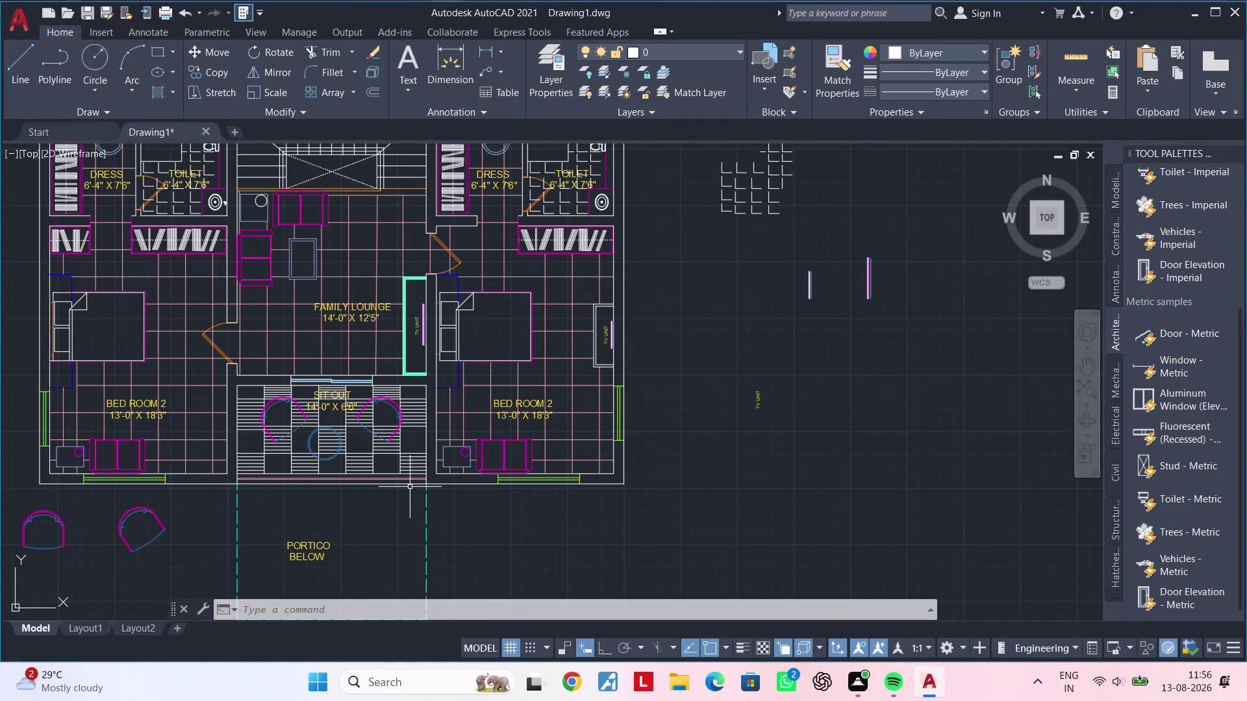
Erase the small stray object beside the toilet washbasin.
middle_drag(394, 511, 395, 513)
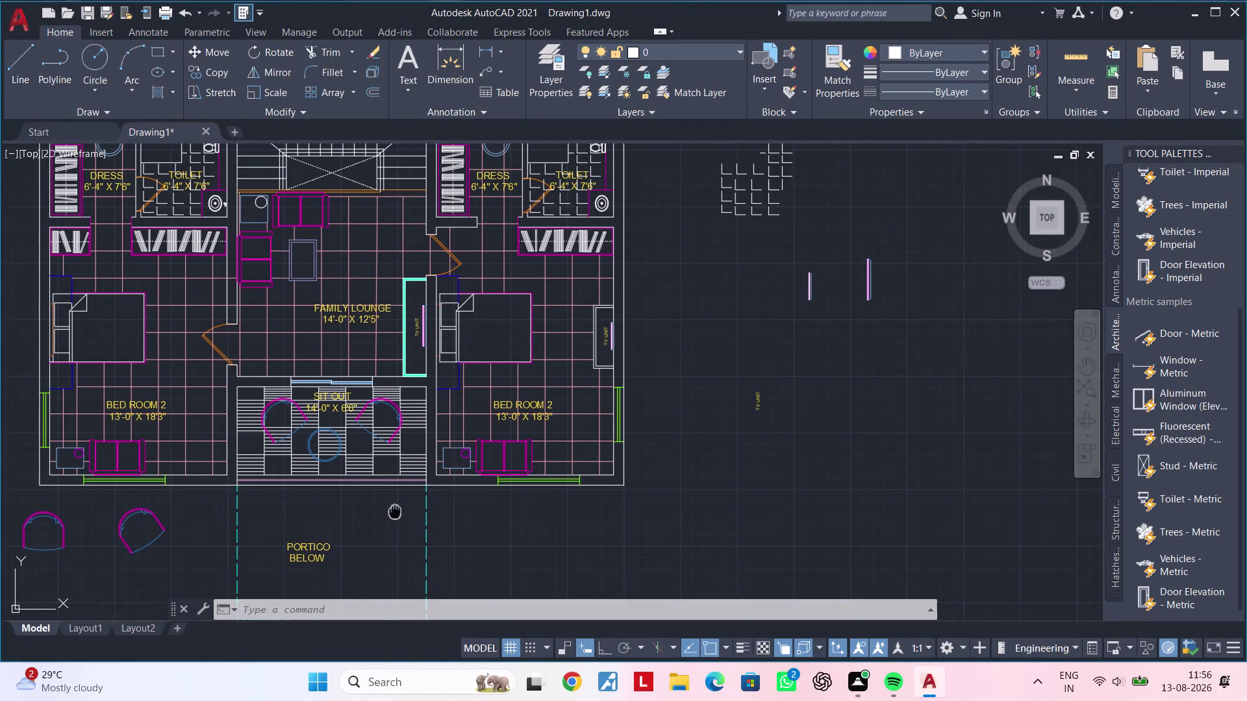
middle_drag(396, 514, 408, 539)
scroll(up, 3)
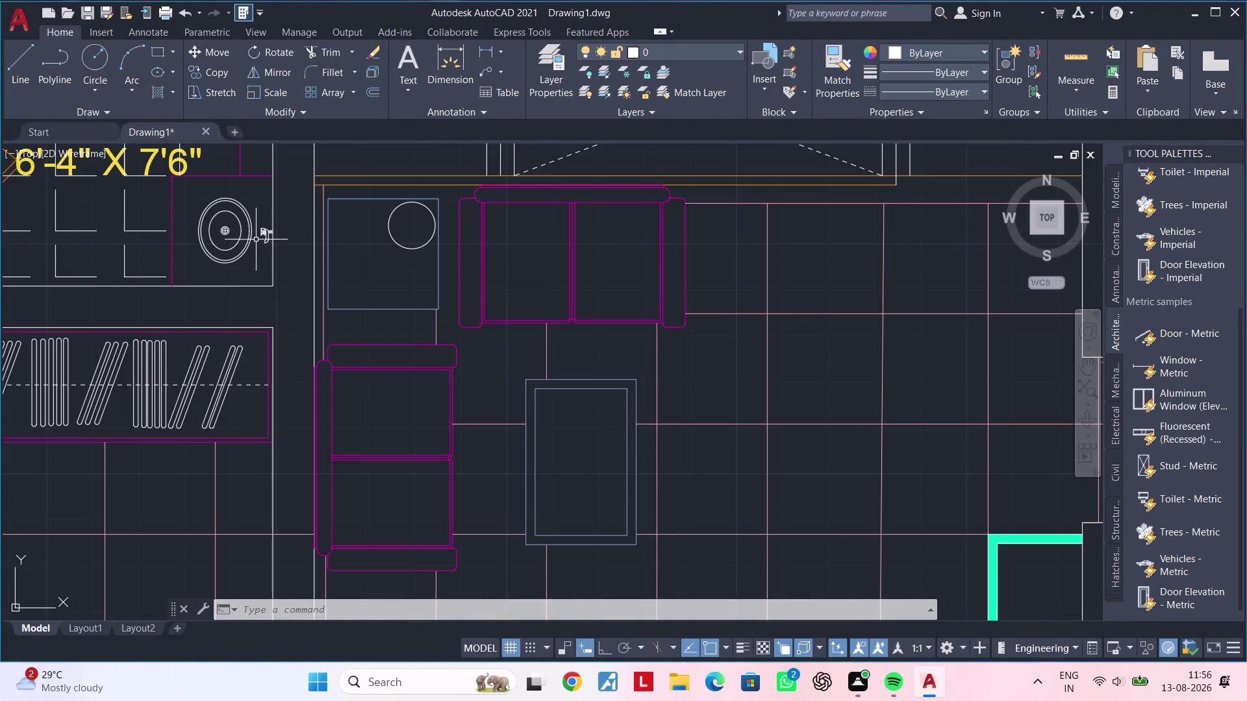
scroll(up, 3)
click(269, 232)
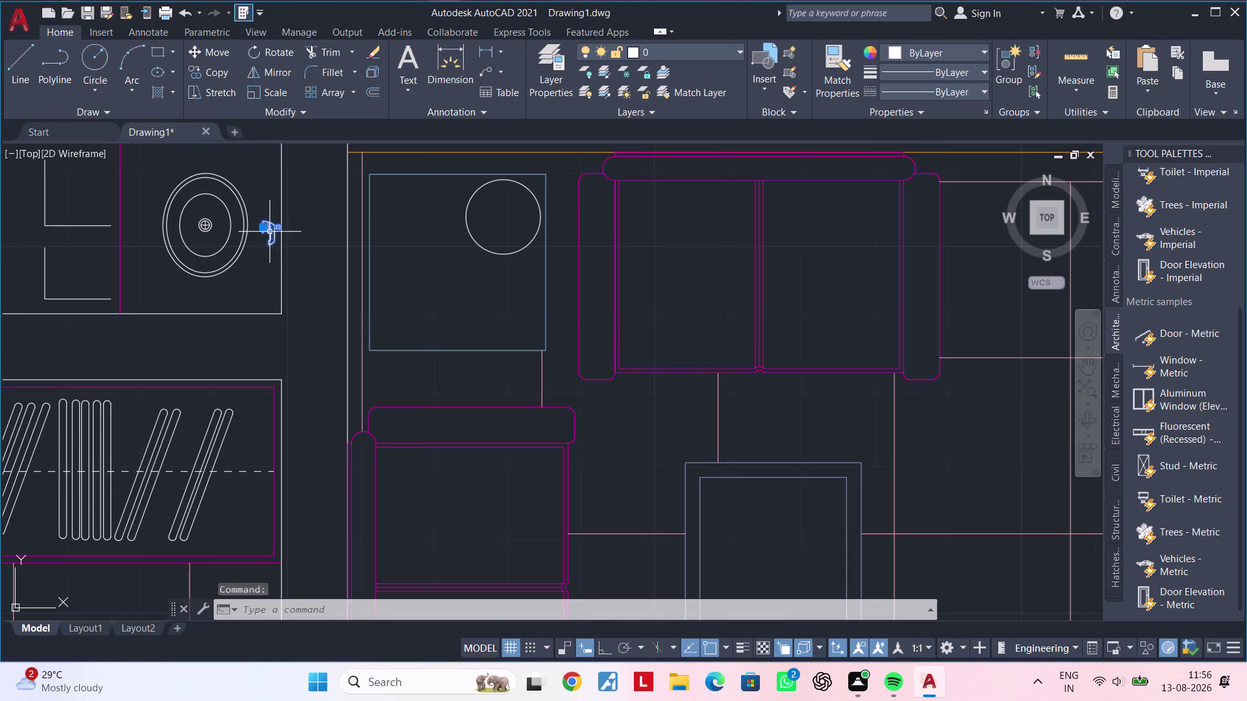
key(Delete)
Zoom out and bring the stair landing beside the dress wardrobe into view.
scroll(down, 3)
scroll(down, 3)
middle_drag(307, 325, 326, 357)
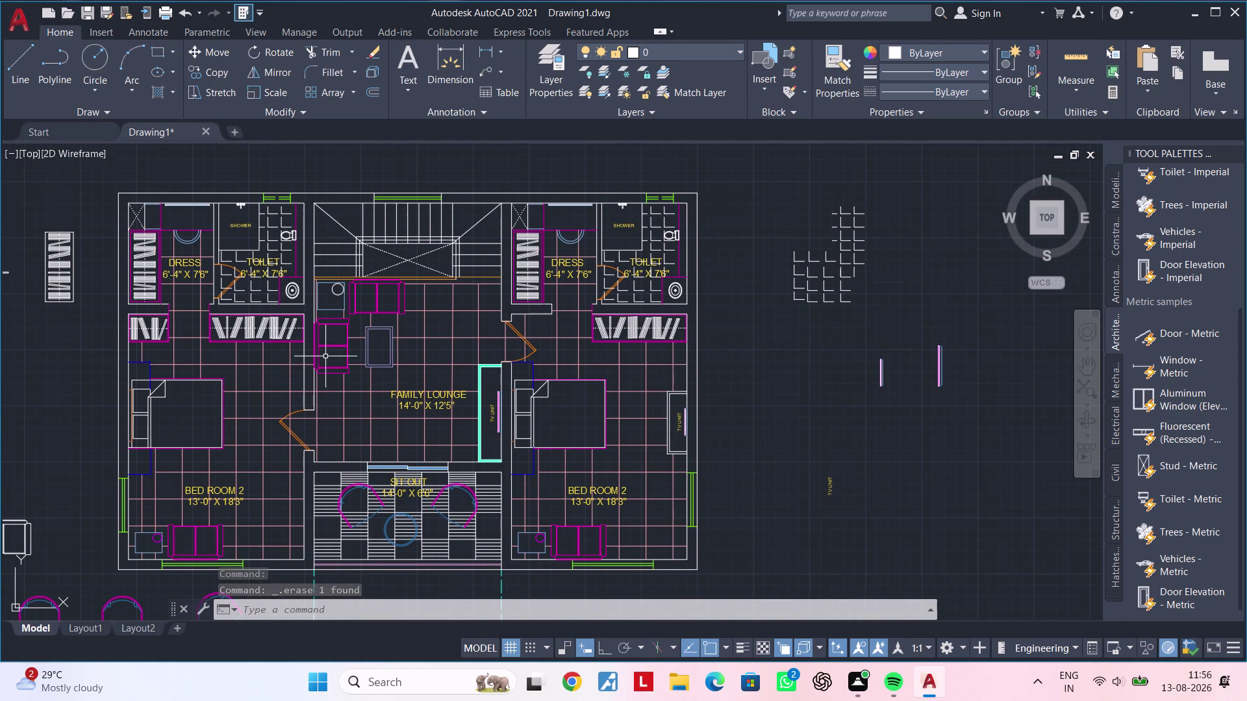
scroll(up, 3)
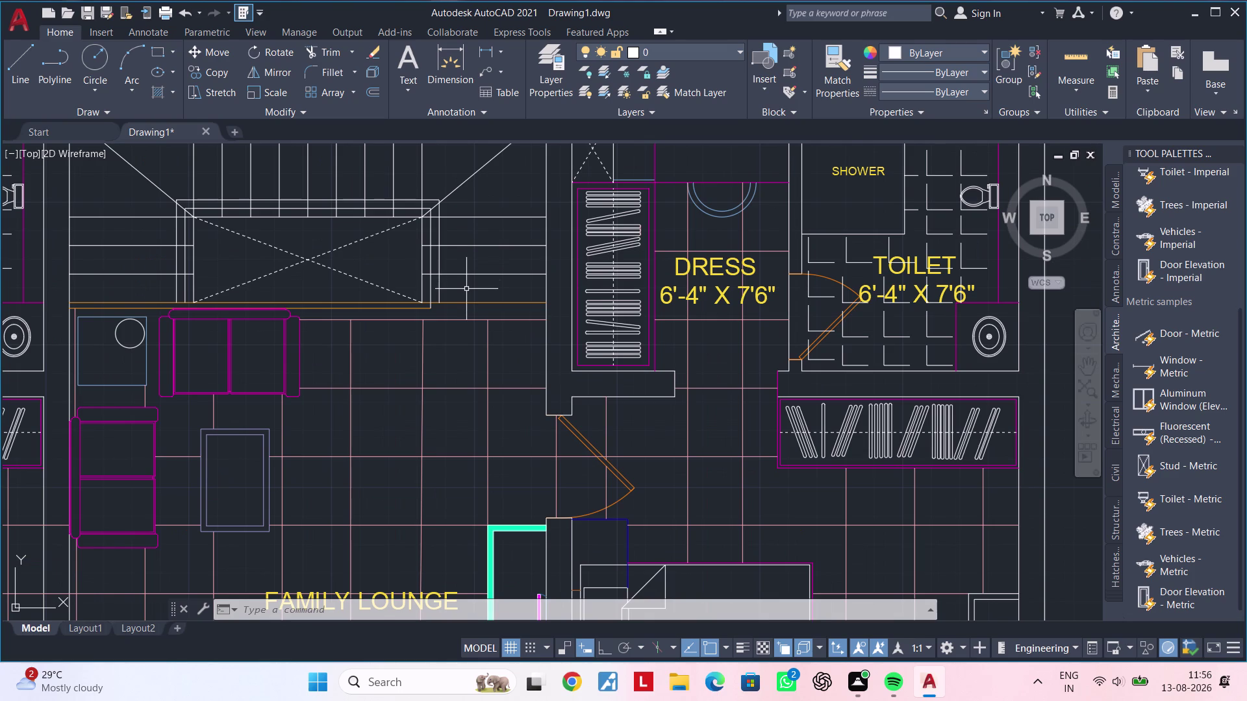
middle_drag(467, 289, 435, 330)
scroll(up, 3)
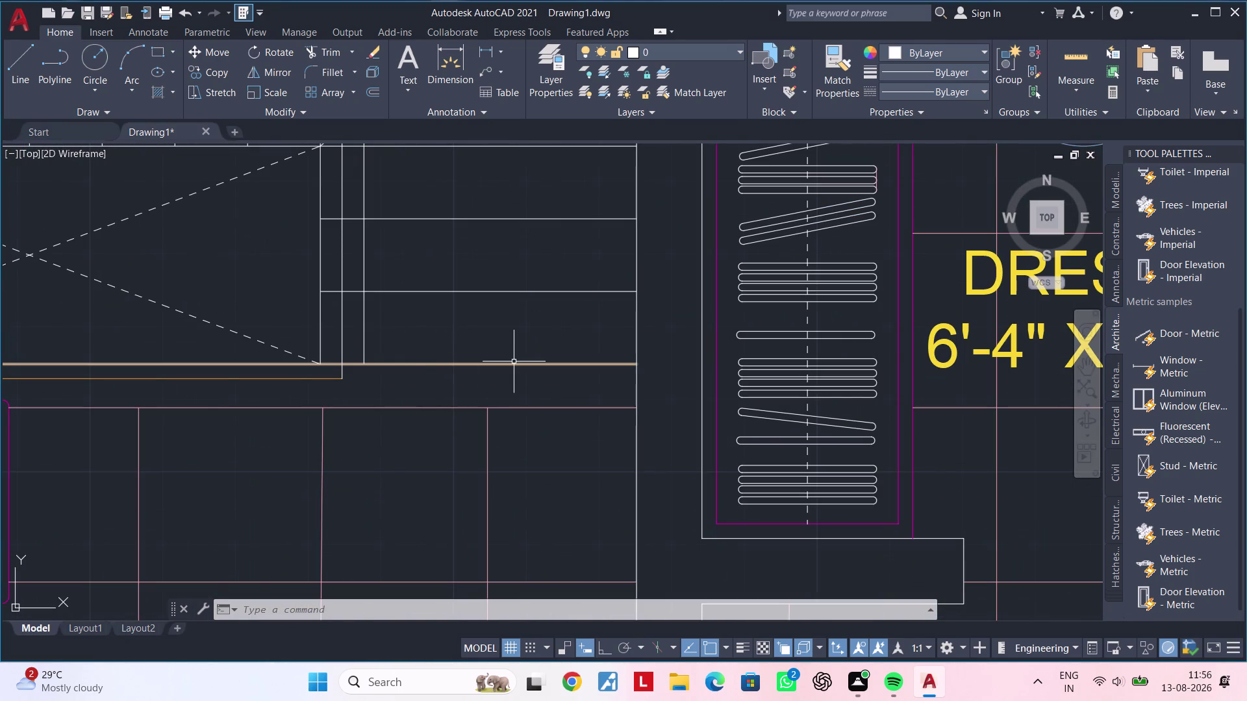
key(Escape)
key(t)
text(R)
key(space)
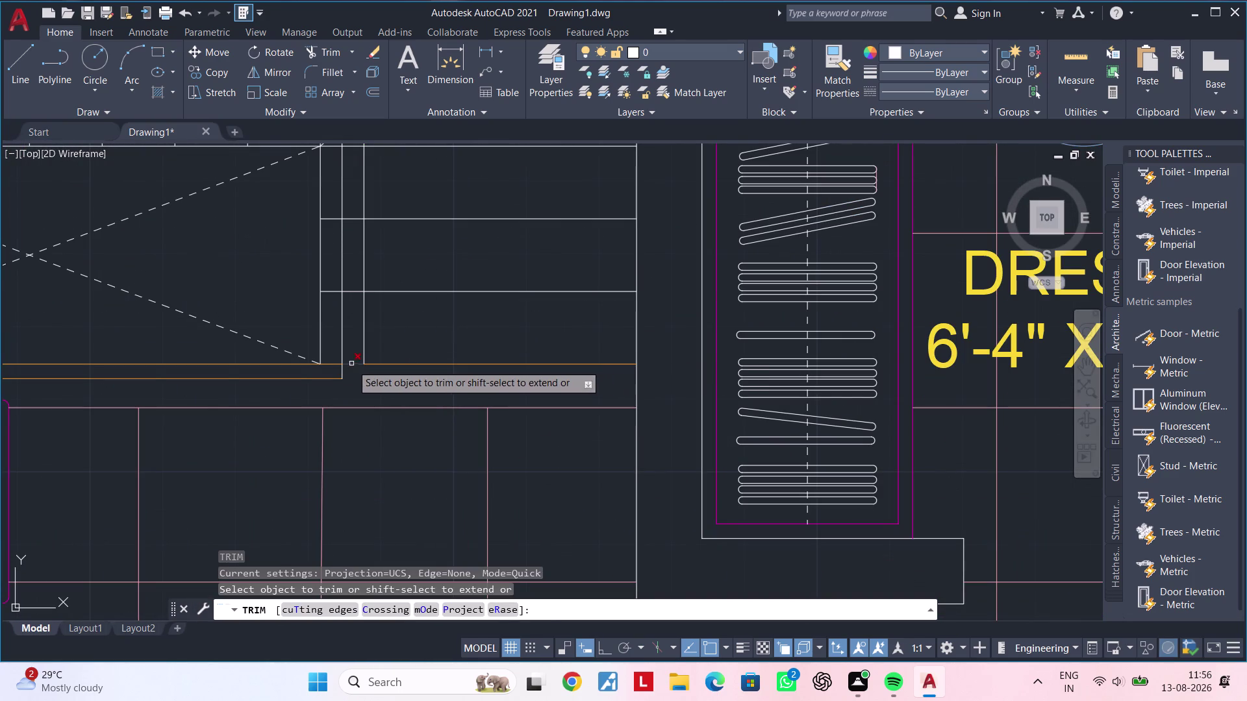
click(351, 364)
key(Escape)
key(Escape)
key(Escape)
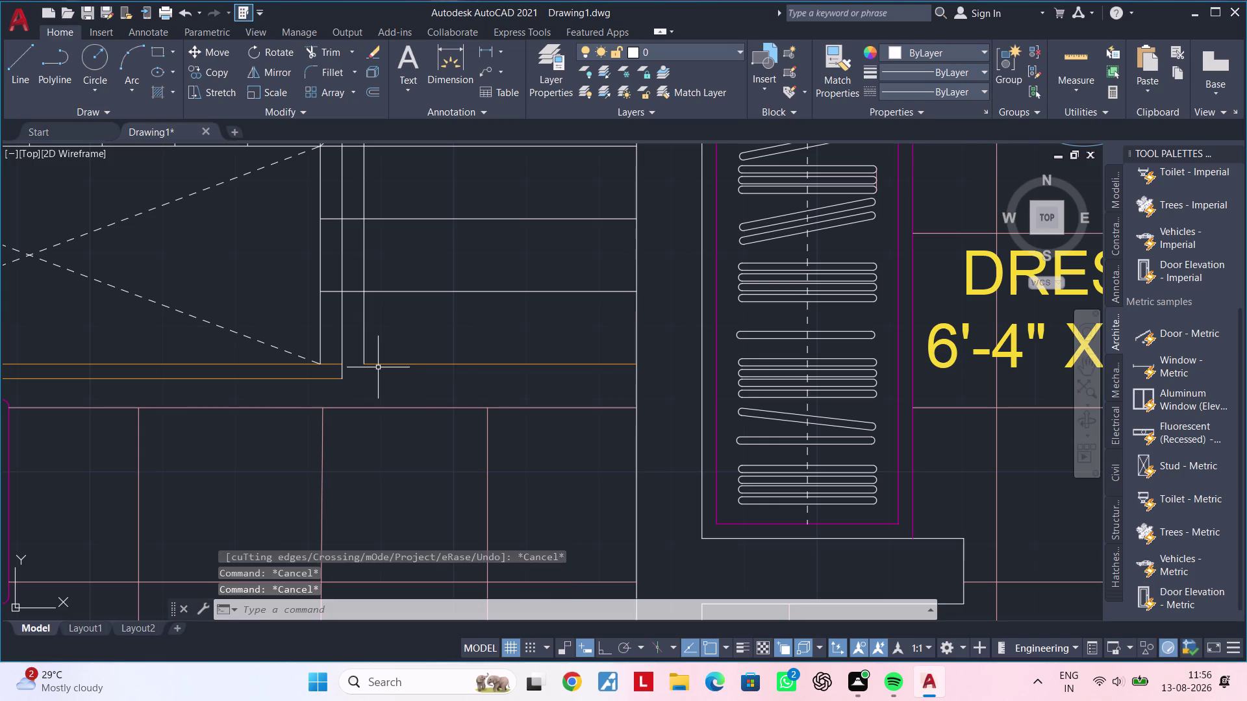
key(Escape)
key(Escape)
click(374, 363)
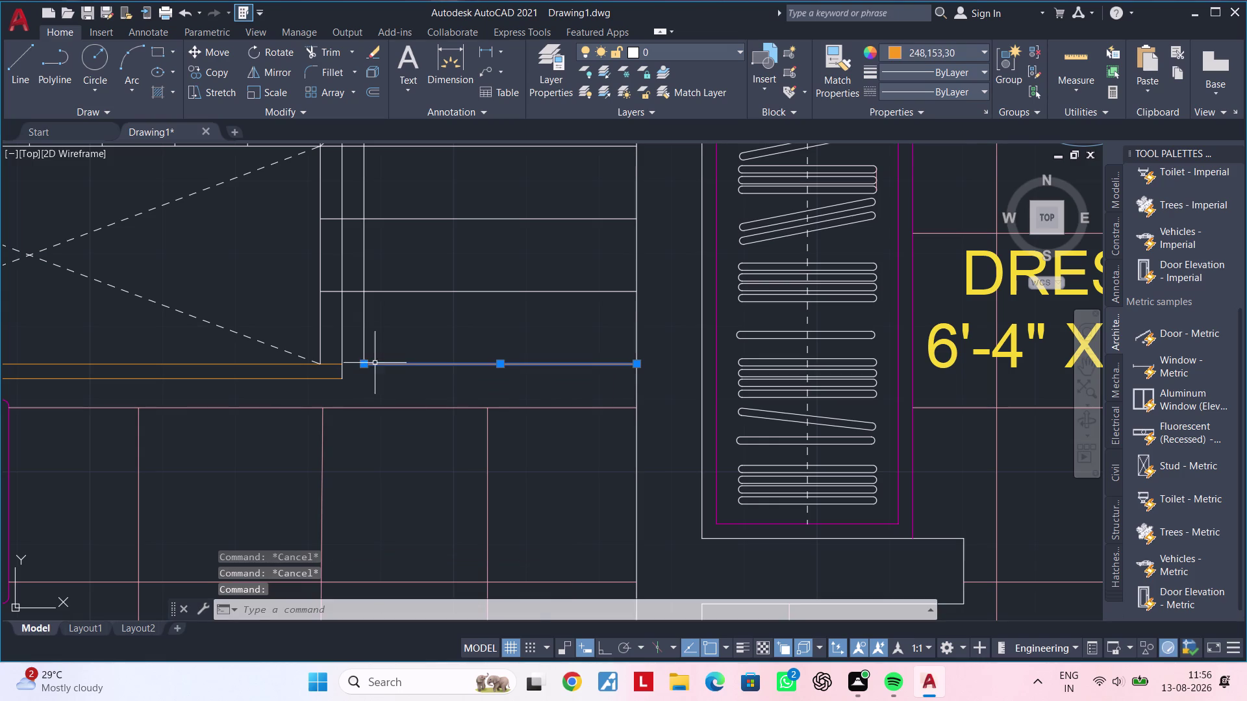
click(364, 367)
click(343, 366)
key(Escape)
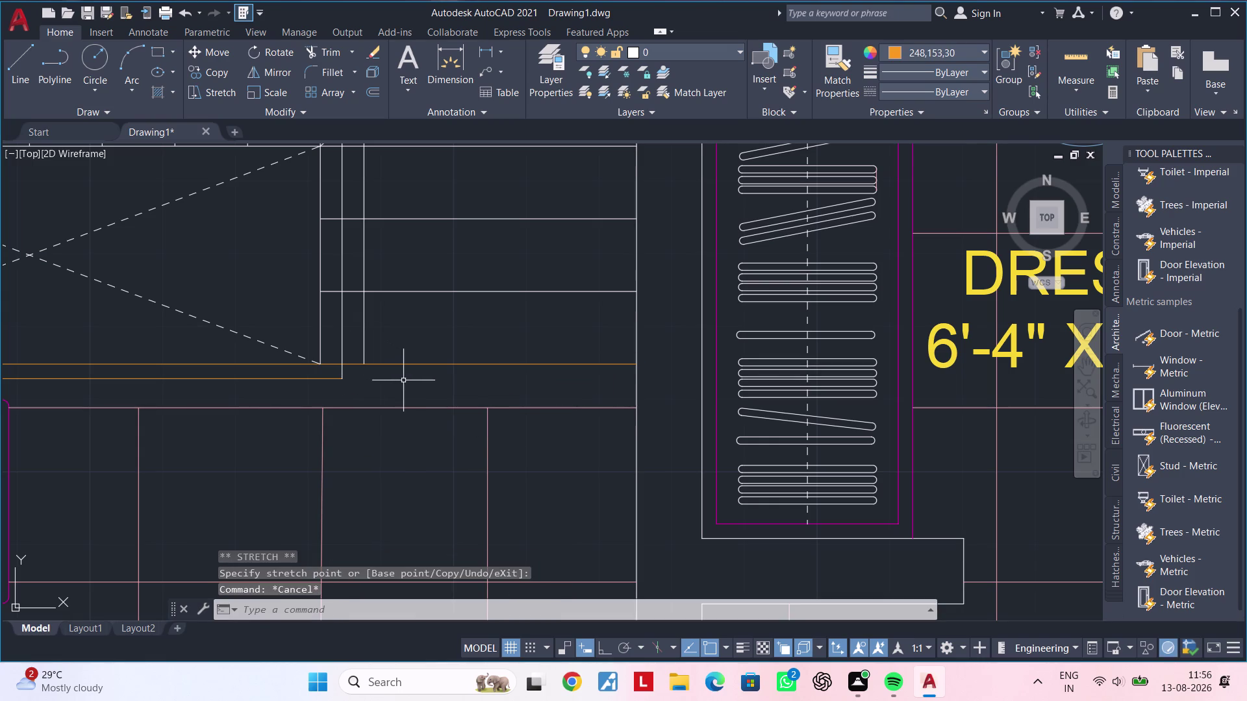
key(Escape)
key(Escape)
key(m)
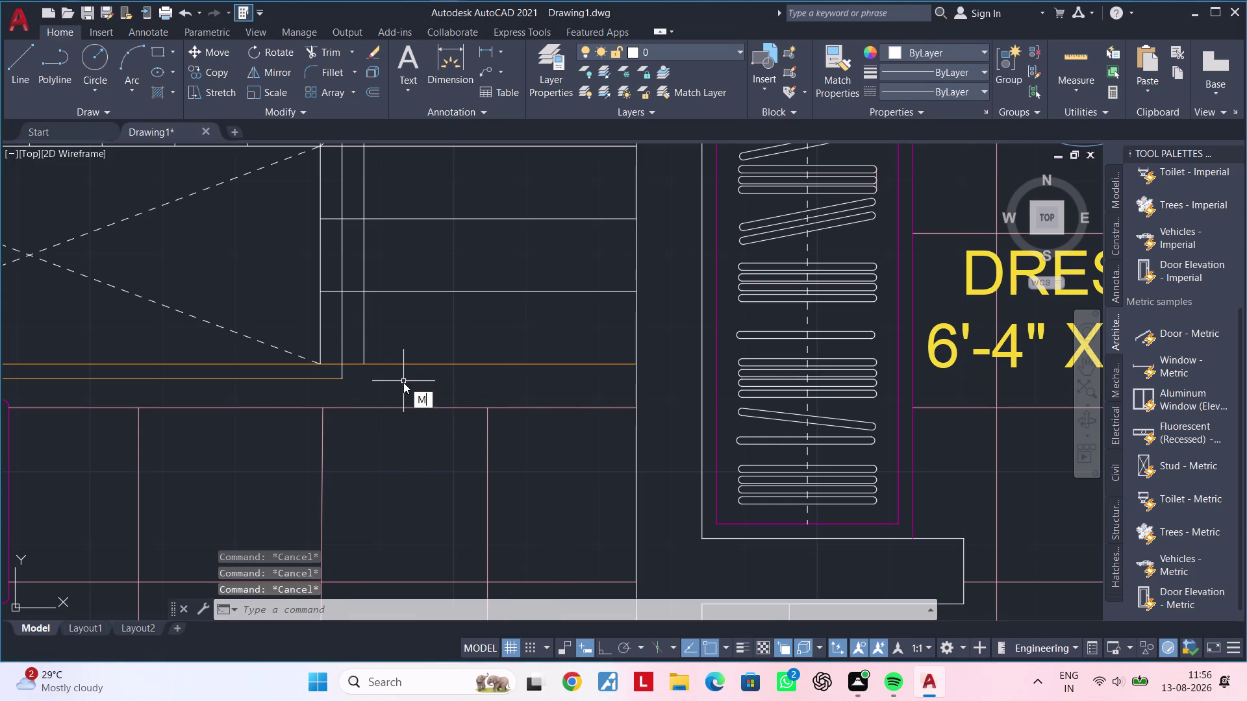
text(A)
key(space)
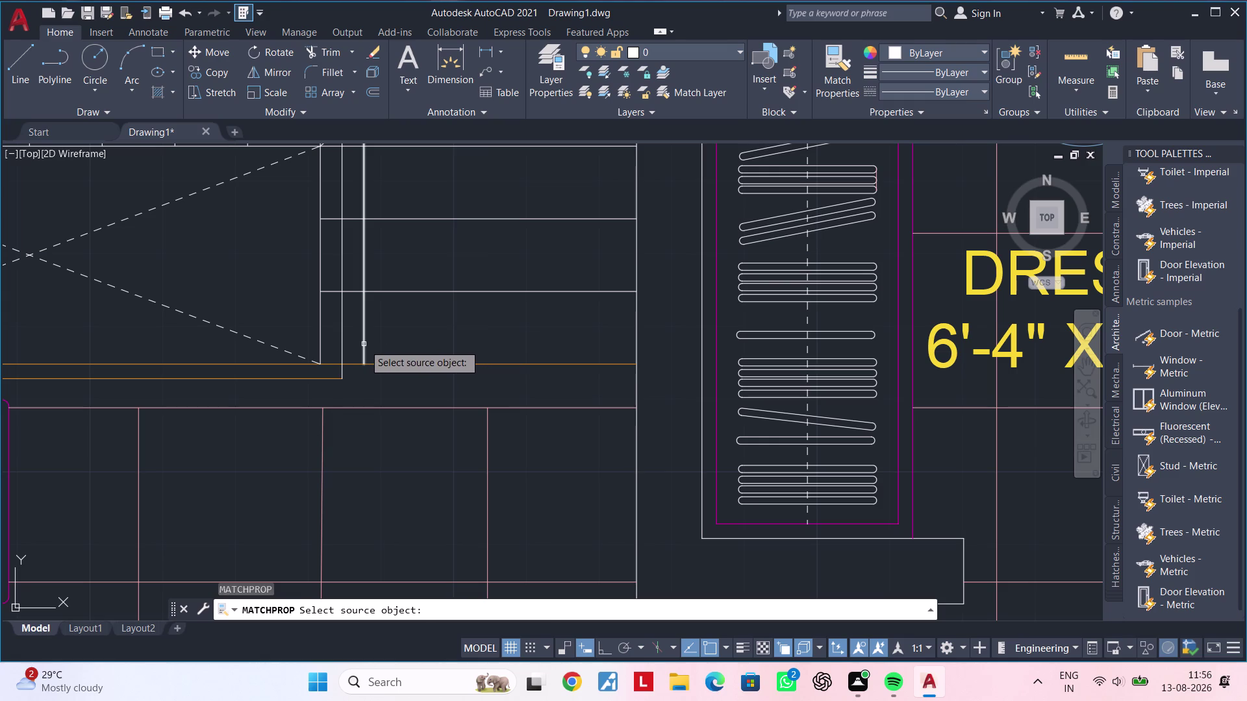
click(364, 344)
click(371, 365)
key(Escape)
scroll(down, 3)
key(Escape)
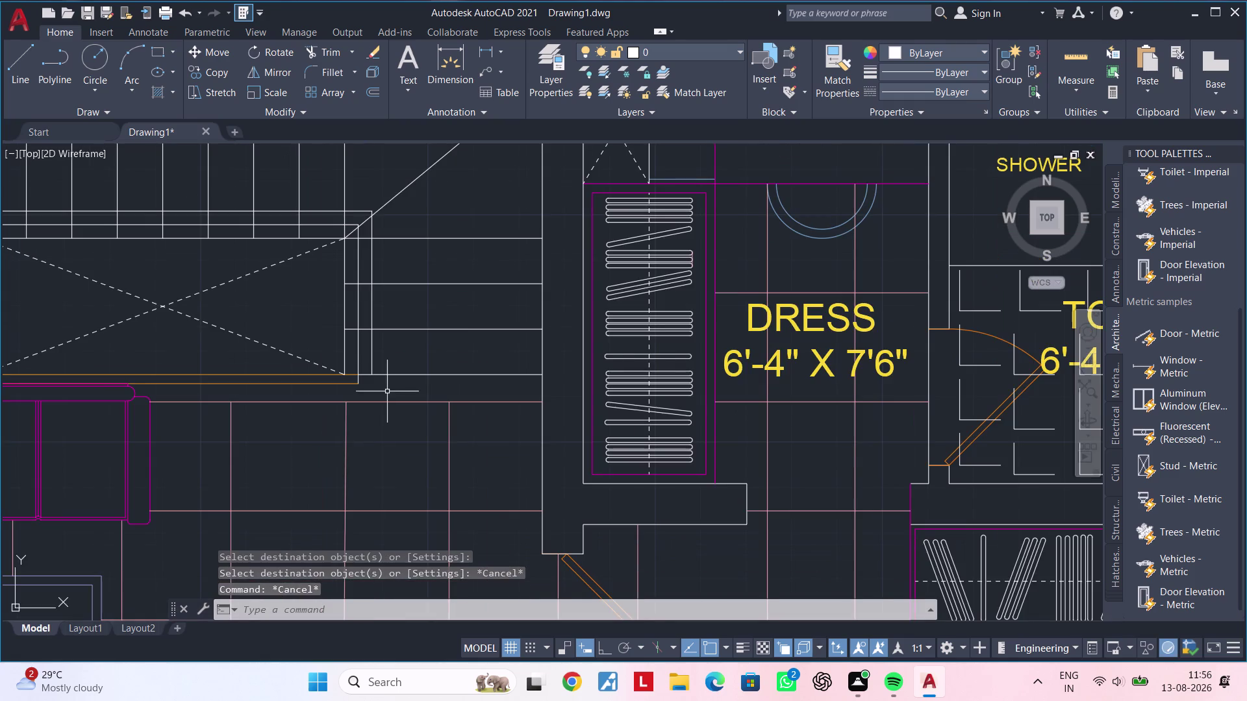
scroll(down, 3)
middle_drag(387, 392, 408, 391)
key(Escape)
key(Escape)
key(Escape)
key(Escape)
key(Escape)
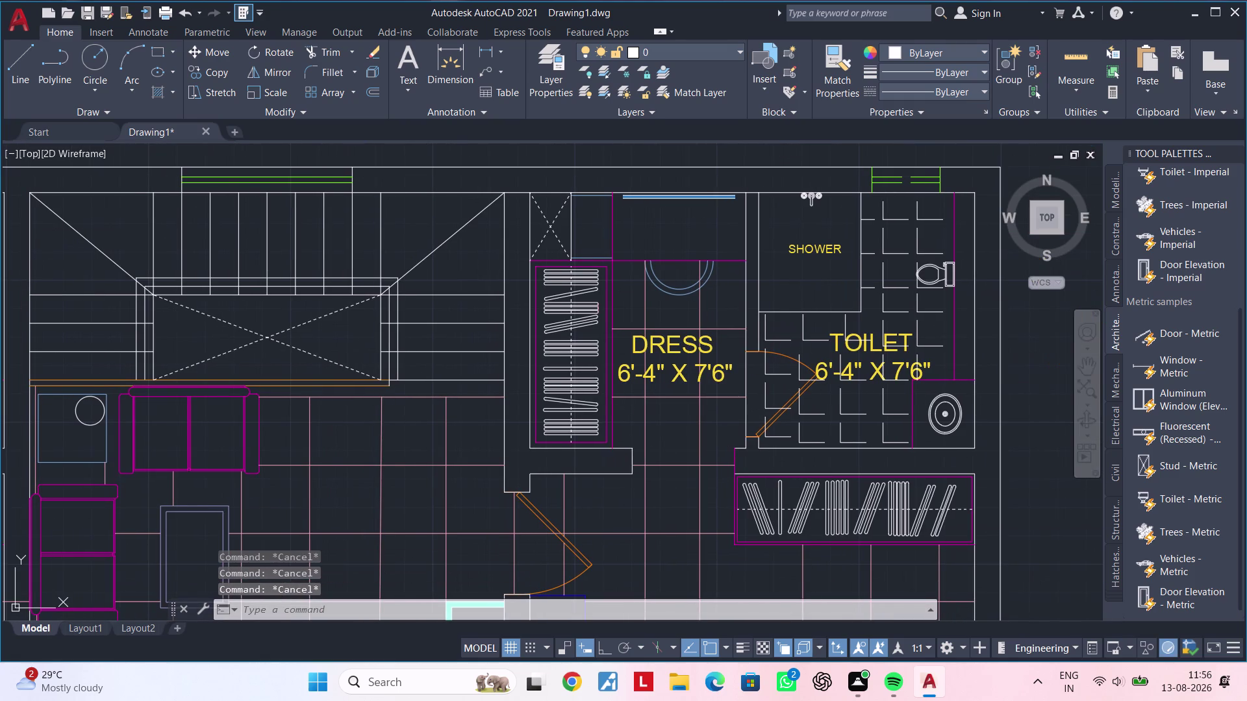
key(Escape)
key(Escape)
middle_drag(419, 389, 379, 400)
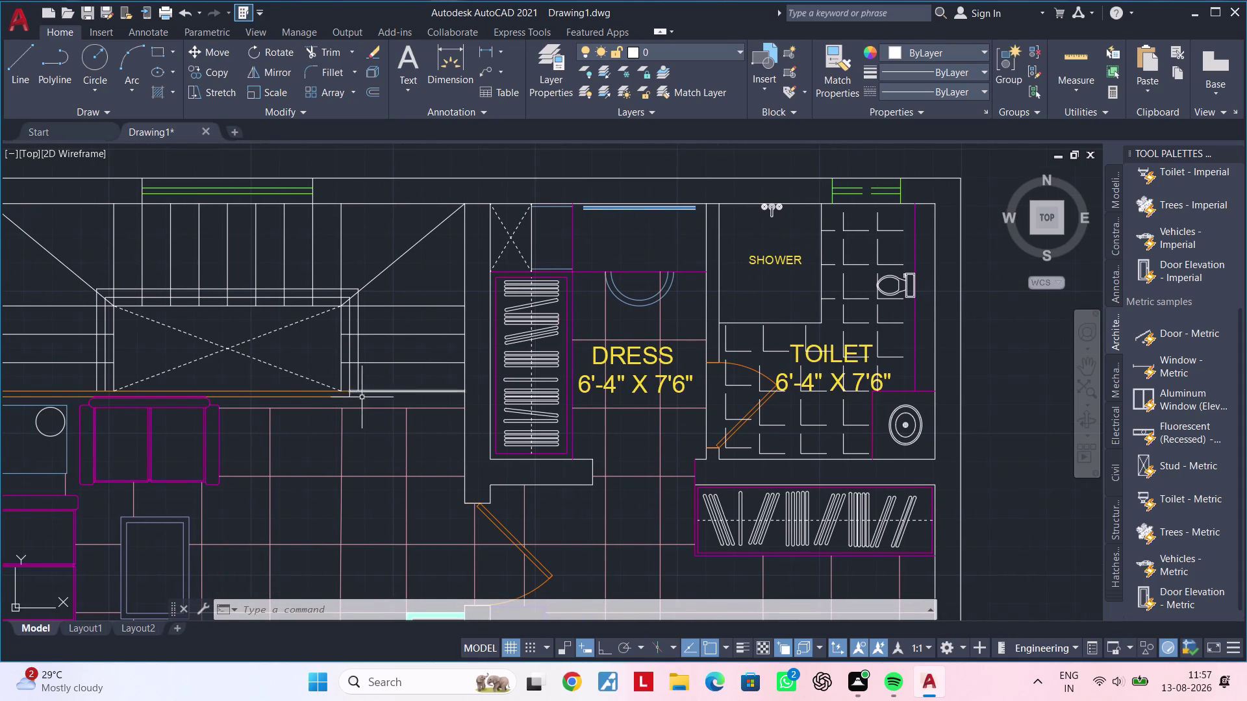
scroll(up, 3)
middle_drag(358, 399, 333, 418)
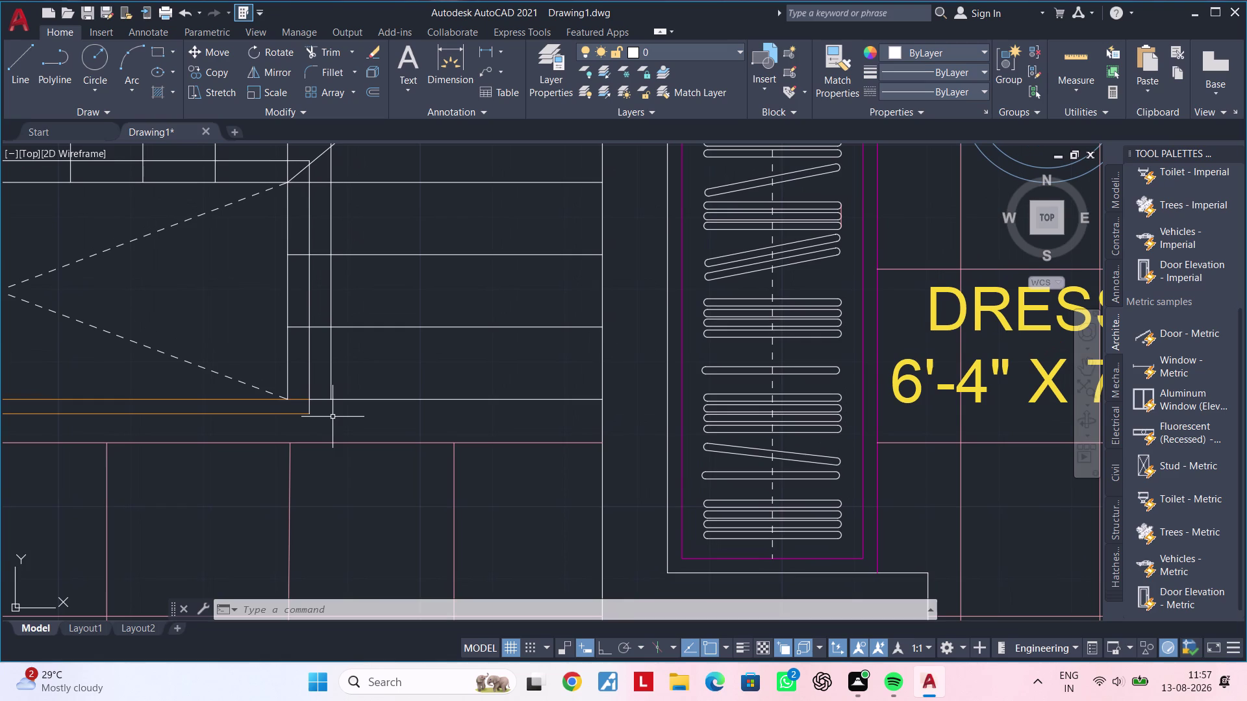
Draw a vertical arrow shaft upward on the stair landing.
middle_drag(376, 417, 320, 446)
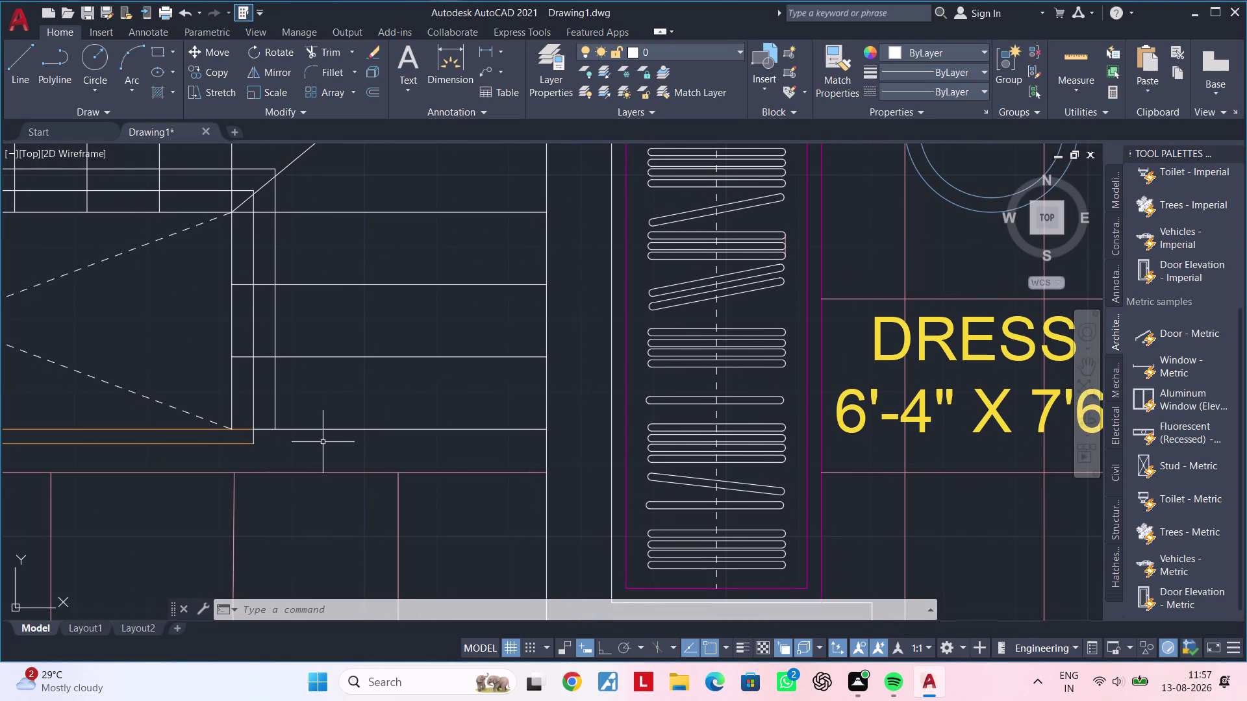
middle_drag(358, 428, 307, 463)
key(Escape)
key(Escape)
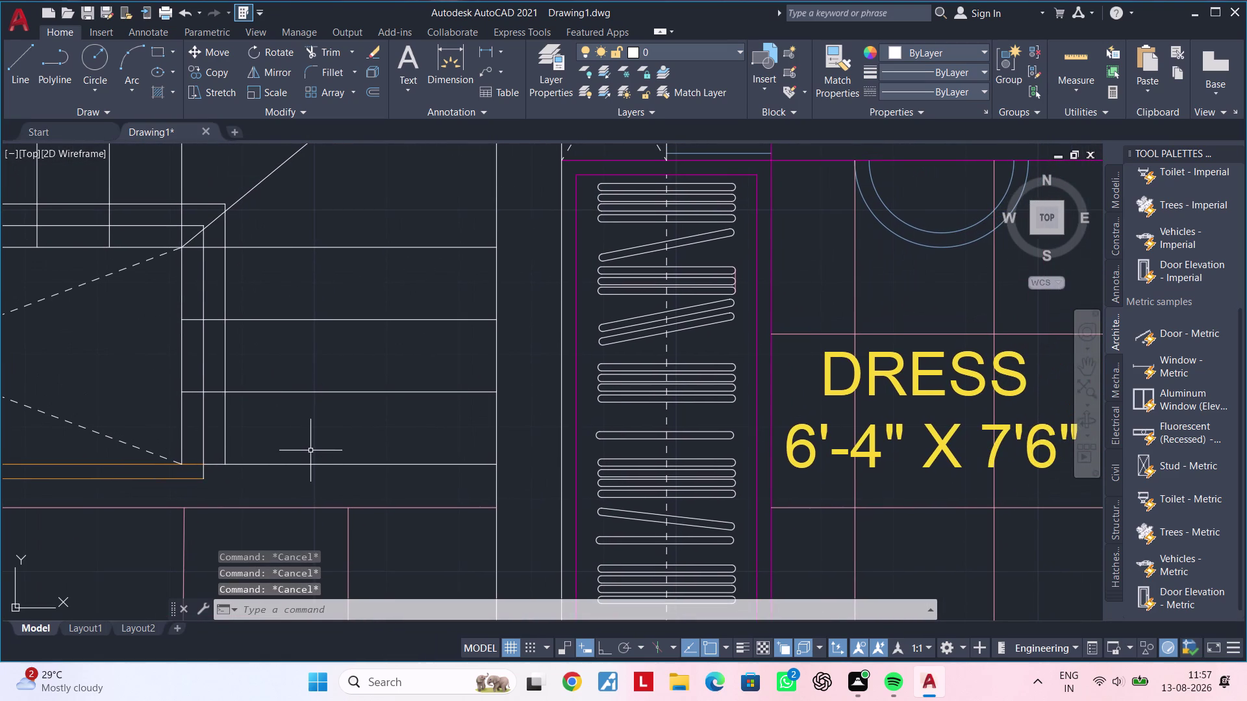
key(l)
key(space)
click(351, 463)
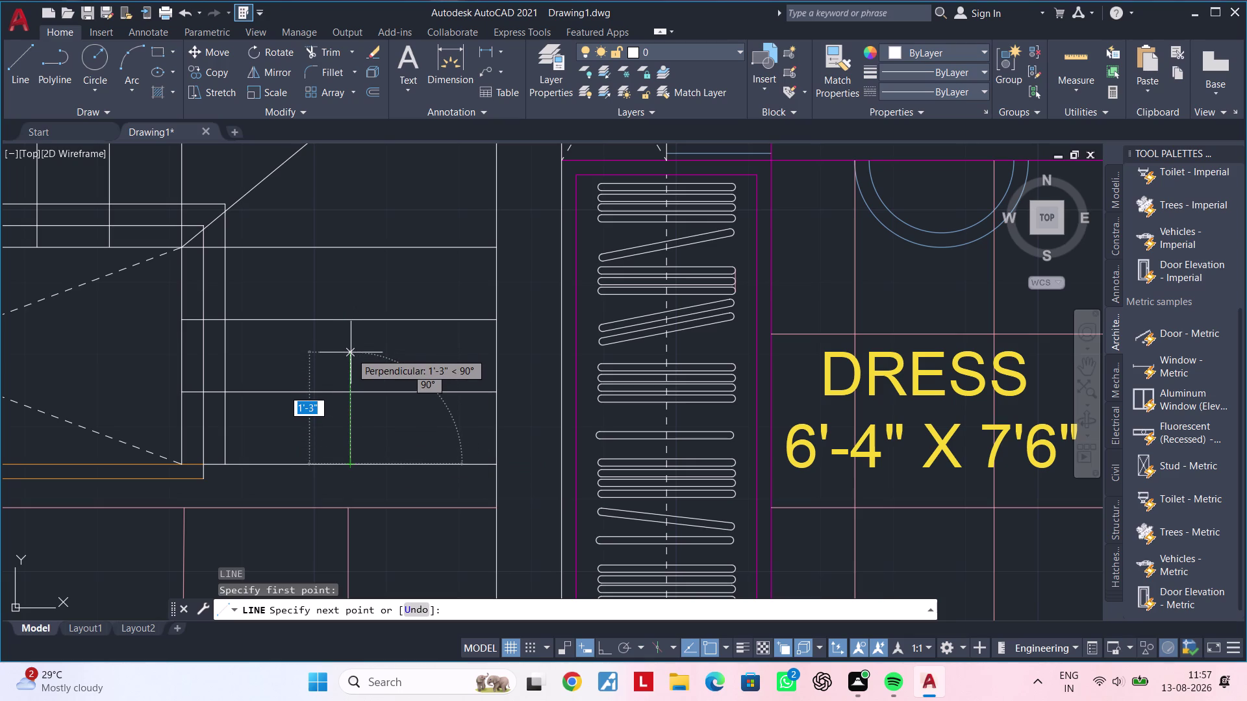
click(351, 353)
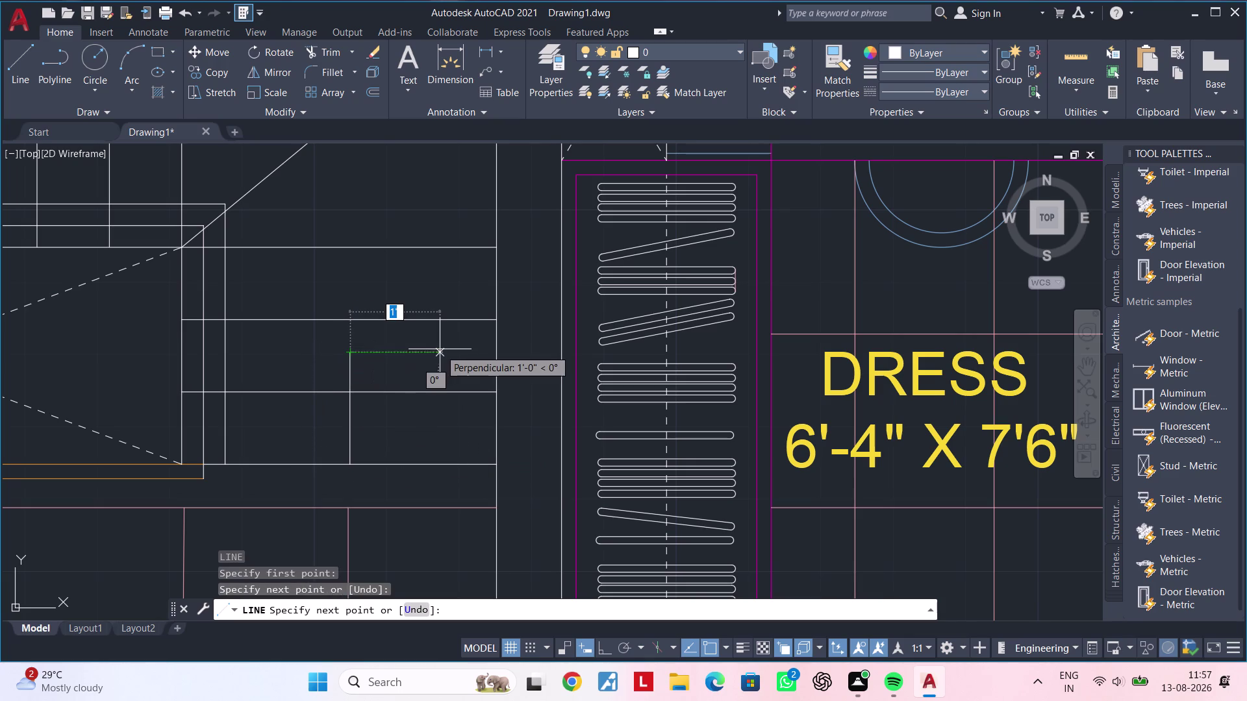
key(Escape)
key(Escape)
key(Escape)
key(Escape)
Draw one diagonal arrowhead stroke from the top of the shaft.
text(L)
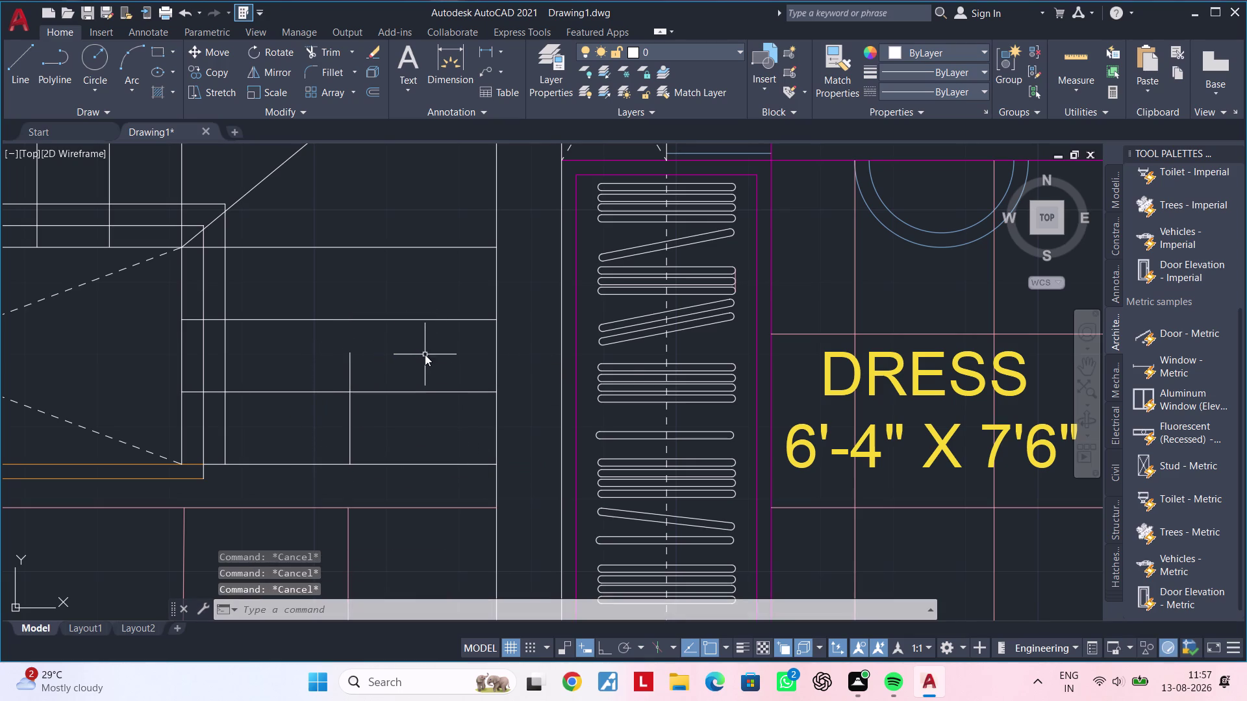
key(space)
click(347, 354)
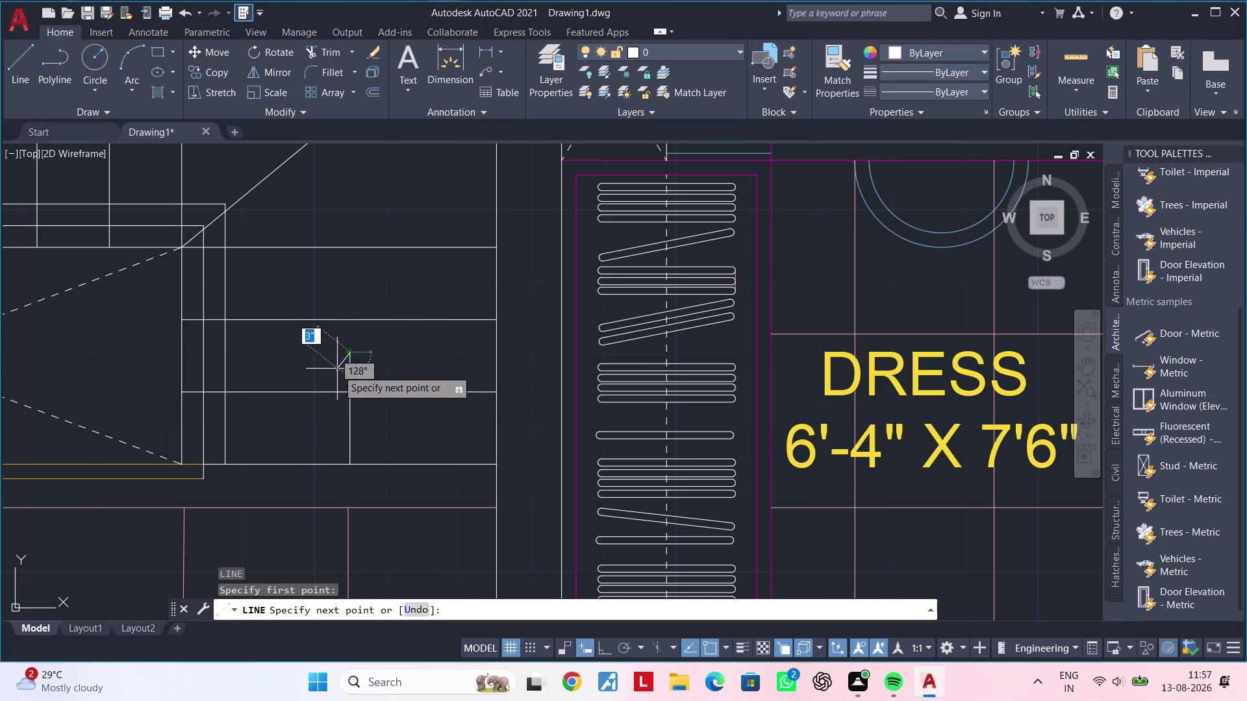
click(334, 378)
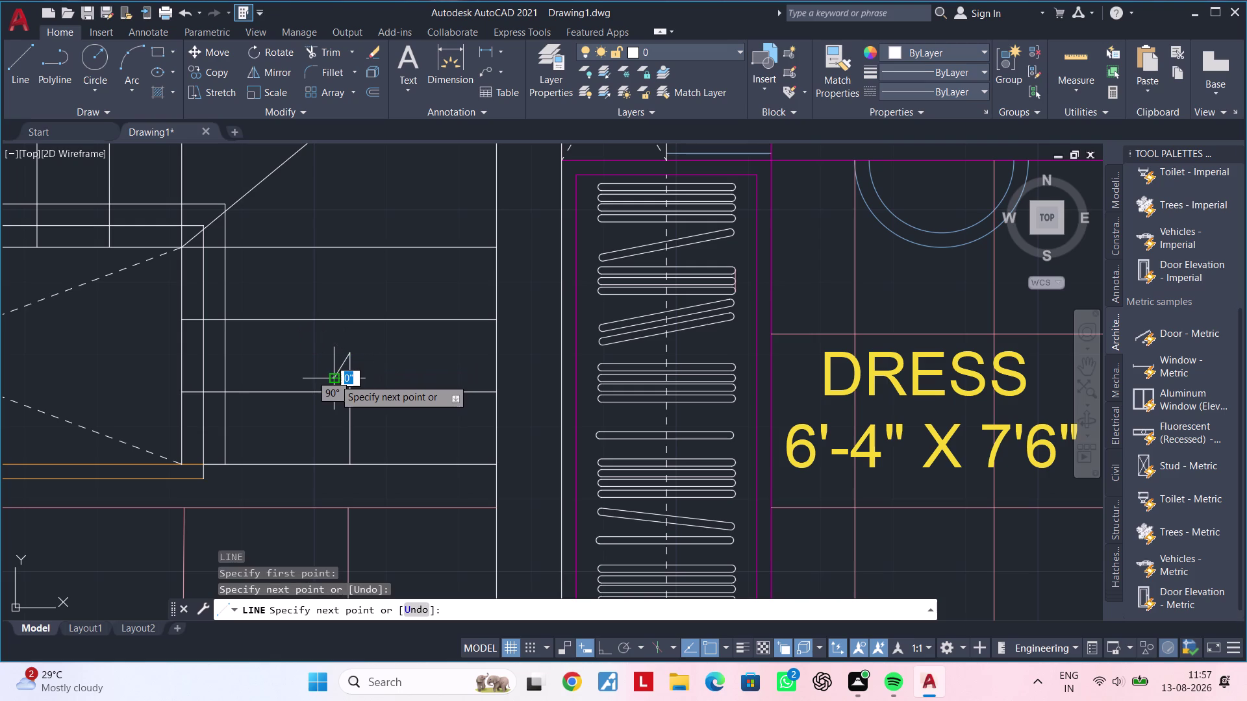
key(Escape)
key(Escape)
Mirror the arrowhead stroke about the shaft, keeping the original, then select the finished arrow.
click(340, 371)
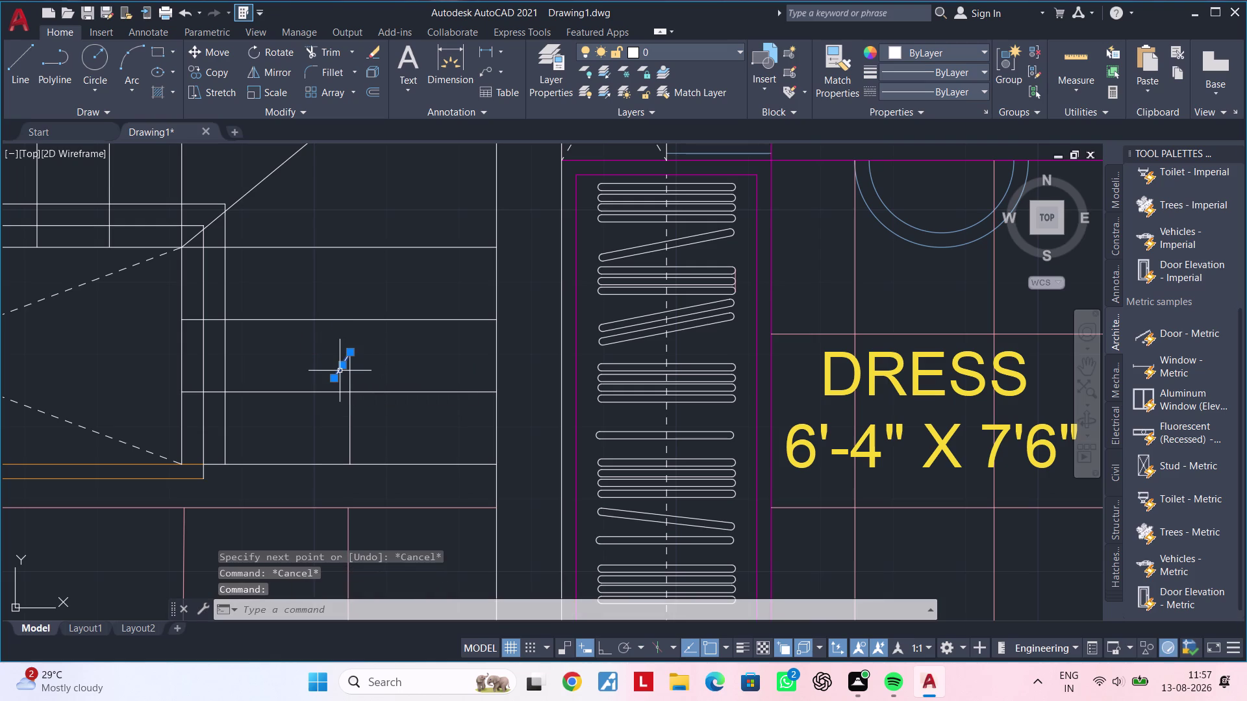
text(MI)
key(space)
click(351, 352)
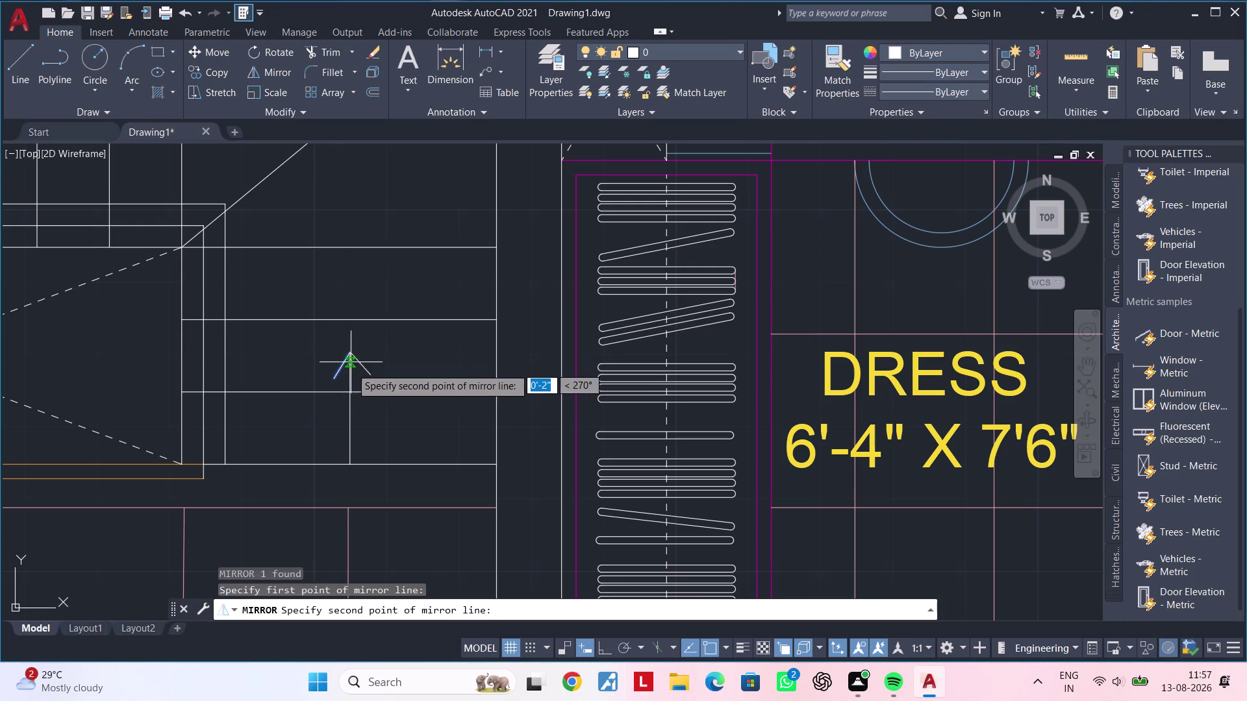
click(350, 391)
drag(396, 447, 350, 391)
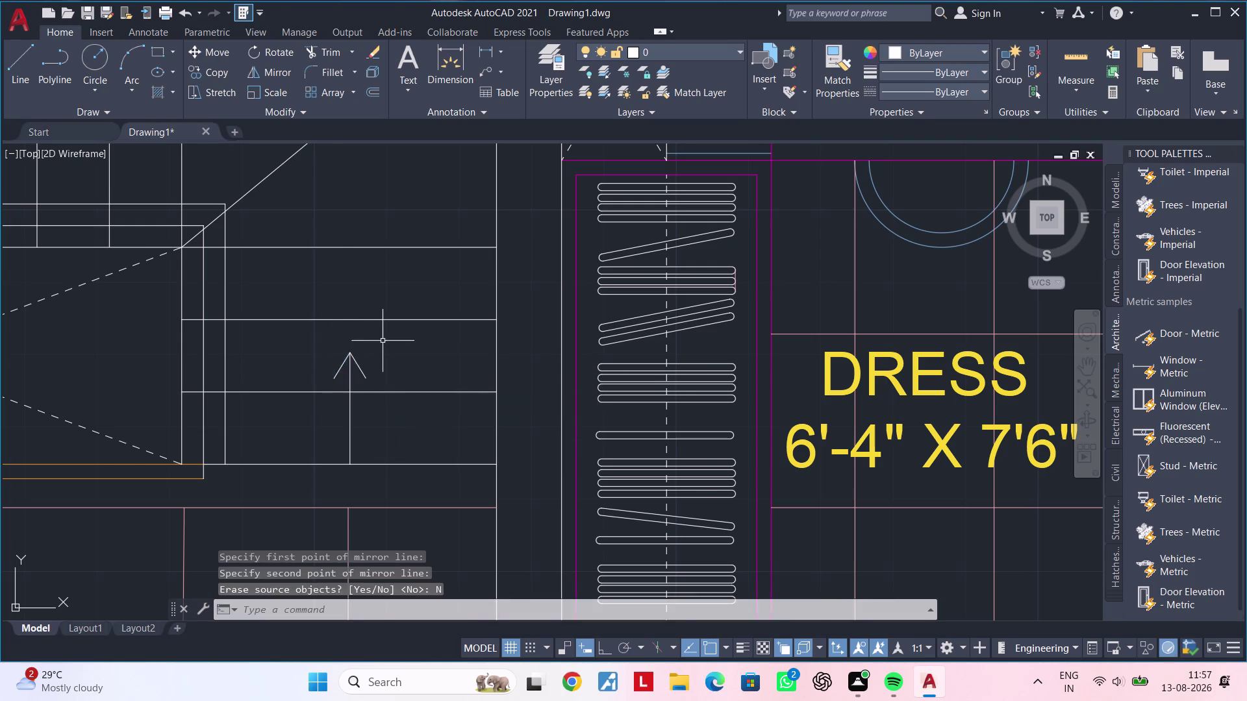
key(Escape)
scroll(down, 3)
key(Escape)
key(Escape)
key(Escape)
scroll(up, 3)
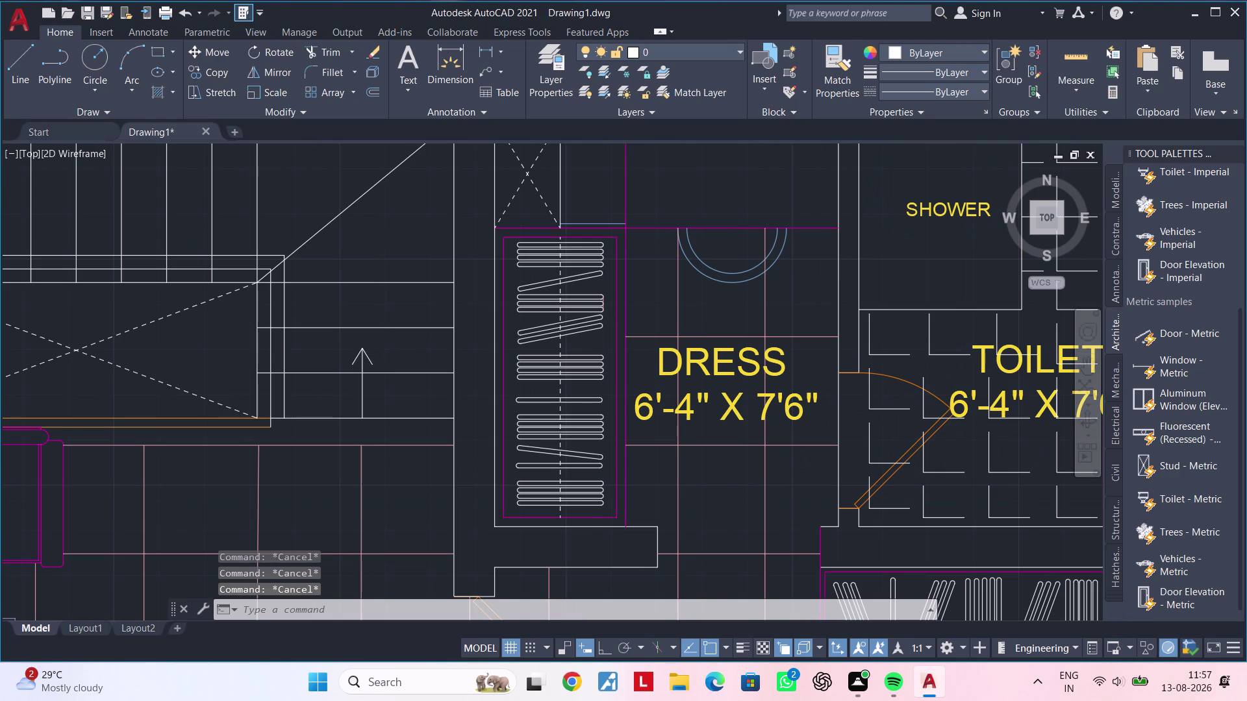
click(371, 345)
click(329, 364)
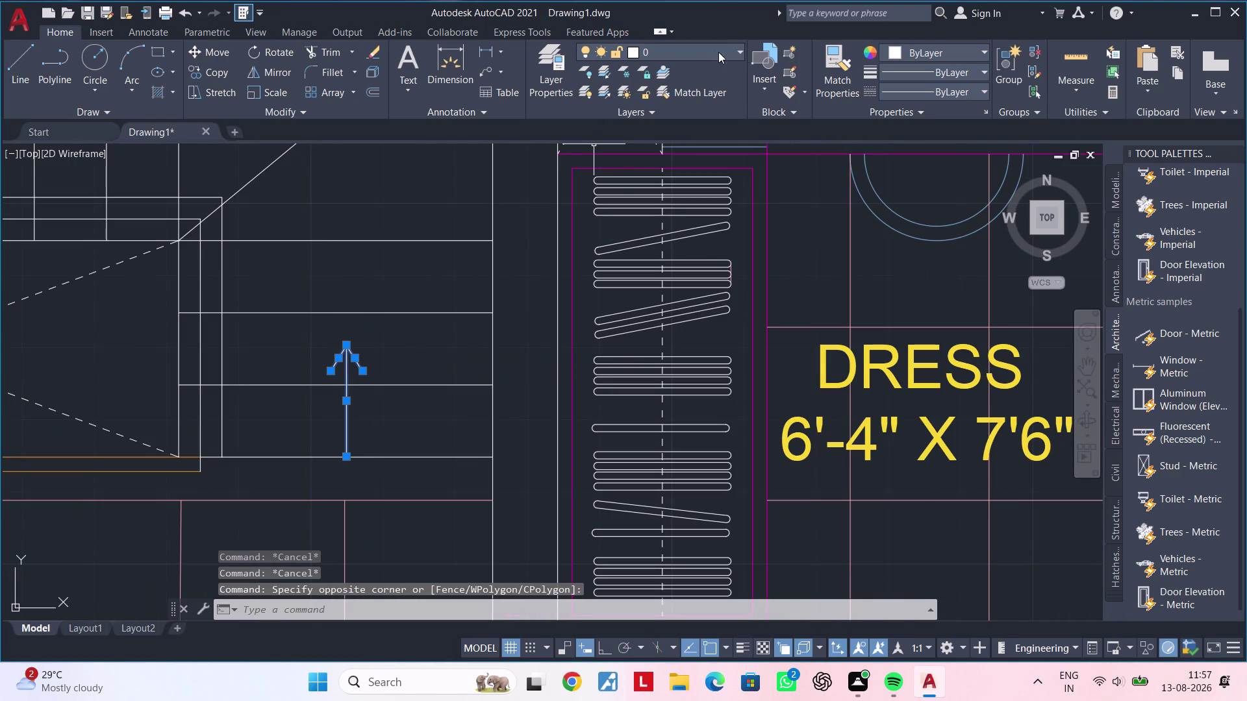
Change the stair arrow's colour to cyan.
click(894, 55)
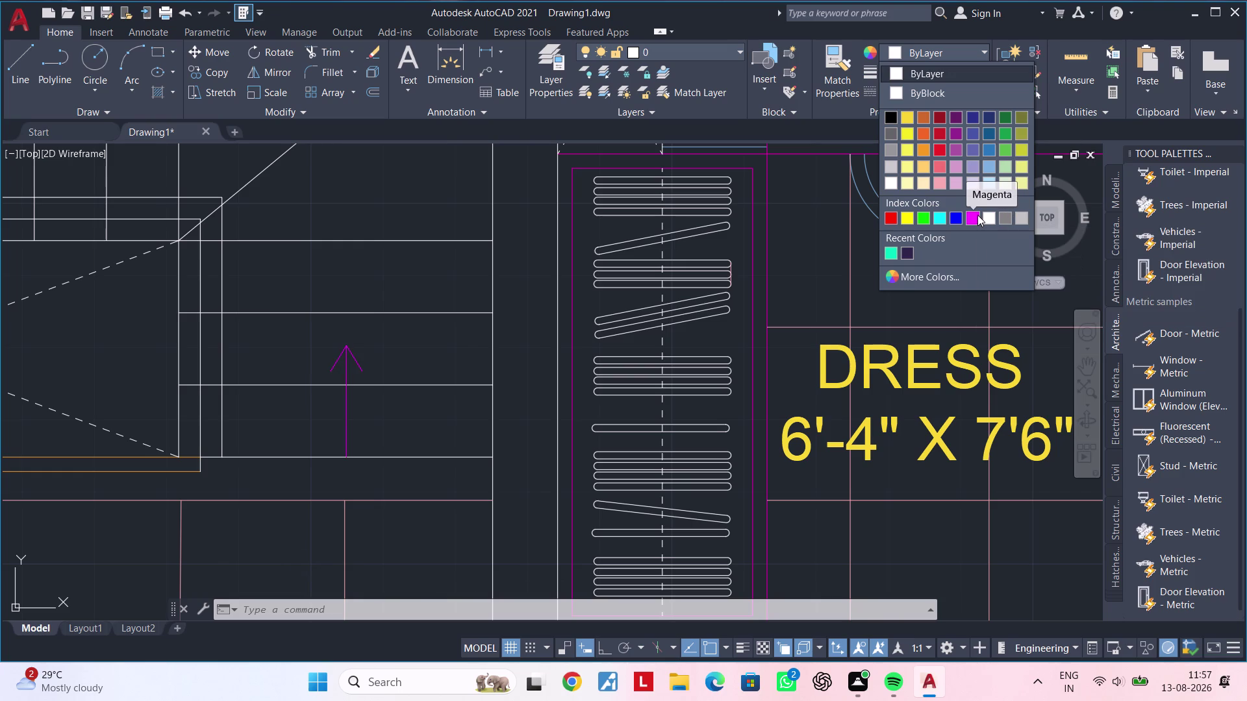
click(934, 215)
key(Escape)
key(Escape)
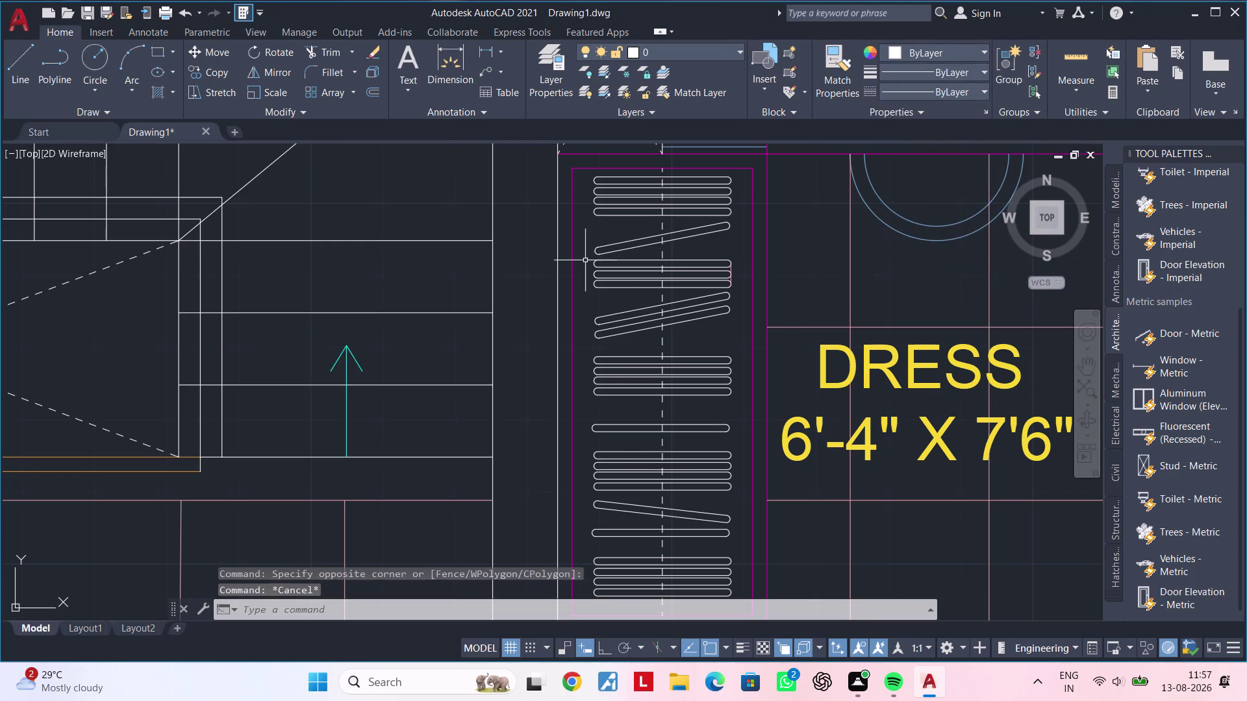
Zoom out to show the whole floor plan.
scroll(down, 3)
middle_drag(584, 261, 434, 249)
scroll(down, 3)
middle_drag(422, 226, 433, 220)
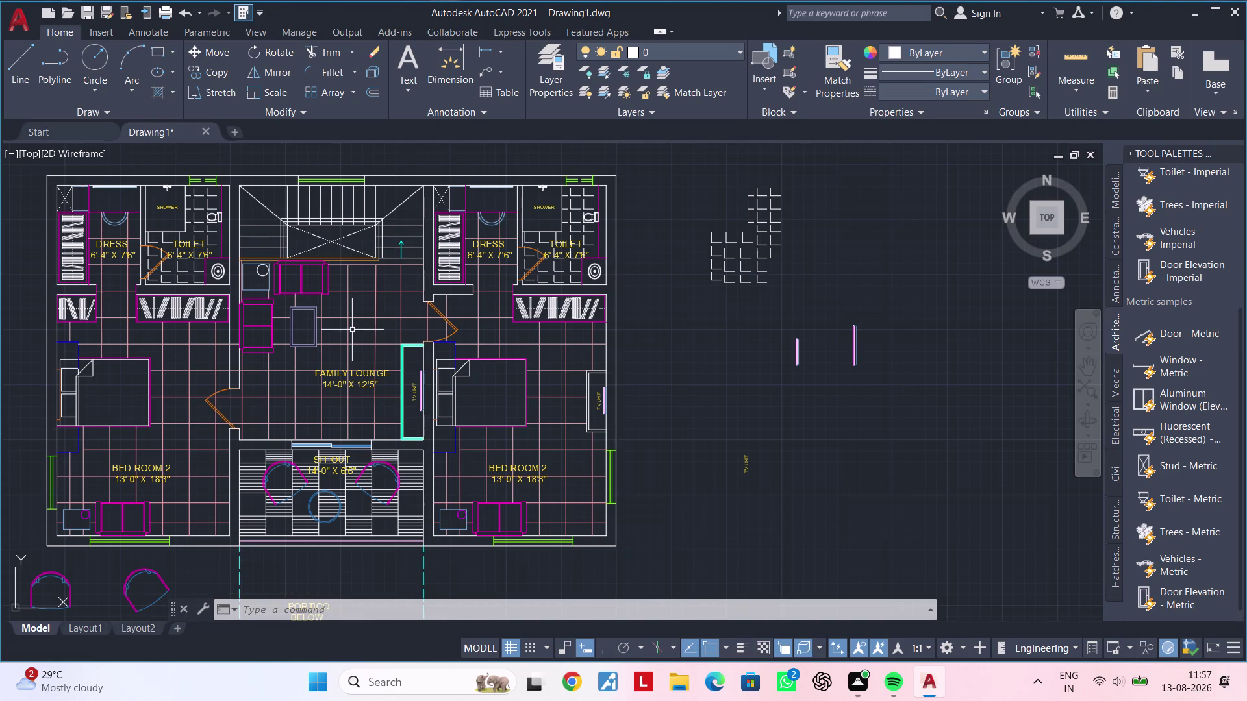
Delete the stray line beside the family lounge door swing.
middle_drag(380, 378, 455, 332)
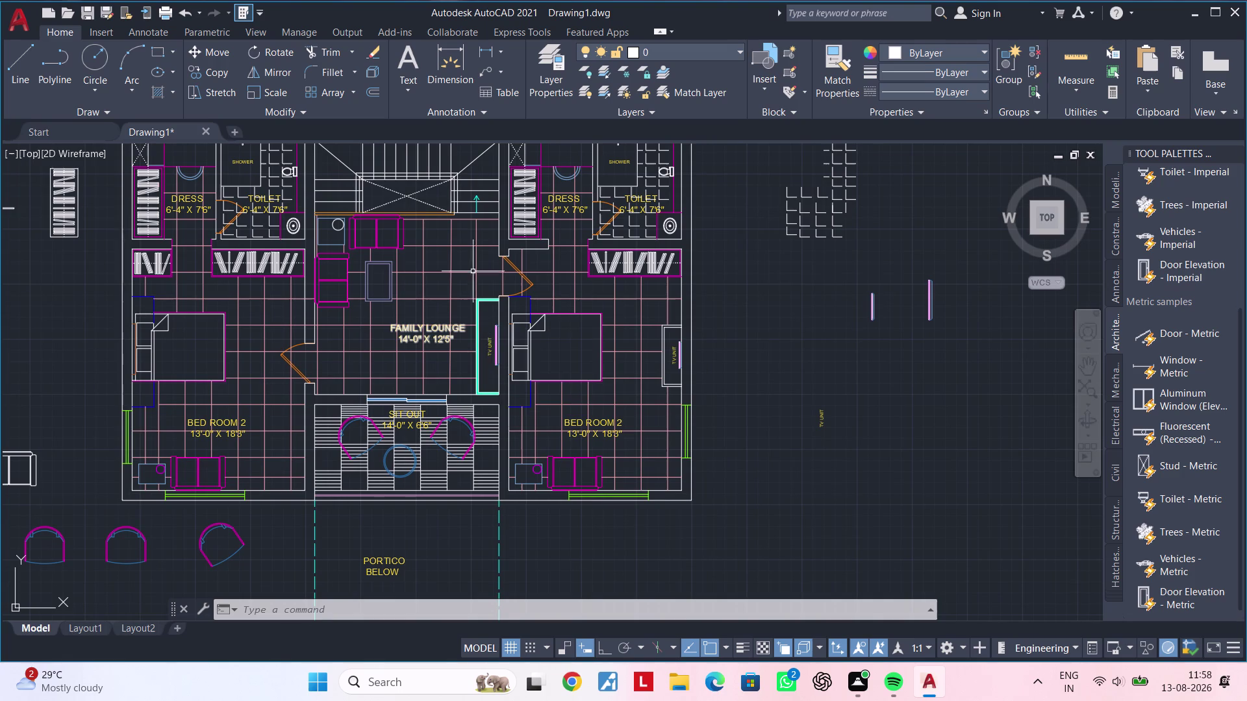
scroll(up, 3)
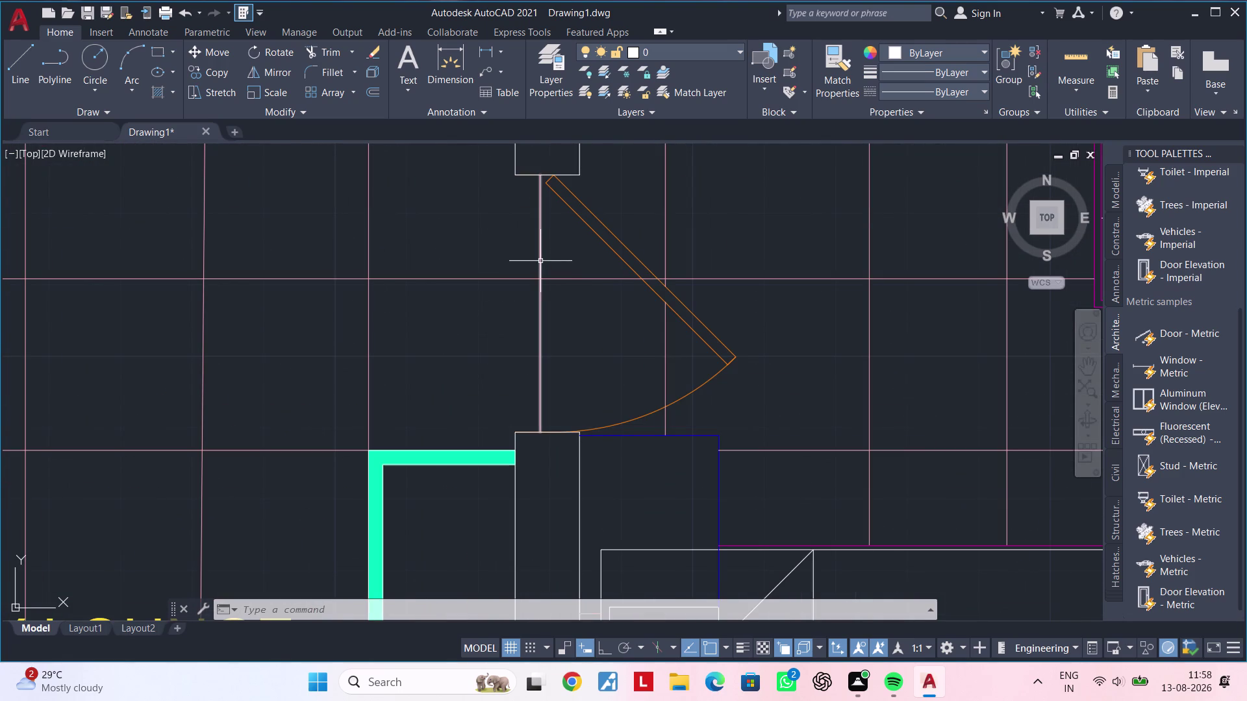
click(541, 261)
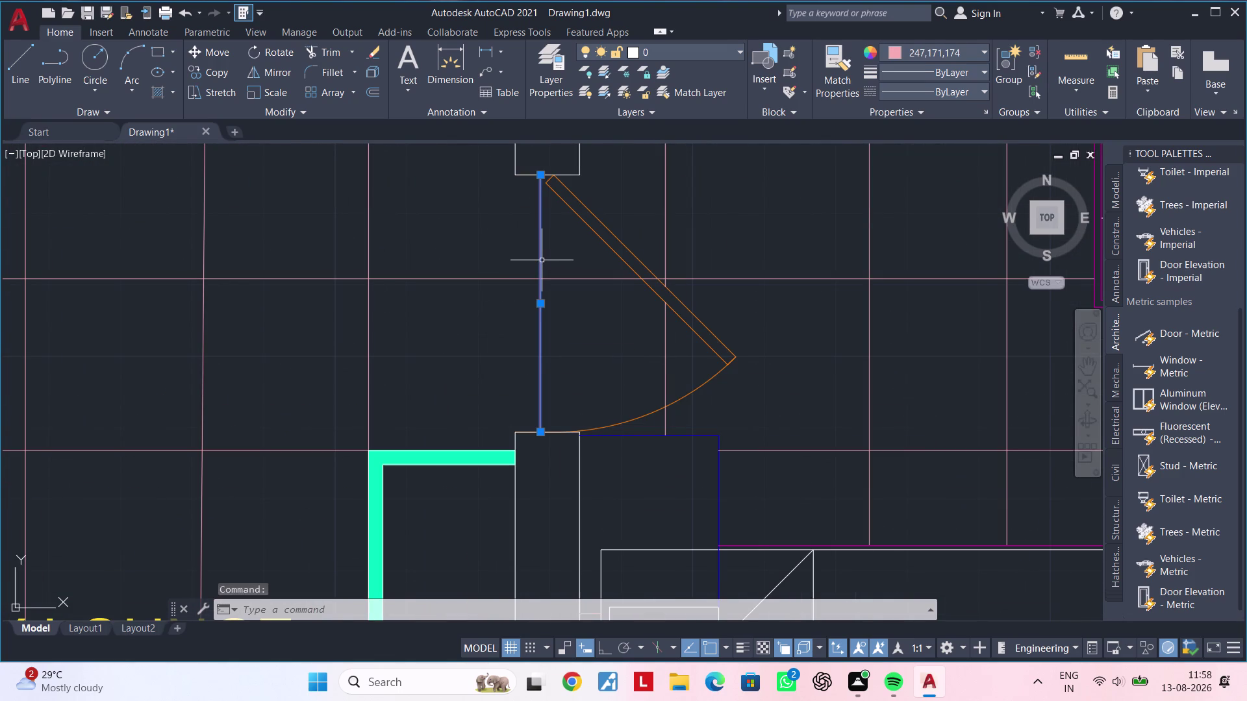
key(Delete)
Inspect the lounge doorway and TV unit to confirm the doorway is clean.
scroll(down, 3)
middle_drag(570, 261, 430, 261)
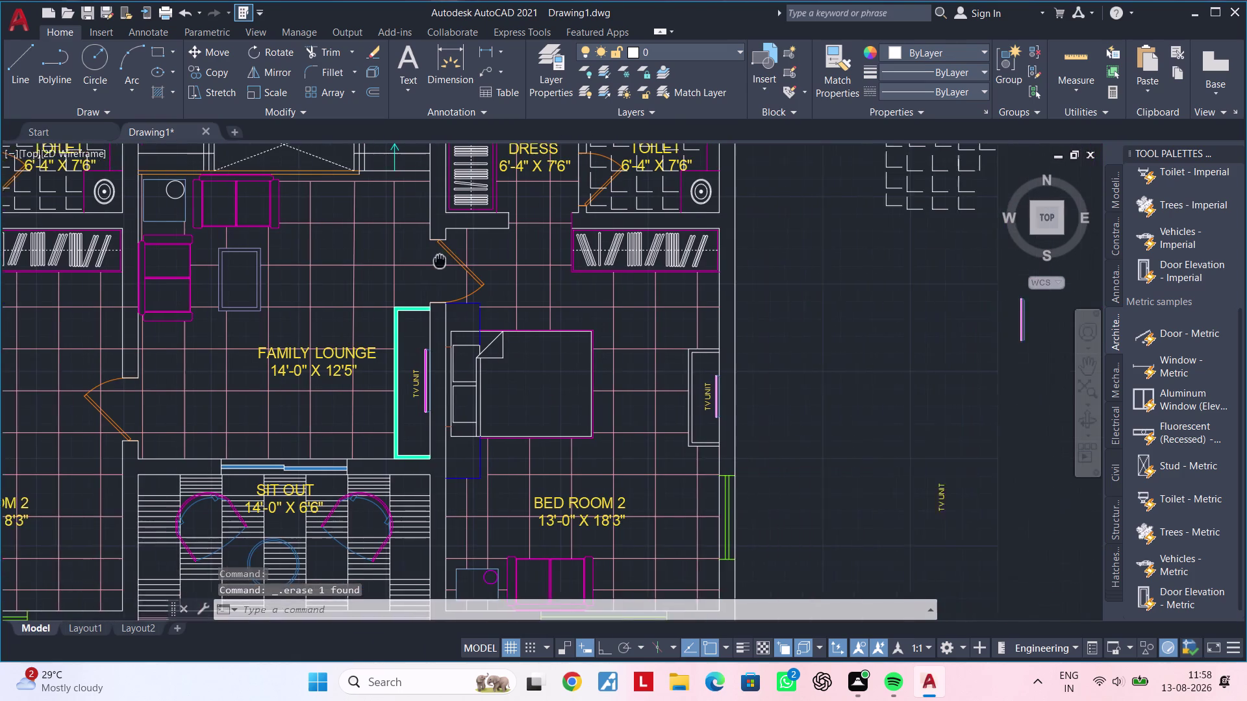
middle_drag(431, 261, 414, 260)
scroll(up, 3)
middle_drag(429, 274, 417, 291)
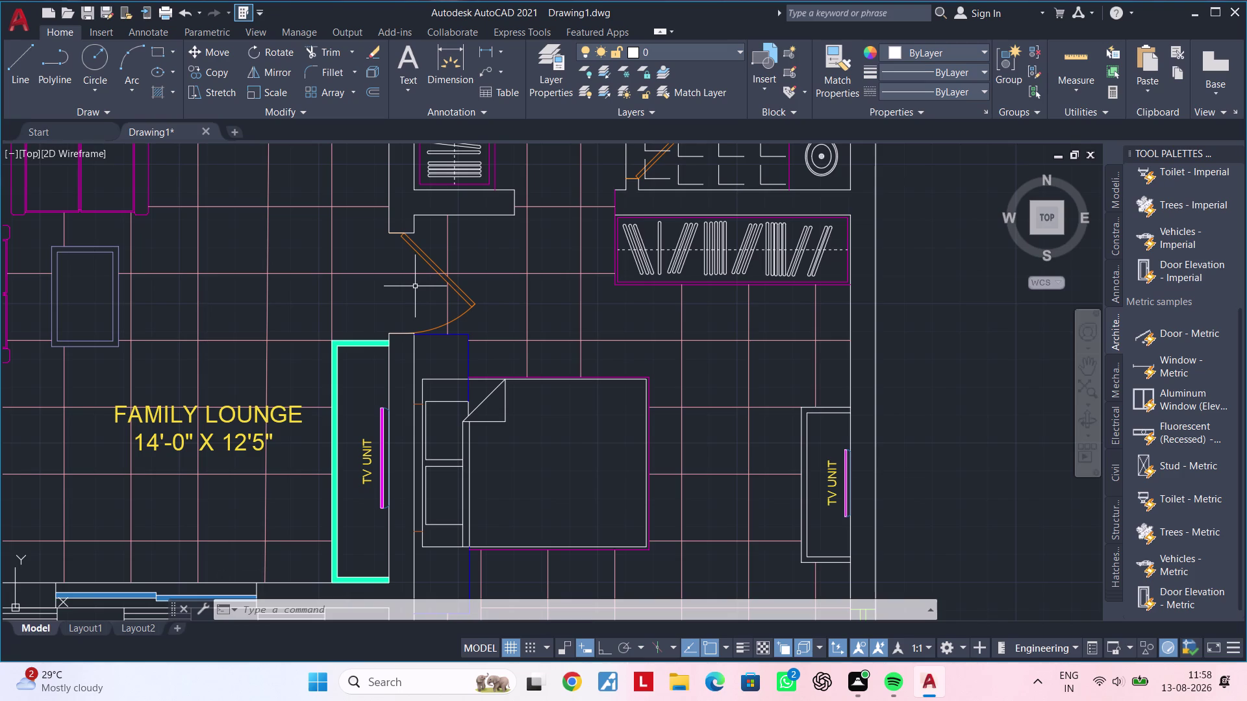
scroll(down, 3)
middle_drag(421, 287, 393, 298)
key(Escape)
key(Escape)
key(Escape)
key(Escape)
key(Escape)
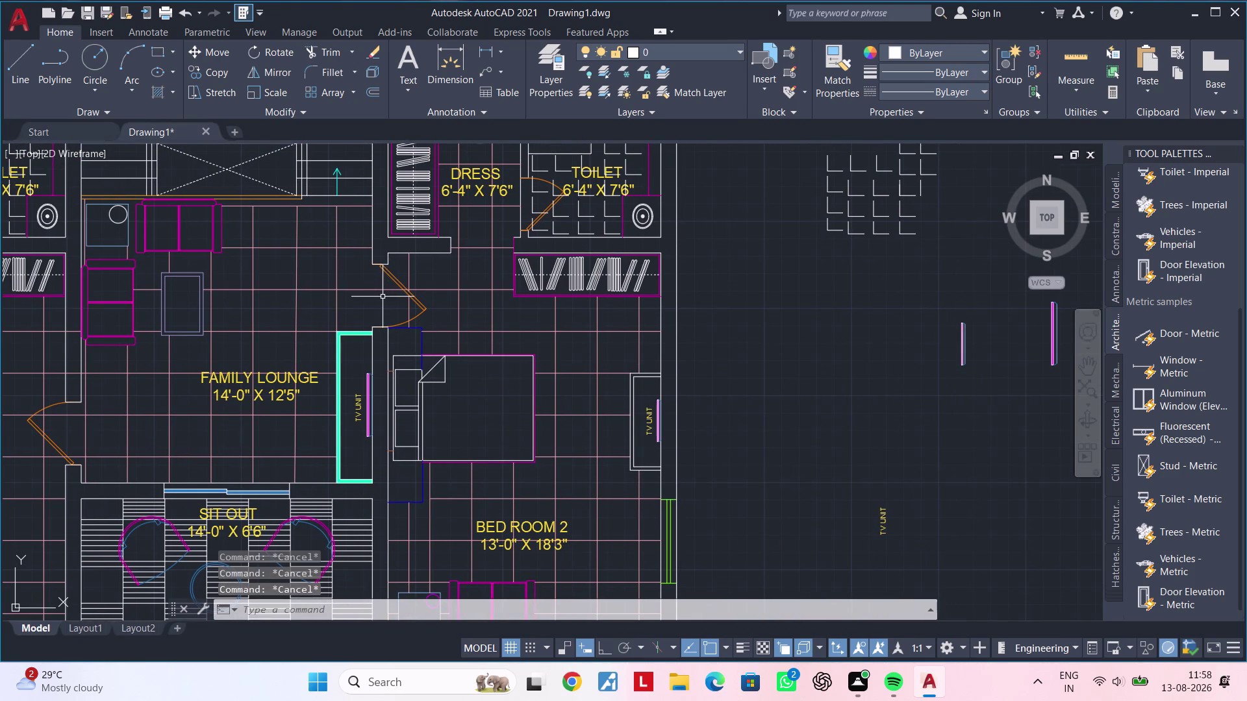
middle_drag(382, 297, 361, 301)
scroll(up, 3)
scroll(down, 3)
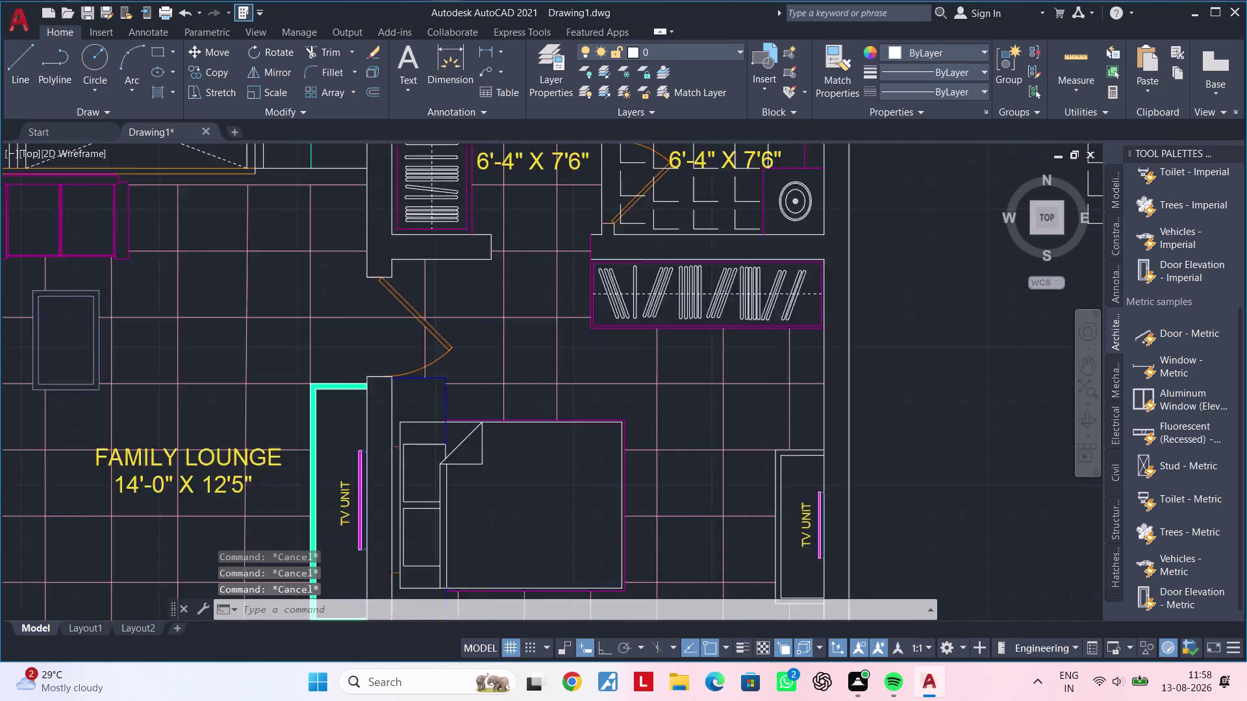
scroll(down, 3)
Bring the whole floor plan back into view, centred on its upper half.
middle_drag(377, 280, 530, 215)
middle_drag(517, 240, 502, 265)
middle_drag(465, 279, 505, 274)
scroll(up, 3)
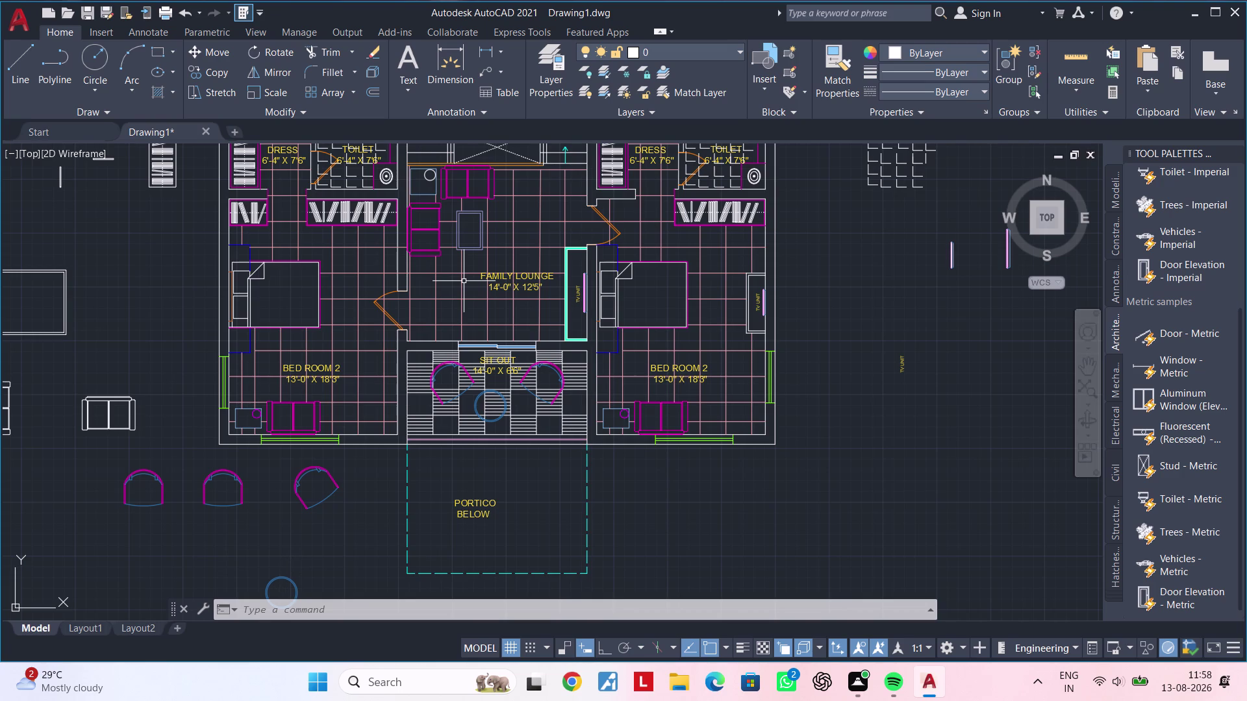
middle_drag(575, 269, 523, 373)
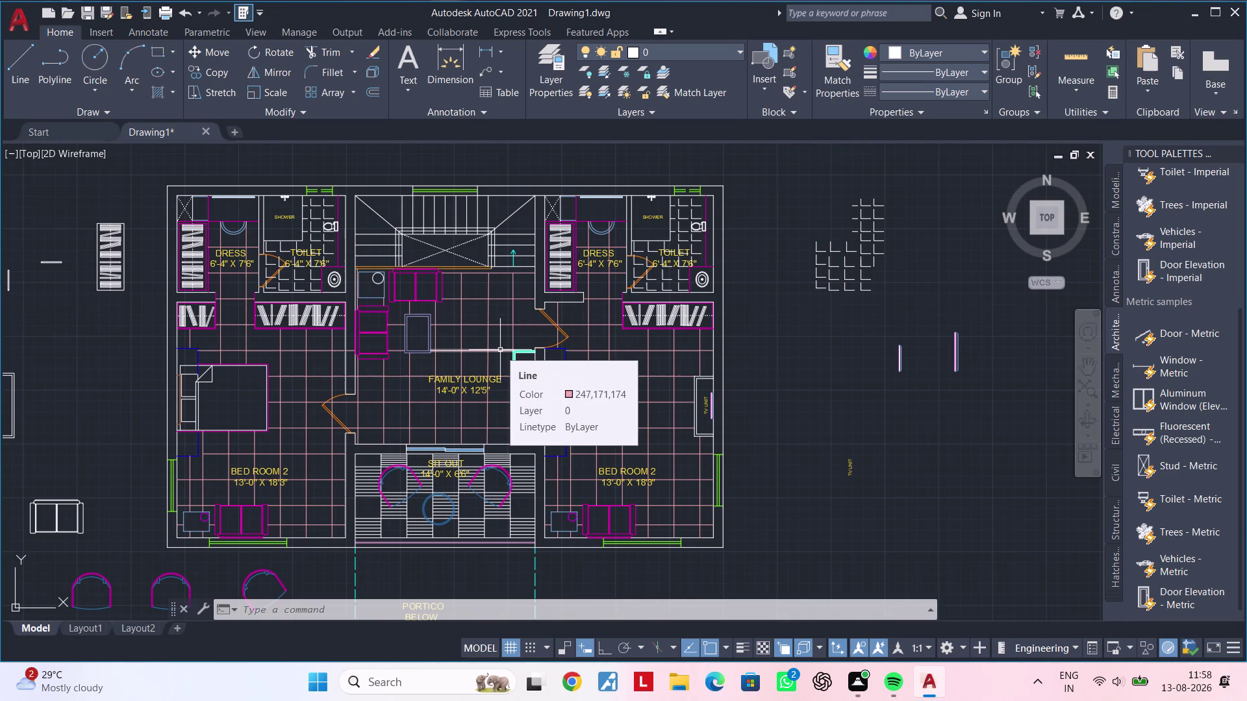
middle_drag(465, 357, 462, 386)
key(Escape)
key(Escape)
key(Escape)
key(Escape)
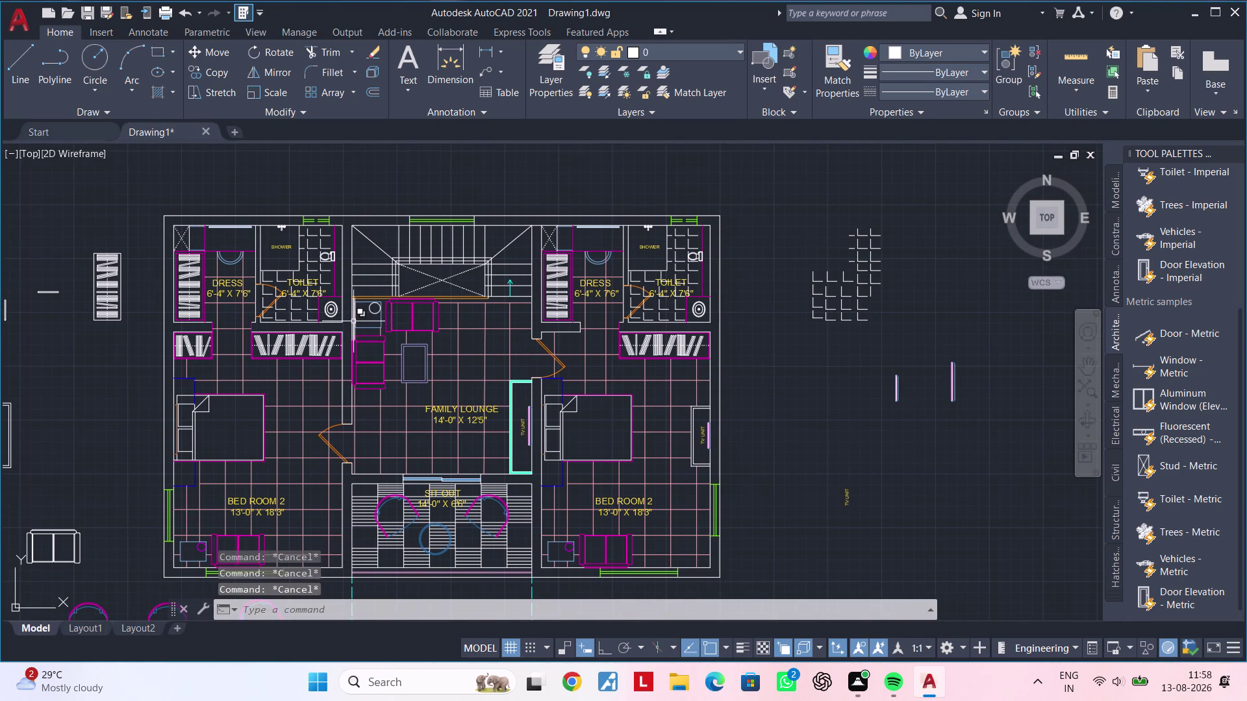
scroll(up, 3)
middle_drag(347, 334, 347, 356)
key(Escape)
key(Escape)
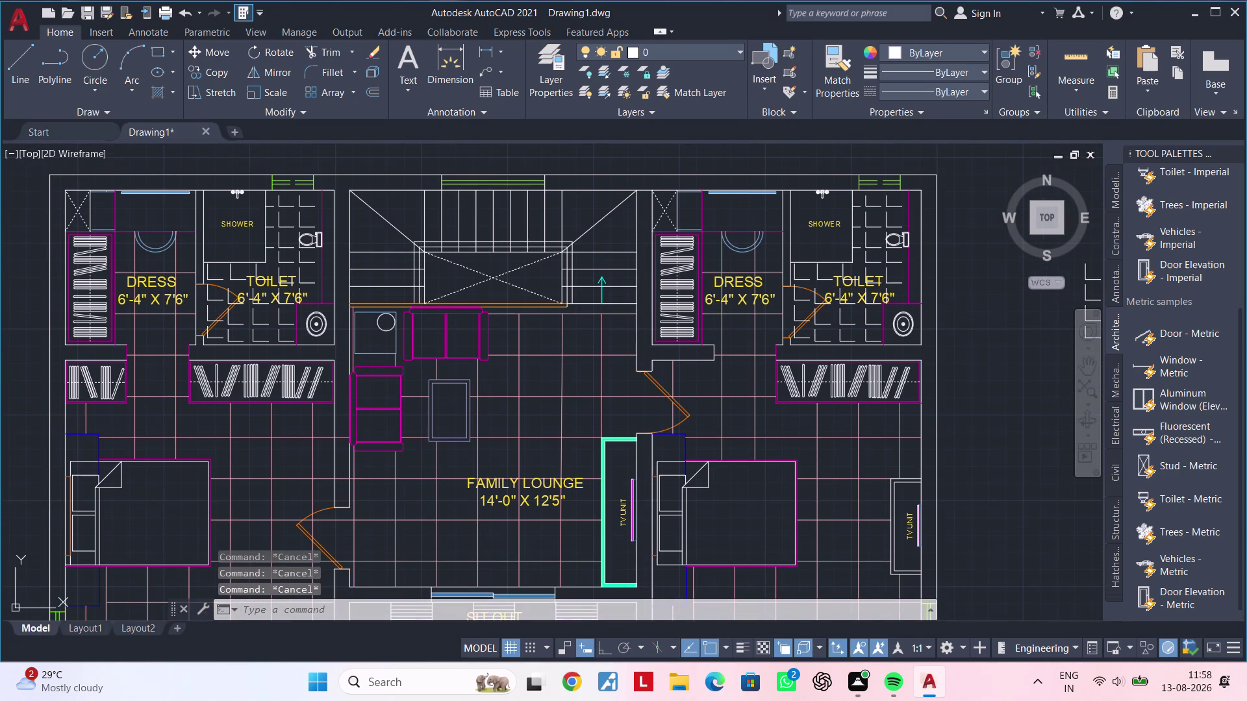
text(H)
key(space)
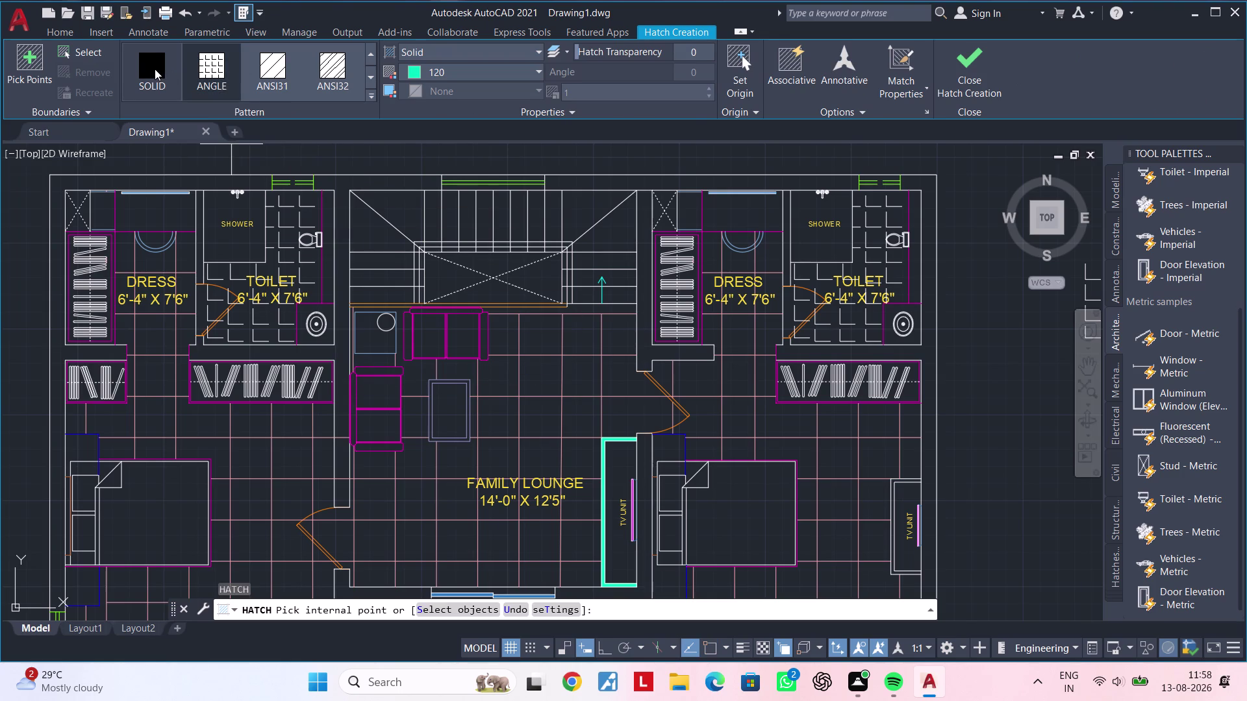
Set the hatch colour to grey 8 and fill the left toilet and left outer wall sections.
click(412, 71)
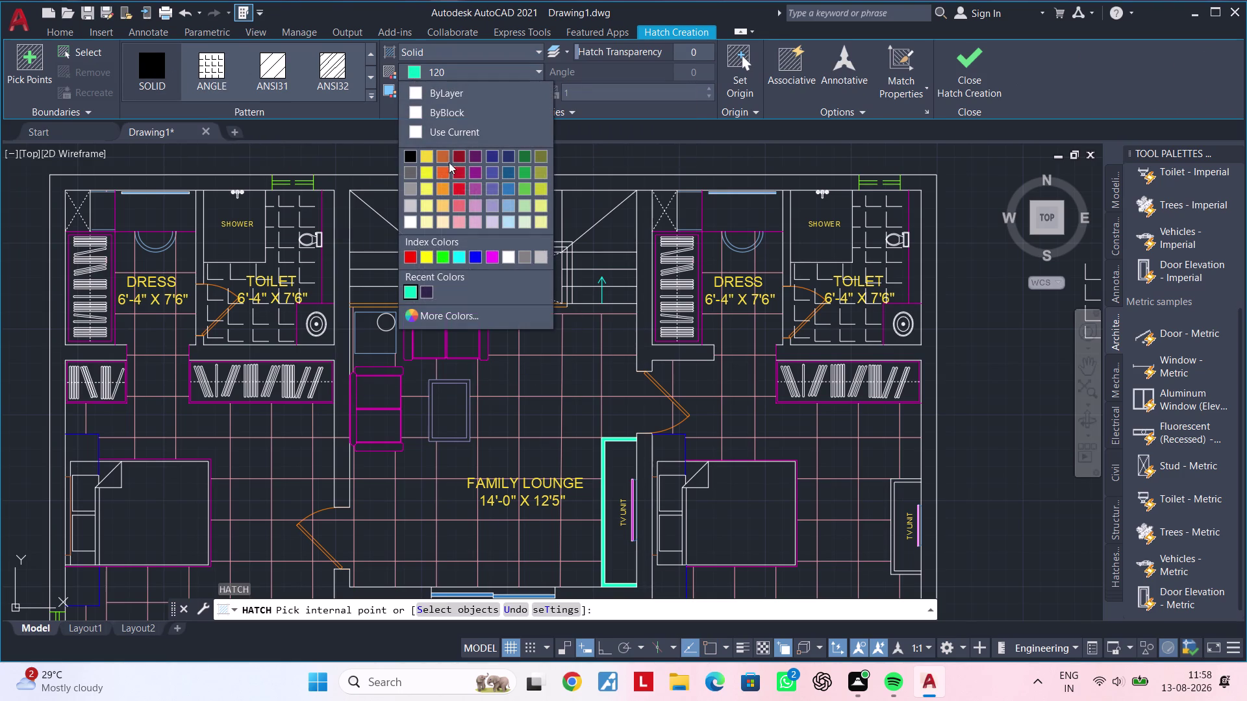
click(528, 257)
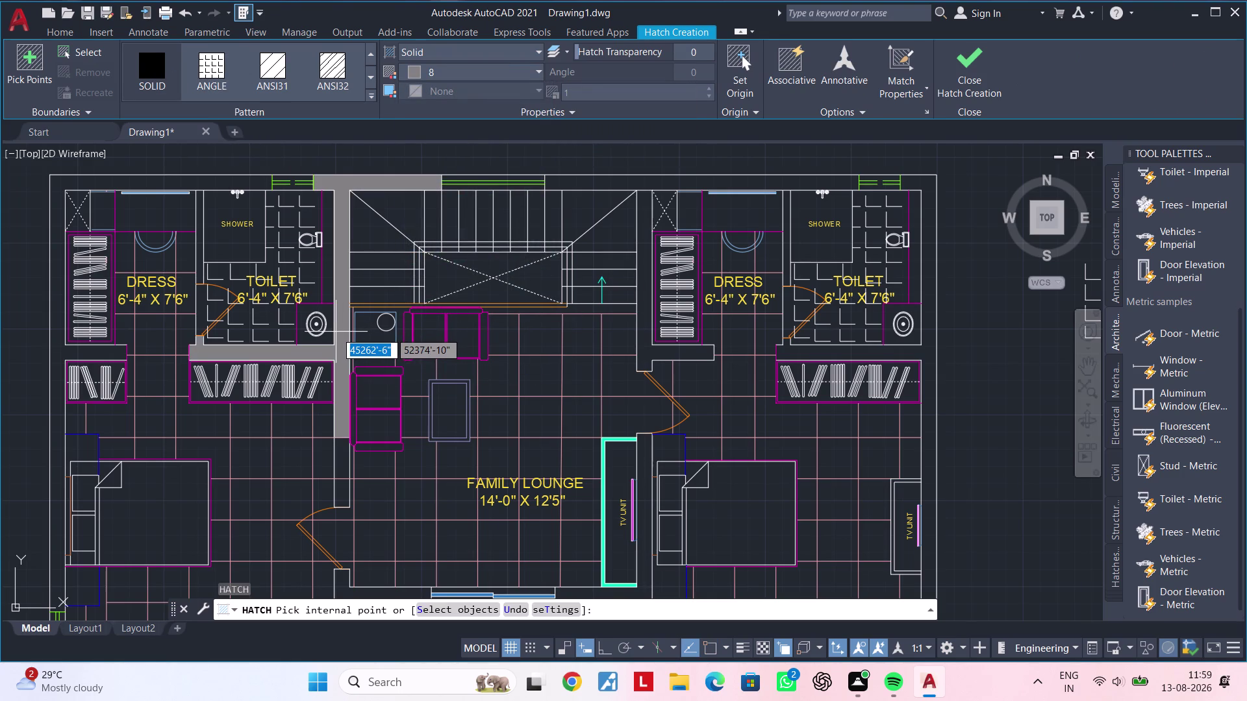
double_click(336, 332)
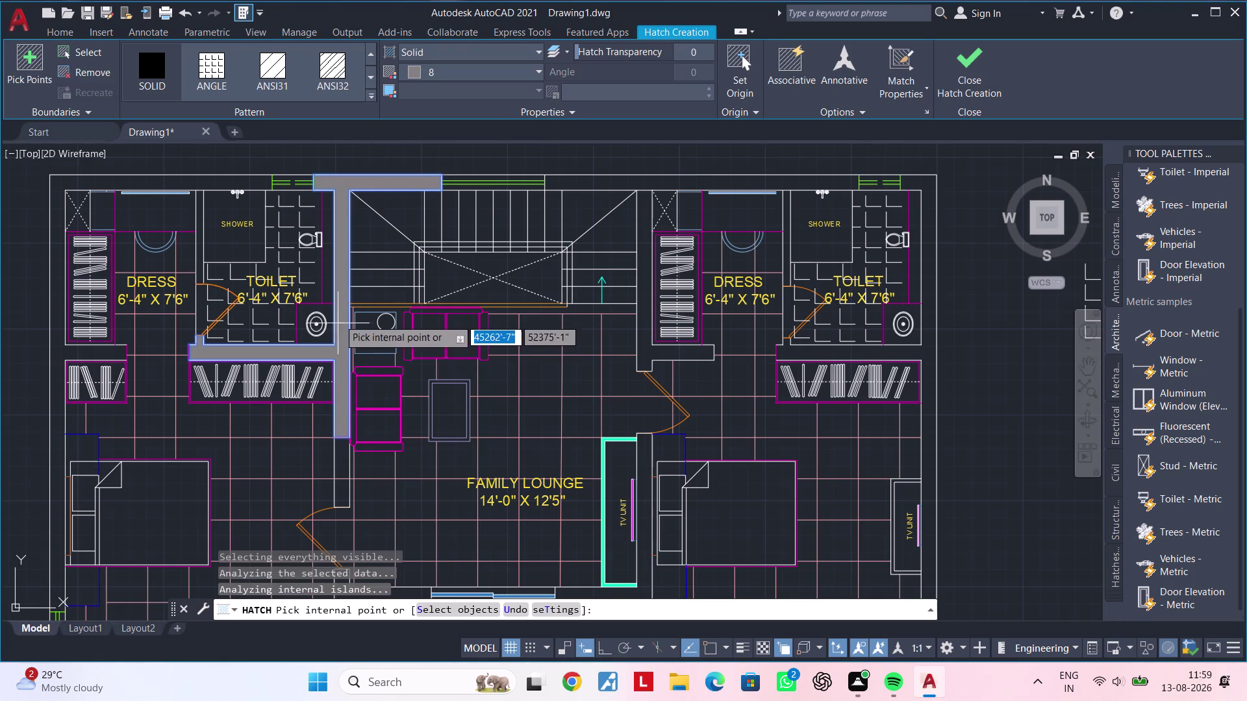
middle_drag(338, 311, 396, 306)
click(275, 179)
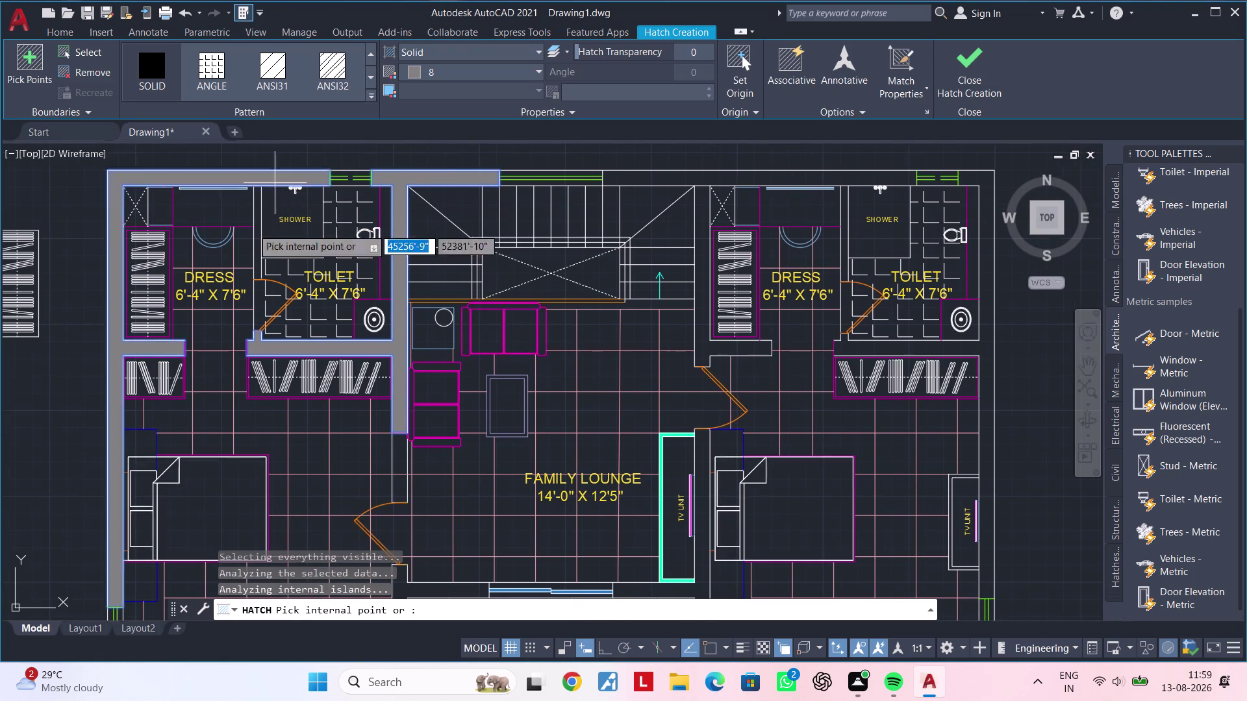
scroll(down, 3)
middle_drag(249, 277, 284, 144)
middle_drag(262, 219, 237, 370)
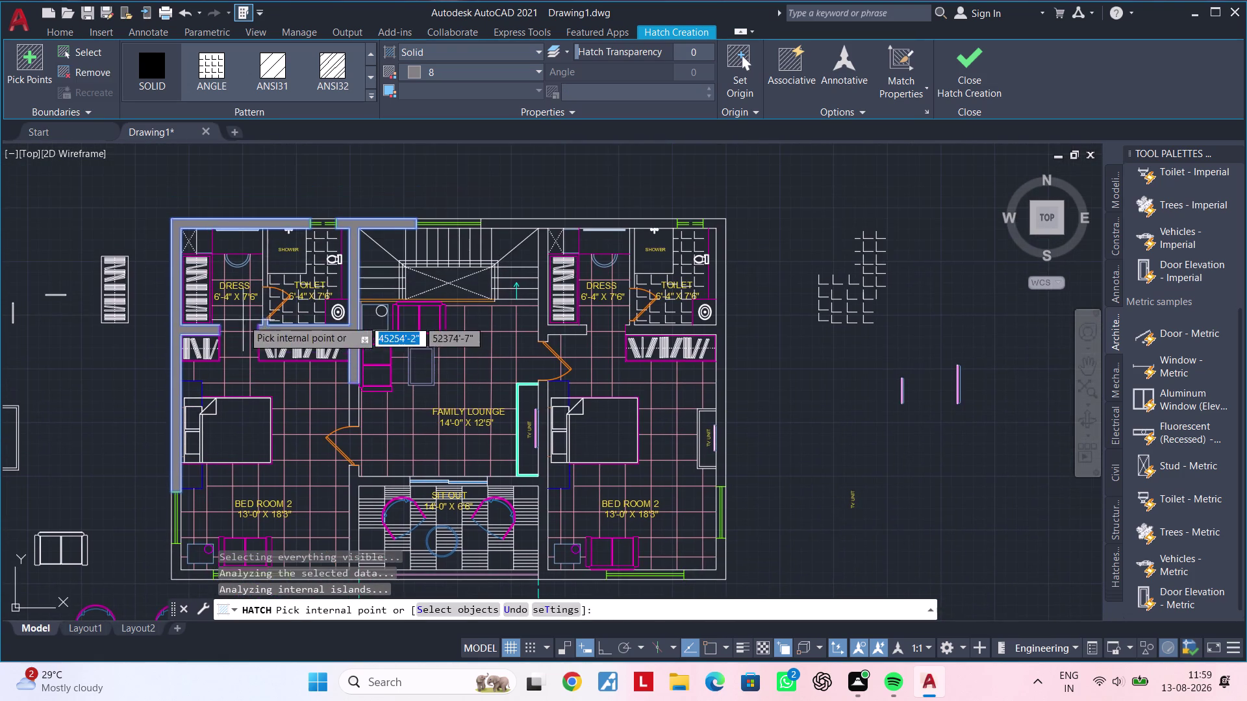
scroll(up, 3)
click(268, 259)
Fill the walls by the right dress room, the right rooms' top wall, right toilet and right outer wall.
scroll(down, 3)
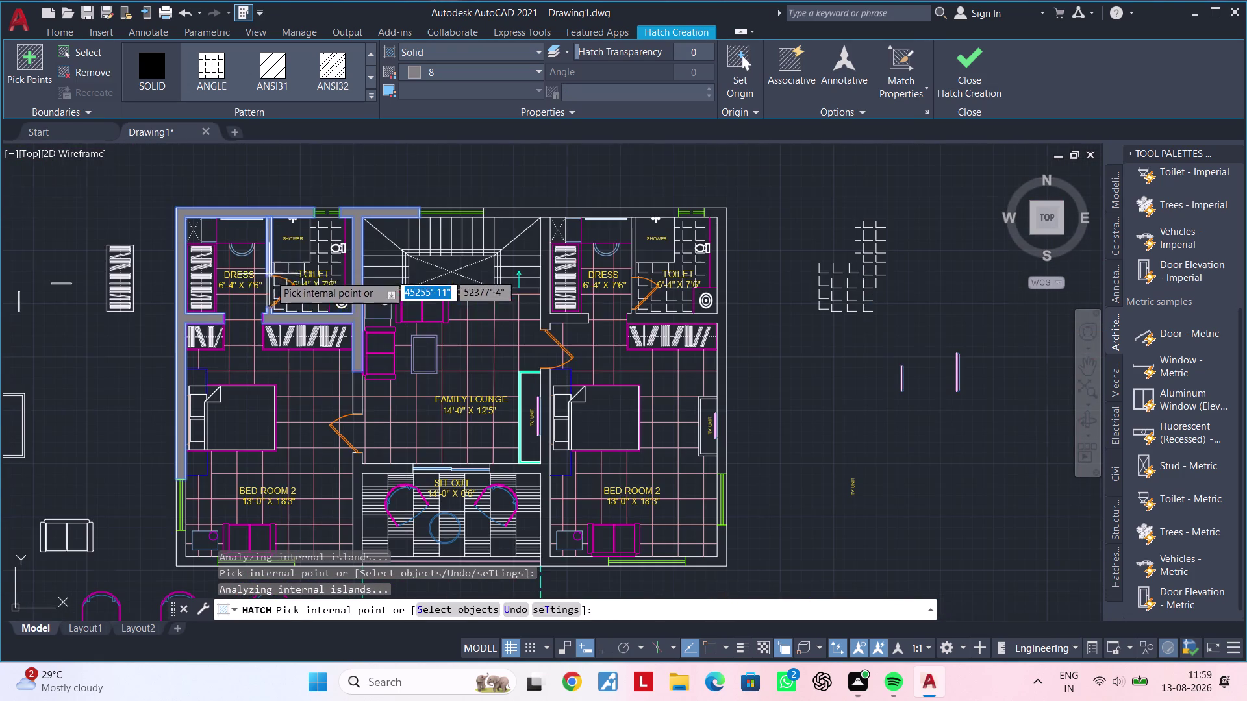
middle_drag(390, 266, 225, 292)
scroll(up, 3)
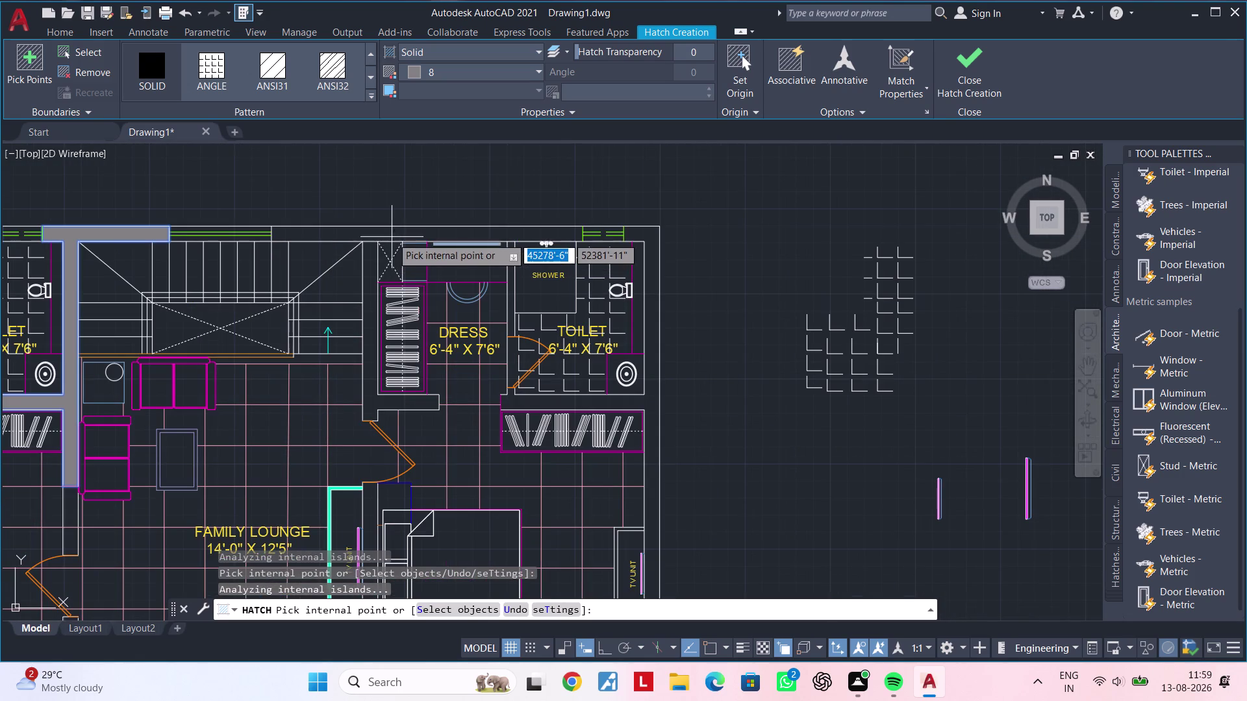
click(365, 236)
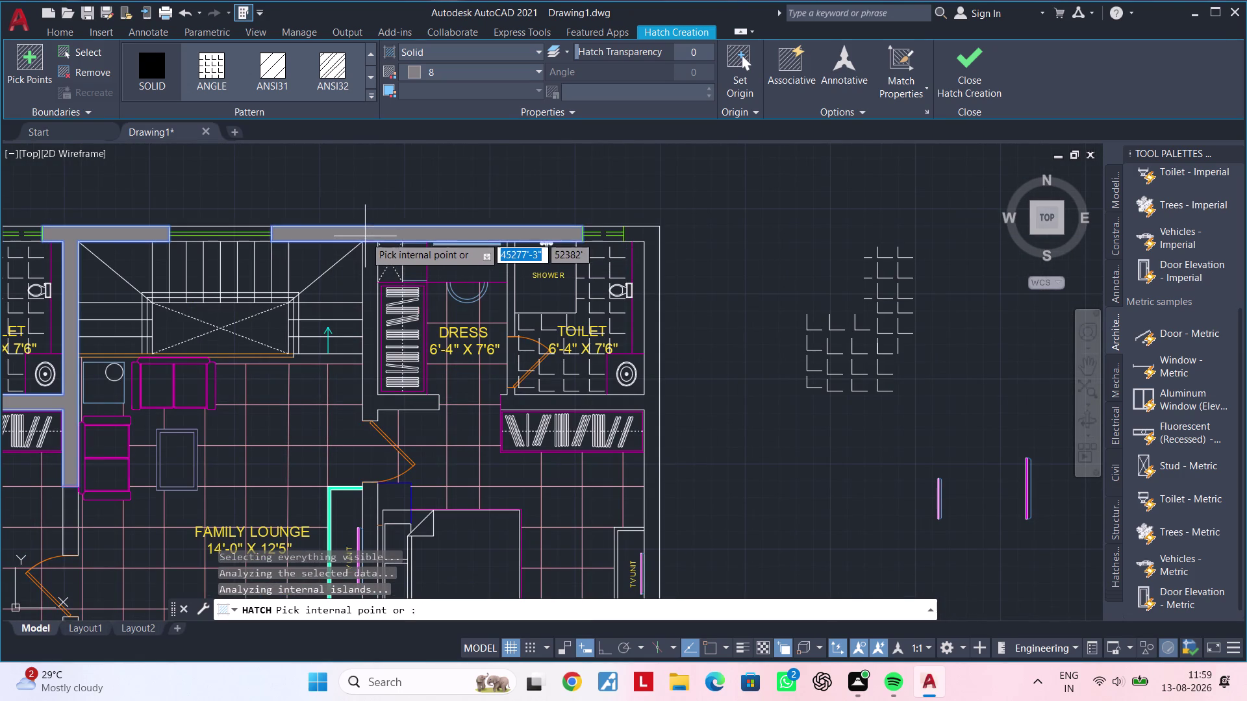
click(371, 267)
middle_drag(373, 322, 229, 323)
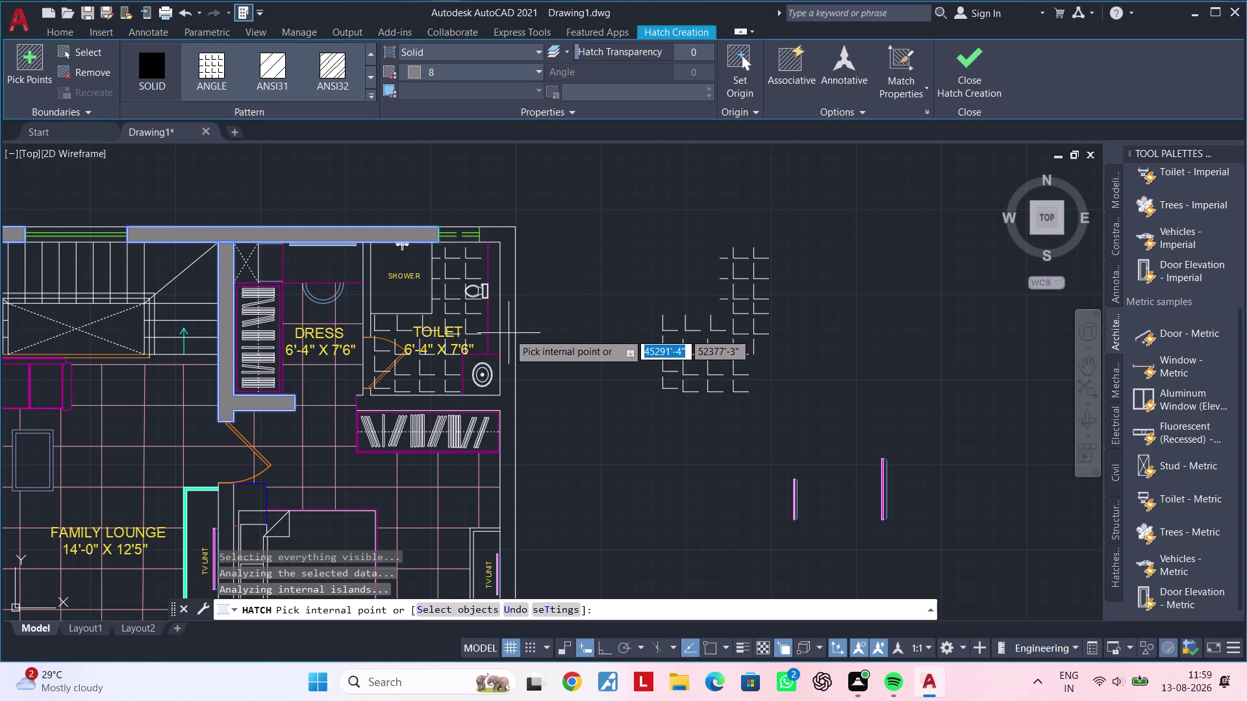
middle_drag(508, 330, 482, 215)
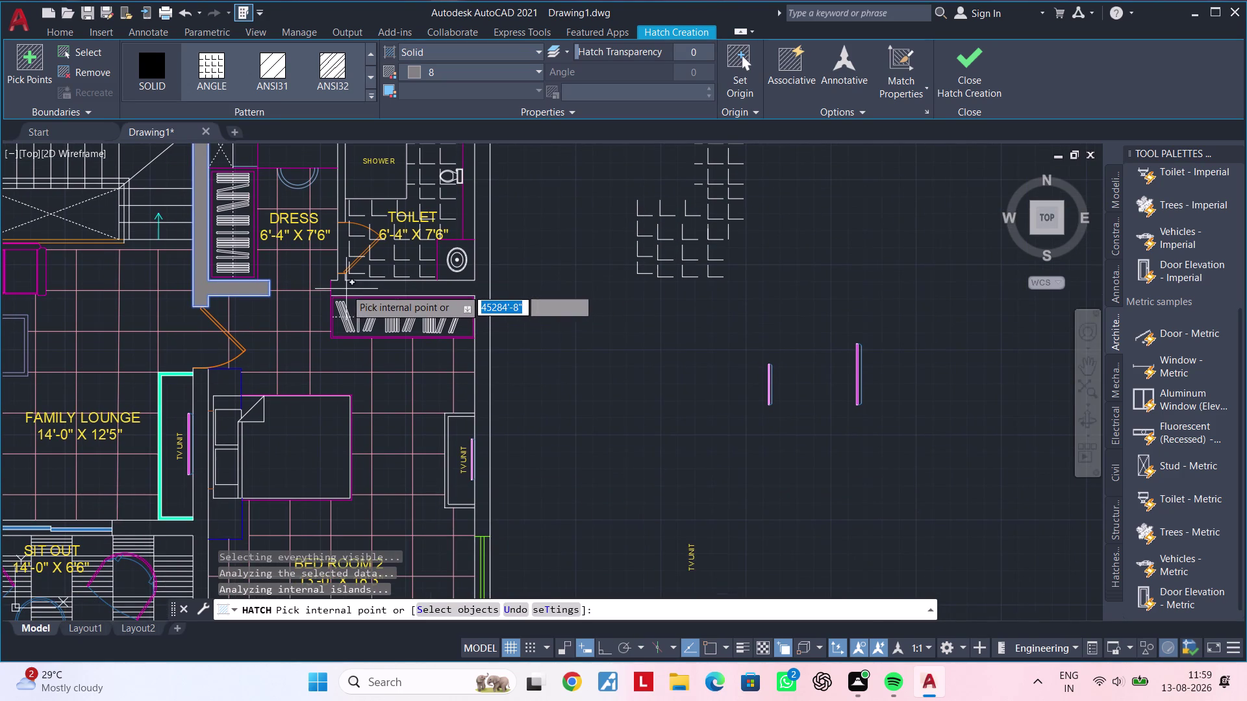
scroll(up, 3)
middle_drag(346, 293, 350, 370)
scroll(down, 3)
middle_drag(344, 199, 341, 283)
scroll(up, 3)
click(339, 235)
scroll(down, 3)
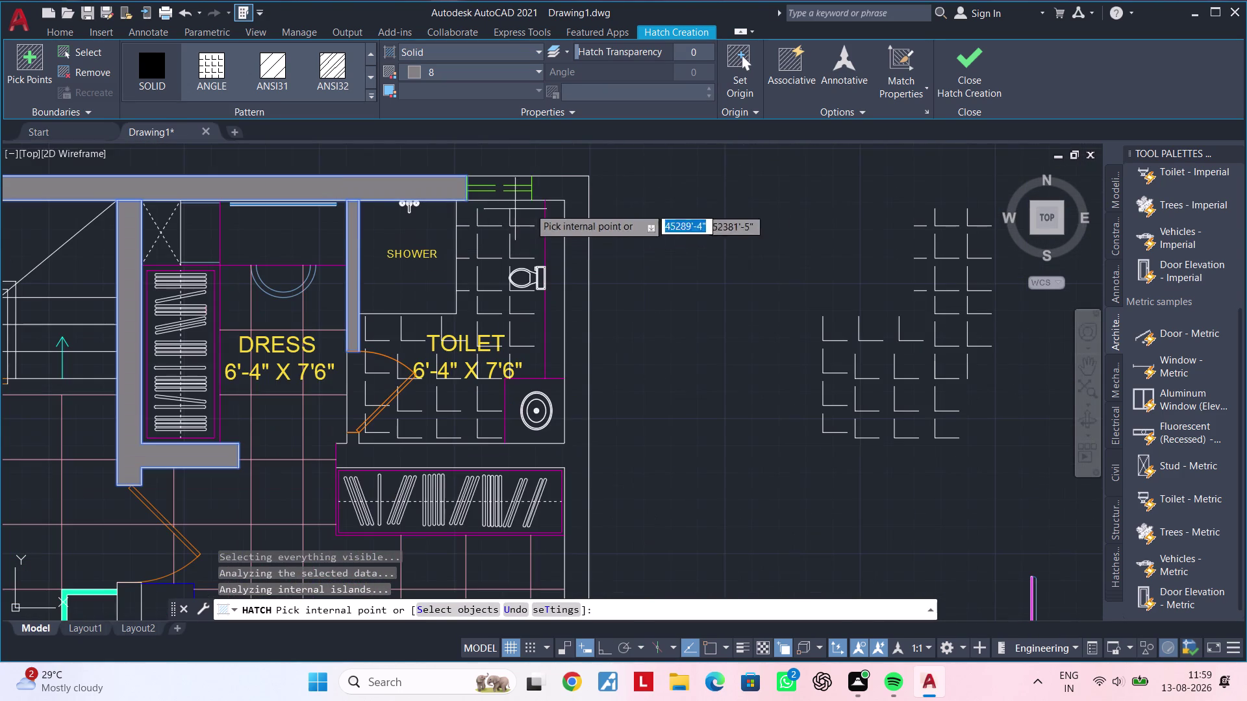
click(563, 189)
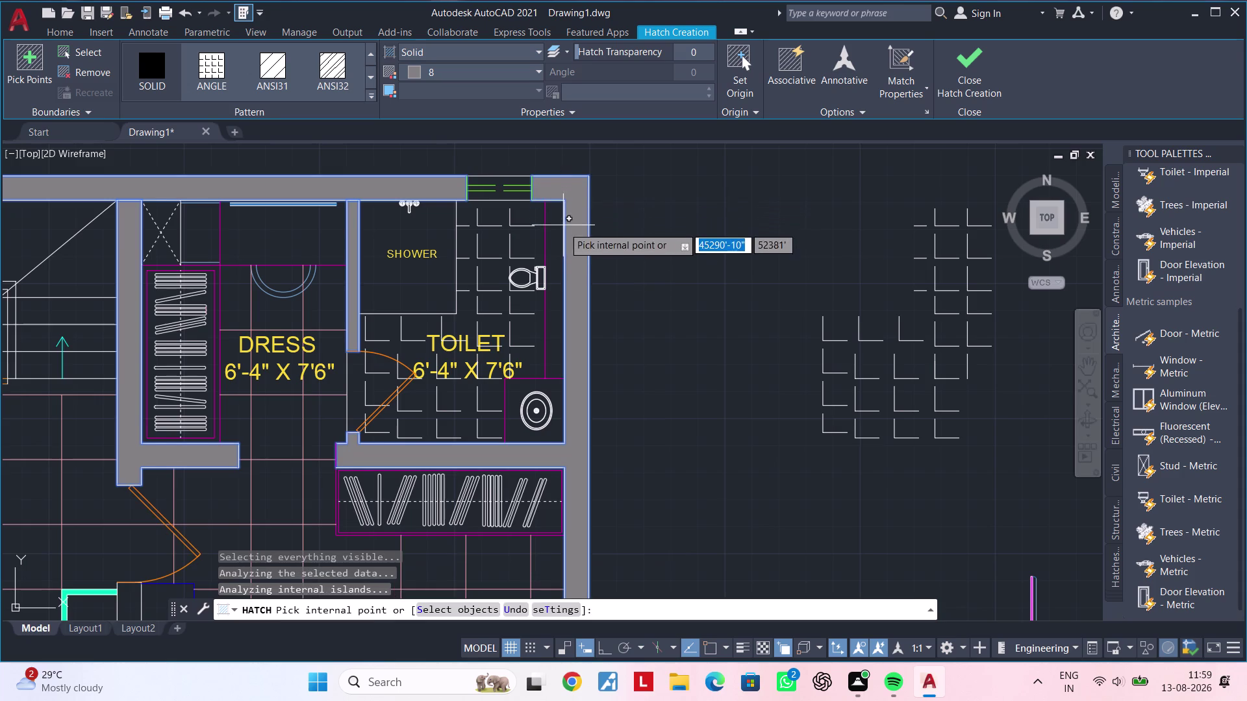
Fill the right bedroom's side wall and its bottom wall.
middle_drag(563, 226, 532, 78)
scroll(down, 3)
middle_drag(551, 246, 560, 120)
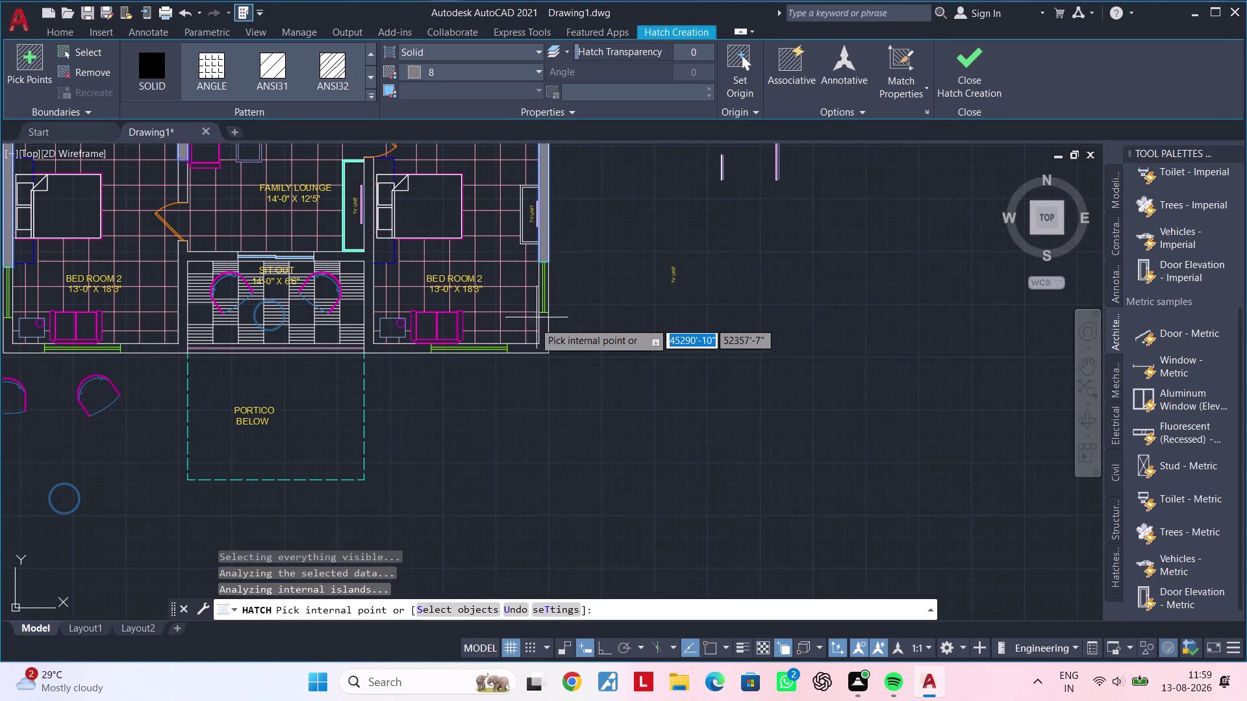
scroll(up, 3)
double_click(551, 331)
scroll(down, 3)
middle_drag(550, 355, 673, 338)
scroll(up, 3)
double_click(403, 358)
scroll(down, 3)
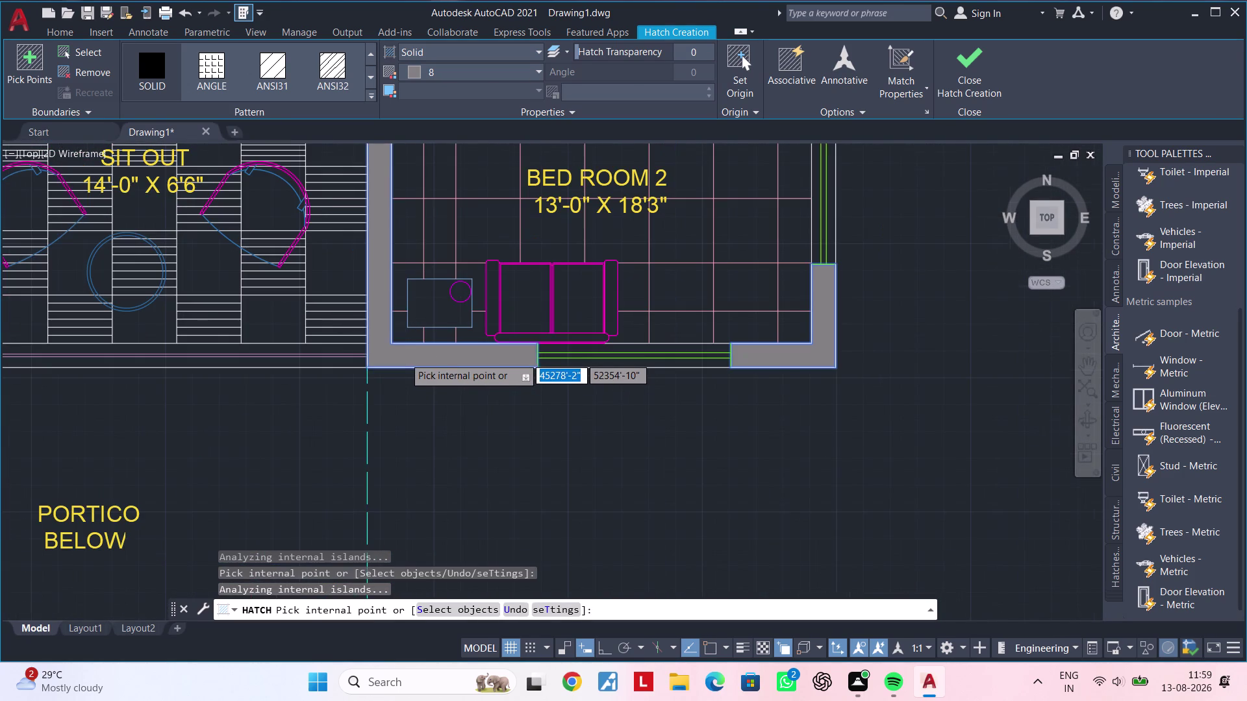
Fill the sit-out walls and the left bedroom's bottom wall, then end the hatch command.
middle_drag(414, 362, 428, 498)
scroll(down, 3)
middle_drag(437, 376, 478, 365)
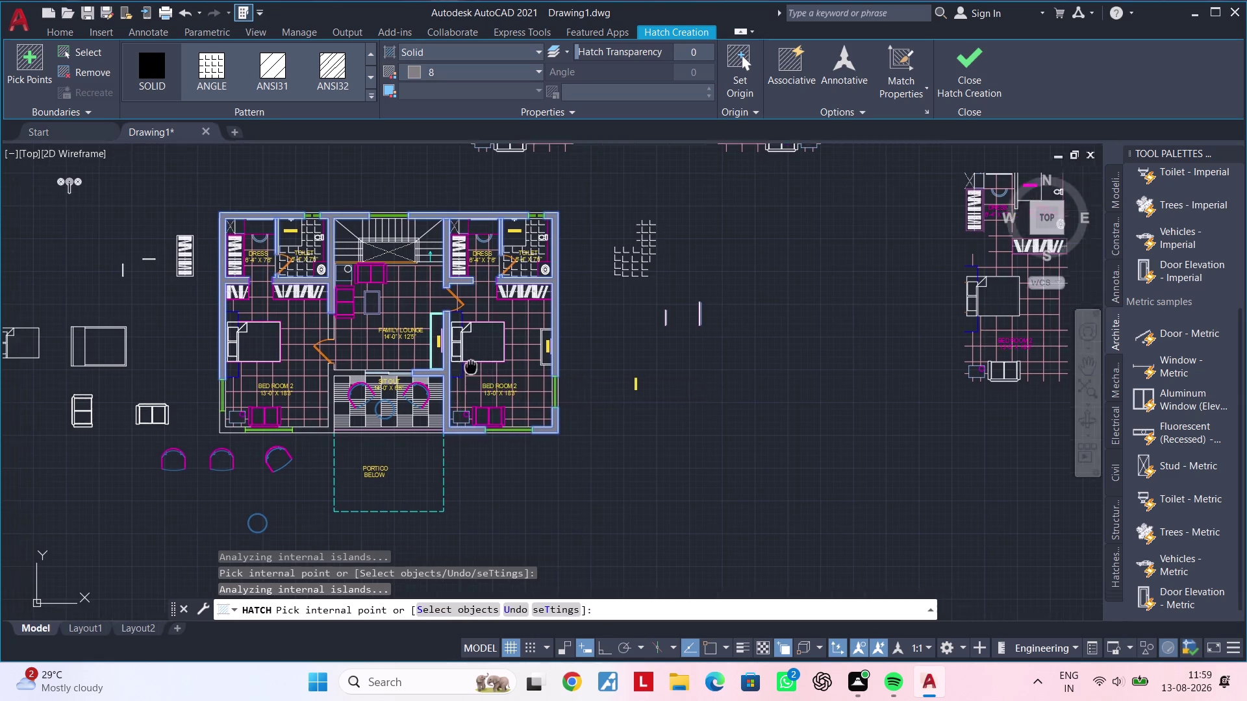
middle_drag(478, 366, 589, 319)
scroll(up, 3)
click(492, 312)
scroll(down, 3)
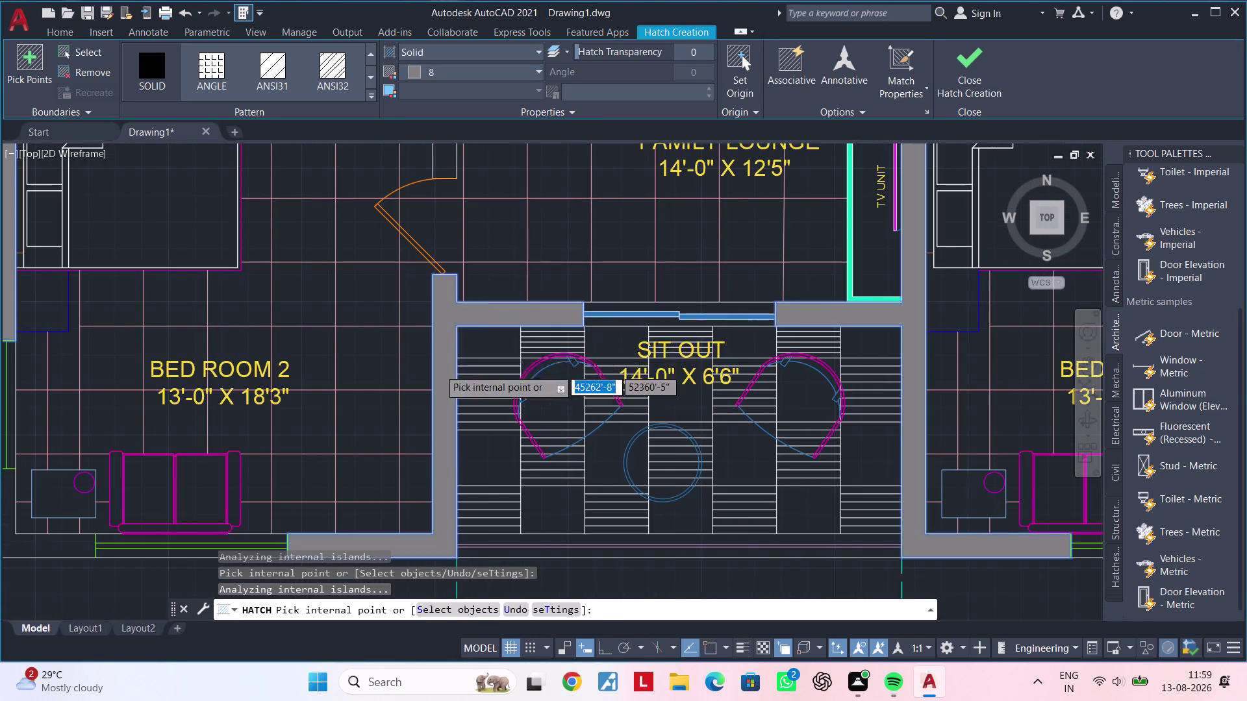
scroll(down, 3)
middle_drag(438, 367, 569, 279)
scroll(up, 3)
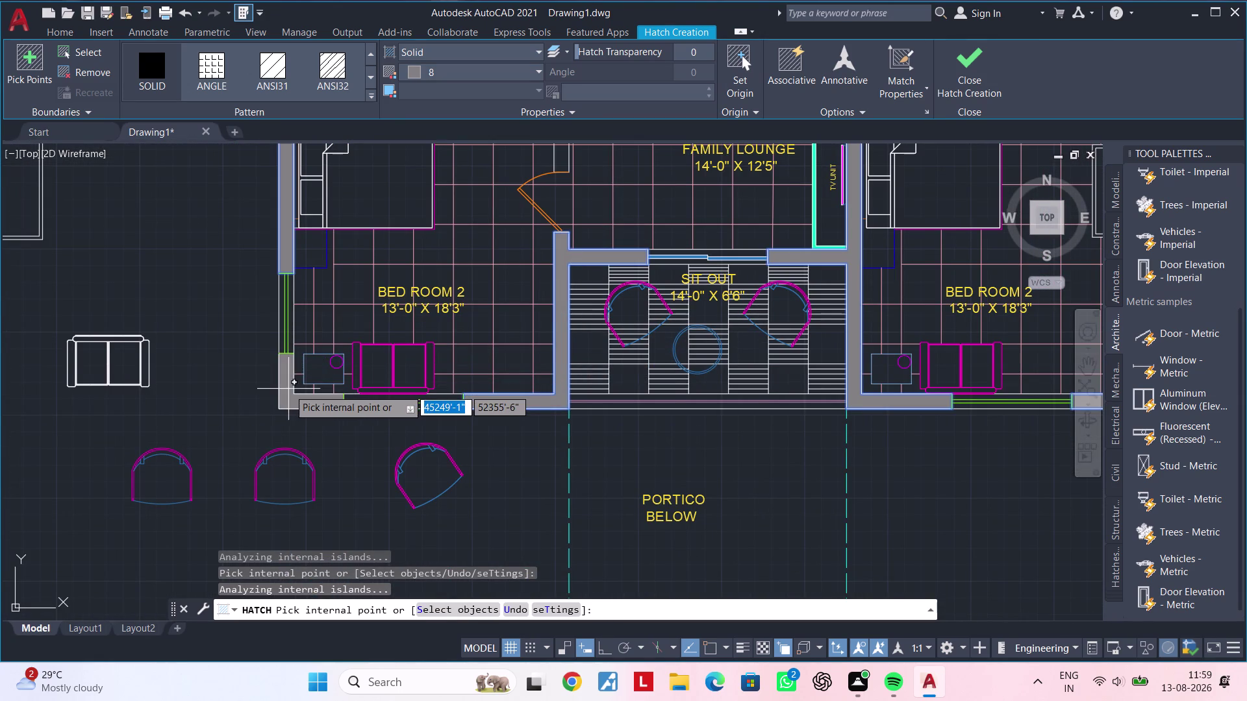
click(288, 389)
scroll(down, 3)
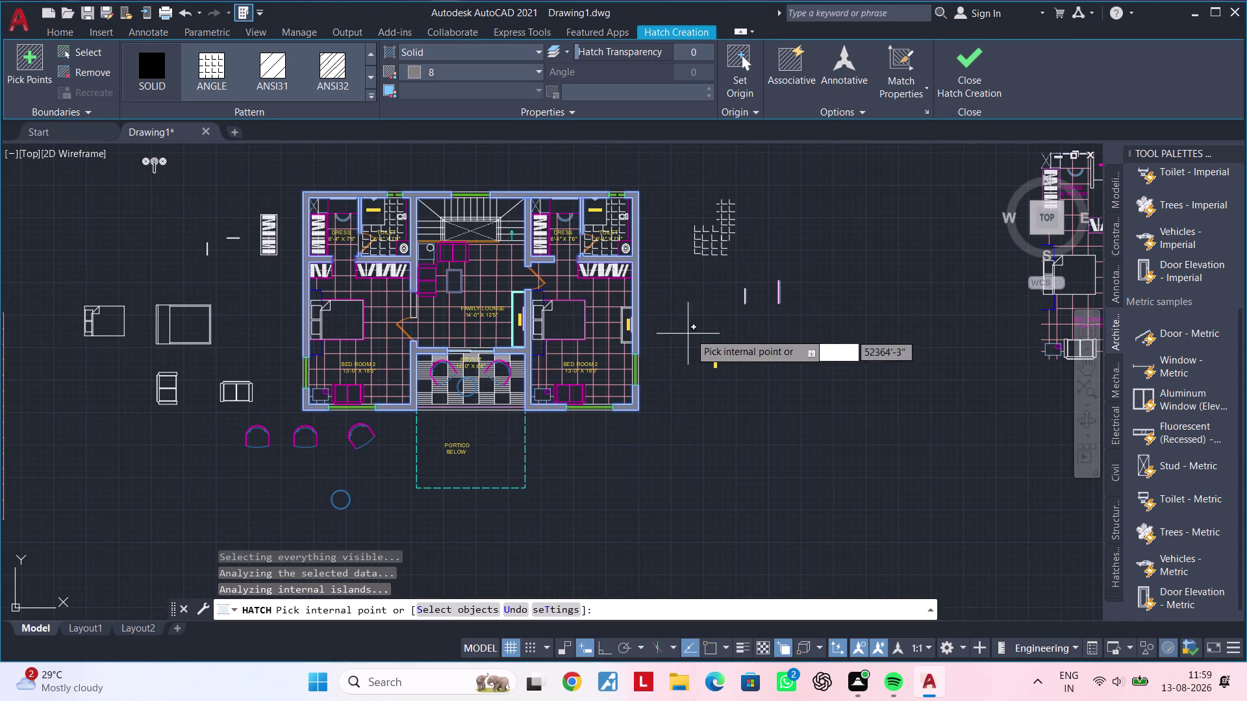
scroll(up, 3)
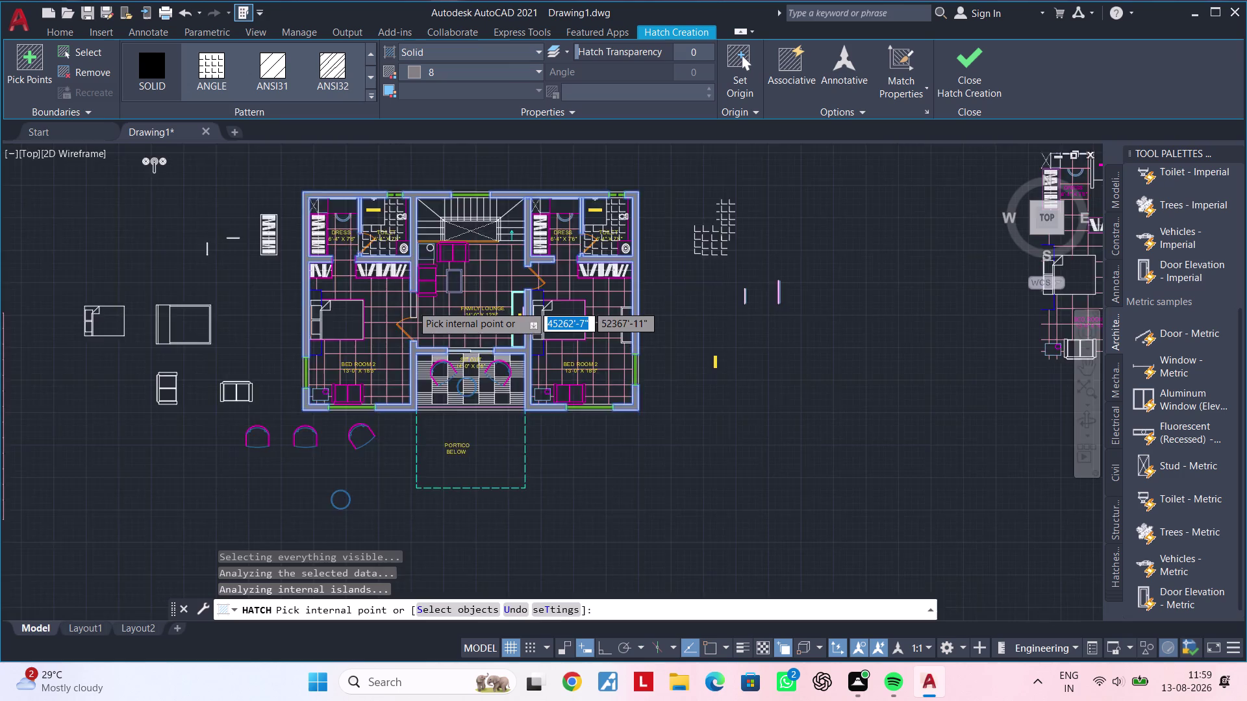
scroll(up, 3)
scroll(up, 3)
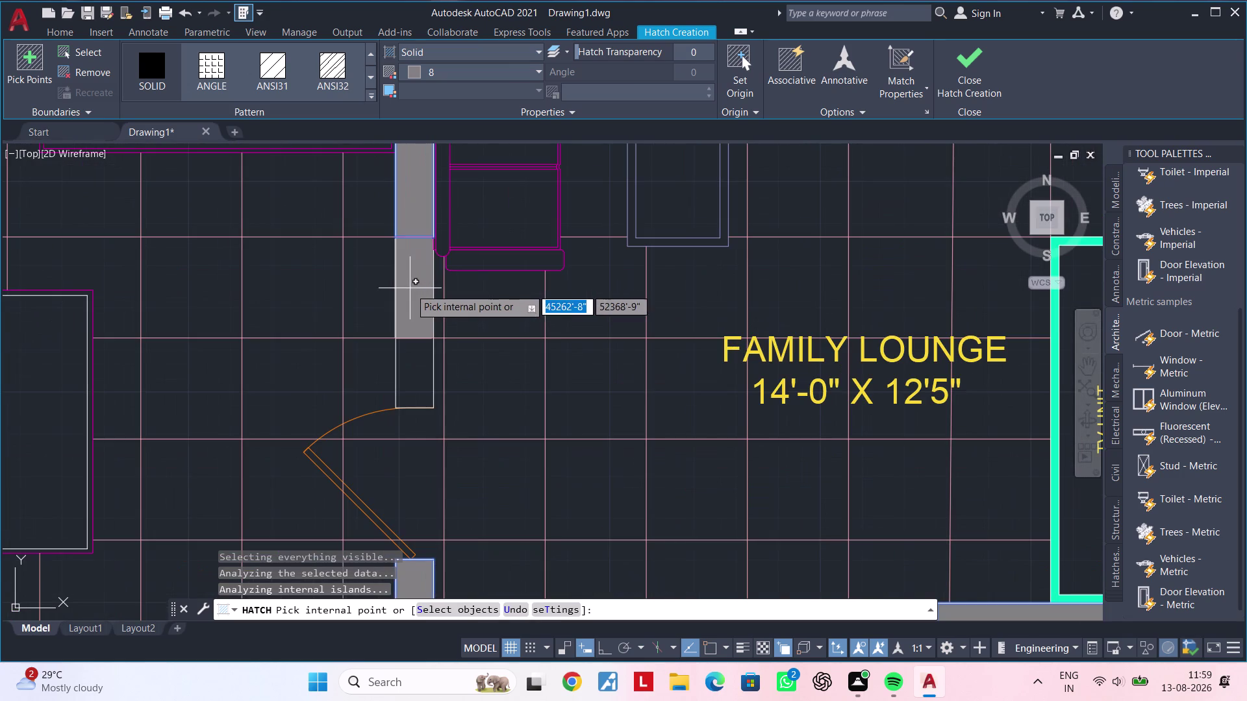
key(Escape)
key(Escape)
key(Escape)
Start a trim on two wall lines near the lounge door, then cancel it.
key(Escape)
text(T)
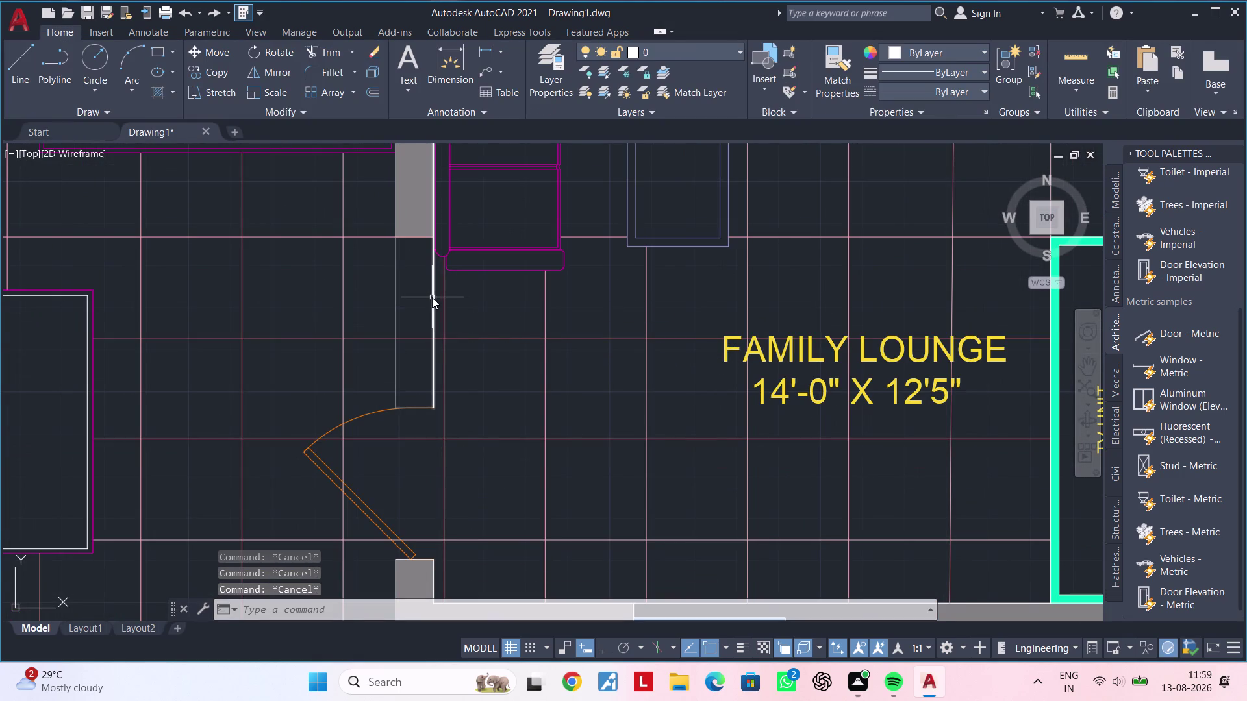
text(R)
key(space)
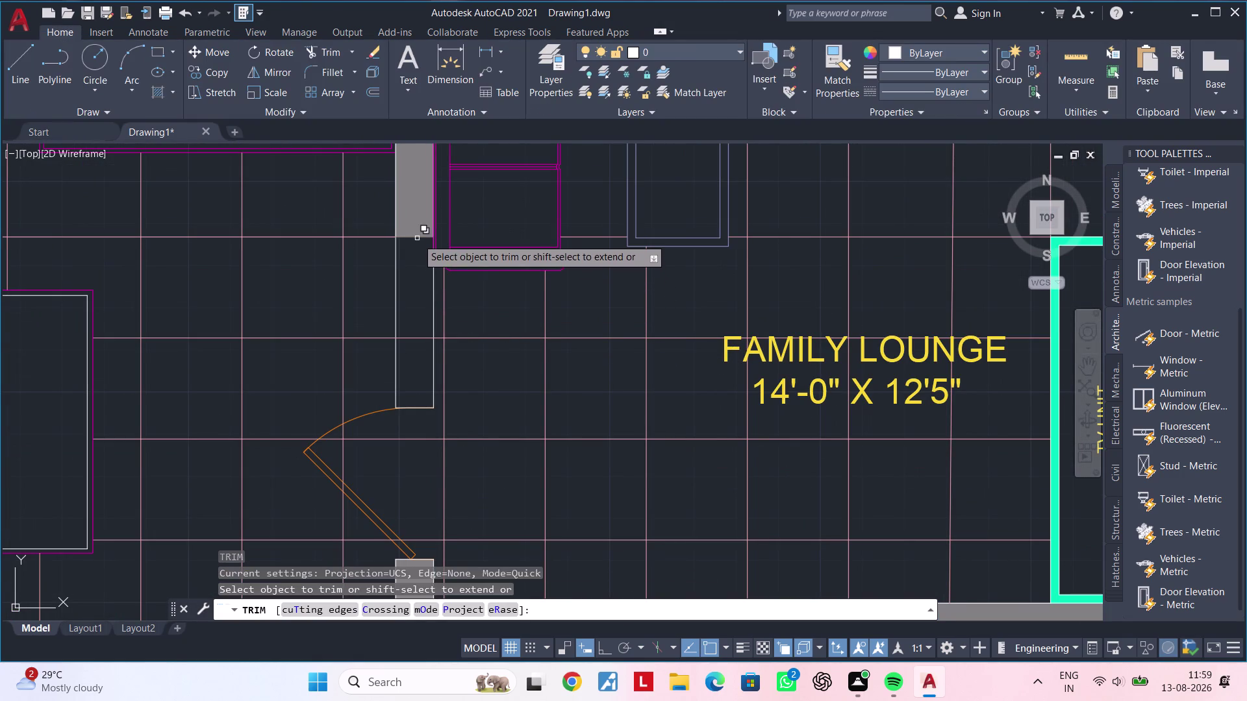
click(417, 239)
click(469, 298)
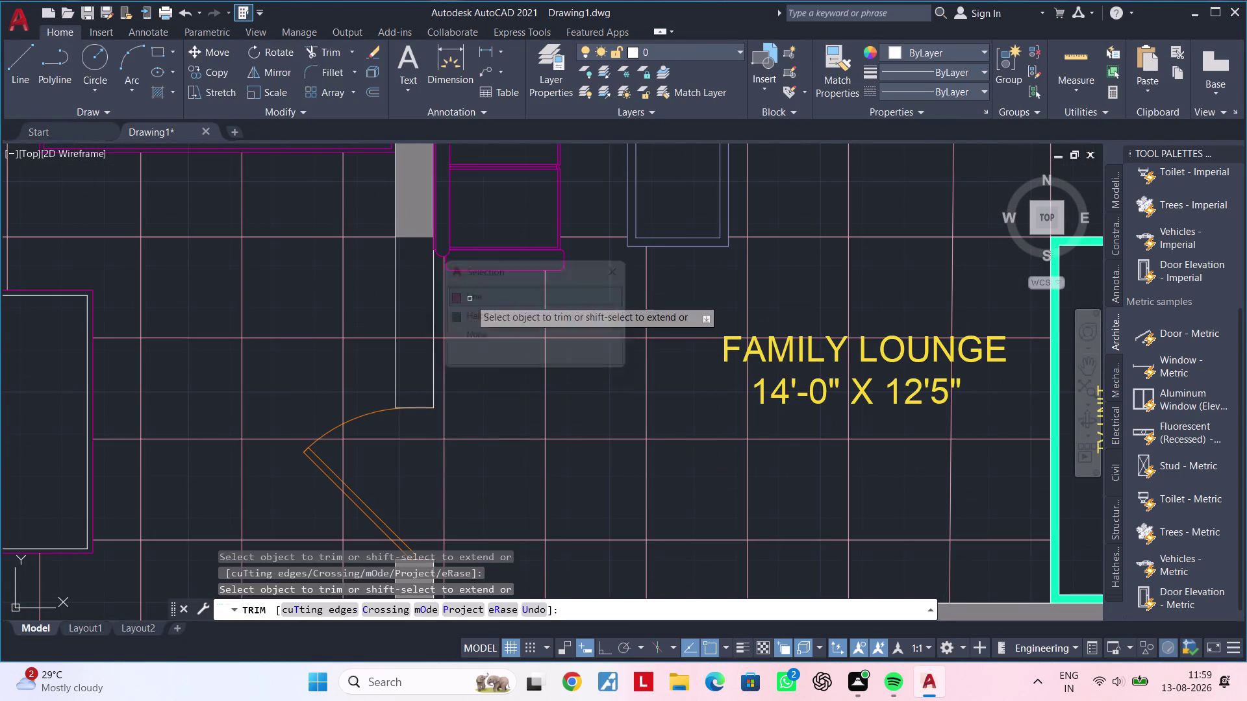
key(Escape)
key(Escape)
Stretch the wall hatch's bottom grips straight down to the wall end with Ortho on.
scroll(down, 3)
middle_drag(421, 300, 393, 358)
key(Escape)
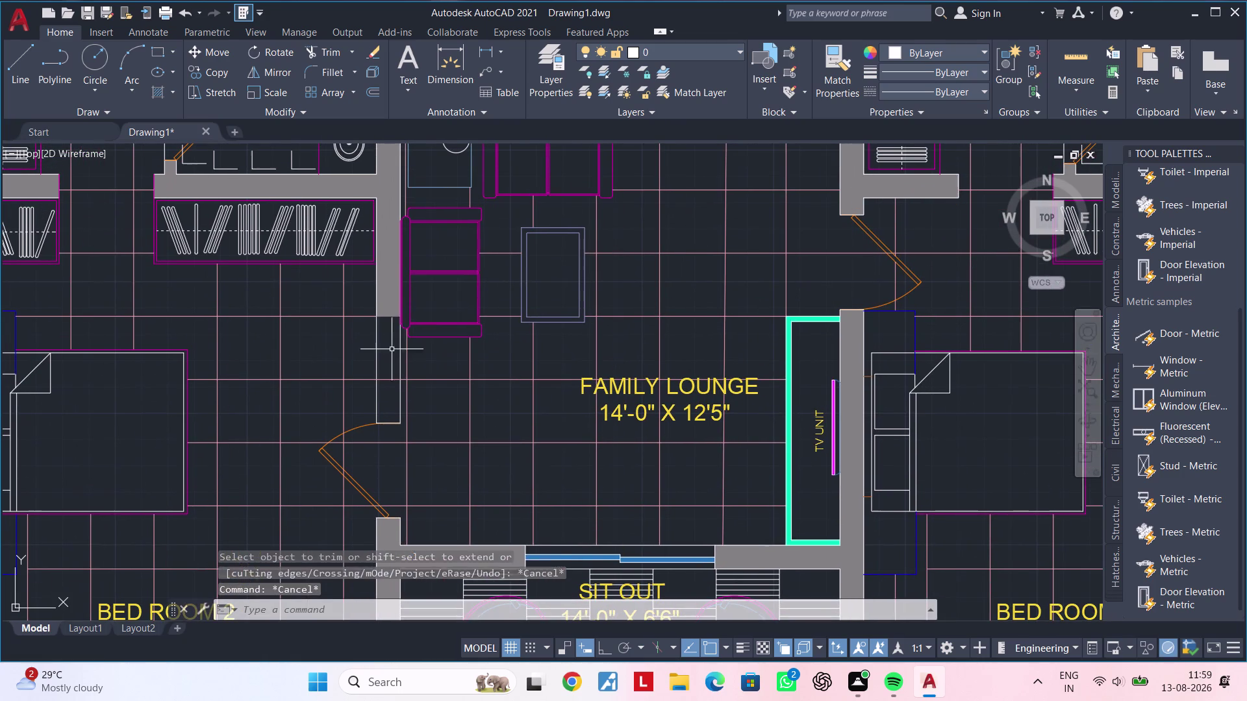
click(391, 312)
click(390, 319)
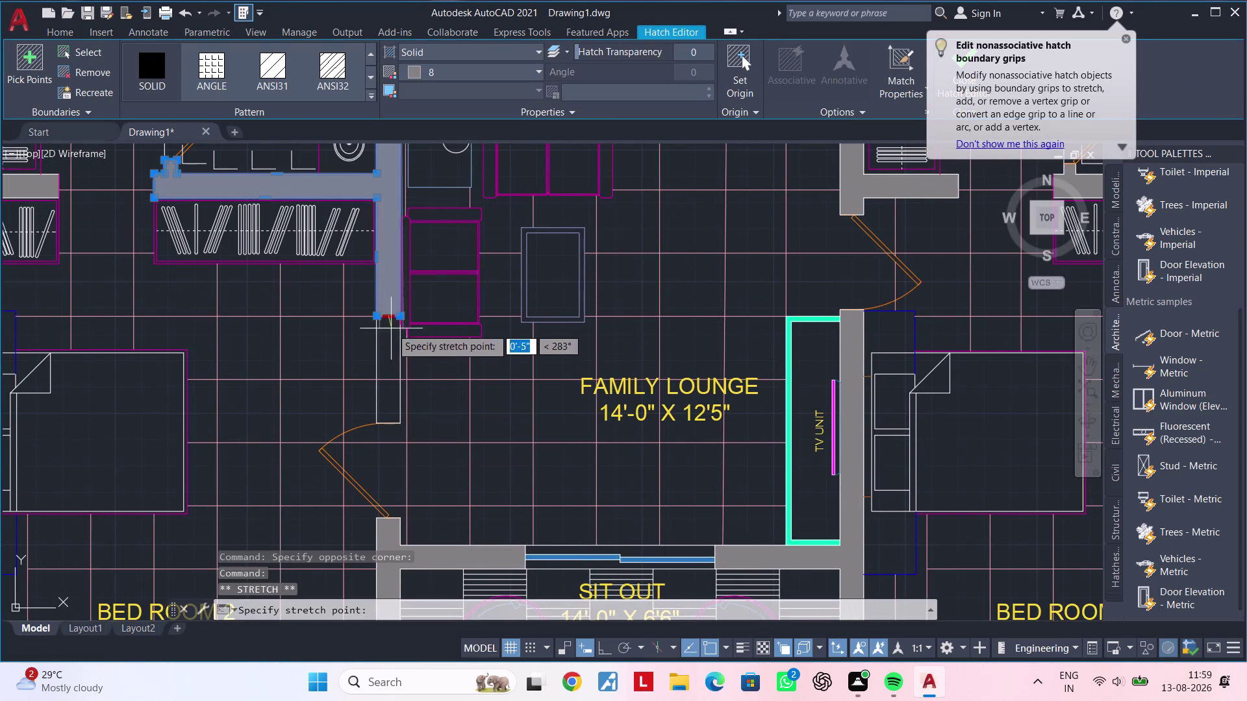
click(390, 320)
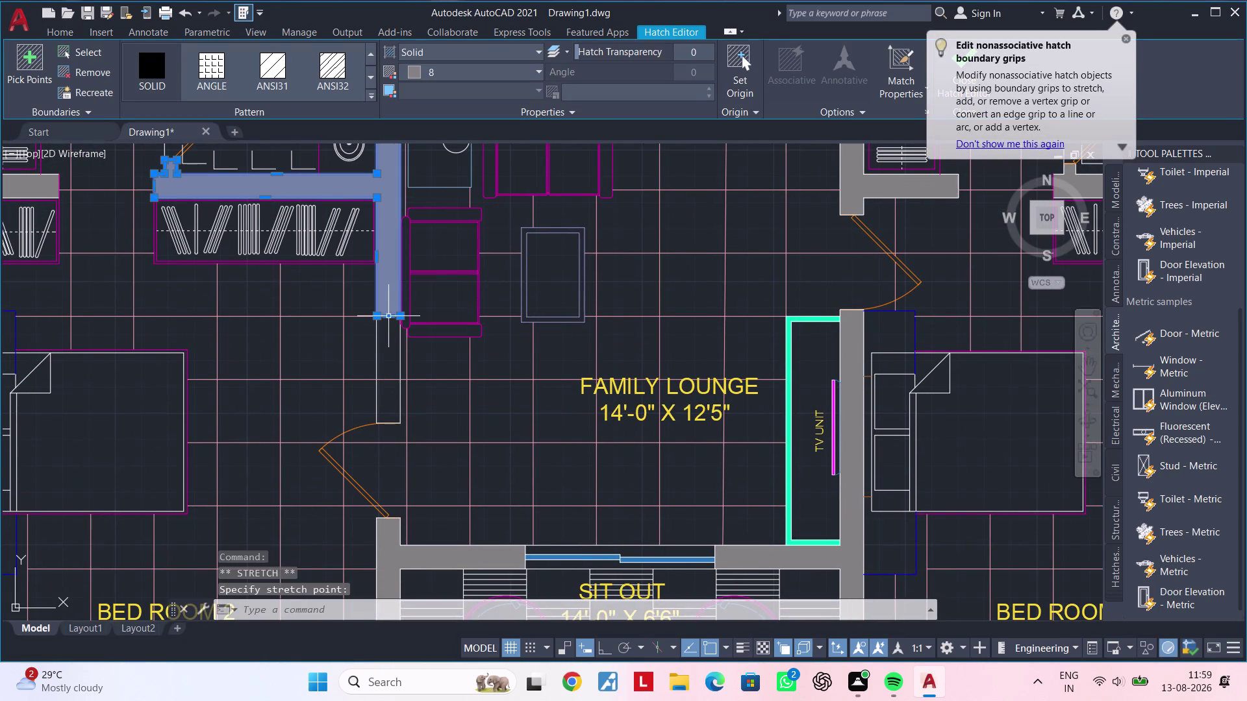
click(392, 317)
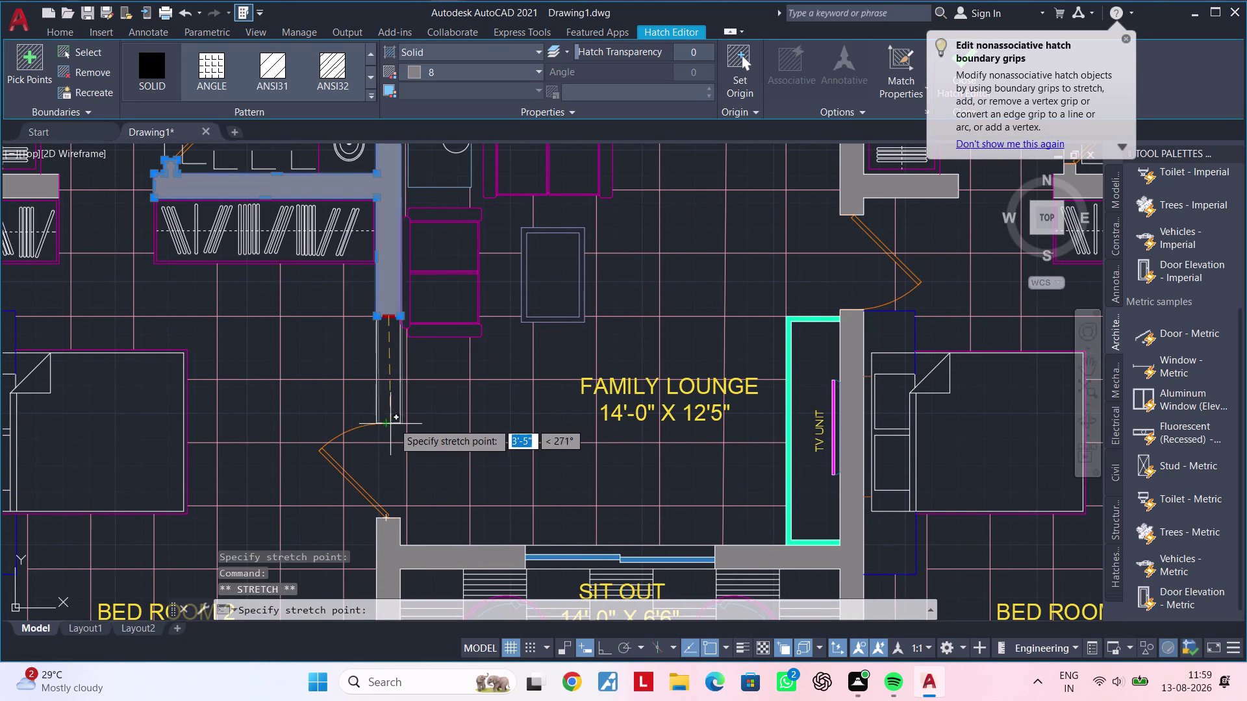
key(F8)
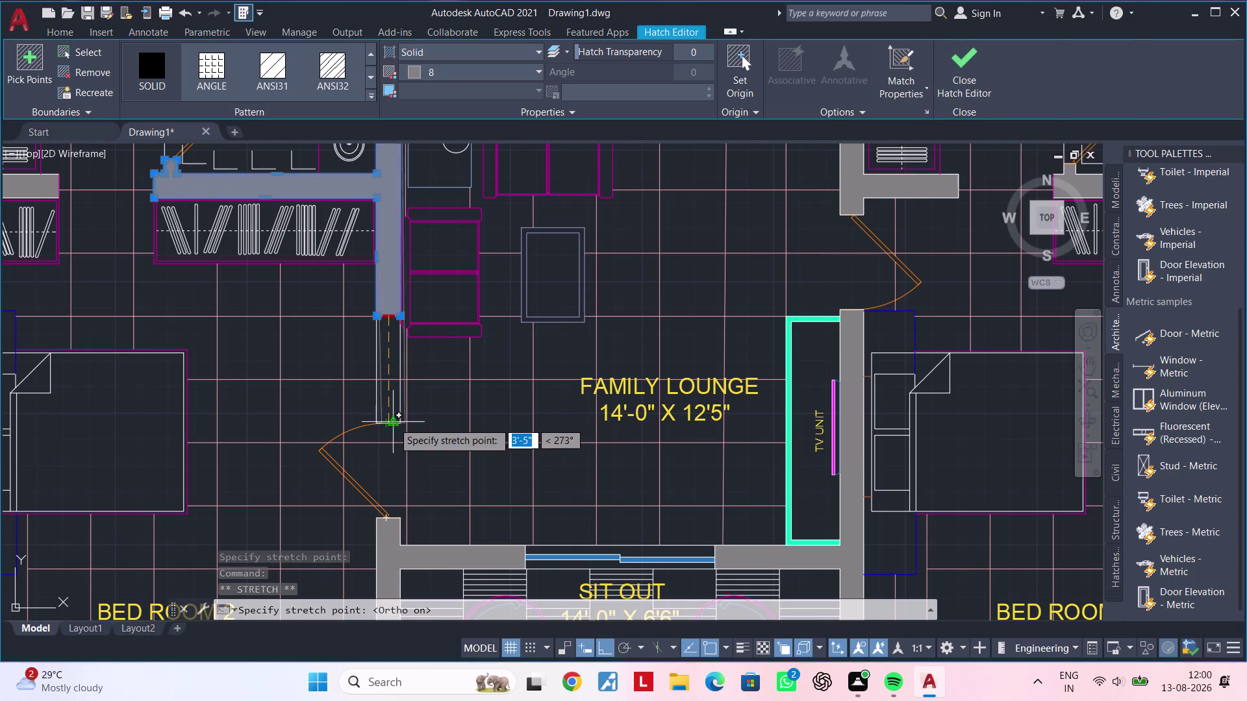
click(393, 422)
key(Escape)
key(Escape)
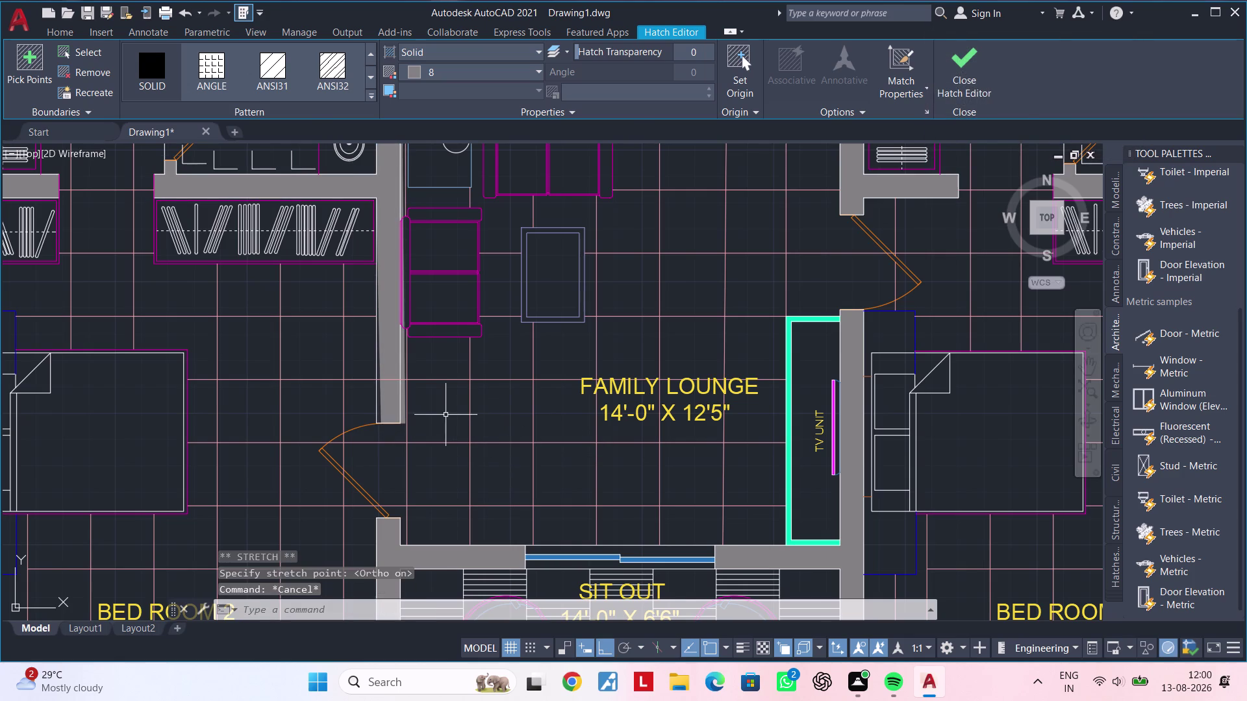
Erase one selected object near the extended wall fill and zoom back out to the plan.
middle_drag(437, 415, 448, 382)
click(398, 379)
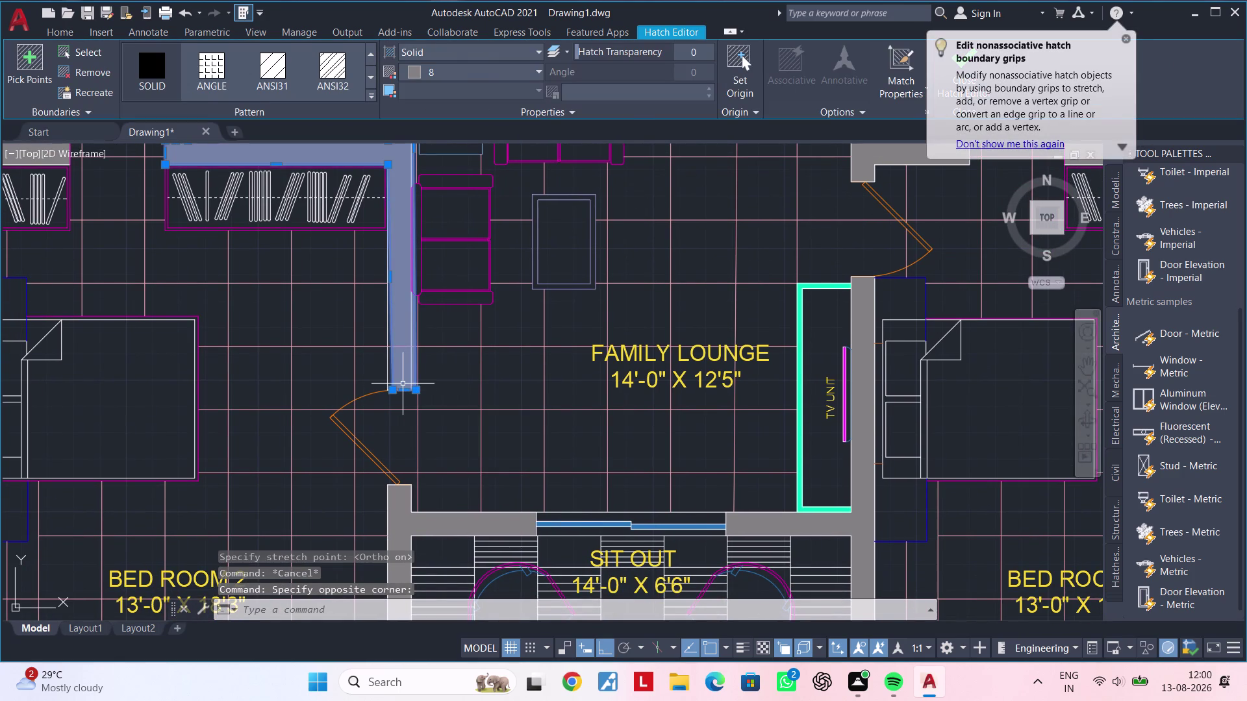
key(Delete)
scroll(down, 3)
middle_drag(398, 364, 396, 395)
key(Escape)
key(Escape)
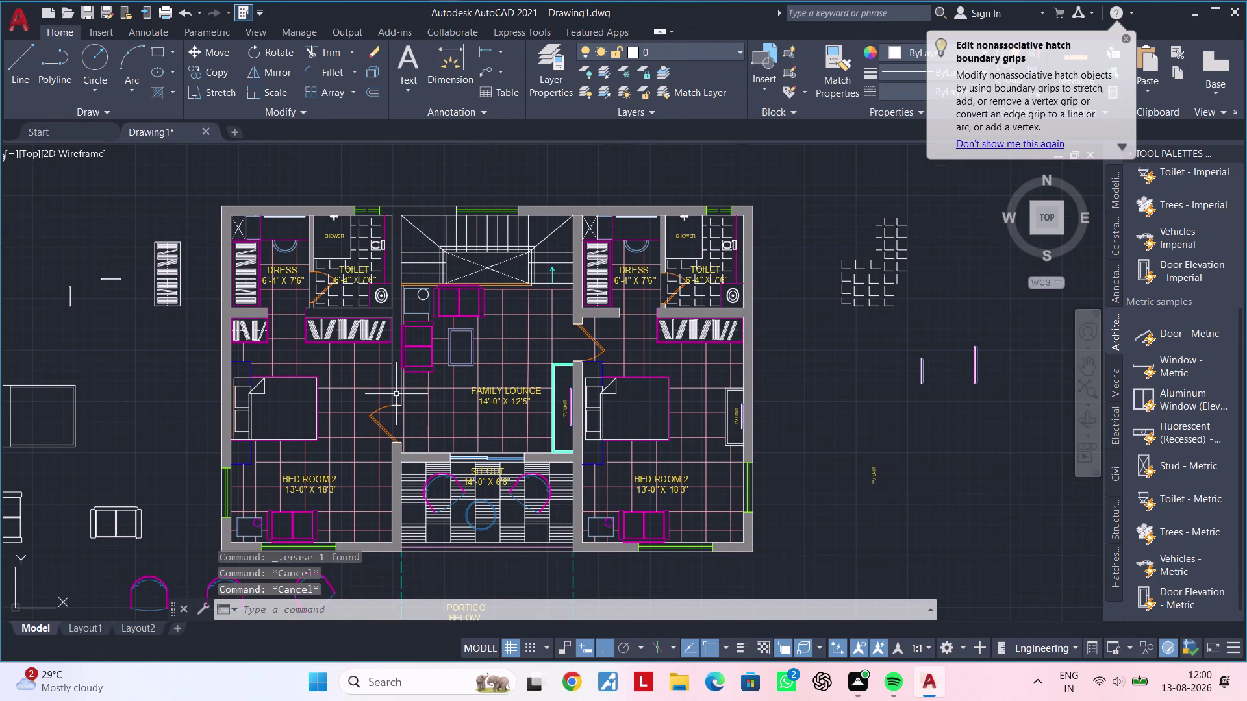
key(h)
key(space)
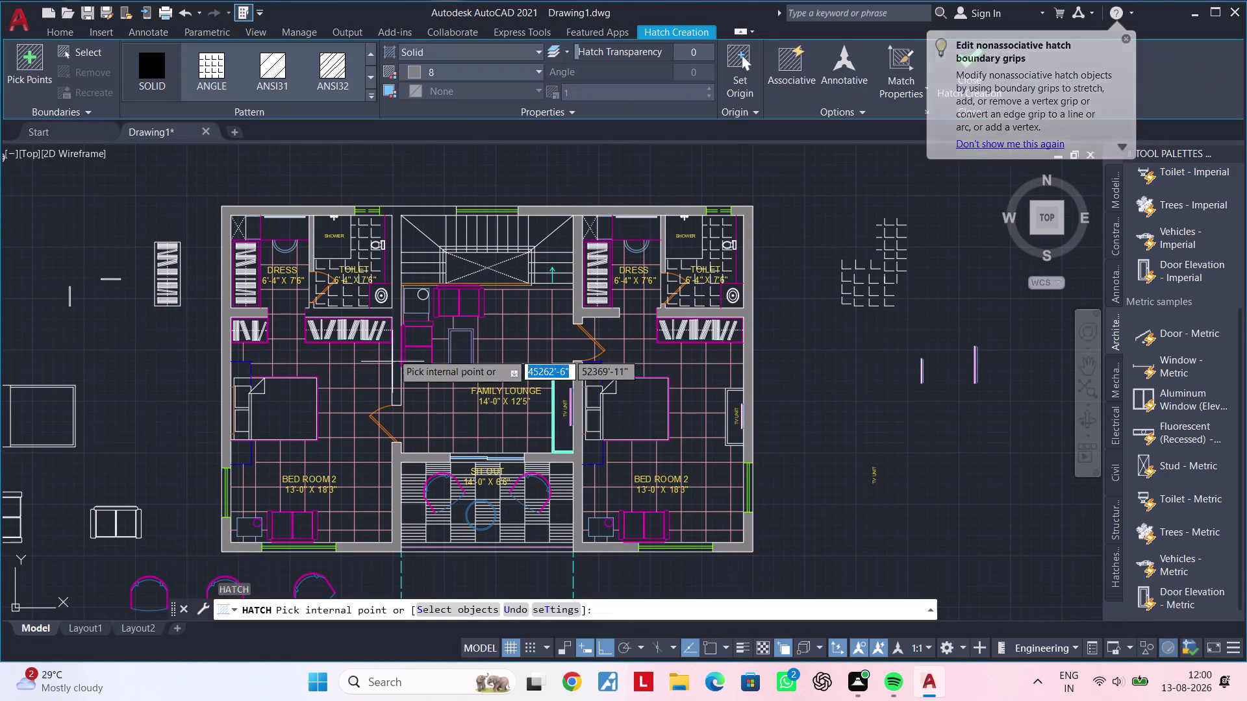
click(395, 314)
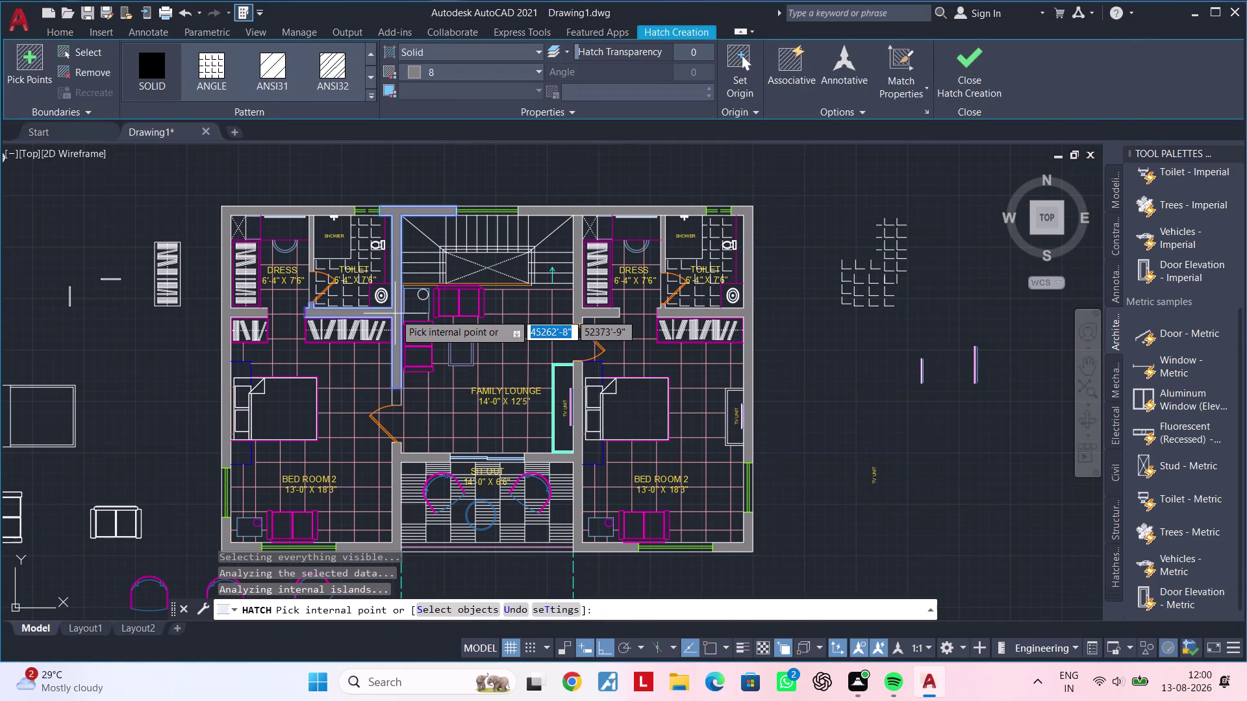
middle_drag(395, 315, 404, 247)
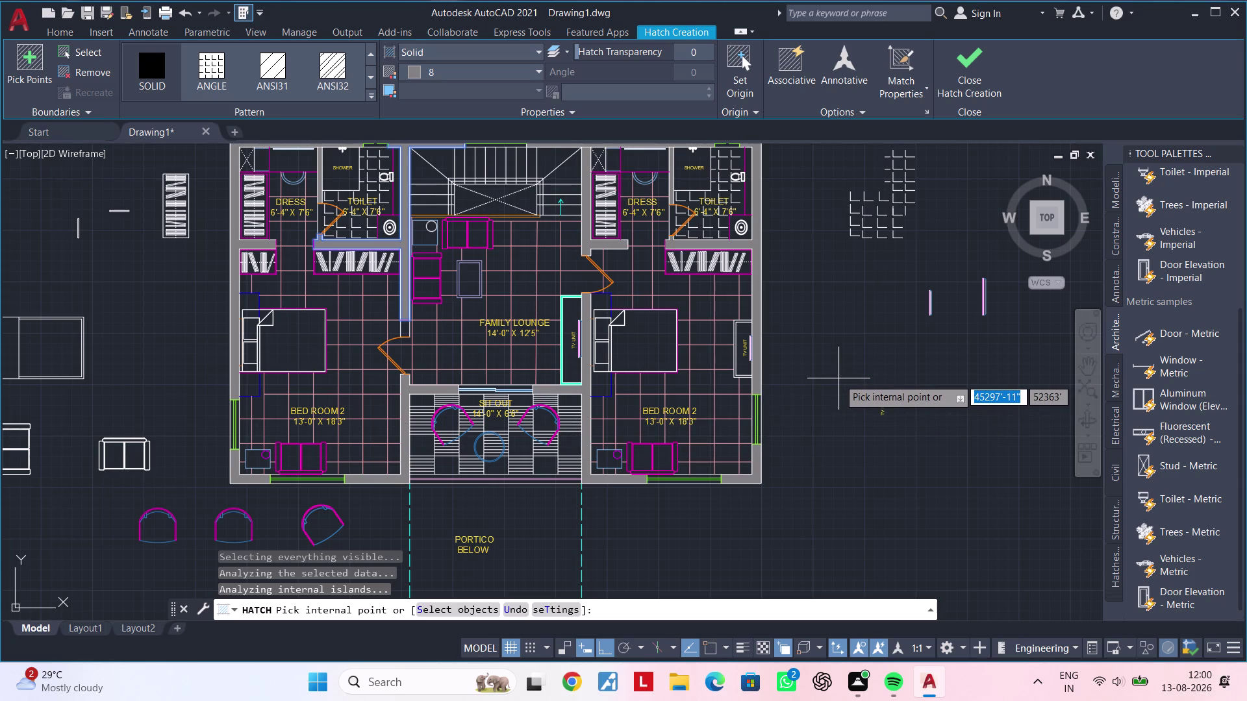
key(Escape)
key(Escape)
key(Escape)
key(Escape)
key(Escape)
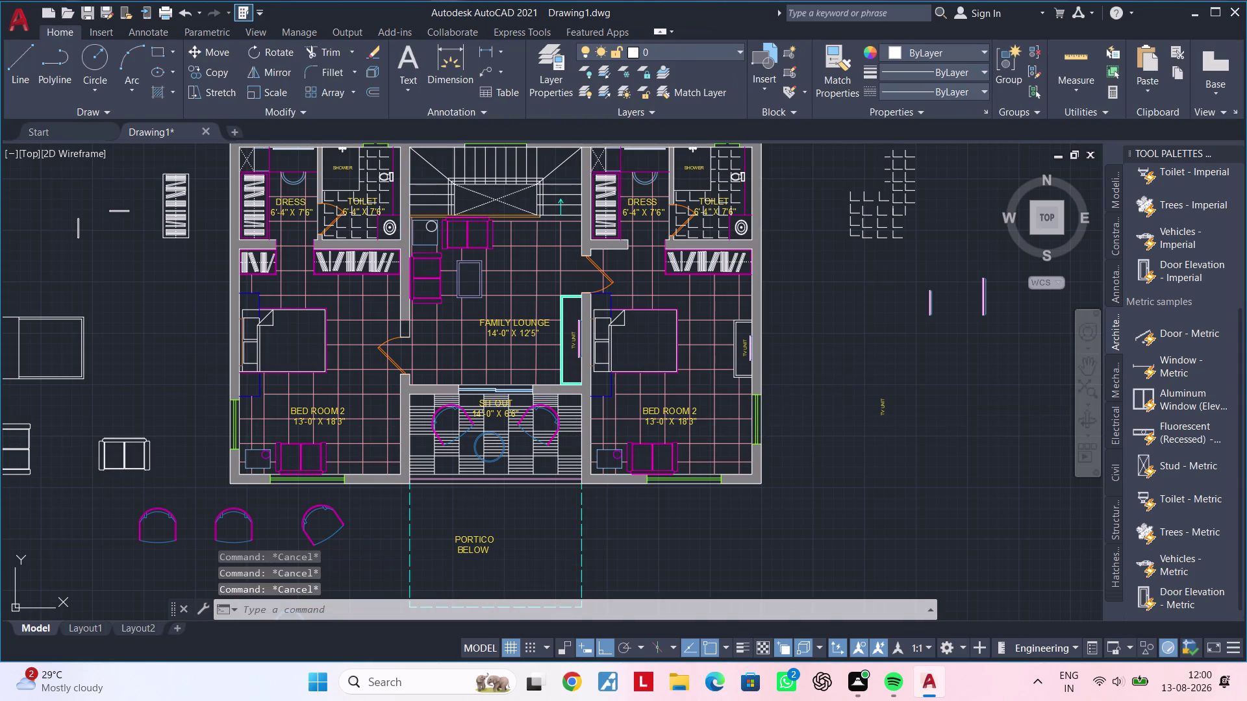
middle_drag(837, 379, 825, 457)
key(Escape)
key(Escape)
key(Escape)
key(Escape)
key(Escape)
key(Escape)
key(Escape)
key(Escape)
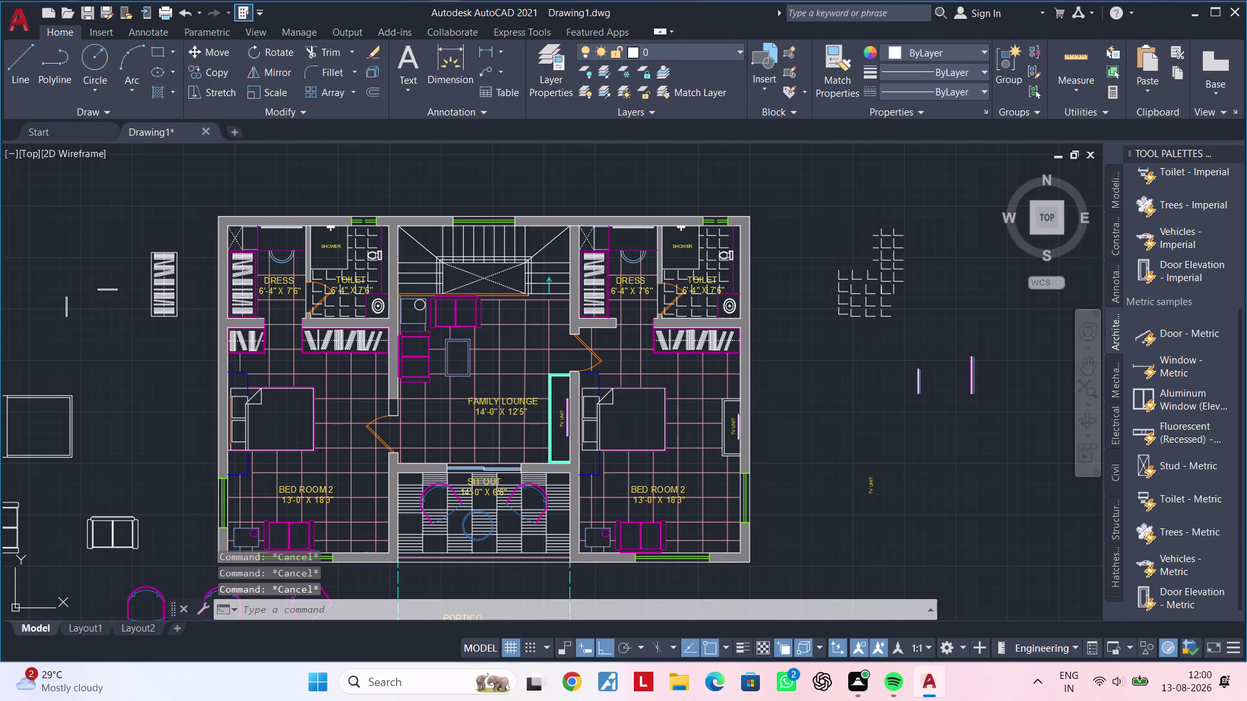
key(Escape)
key(Escape)
key(Escape)
key(Escape)
key(Escape)
key(Escape)
key(Escape)
key(Escape)
key(Escape)
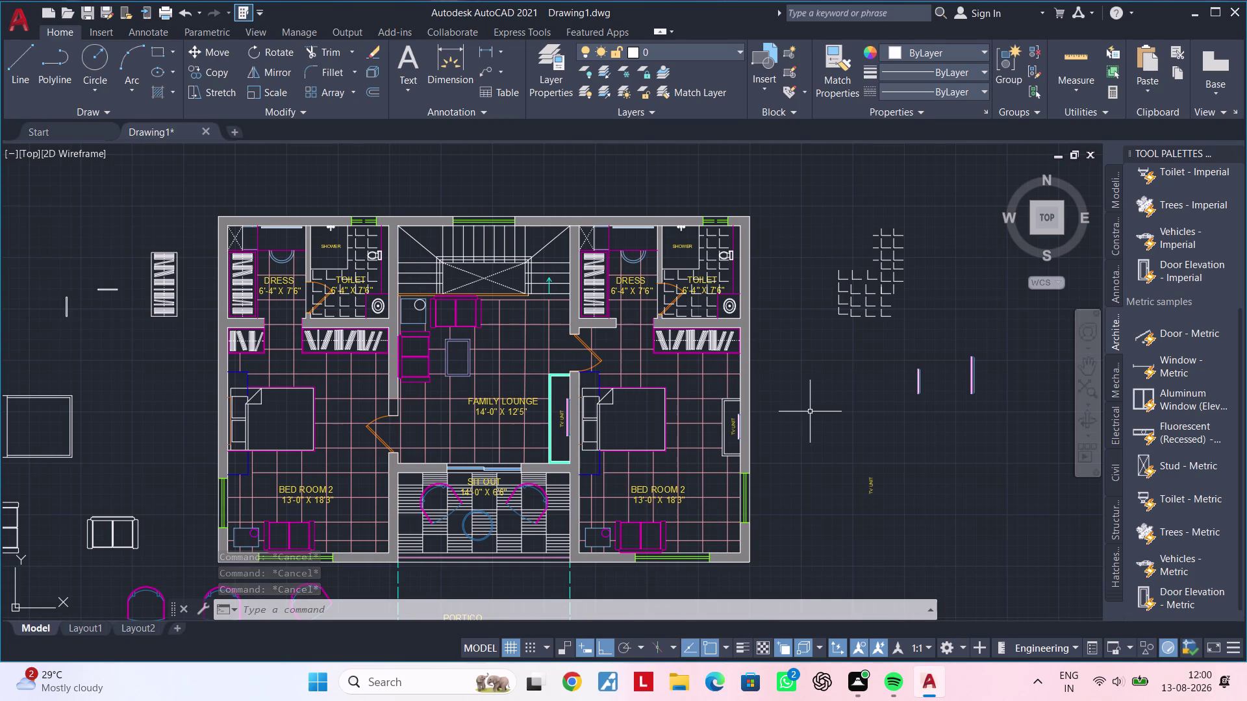
scroll(up, 3)
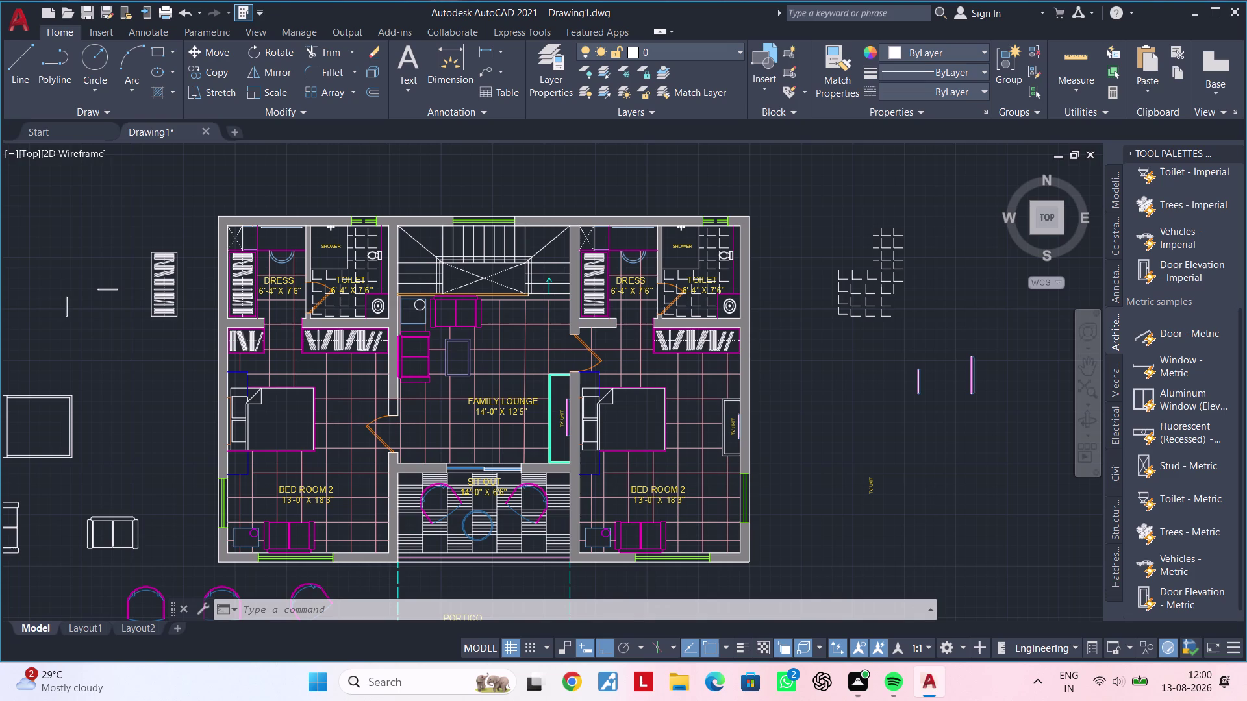
scroll(down, 3)
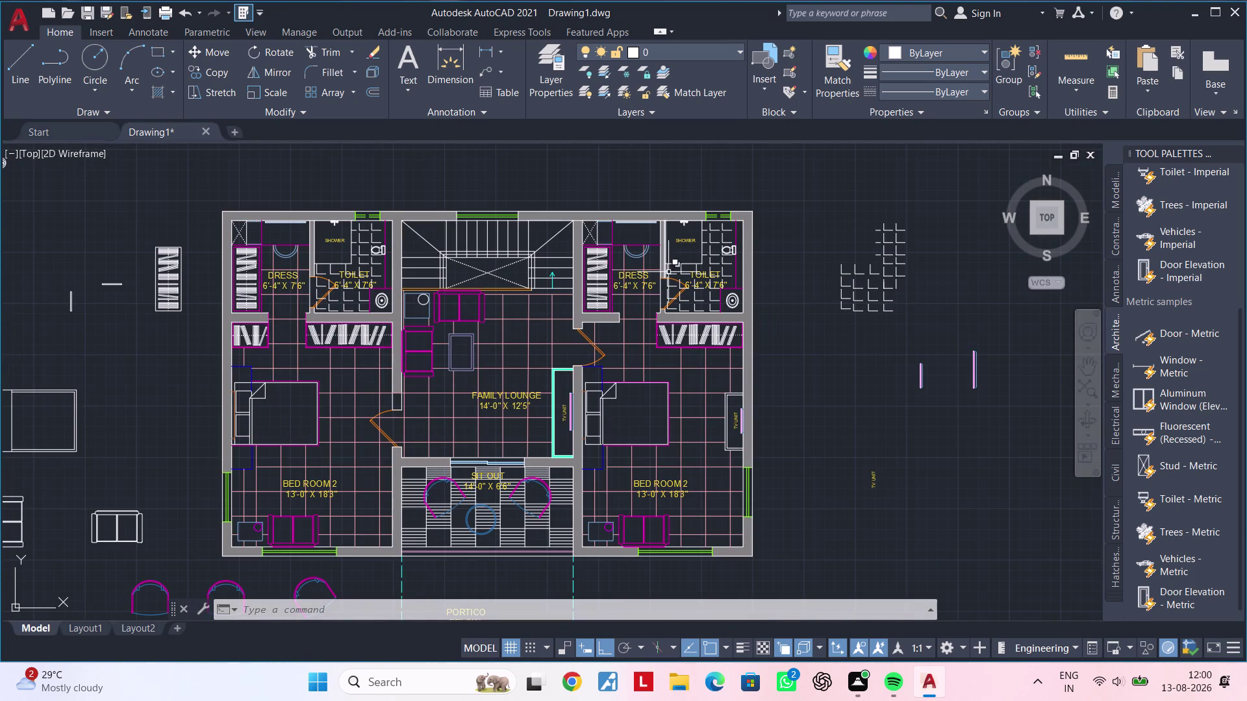
Fence-trim the stray lines crossing the left dress room's semicircular door arc using TR.
scroll(up, 3)
scroll(up, 3)
middle_drag(653, 247, 546, 287)
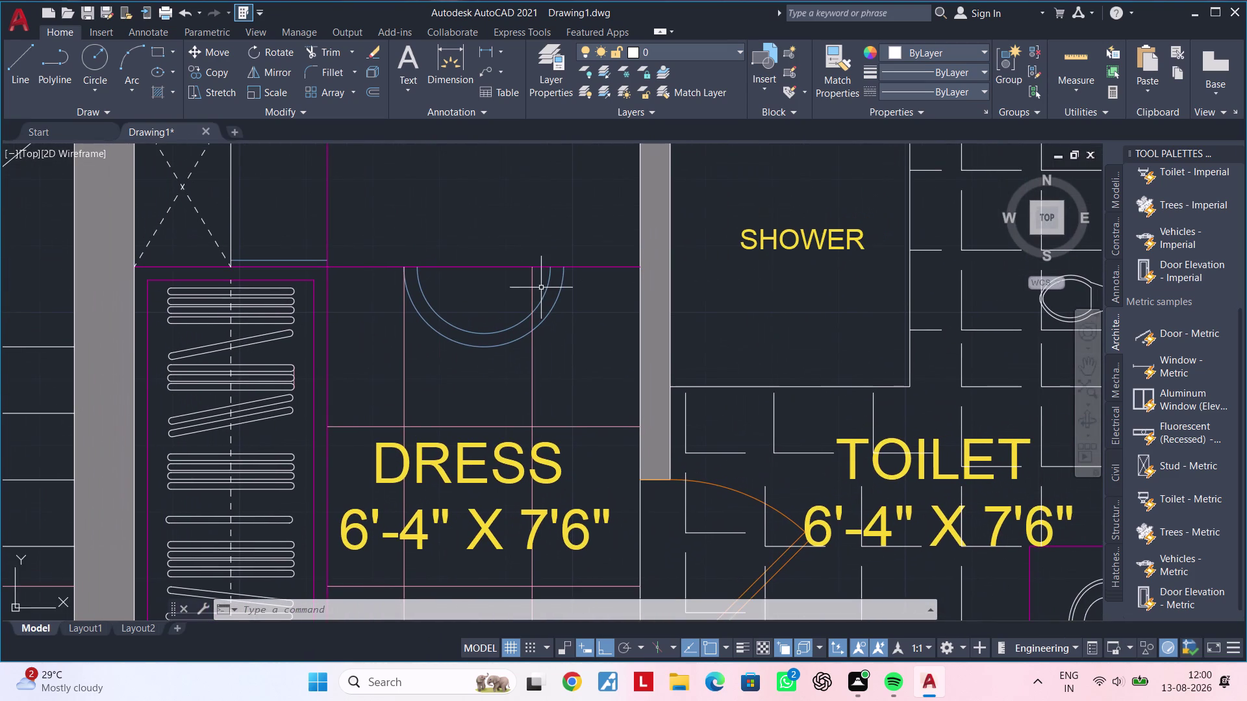
scroll(up, 3)
text(TR)
key(space)
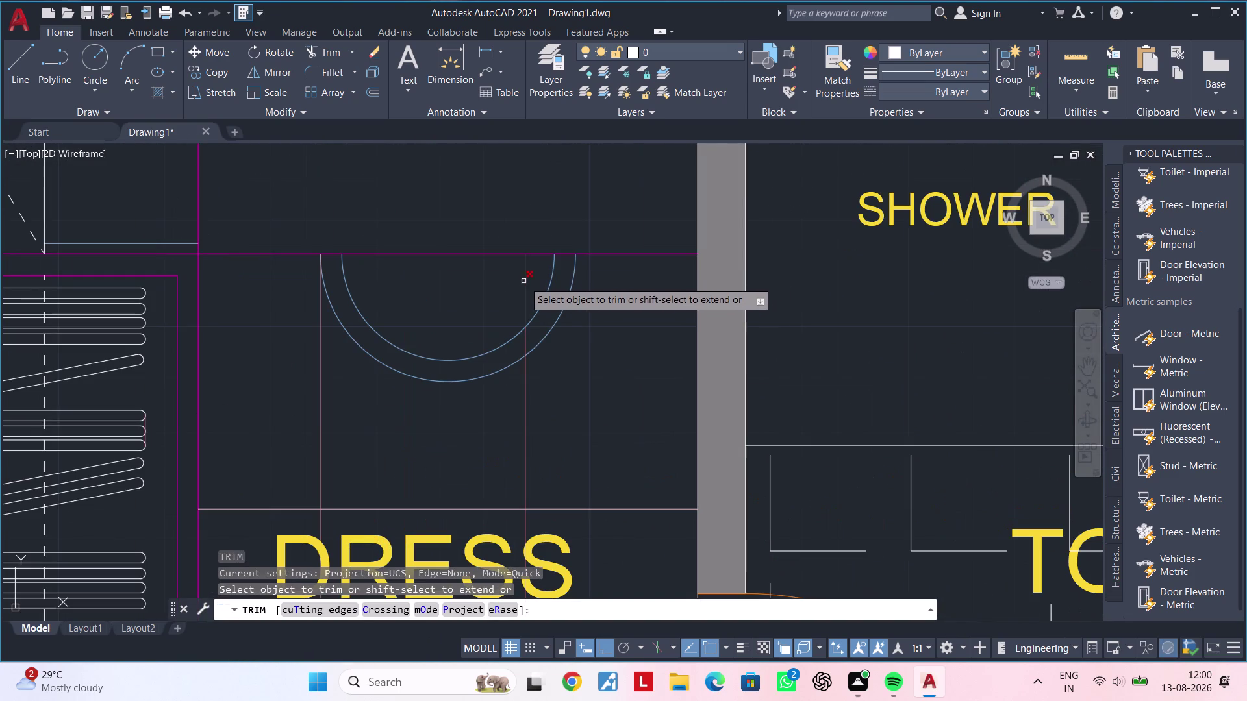
click(528, 284)
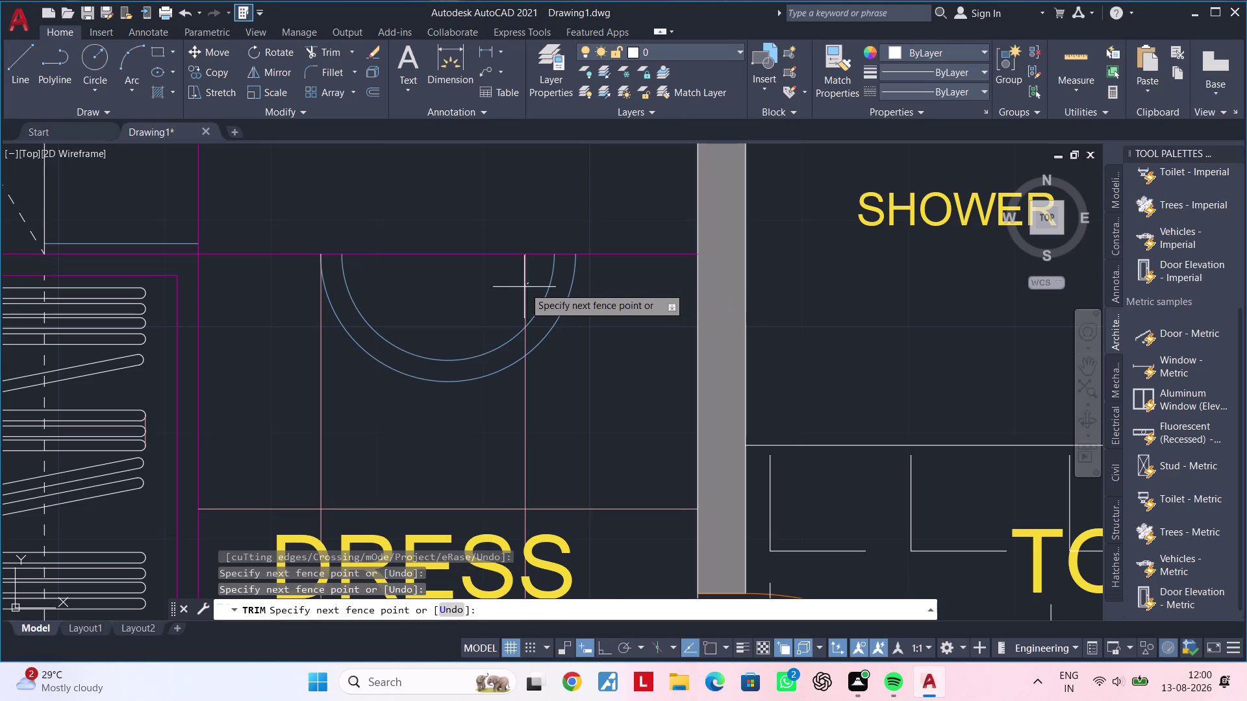
click(524, 287)
click(526, 344)
Check the trimmed dress room, end the trim and zoom back out across the plan.
scroll(down, 3)
middle_drag(563, 356, 515, 335)
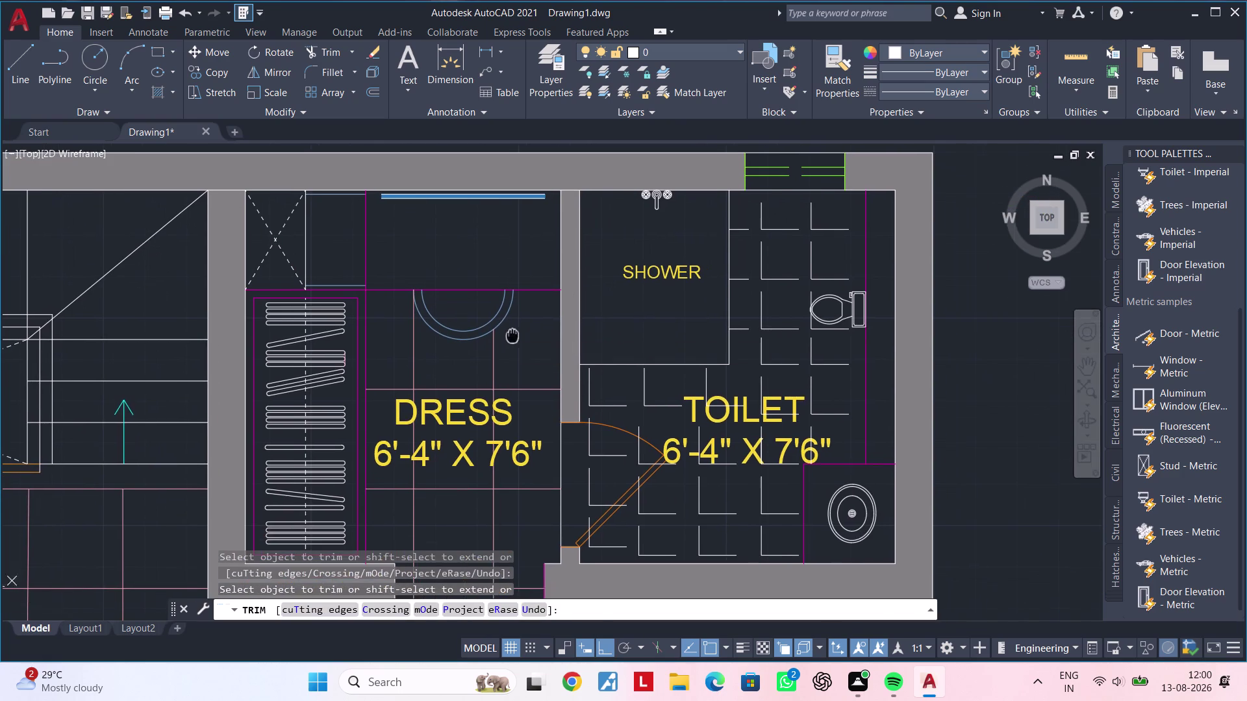
middle_drag(514, 335, 513, 335)
key(Escape)
key(Escape)
key(Escape)
key(Escape)
key(Escape)
key(Escape)
scroll(down, 3)
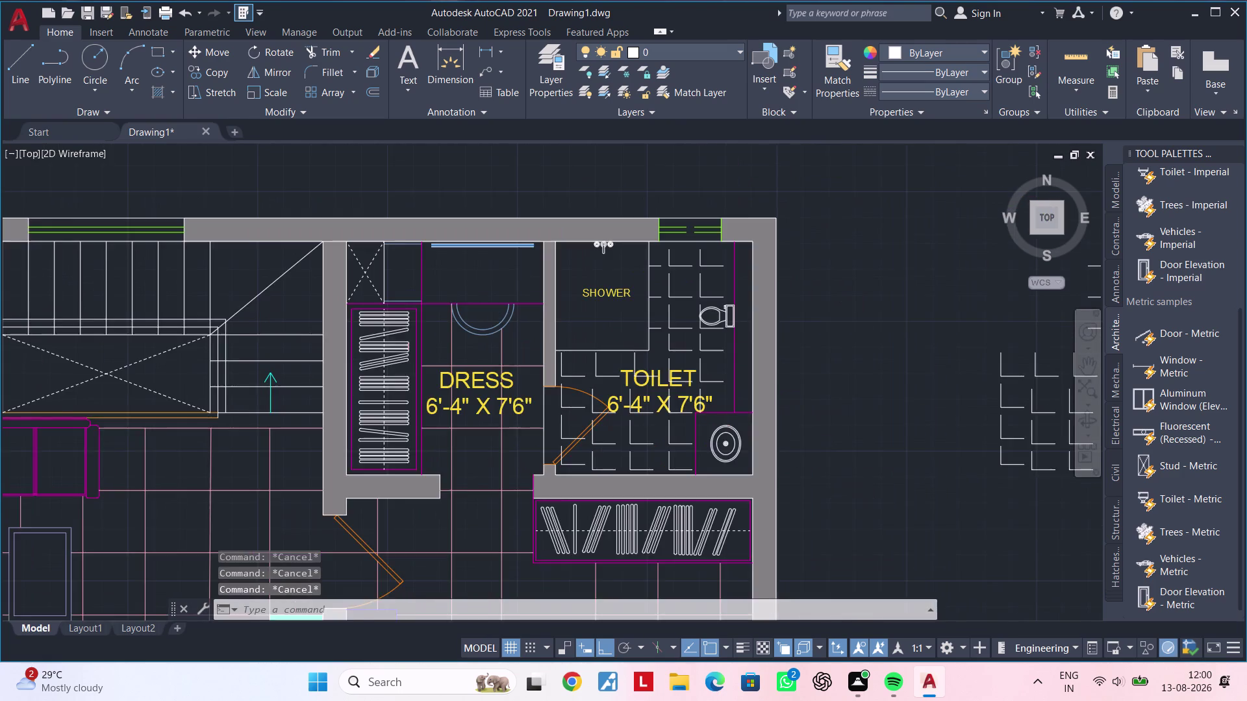
middle_drag(515, 327, 416, 317)
scroll(down, 3)
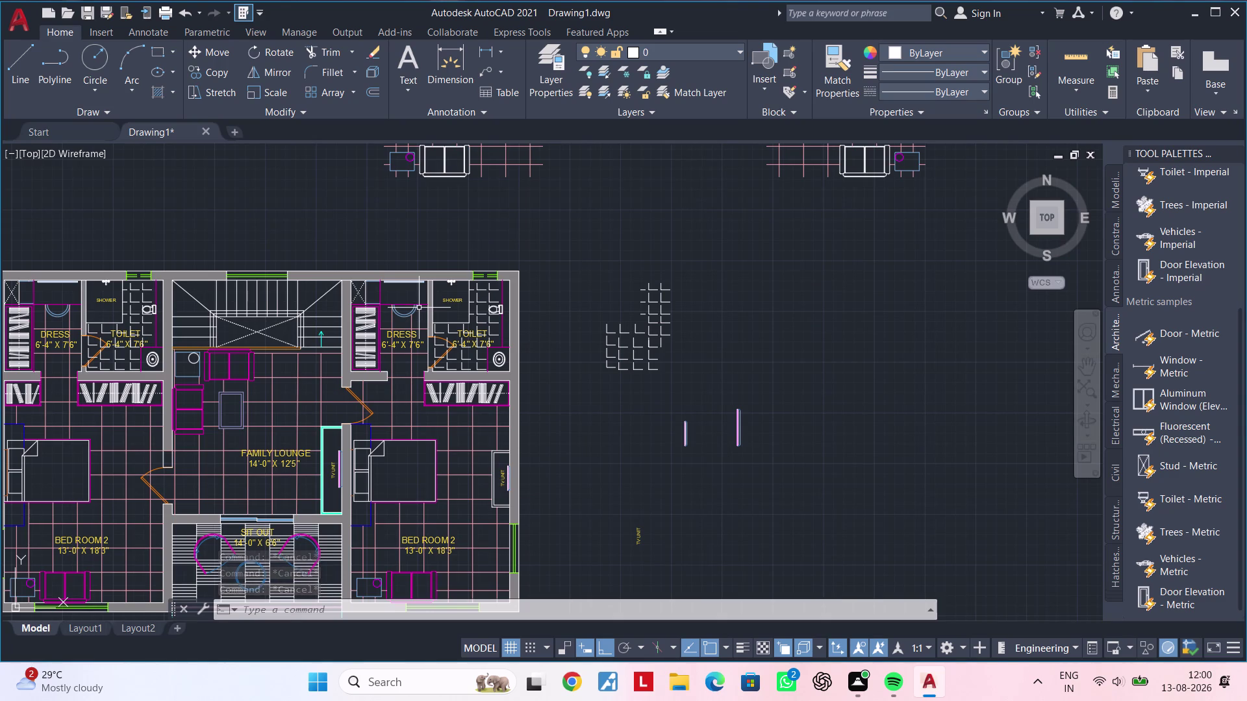
scroll(down, 3)
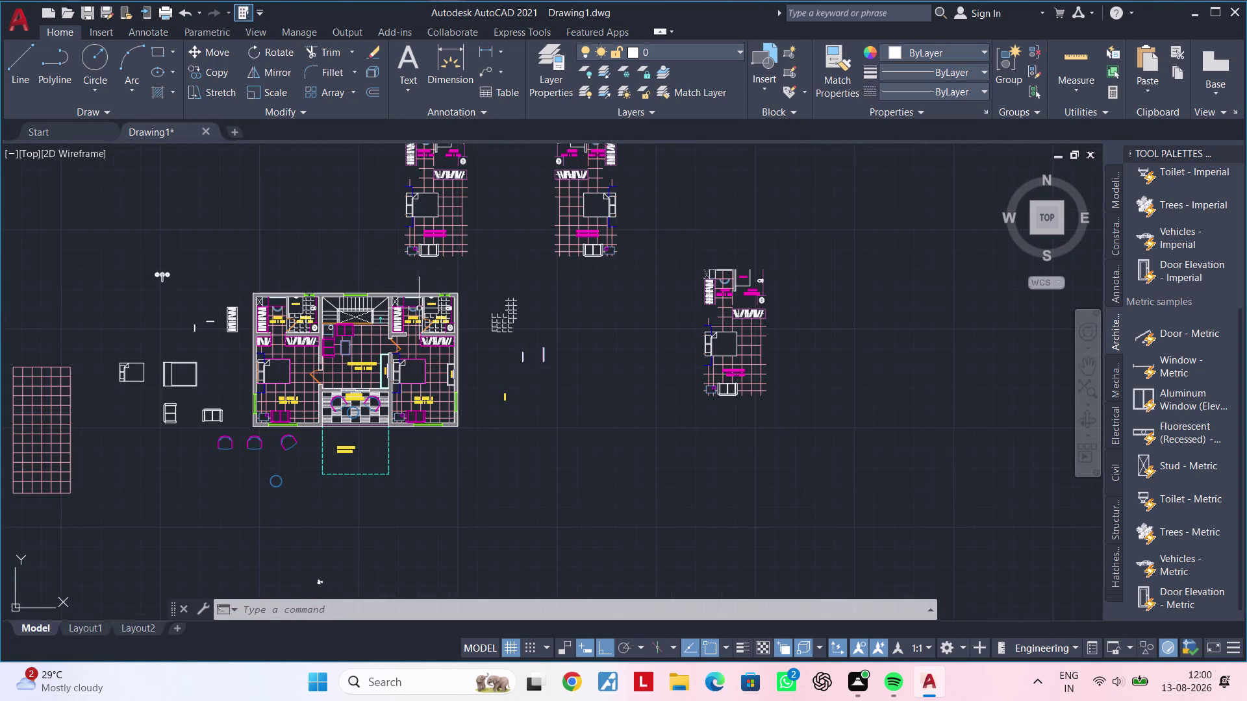
scroll(up, 3)
middle_drag(360, 394, 497, 370)
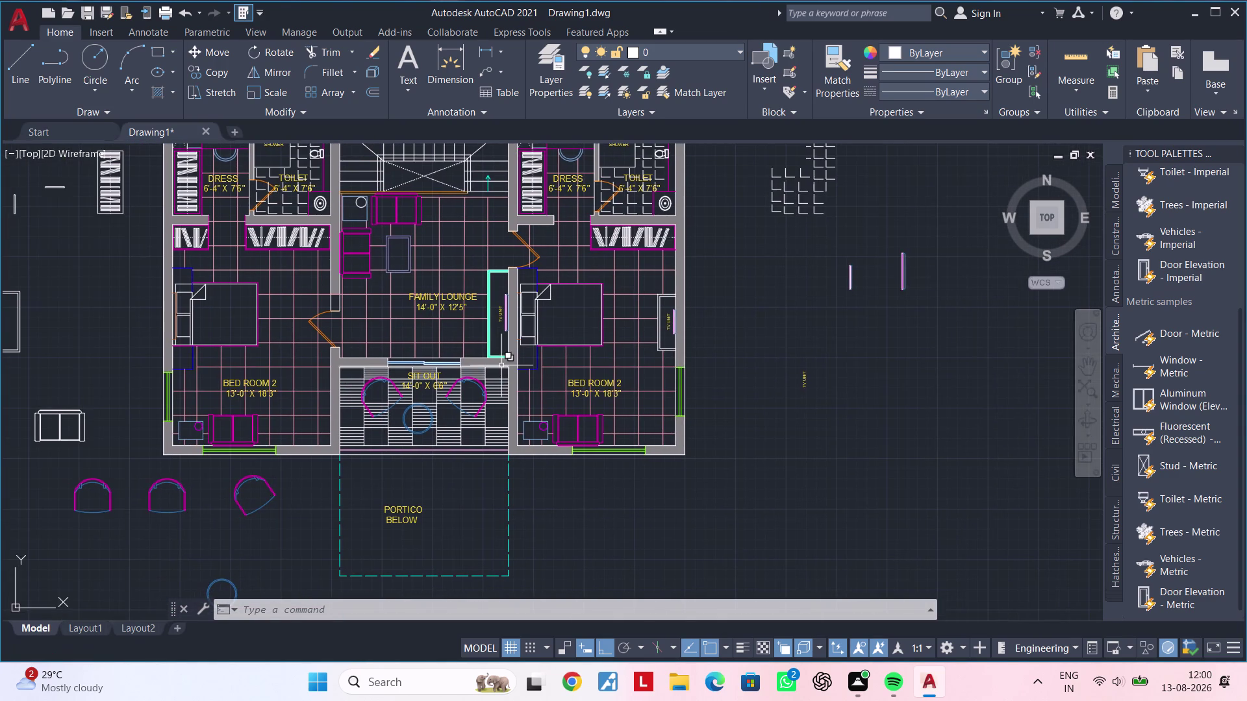
scroll(down, 3)
middle_drag(479, 384, 385, 412)
scroll(up, 3)
scroll(up, 3)
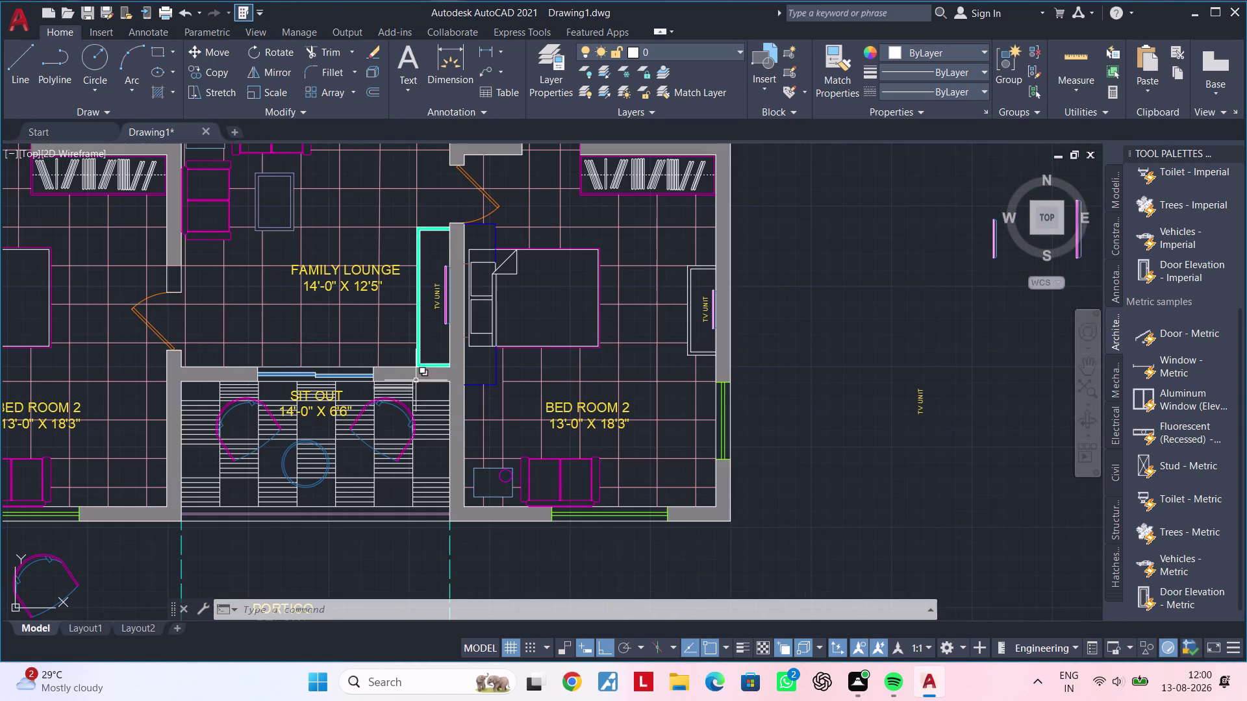
click(422, 376)
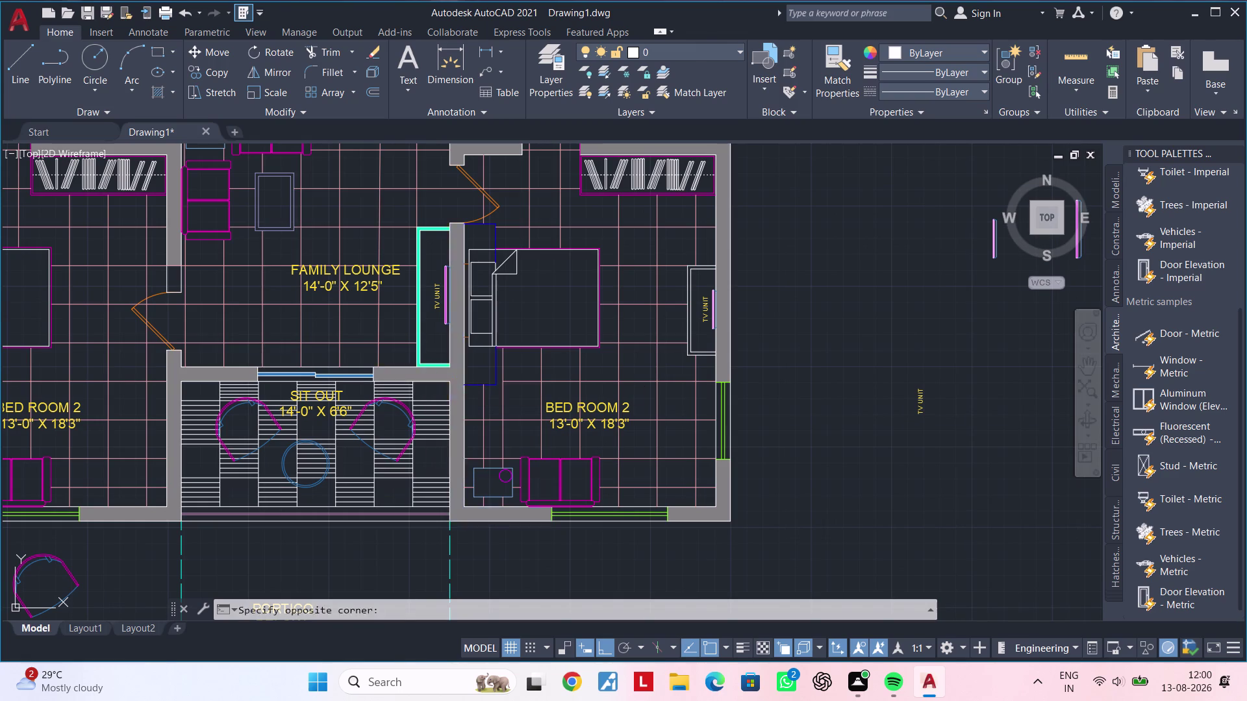
key(Escape)
key(Escape)
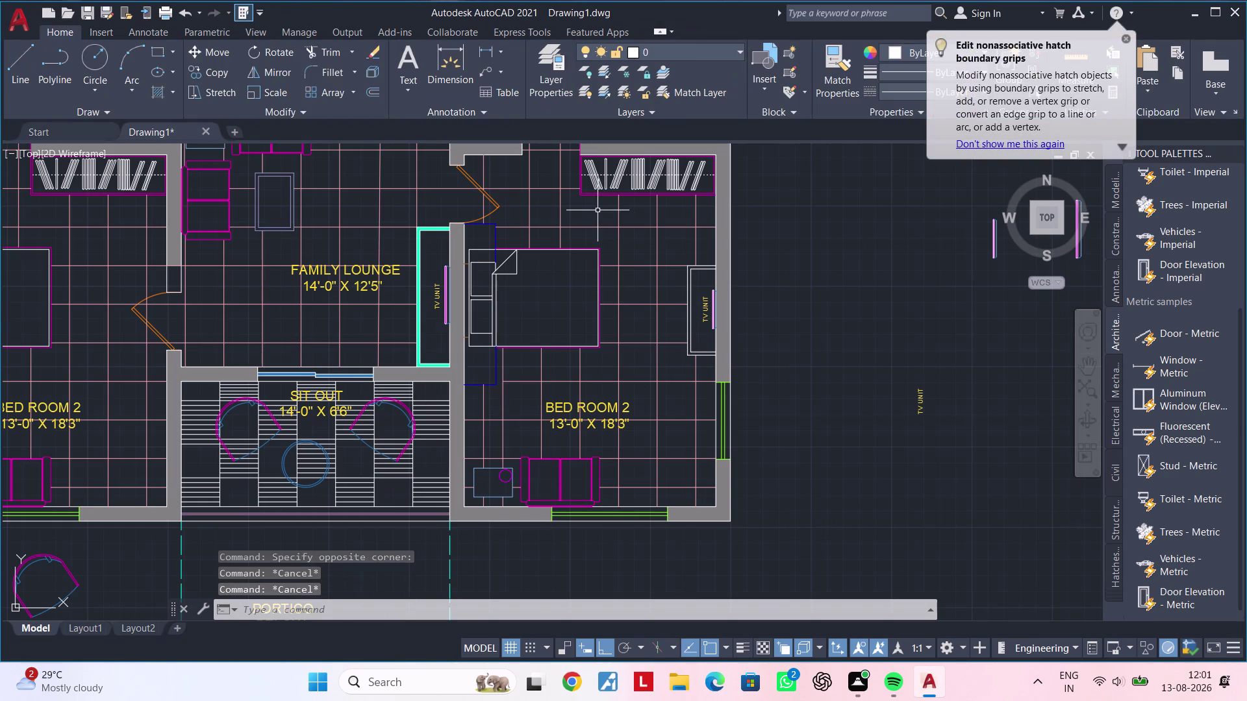
key(Escape)
key(Escape)
key(Escape)
Create a new layer named HATCH in the Layer Properties Manager.
key(Escape)
key(Escape)
click(562, 59)
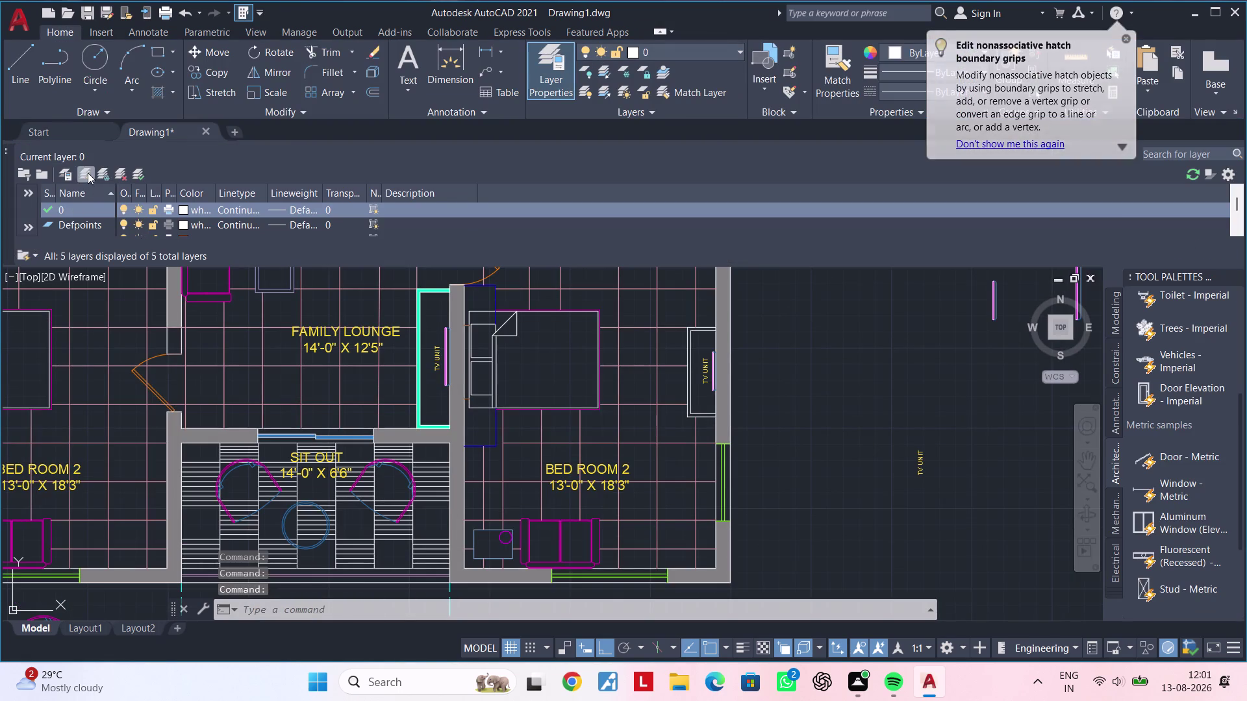
click(87, 172)
key(BackSpace)
key(BackSpace)
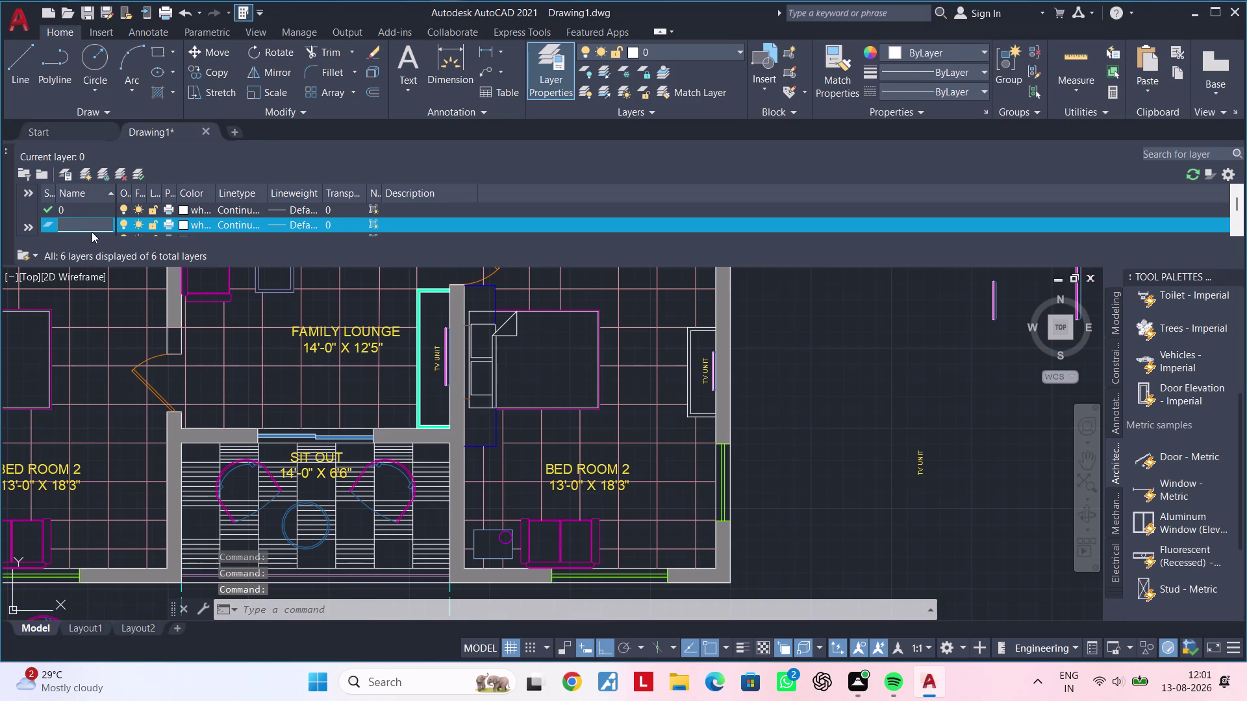
text(HATCH)
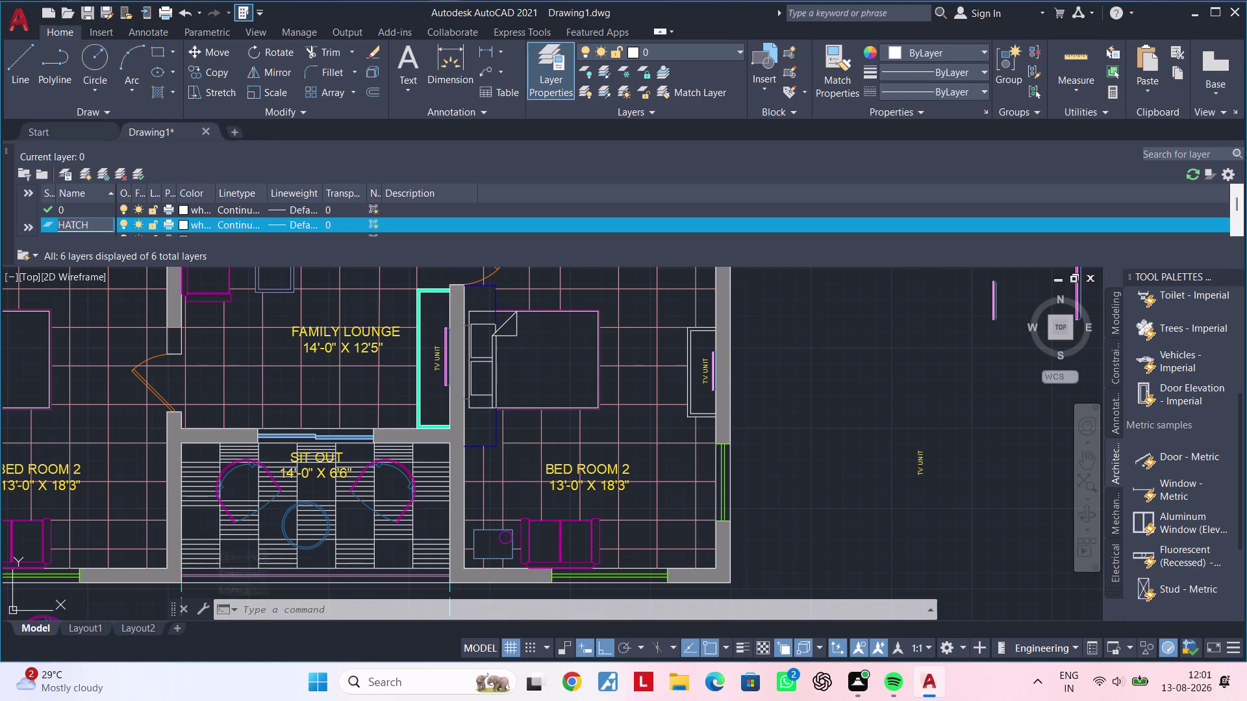
key(Return)
Give the HATCH layer index colour 252 and set HATCH current.
double_click(180, 223)
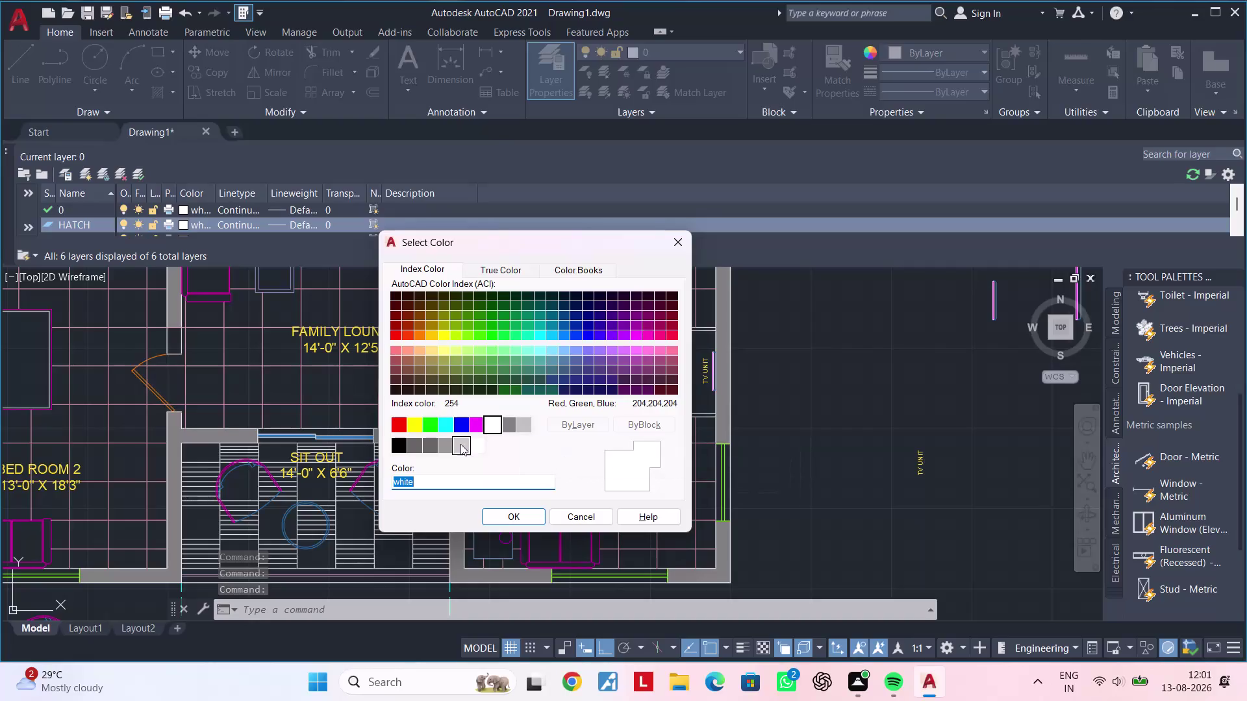
click(431, 446)
click(512, 519)
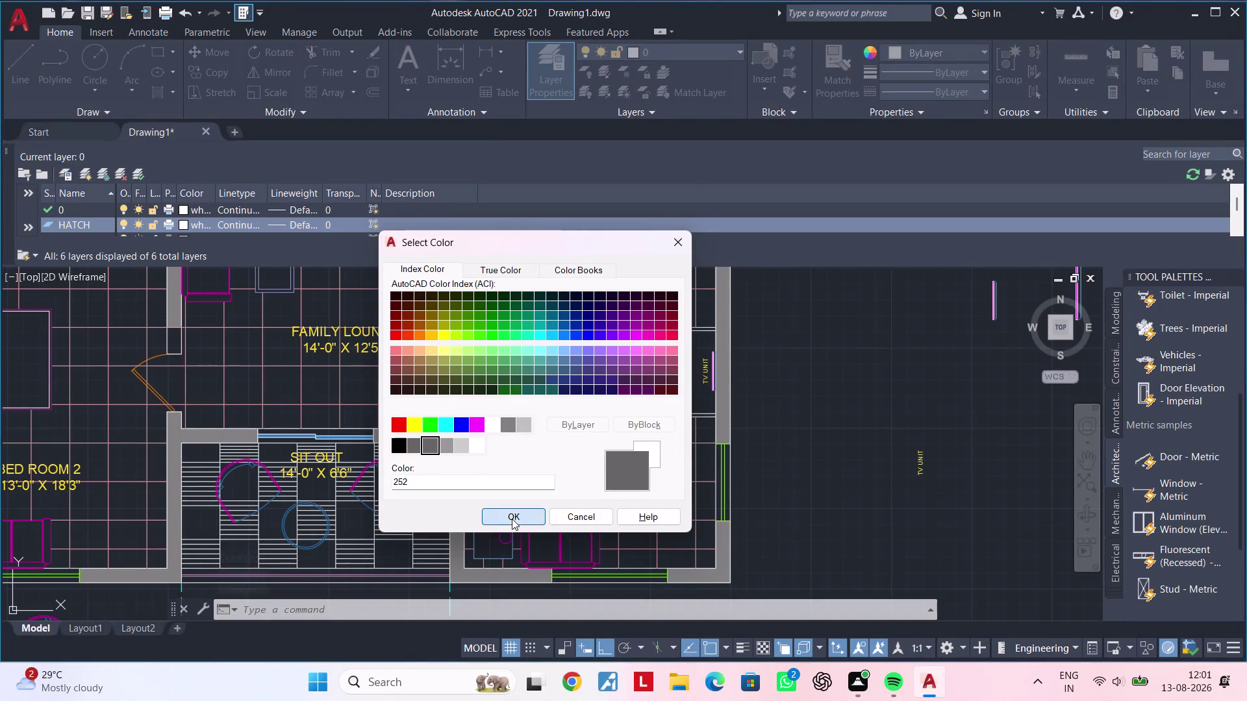
key(Escape)
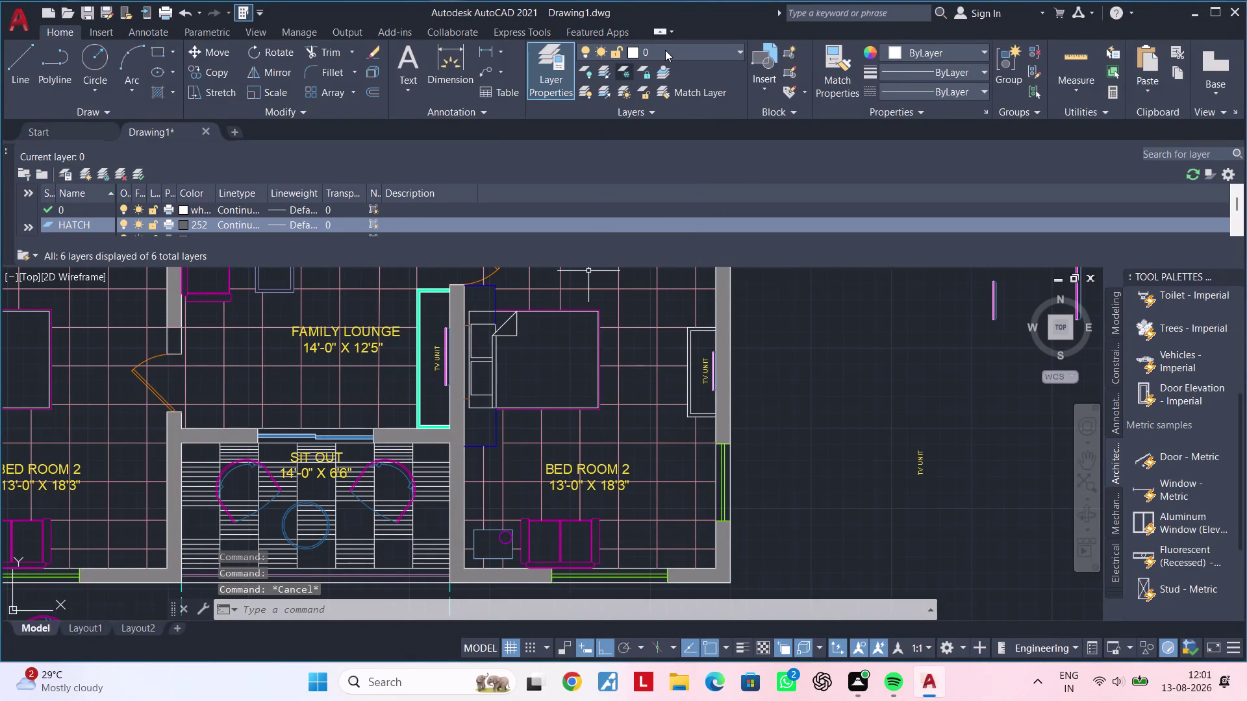
click(665, 50)
click(672, 130)
scroll(down, 3)
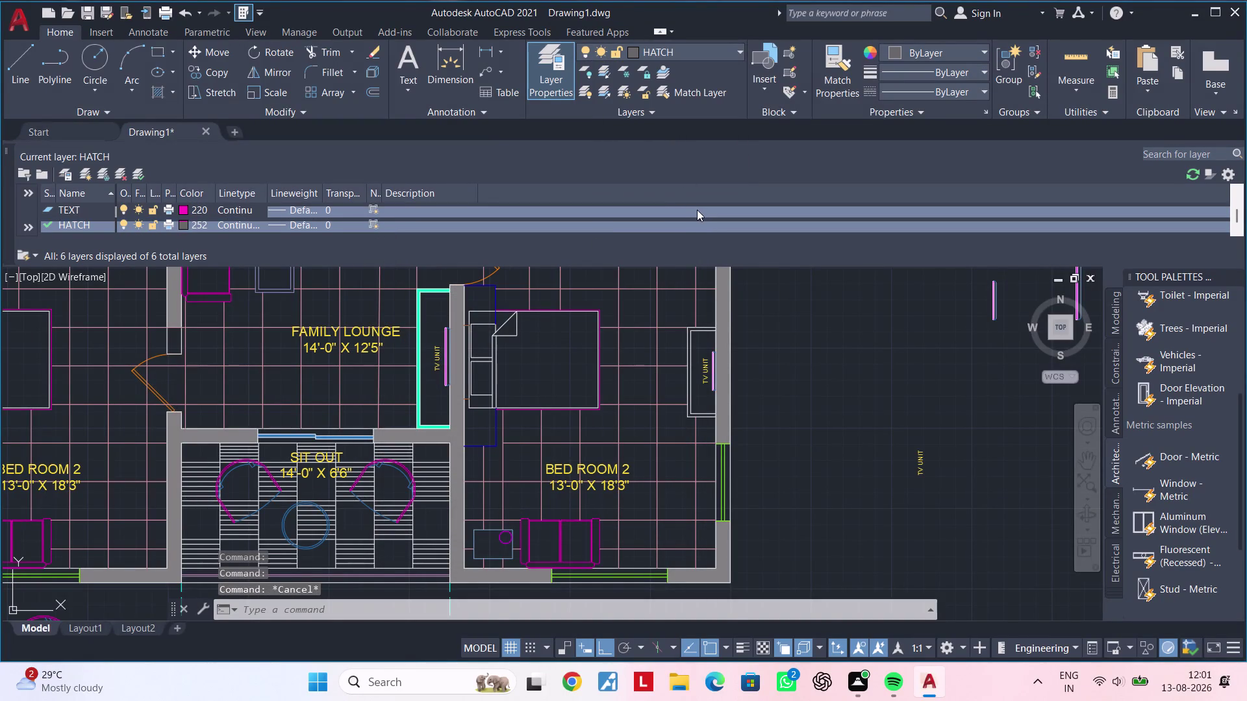
click(5, 151)
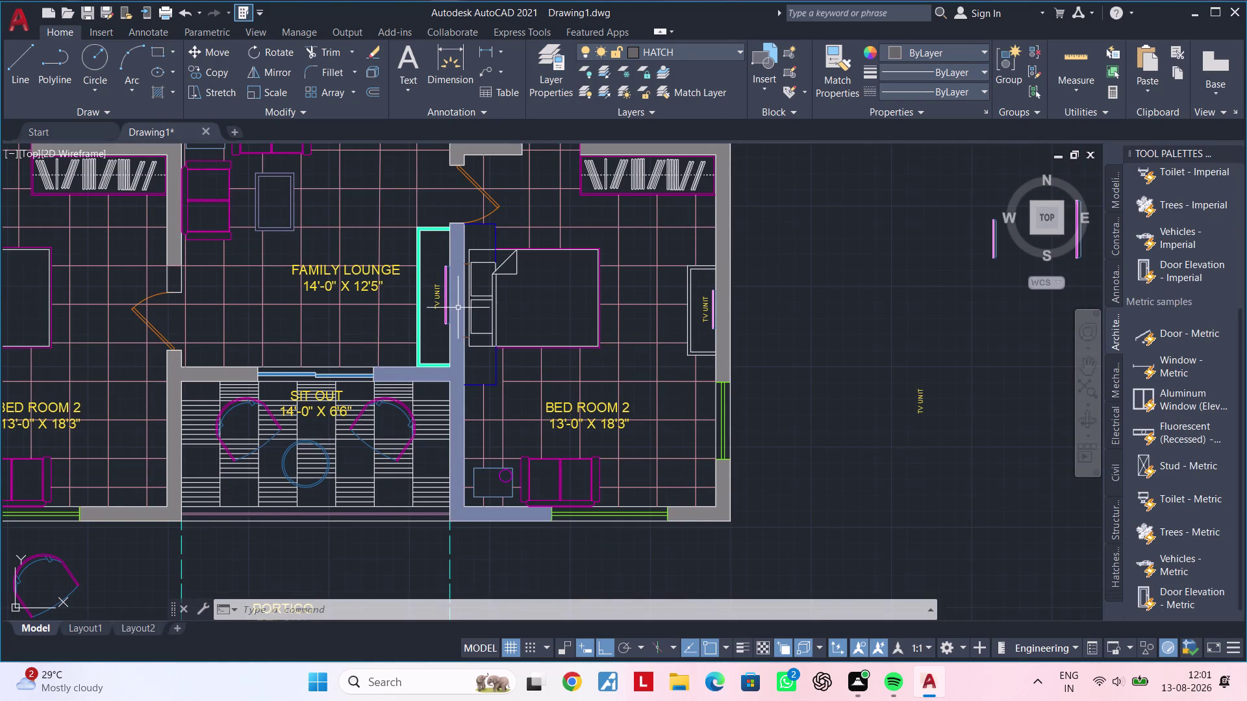
Keep HATCH as the current layer from the layer list and clear the plan selection.
click(458, 298)
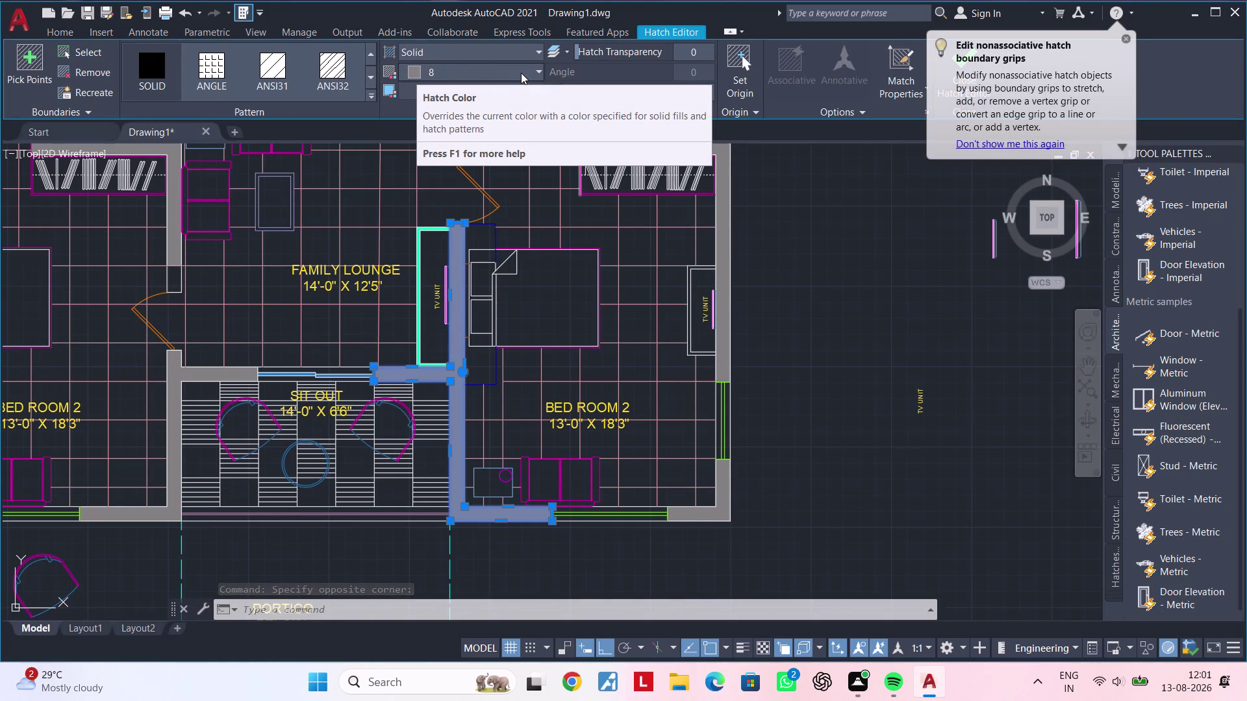
key(Escape)
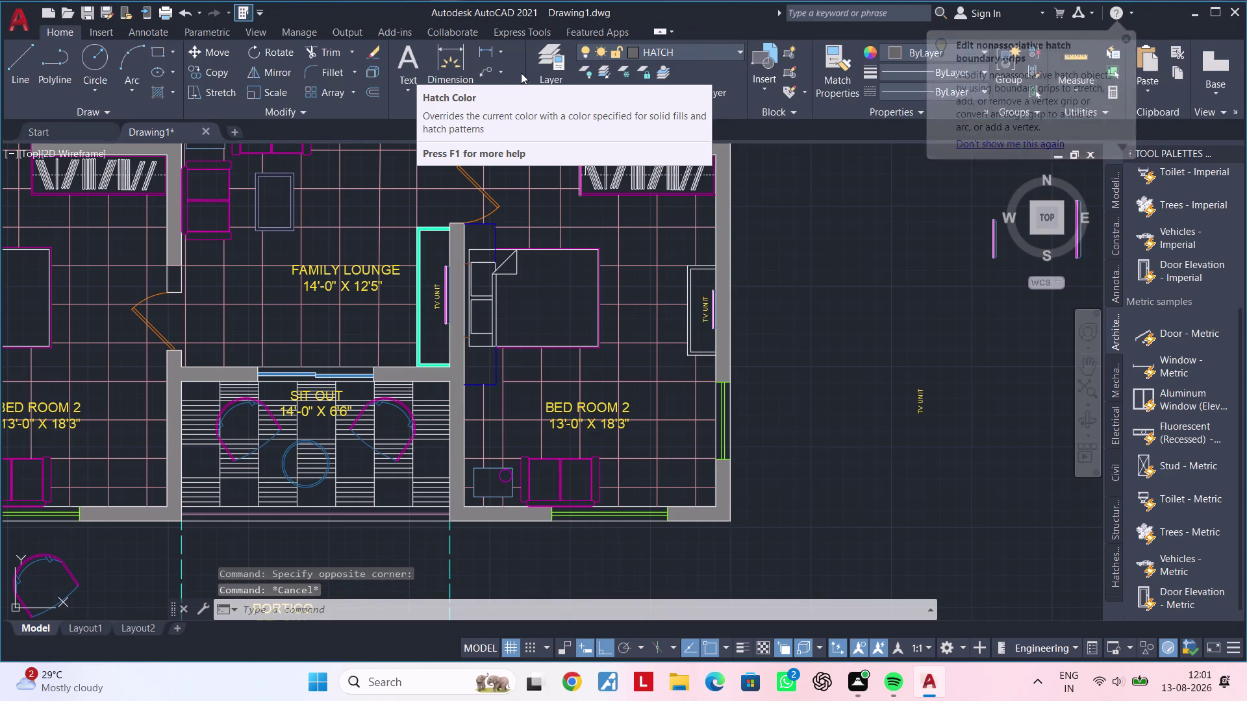
key(Escape)
key(Escape)
click(694, 48)
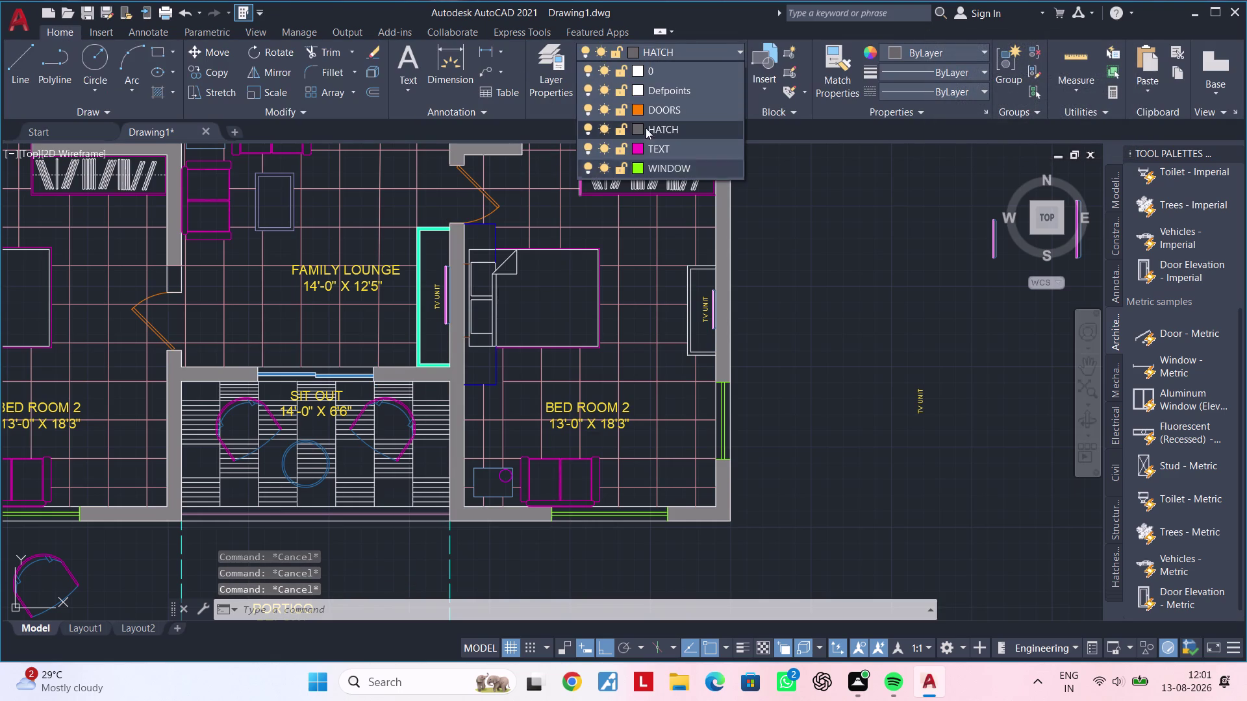
double_click(660, 129)
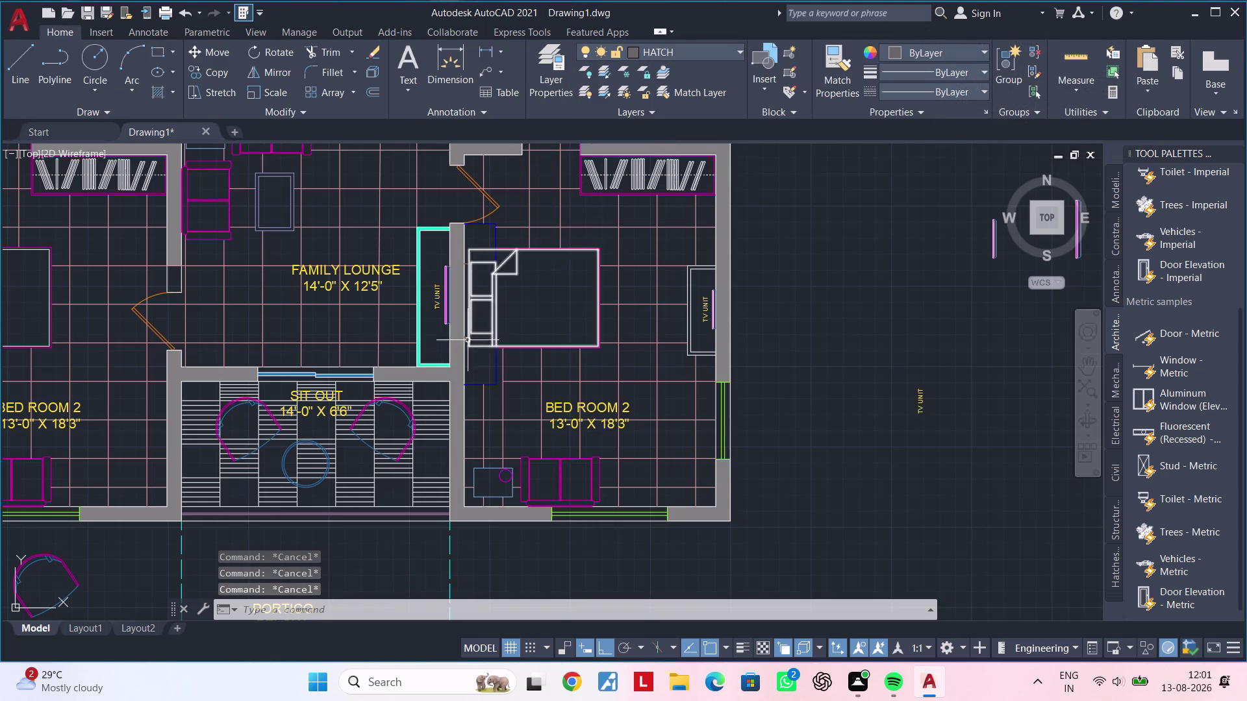
click(460, 356)
key(Escape)
key(Escape)
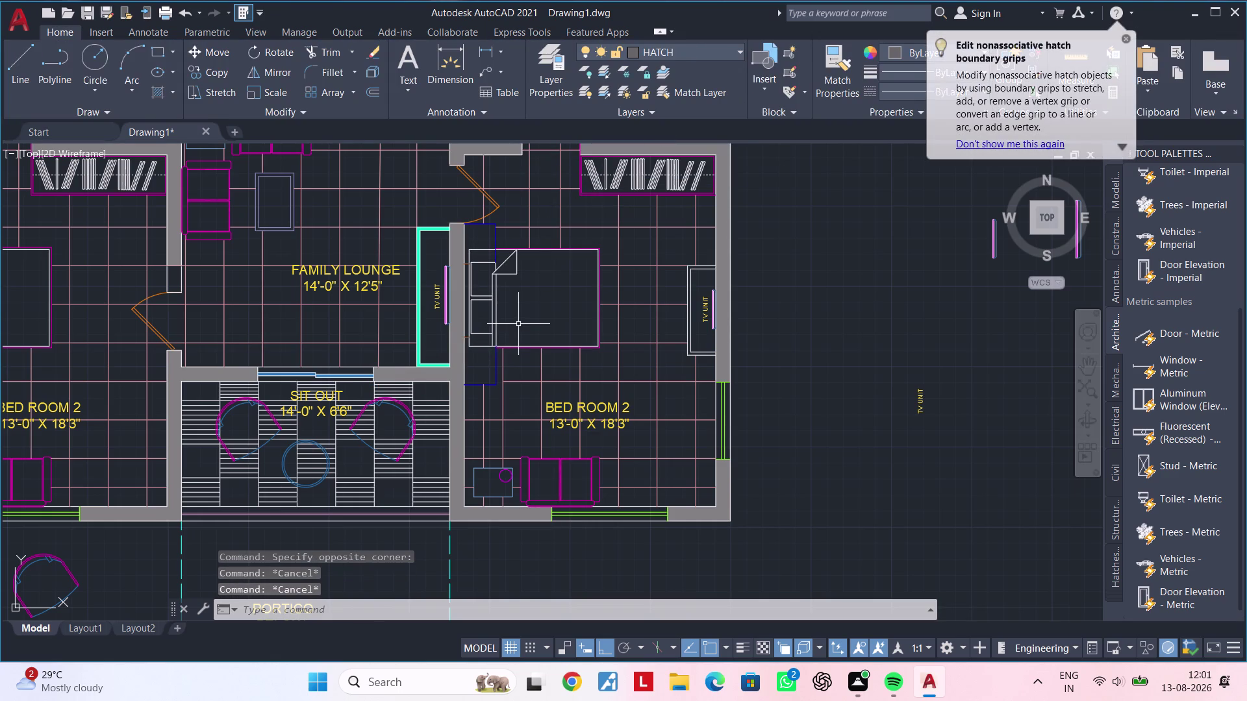
Choose dark grey 99,100,102 as the hatch colour, end the command and pan to the dress and toilet rooms.
text(H)
key(space)
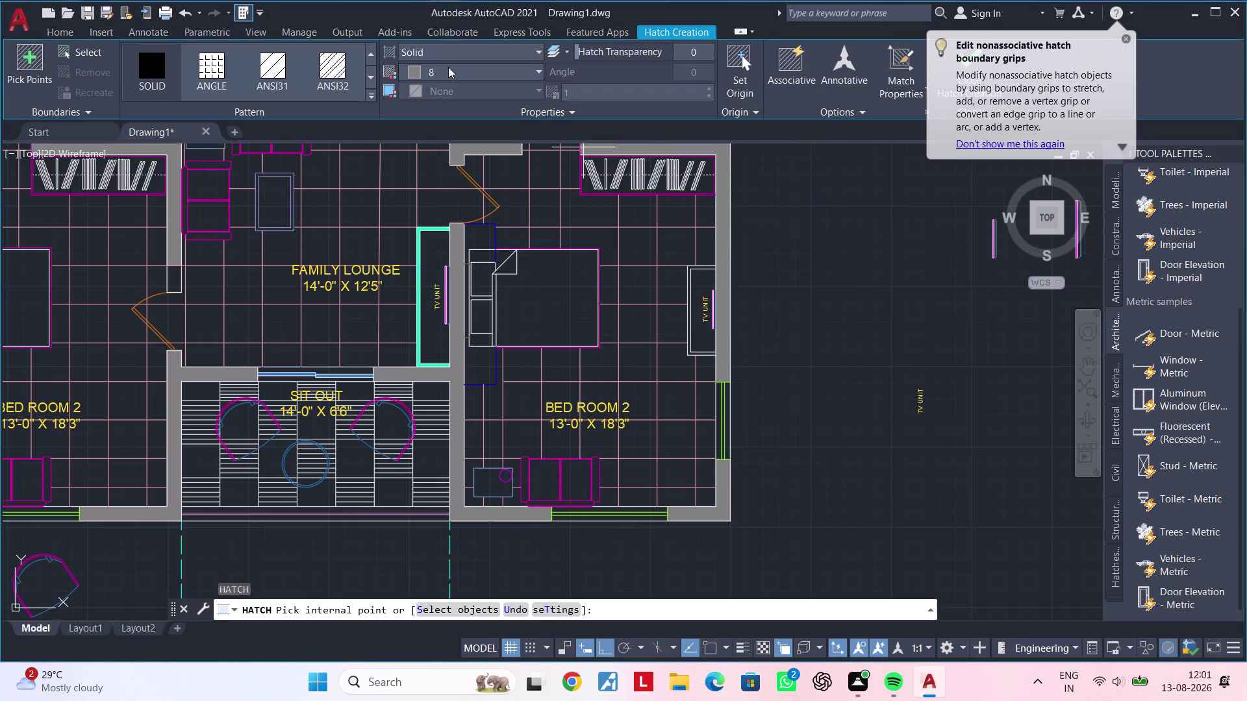
click(440, 72)
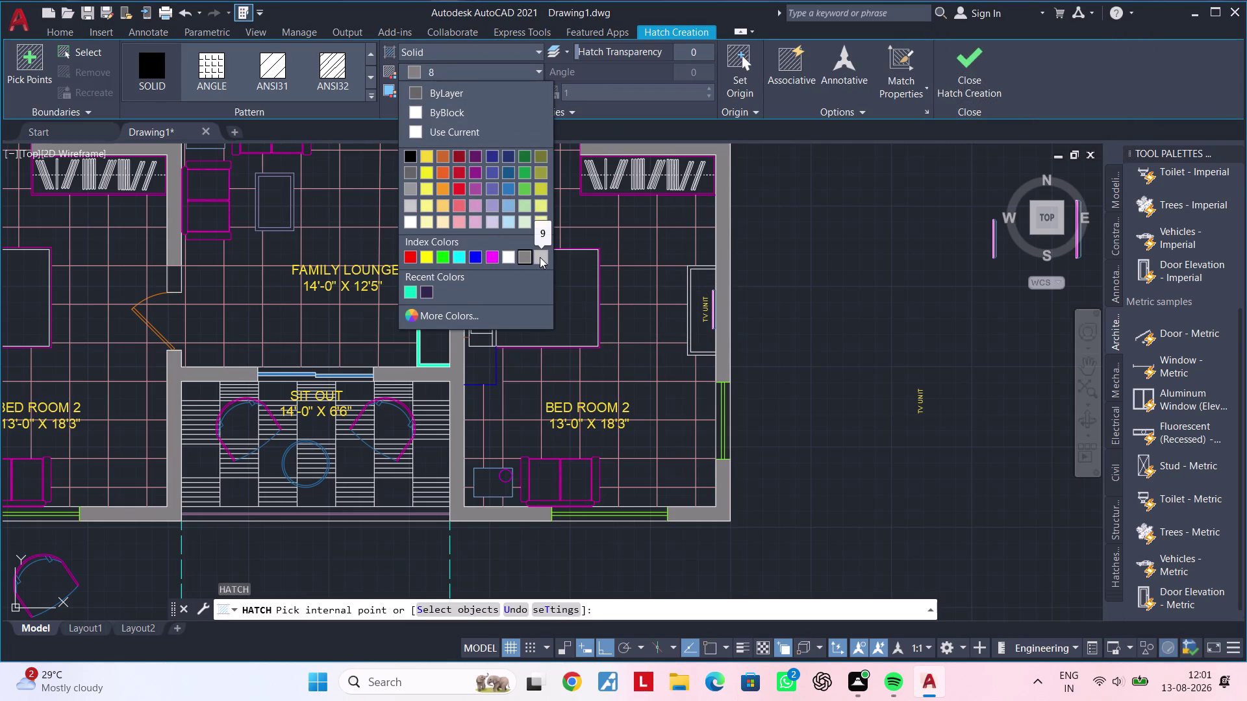
click(415, 170)
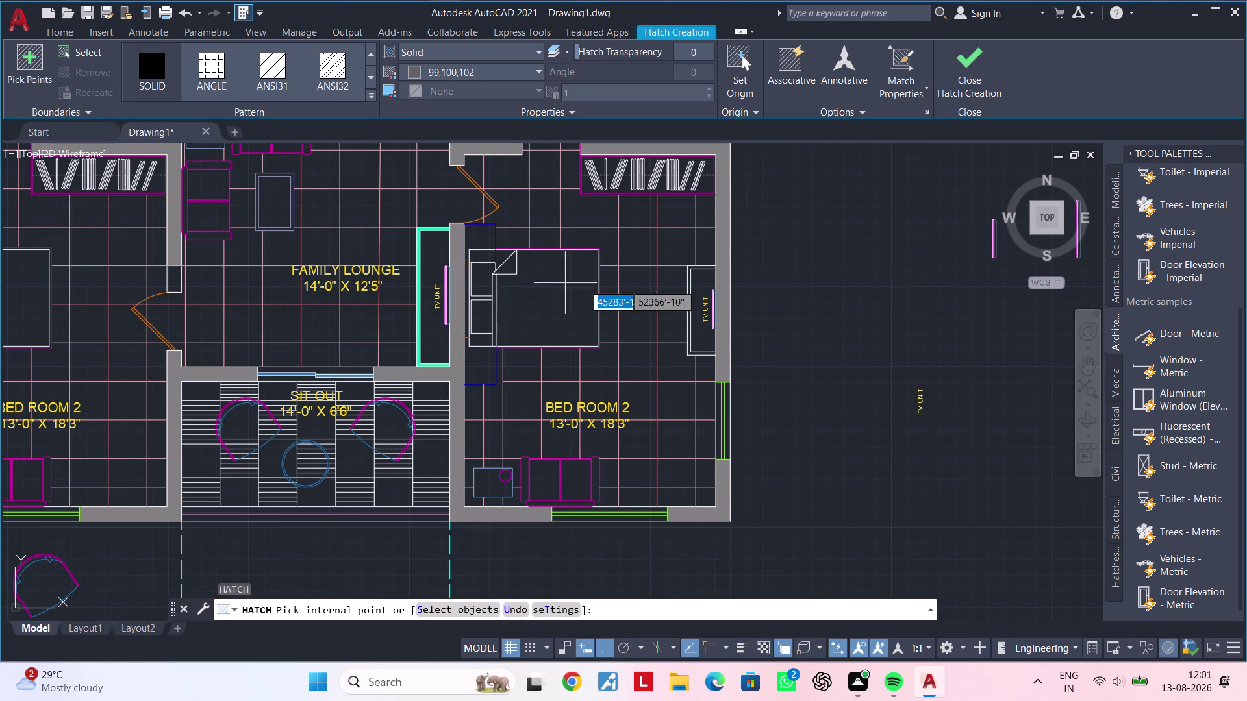
key(Escape)
key(Escape)
scroll(down, 3)
key(Escape)
key(Escape)
middle_drag(766, 259, 616, 304)
key(Escape)
key(Escape)
scroll(up, 3)
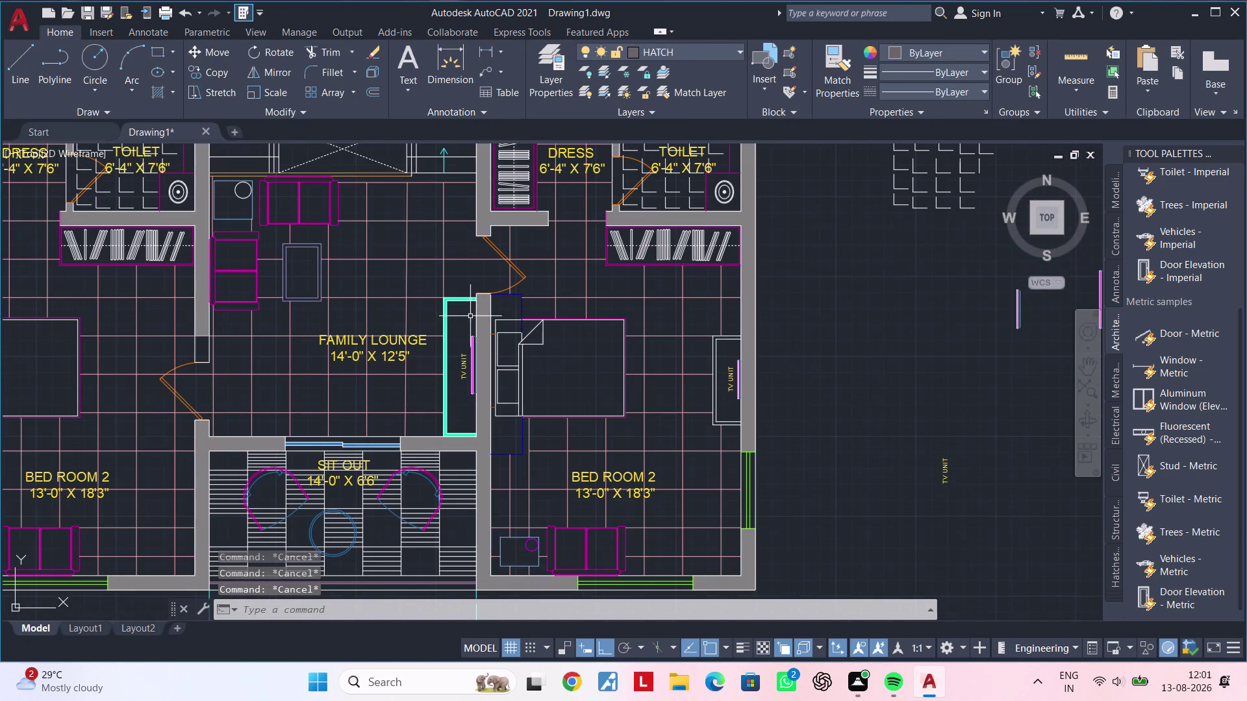
Delete the grey wall fills in the central, right, lower and left bedroom walls.
click(488, 330)
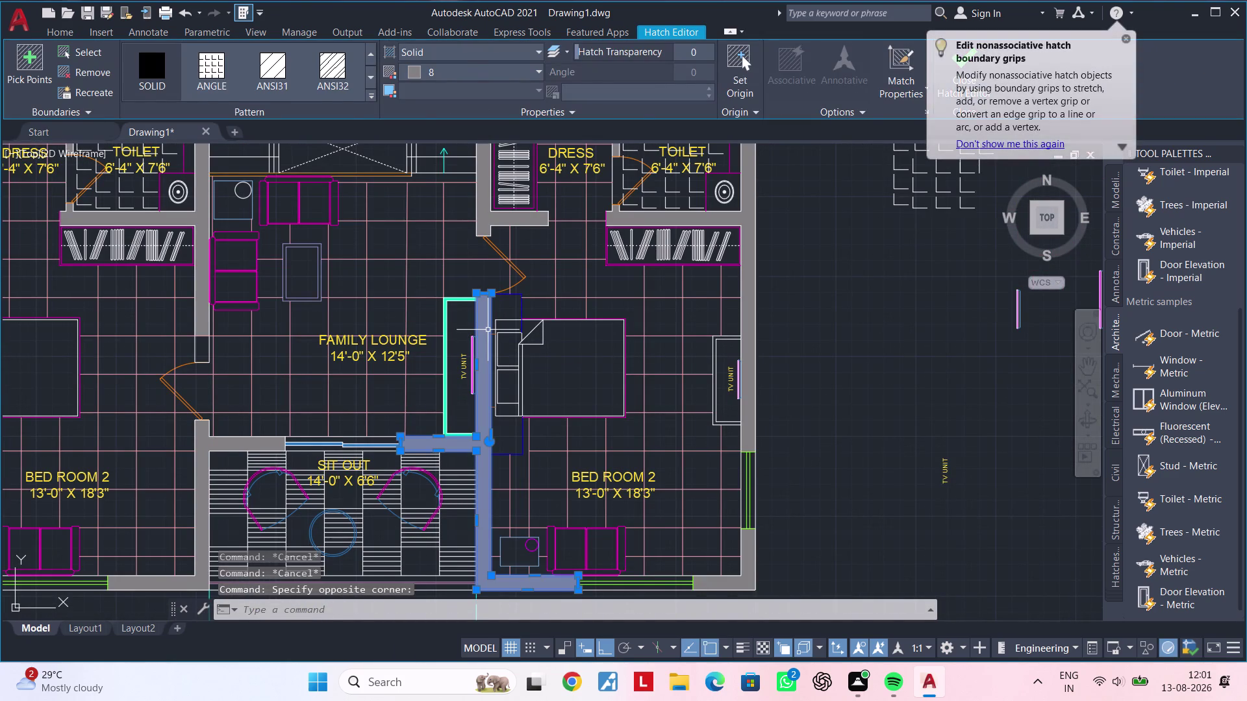
key(Delete)
click(748, 326)
key(Delete)
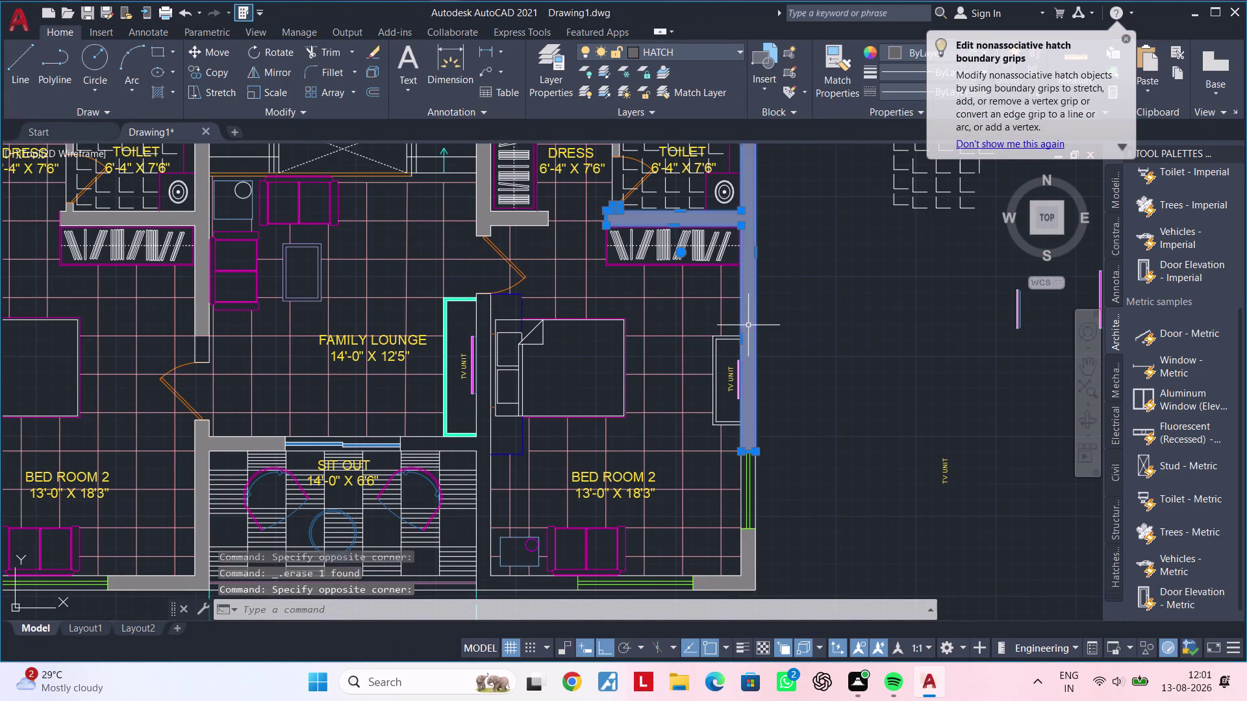
middle_drag(750, 328, 756, 230)
click(756, 475)
key(Delete)
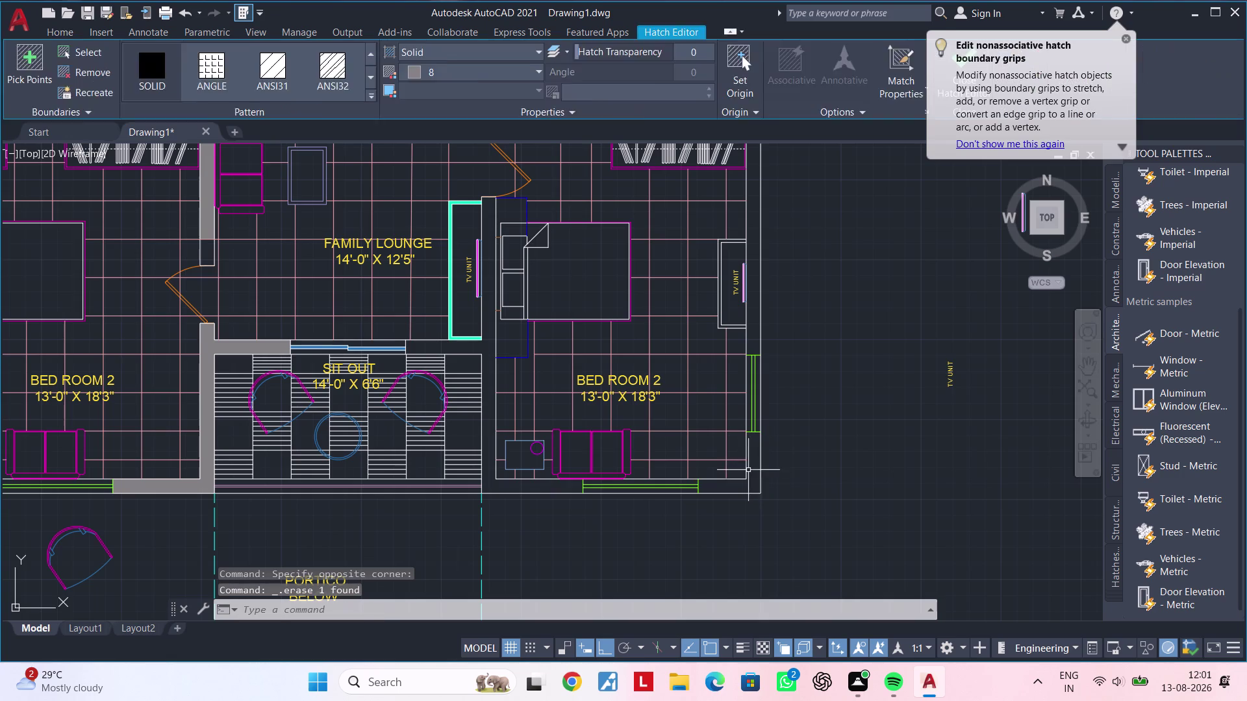
middle_drag(744, 467, 965, 445)
middle_drag(450, 511, 560, 511)
click(531, 462)
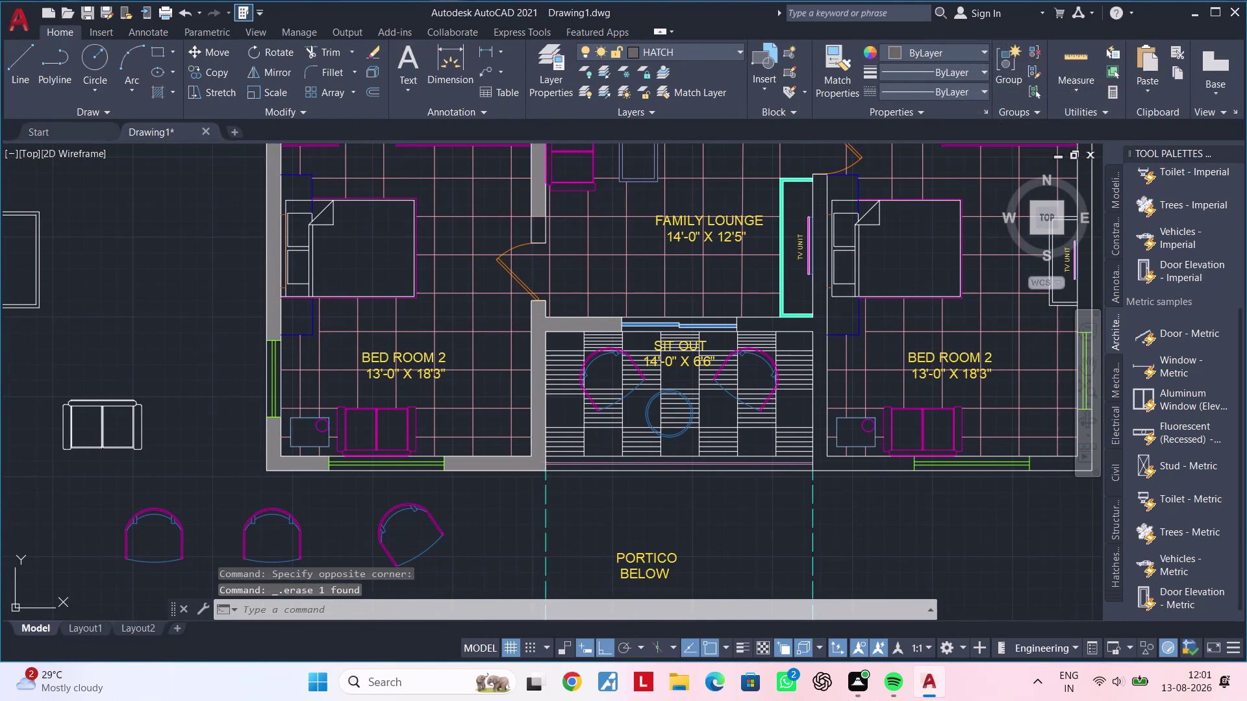
key(Delete)
middle_drag(463, 461, 602, 462)
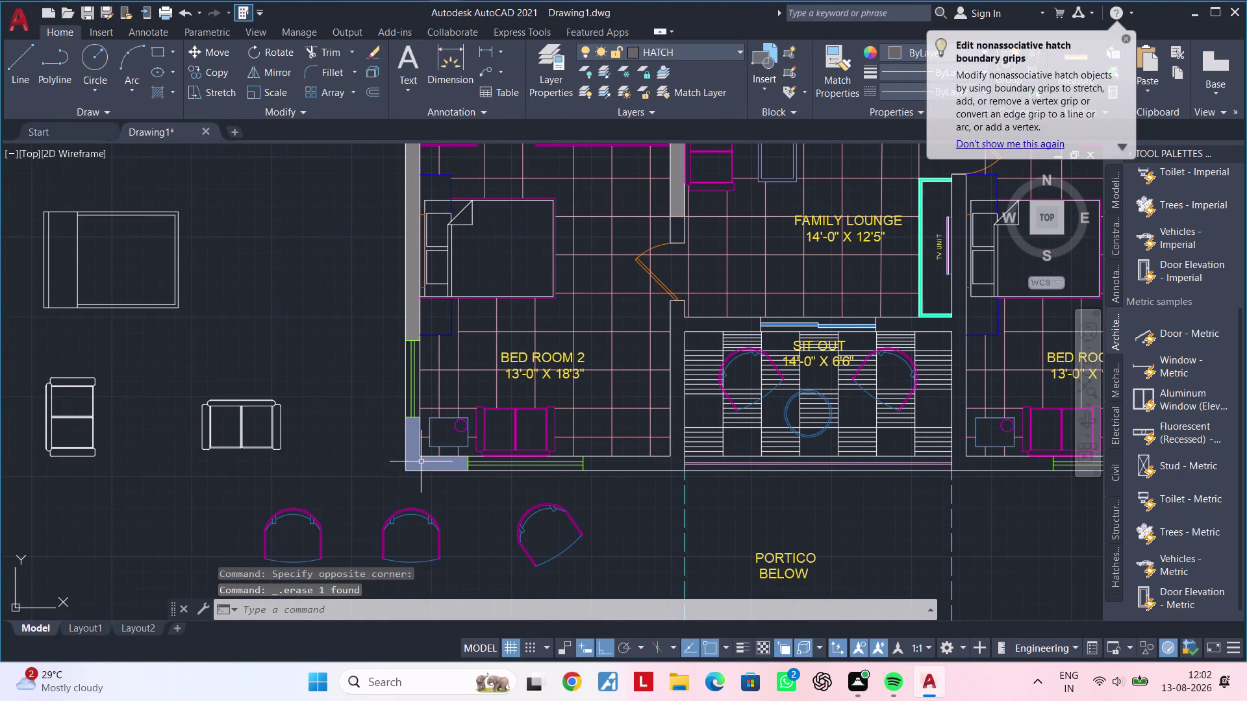
click(421, 462)
key(Delete)
click(413, 301)
key(Delete)
Delete the remaining grey wall fills near the top rooms, staircase and dress room.
middle_drag(443, 301, 444, 308)
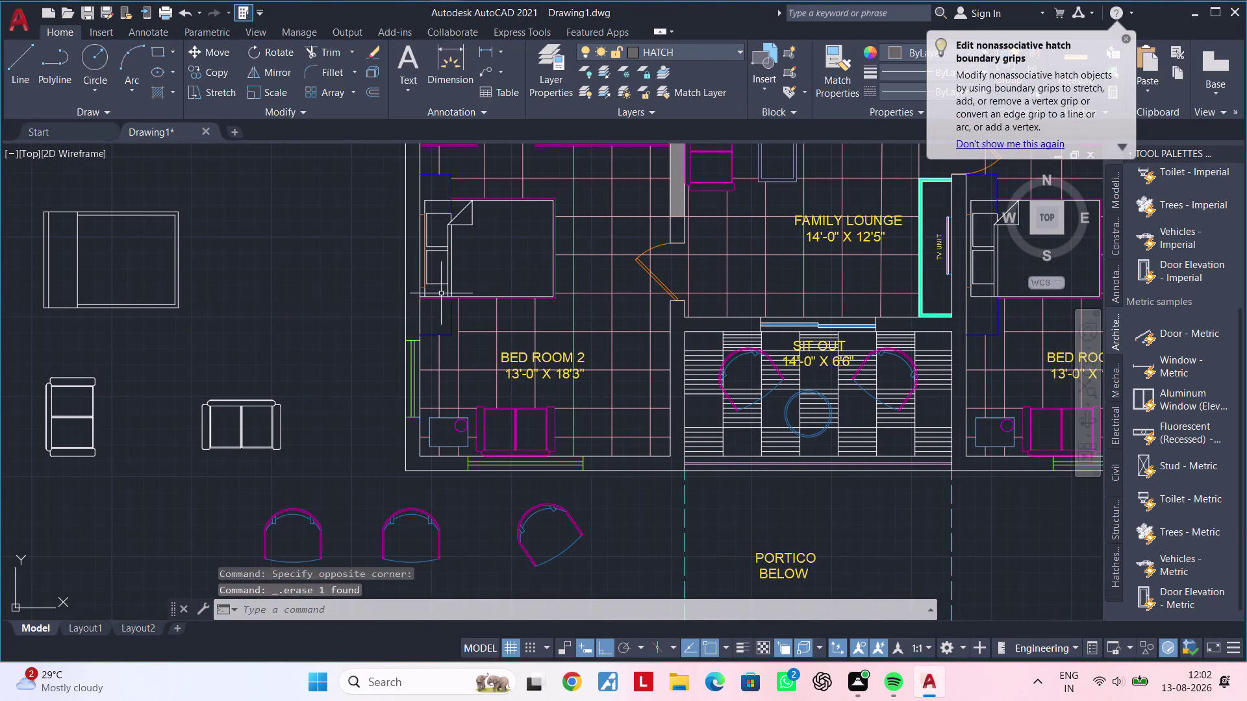
middle_drag(443, 307, 397, 655)
click(513, 452)
key(Delete)
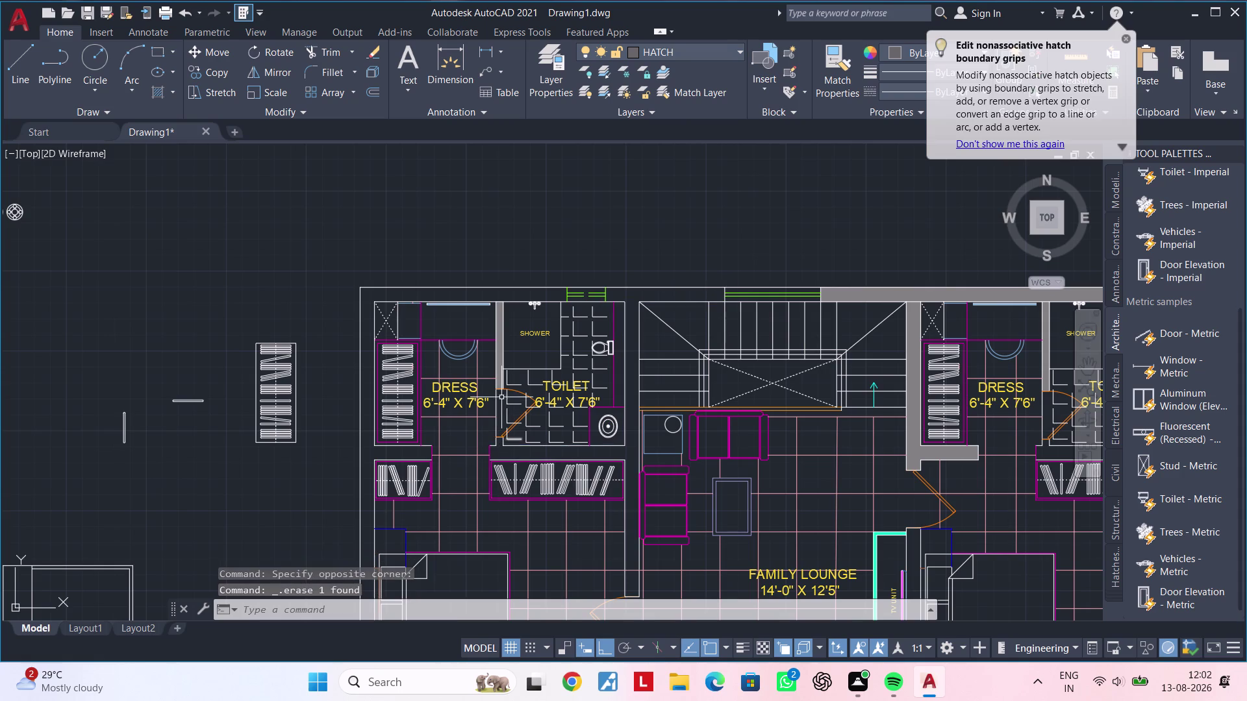
click(500, 364)
key(Delete)
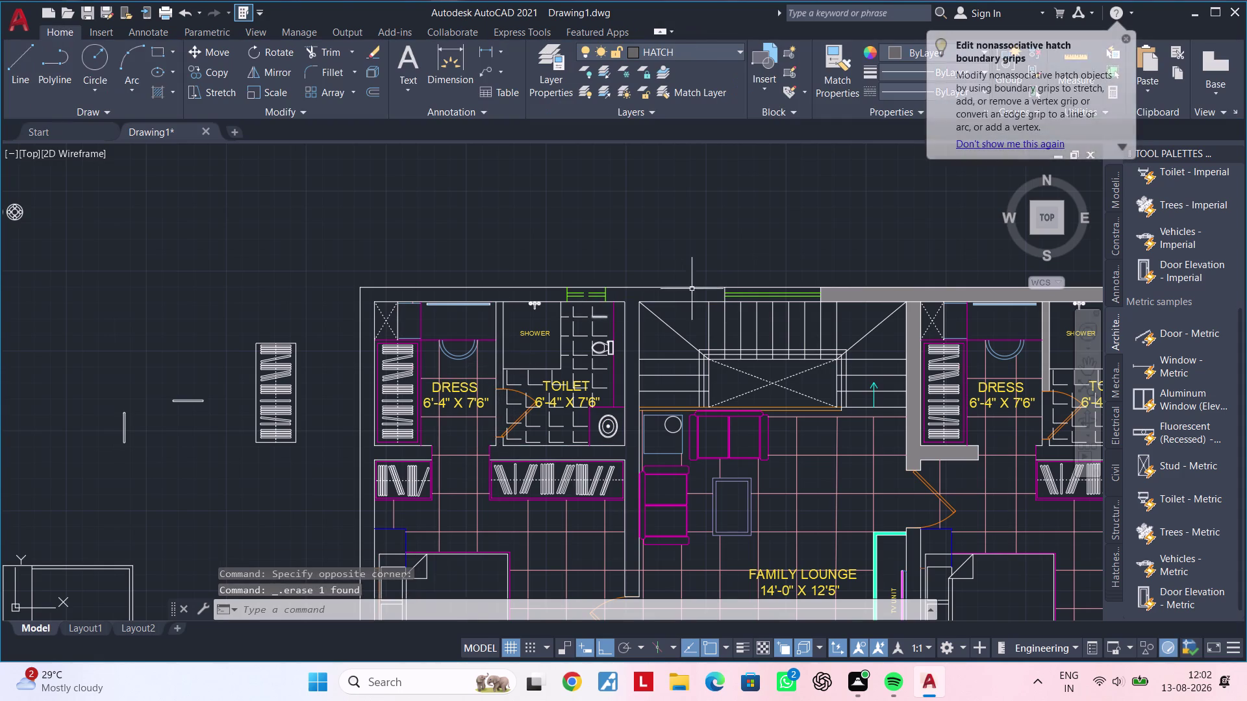
middle_drag(738, 294, 369, 297)
click(527, 297)
key(Delete)
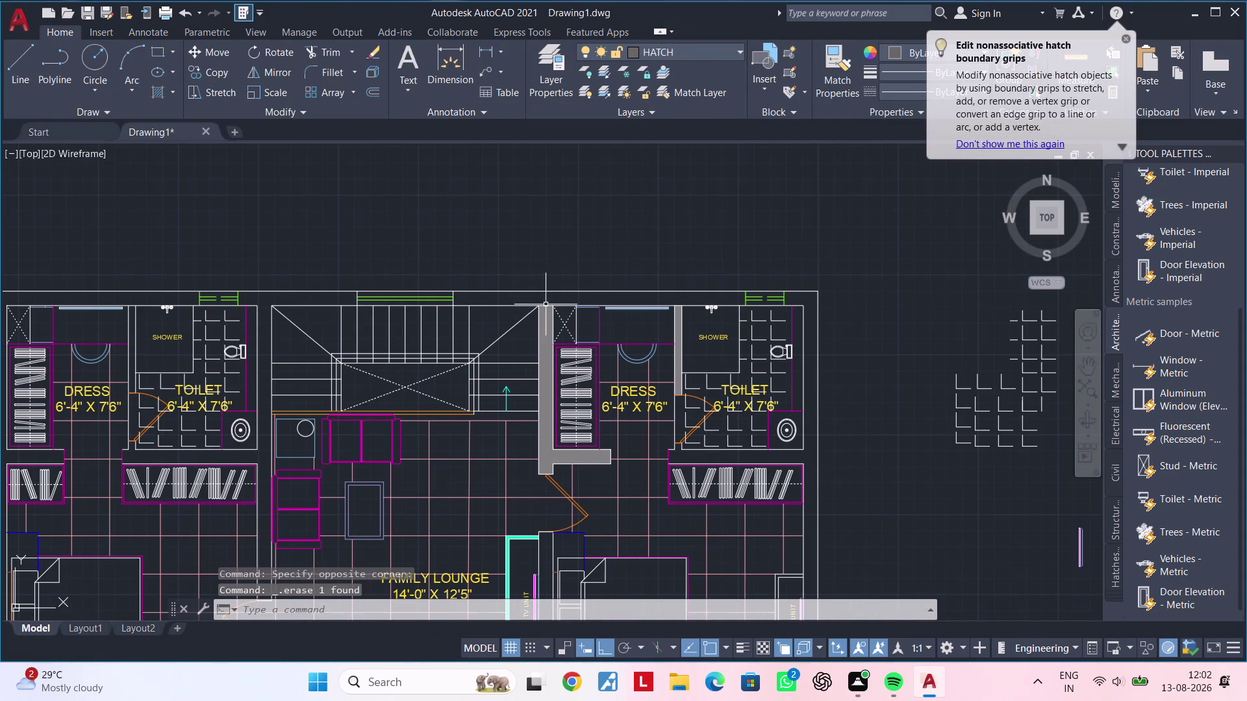
click(546, 330)
key(Delete)
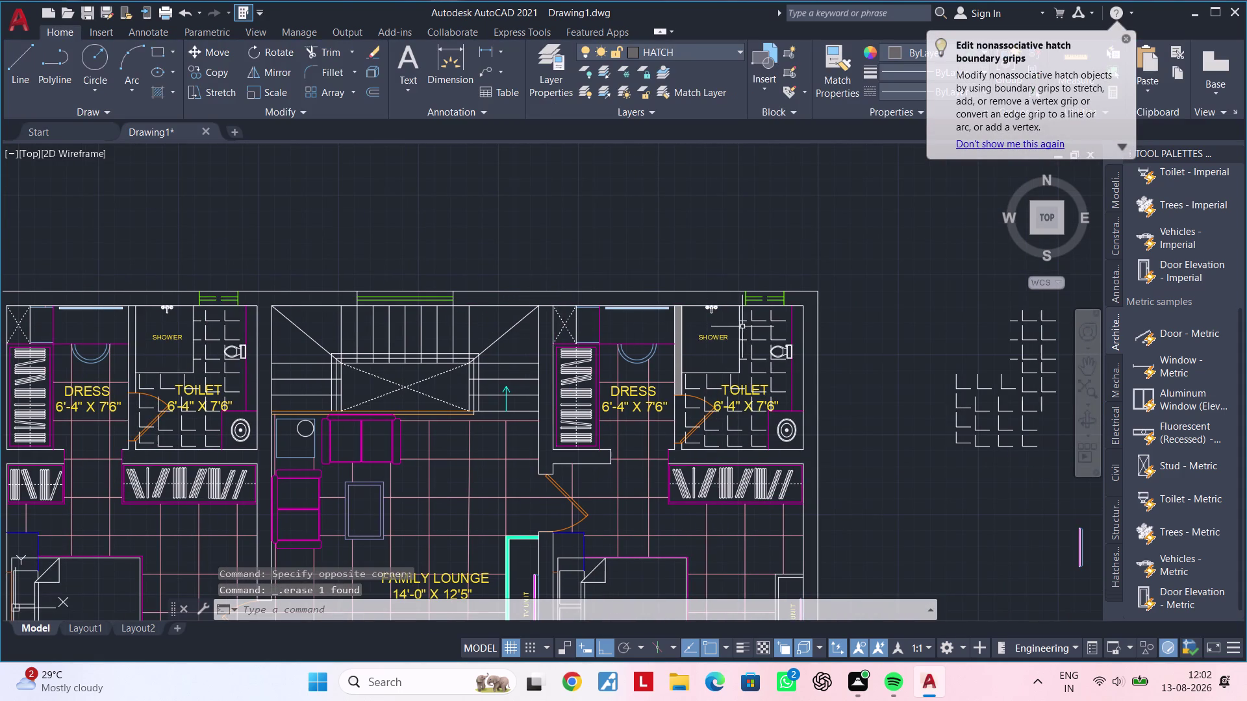
scroll(up, 3)
click(680, 316)
key(Delete)
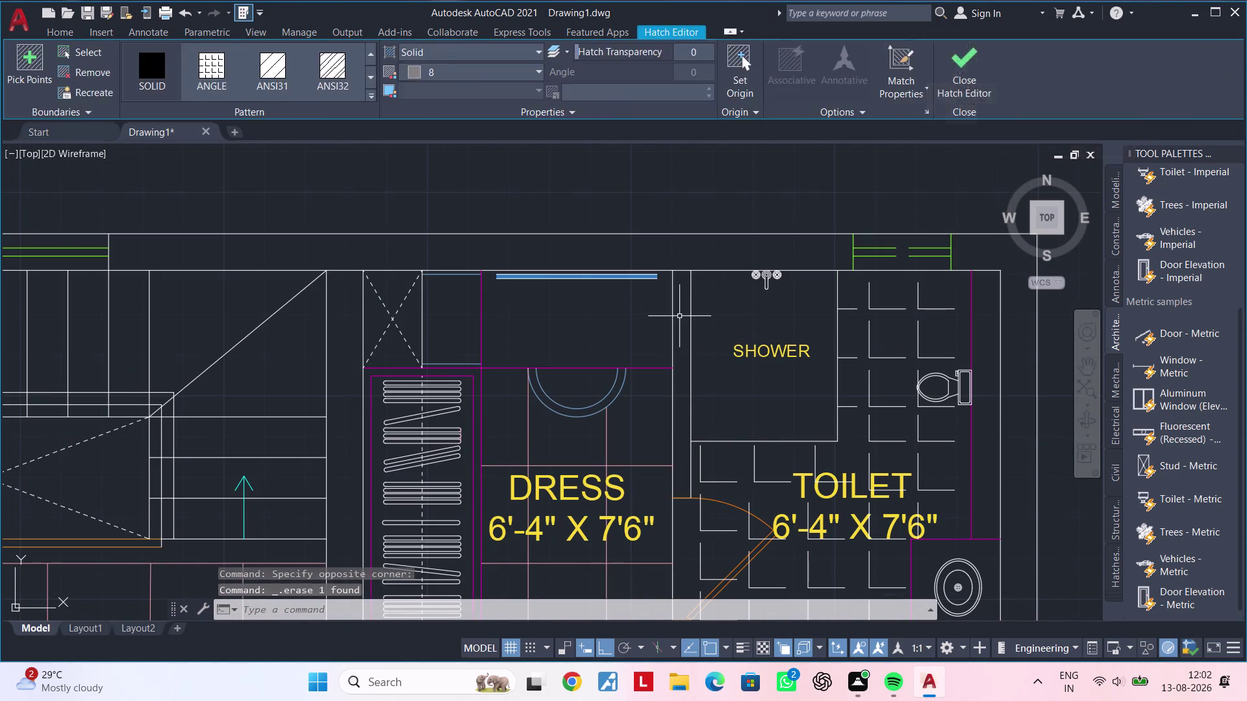
scroll(down, 3)
scroll(down, 3)
middle_drag(672, 334, 651, 286)
scroll(up, 3)
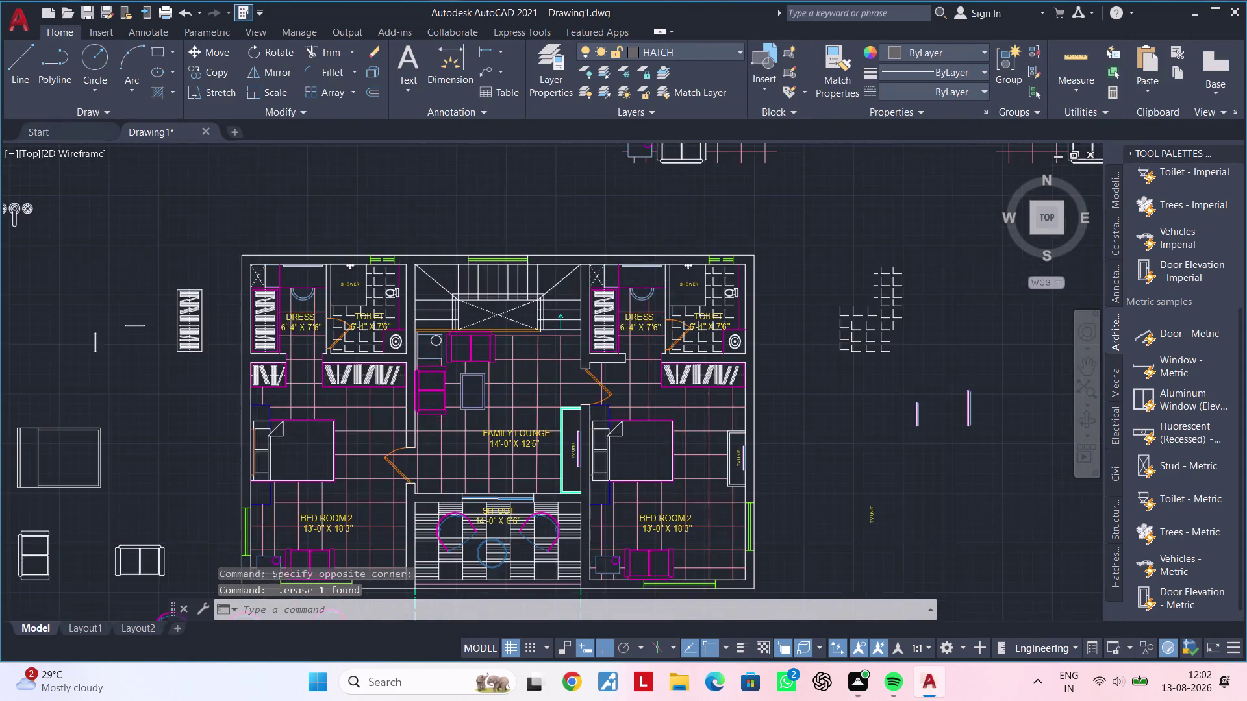
middle_drag(635, 289, 624, 398)
scroll(up, 3)
middle_drag(548, 380, 516, 427)
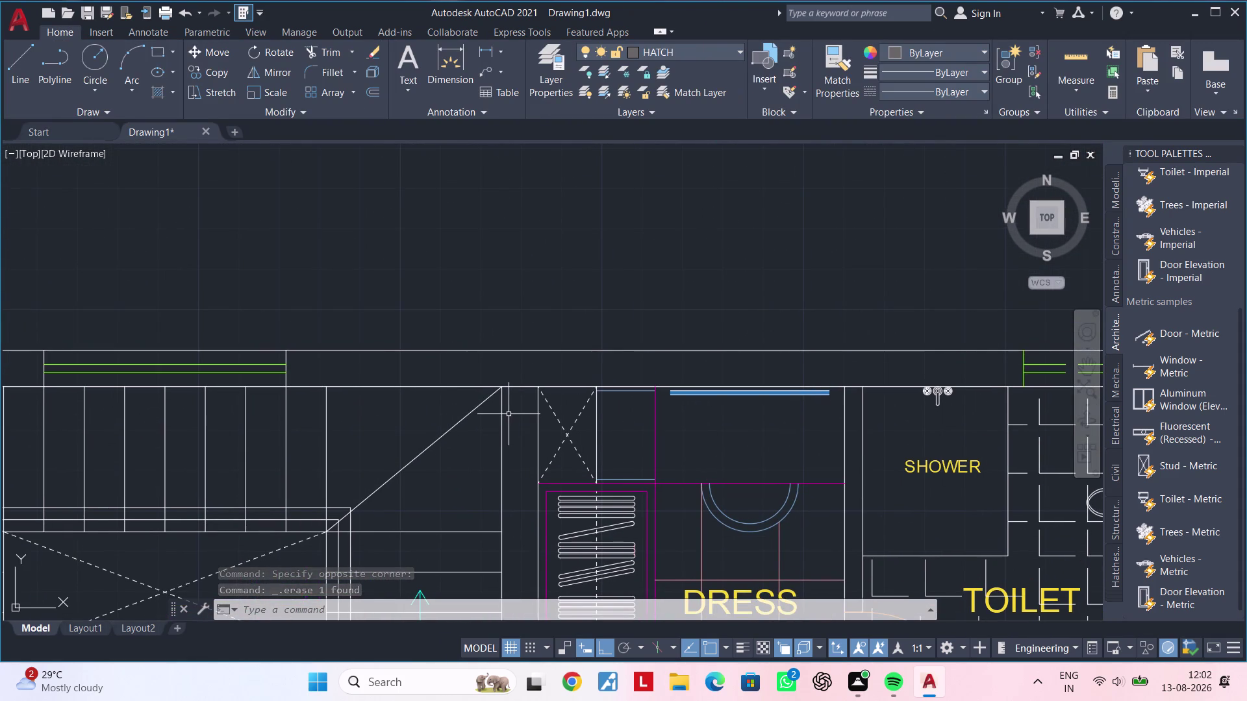
Start a trim above the dress room, cancel it, and show the layer list.
text(TR)
key(space)
click(528, 388)
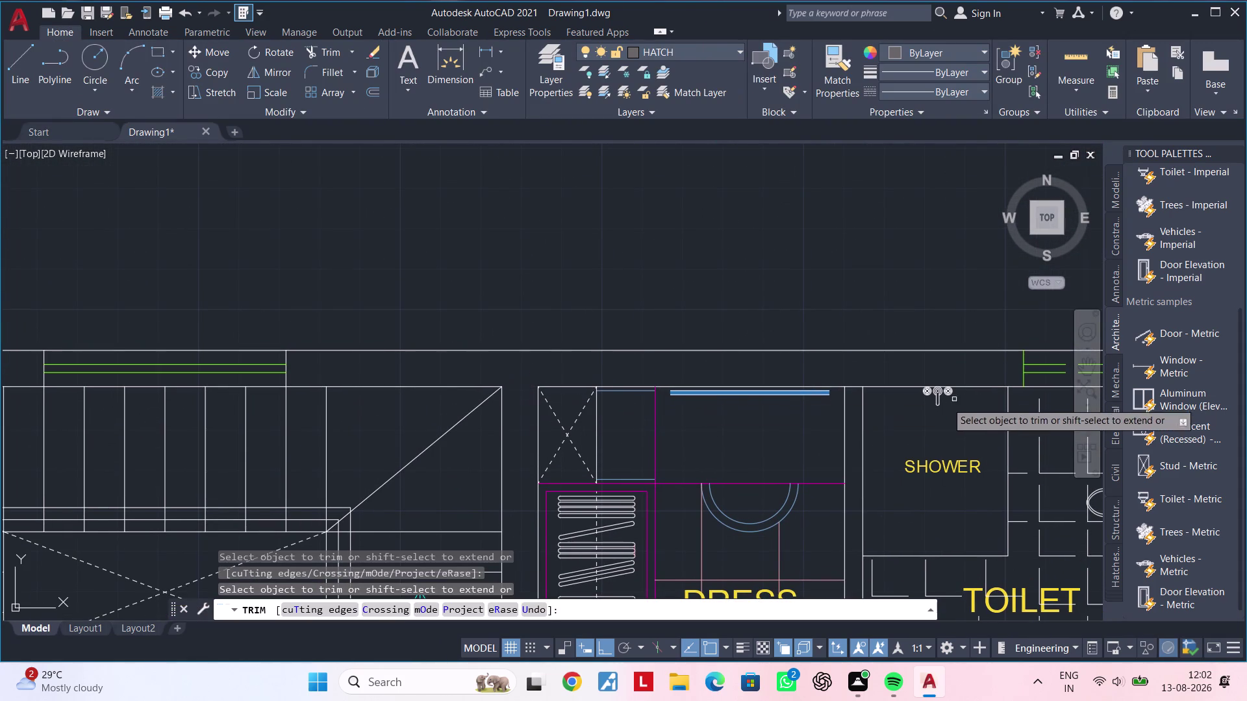
click(853, 385)
key(Escape)
key(Escape)
key(Escape)
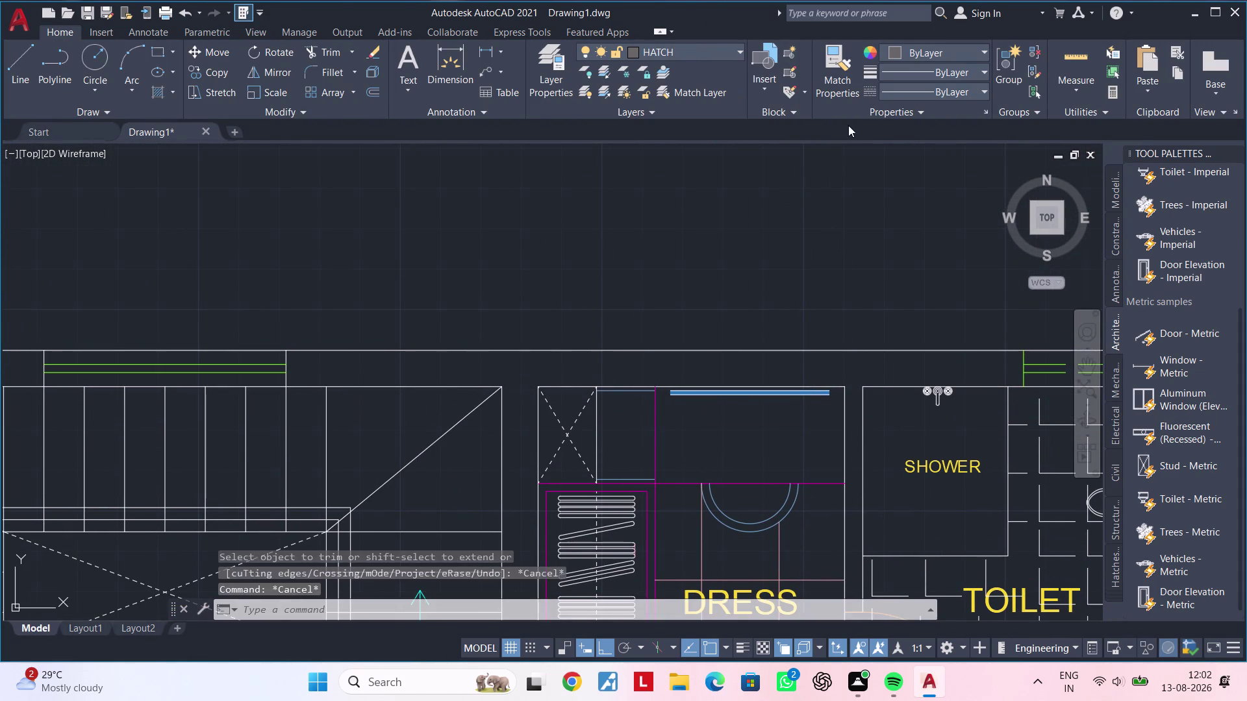
key(Escape)
click(697, 49)
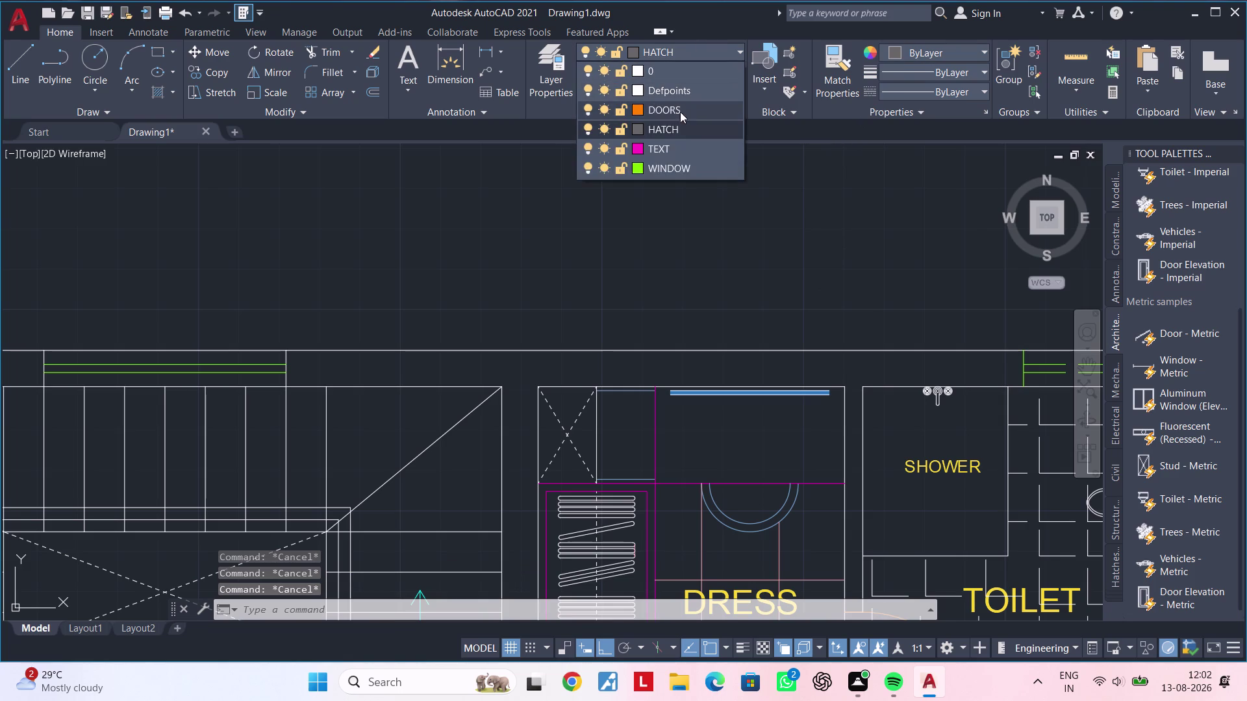
On the HATCH layer, start a solid hatch on the top wall strip and toilet walls.
click(673, 124)
key(h)
key(space)
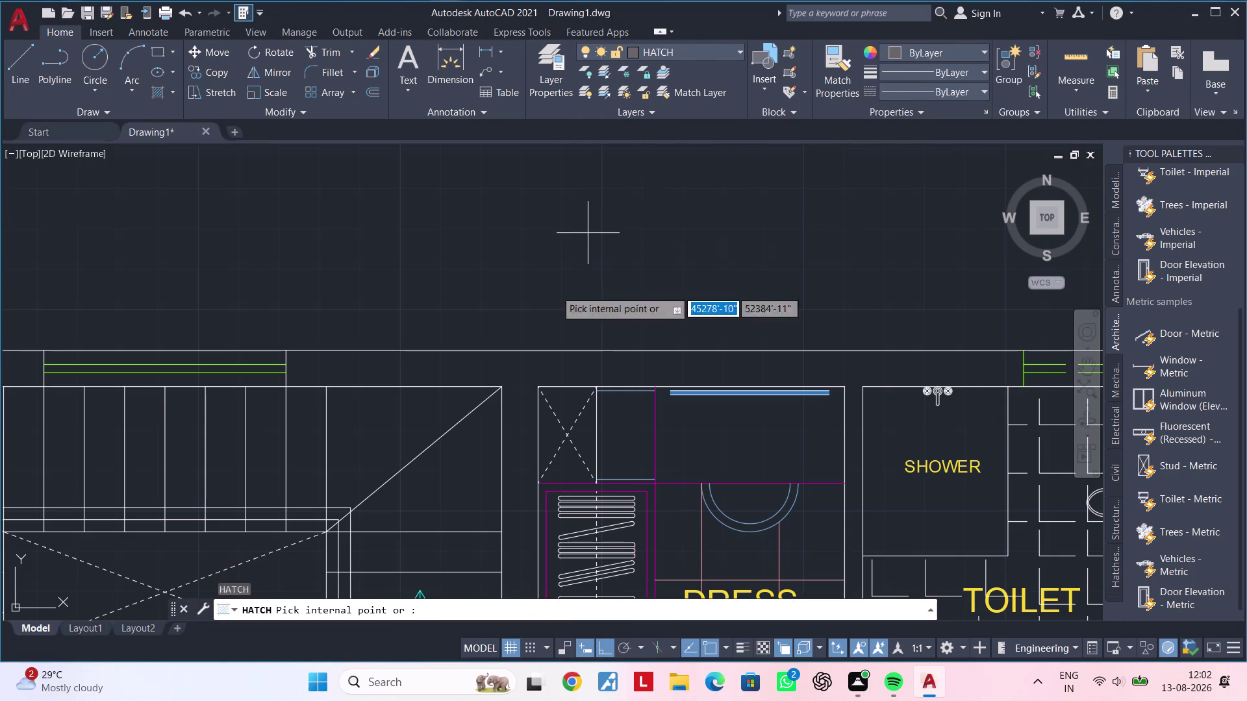
click(524, 374)
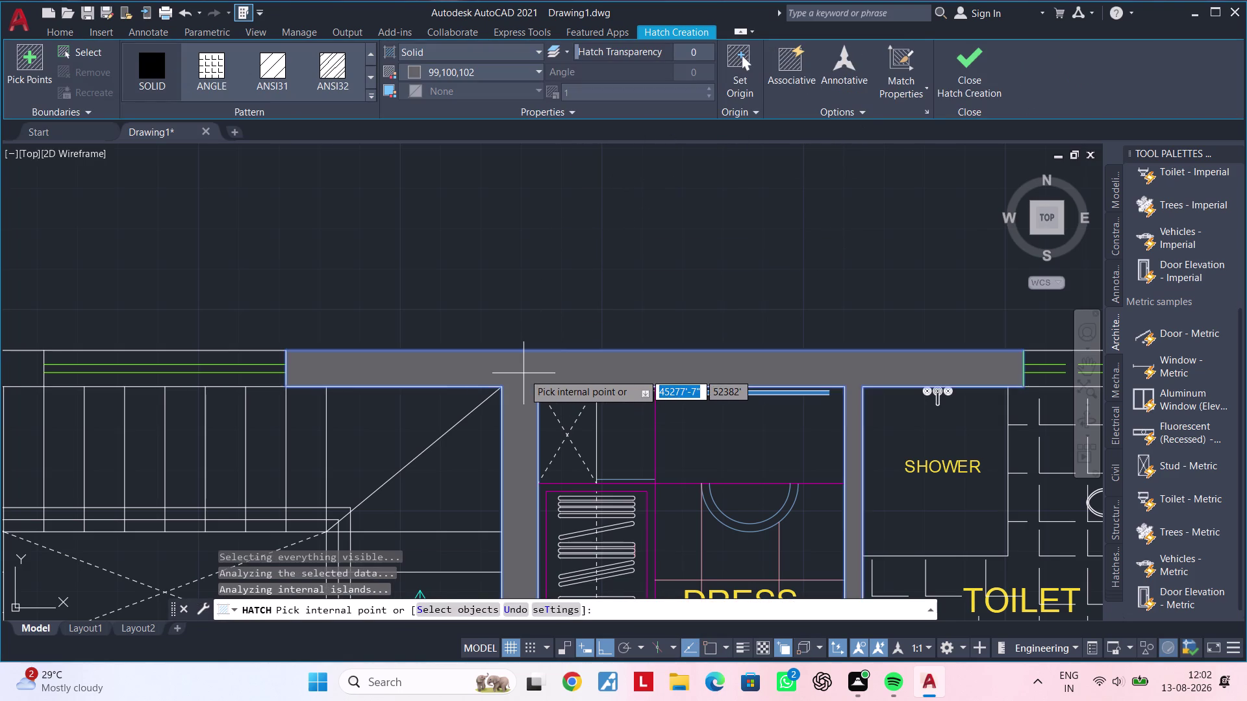
scroll(down, 3)
middle_drag(523, 376, 513, 312)
scroll(up, 3)
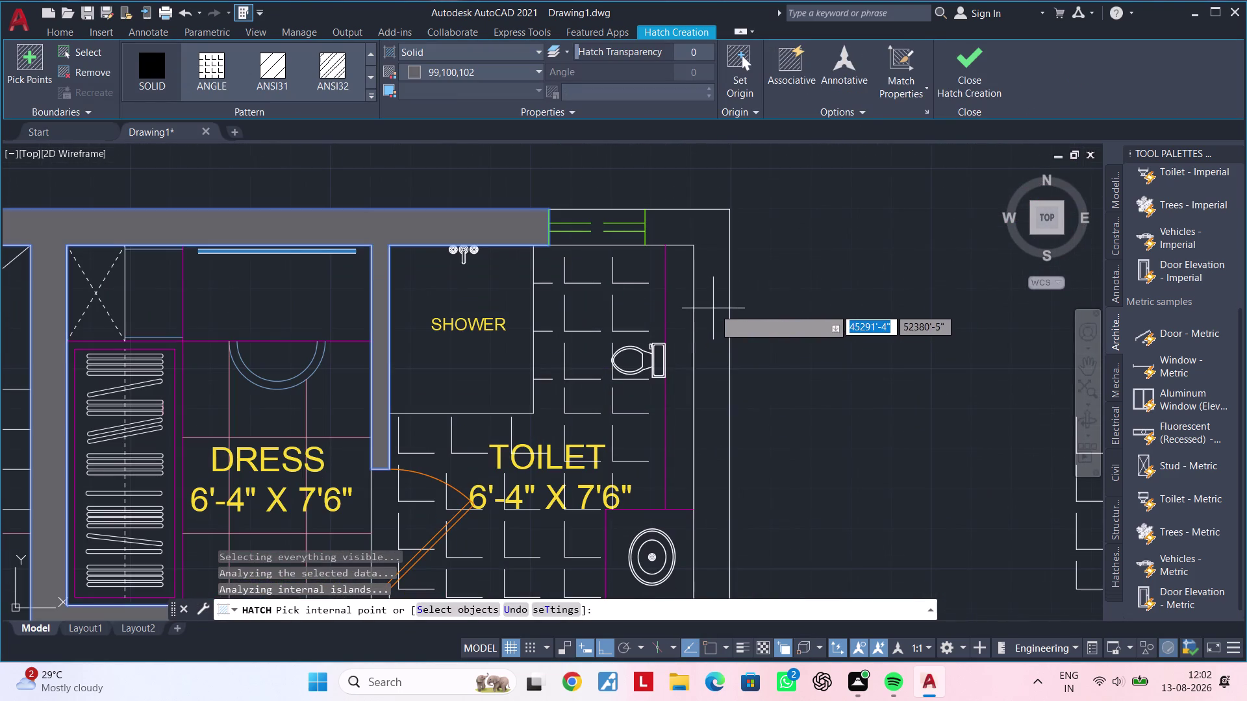
click(714, 307)
scroll(down, 3)
middle_drag(674, 407, 666, 212)
middle_click(651, 434)
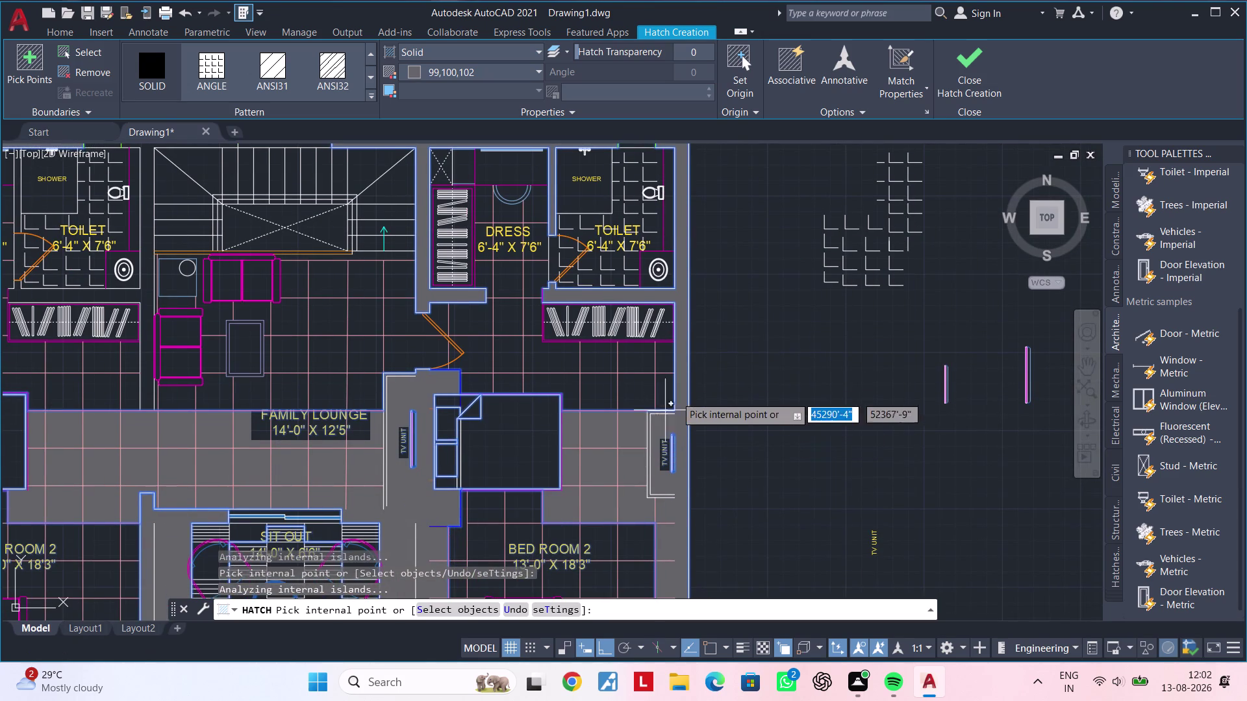
scroll(down, 3)
scroll(up, 3)
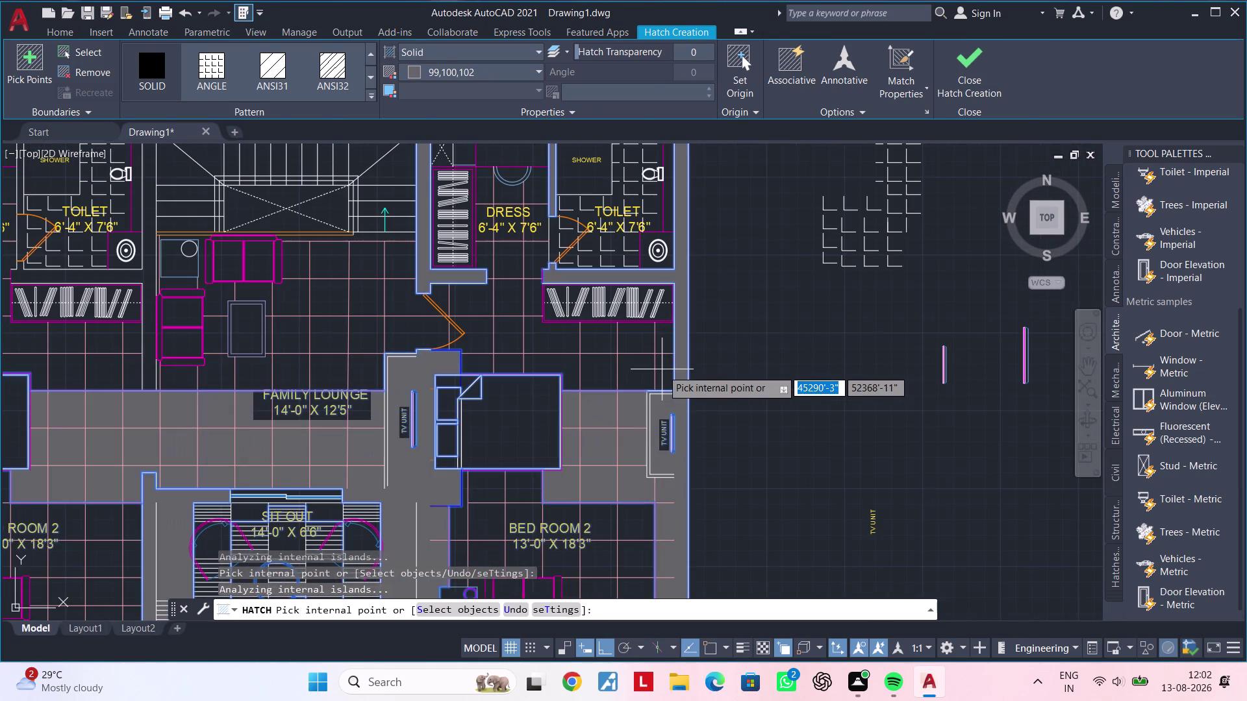
Cancel and undo that wall fill, bringing the right unit's dress and toilet into view.
key(Escape)
key(ctrl+z)
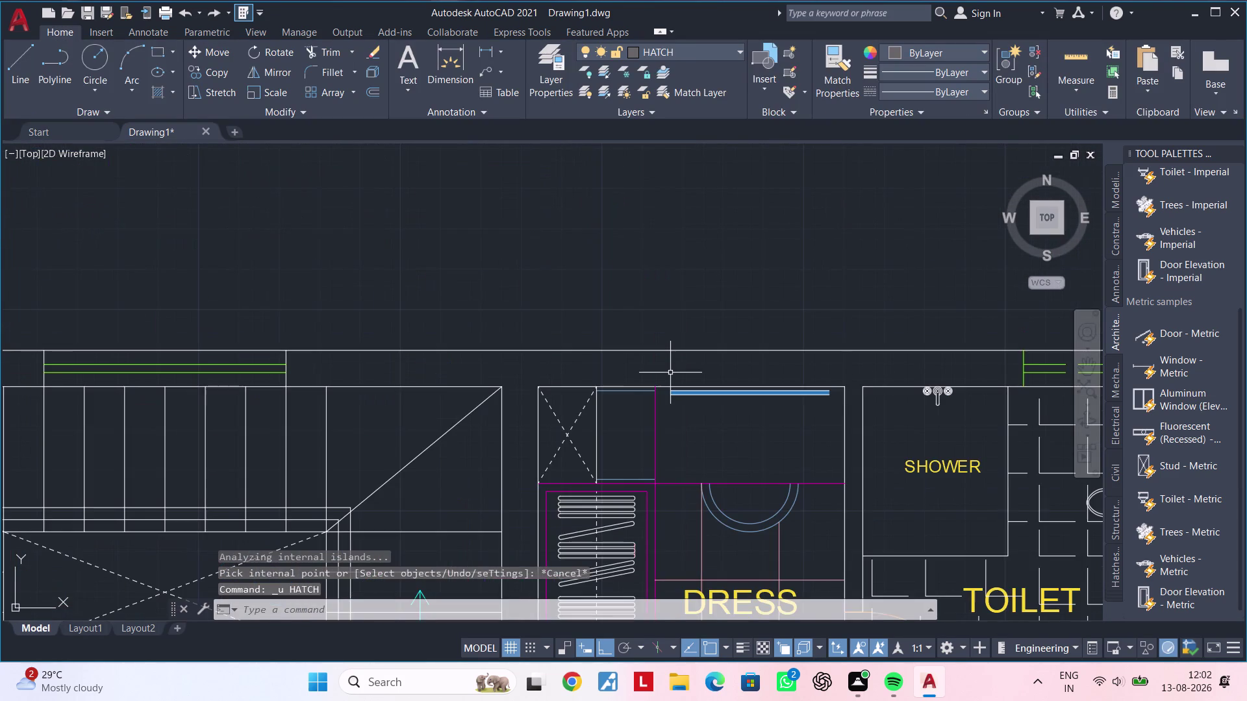
scroll(down, 3)
middle_drag(710, 388, 623, 260)
middle_drag(693, 356, 609, 333)
middle_drag(581, 346, 576, 316)
scroll(up, 3)
middle_drag(575, 321, 517, 366)
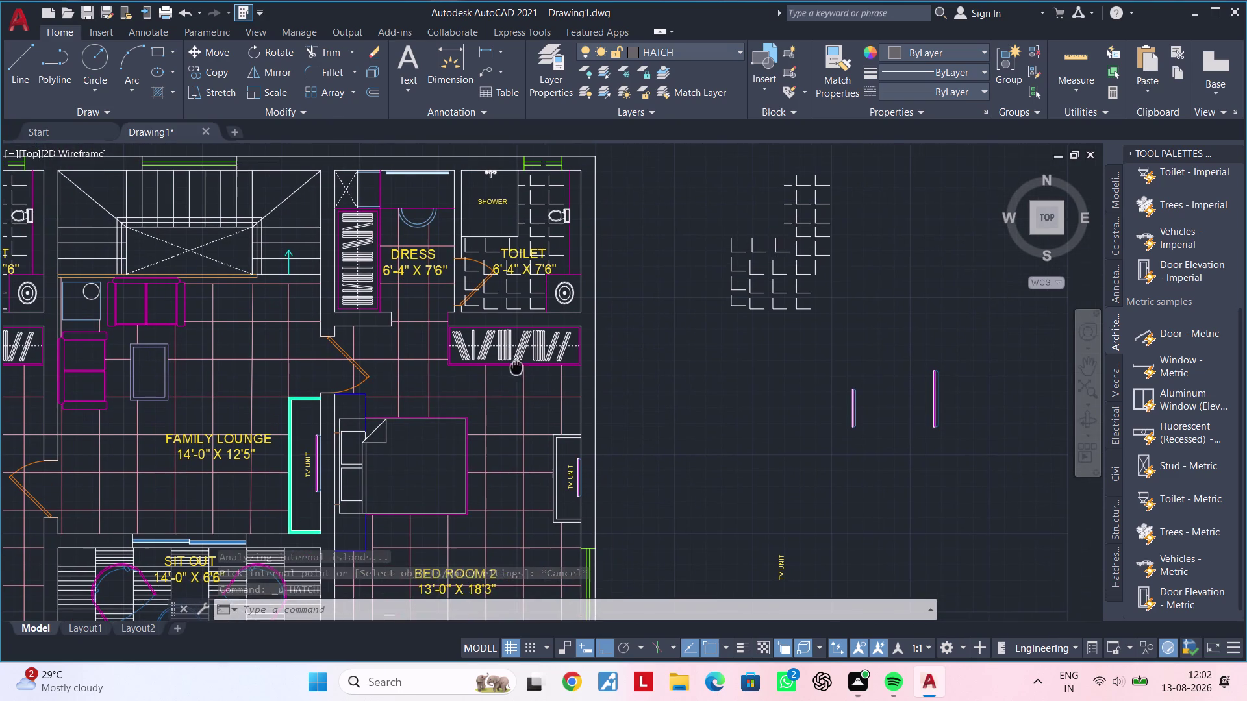
Restart the hatch and fill the right outer wall, dress room walls and bedroom bottom wall.
text(`````)
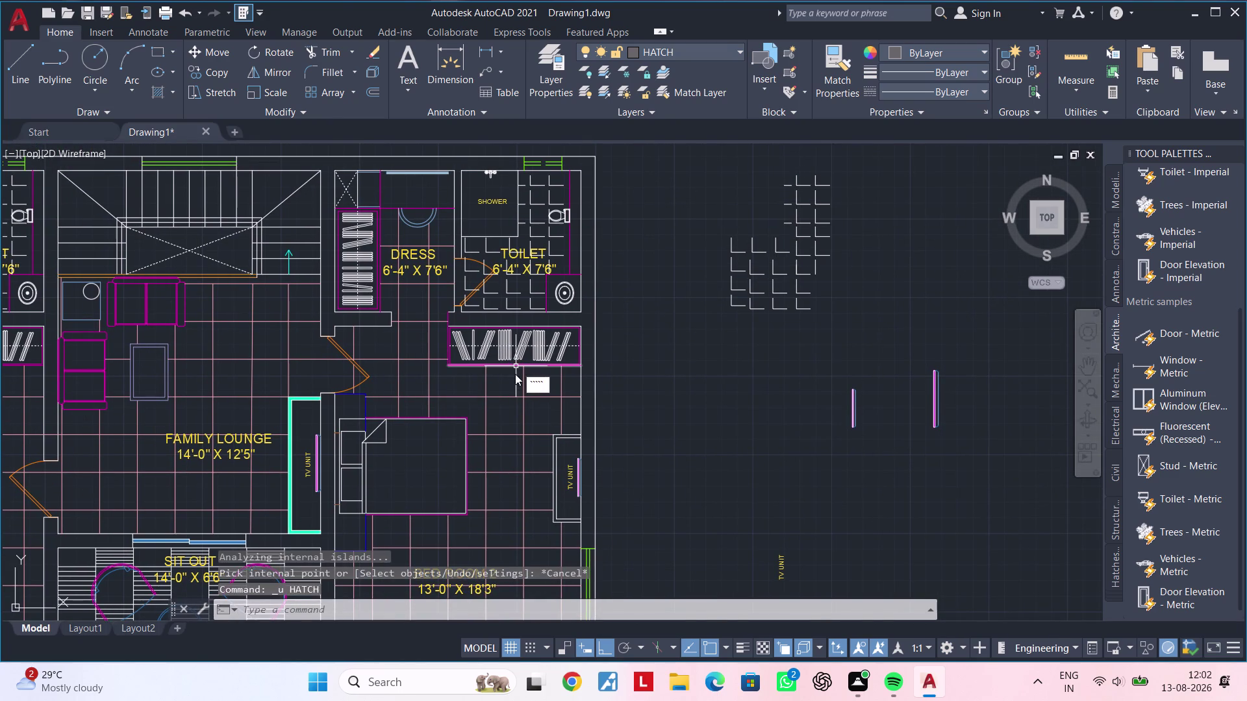
key(Escape)
key(Escape)
key(Escape)
key(h)
key(space)
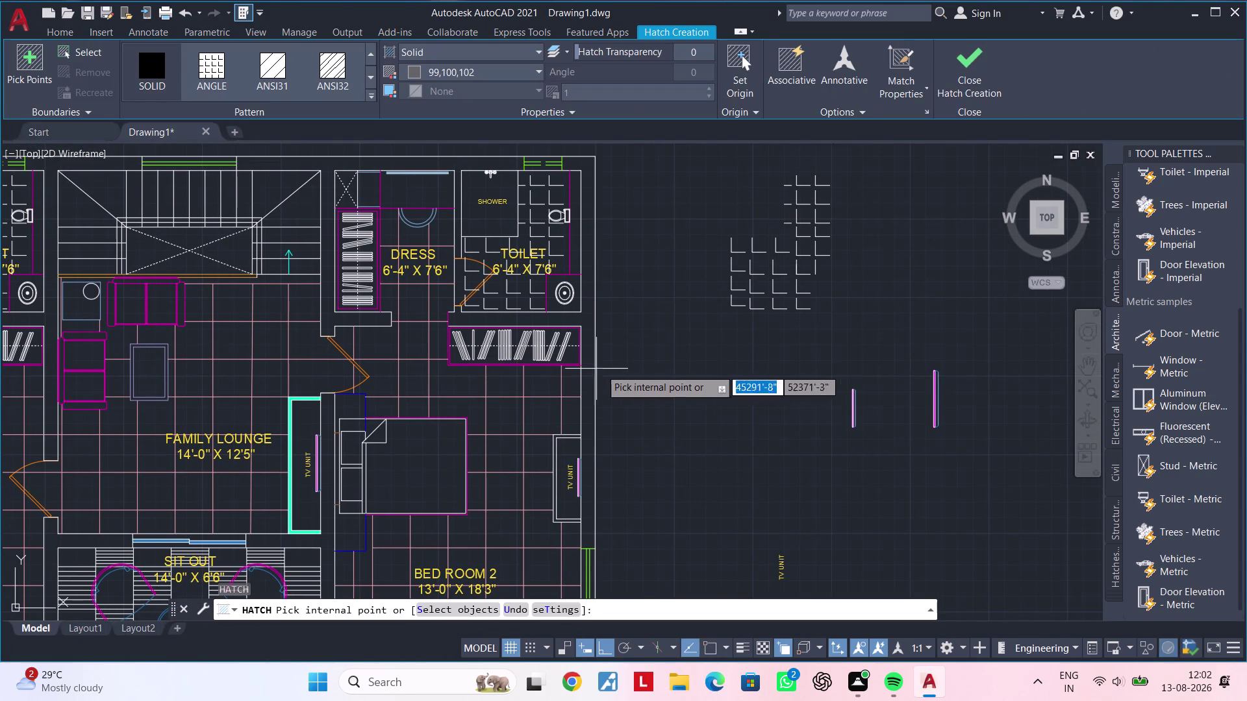
click(589, 370)
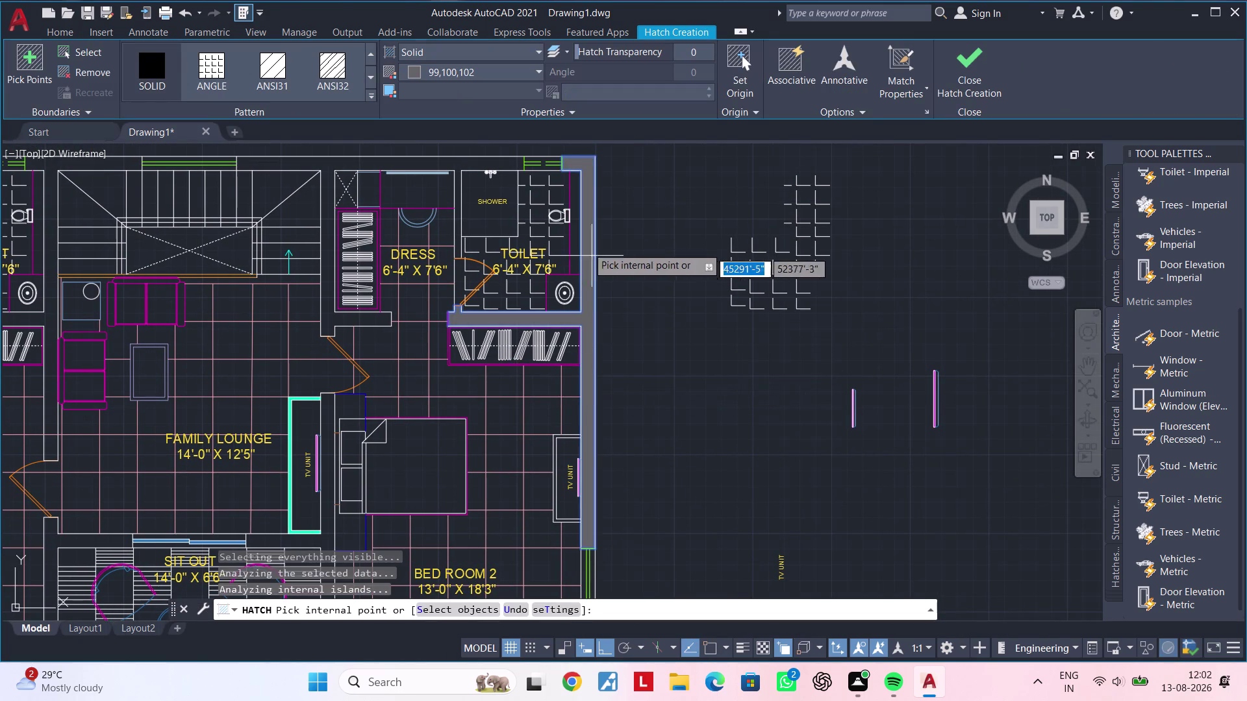
click(460, 162)
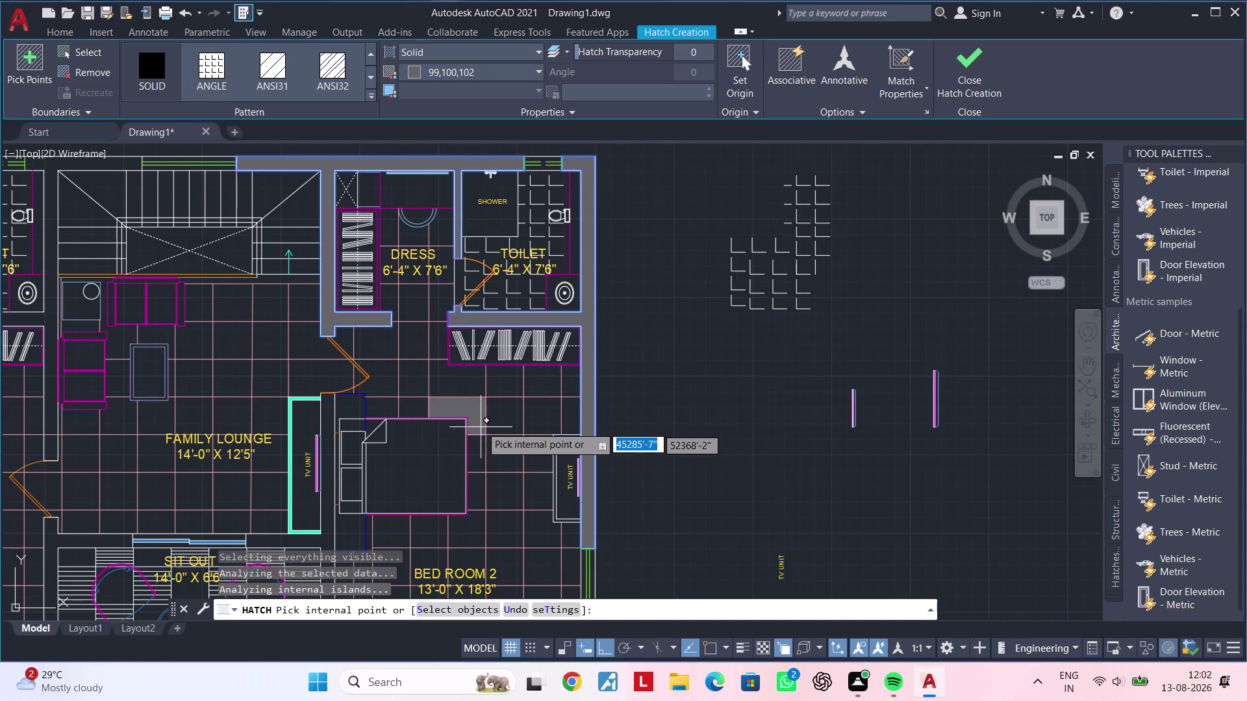
middle_drag(492, 383, 492, 195)
click(586, 465)
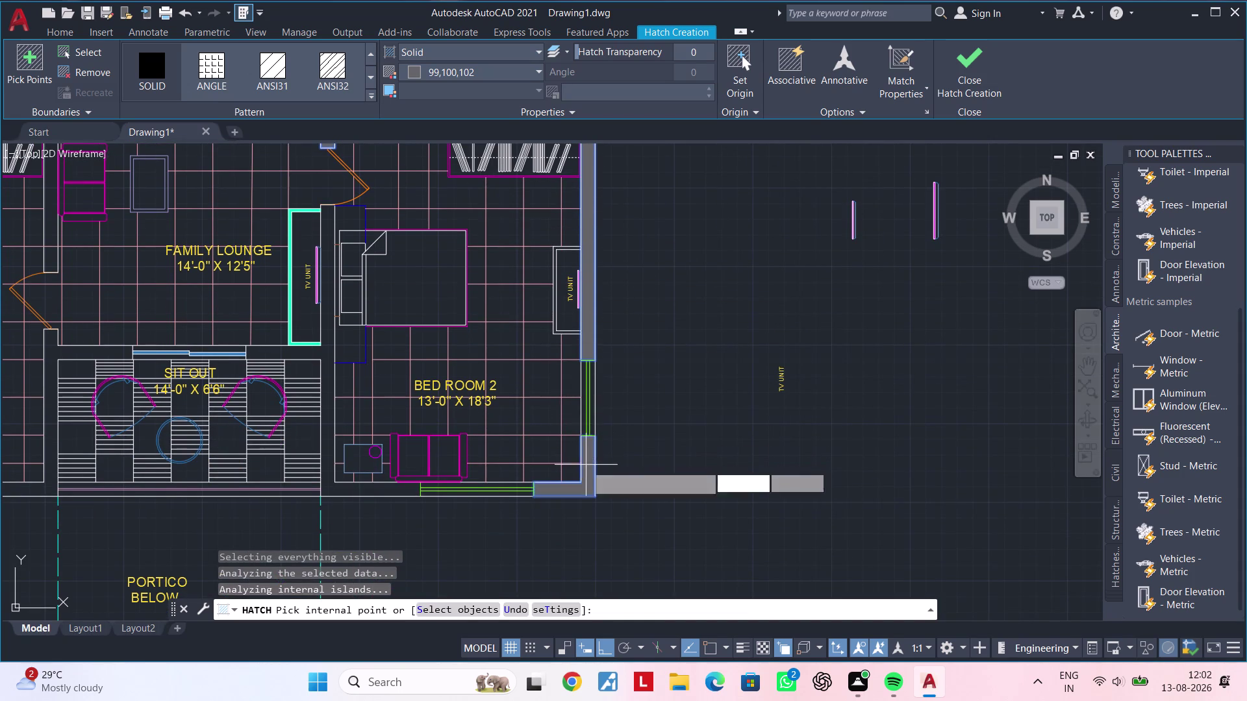
Add fills for walls around the sit-out, left bedroom's lower wall and left unit.
click(328, 494)
scroll(down, 3)
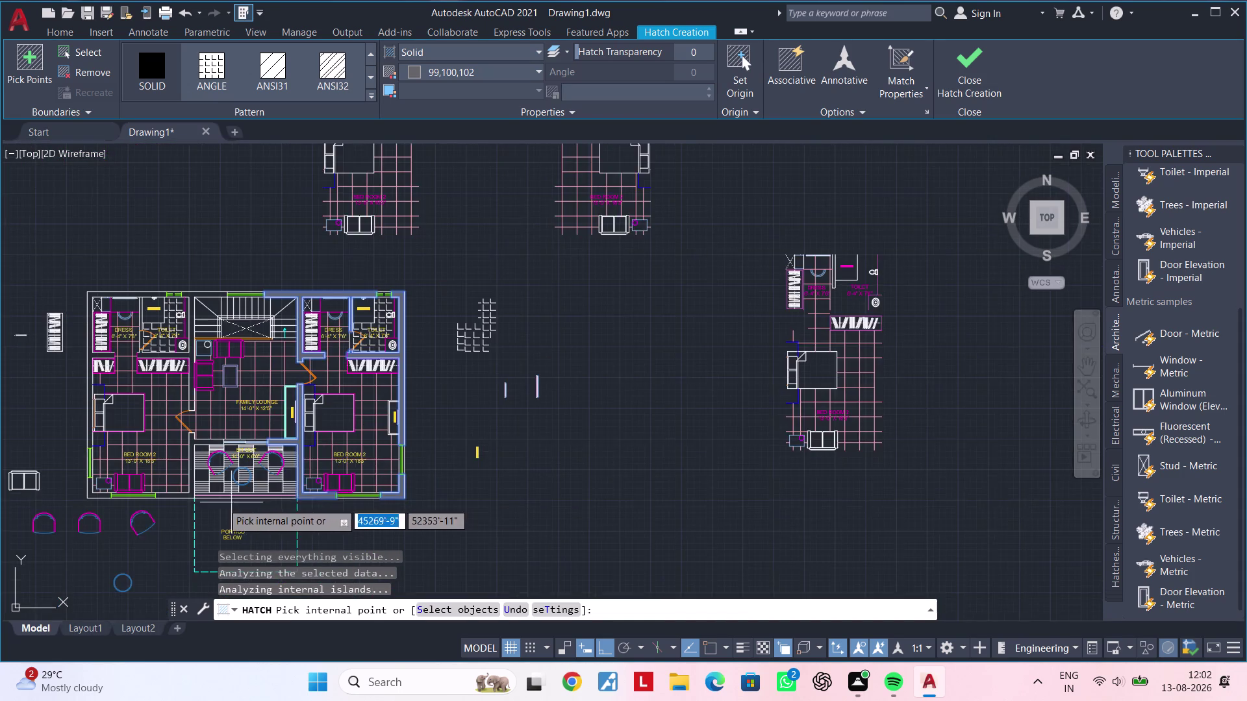
middle_drag(218, 503, 547, 463)
scroll(up, 3)
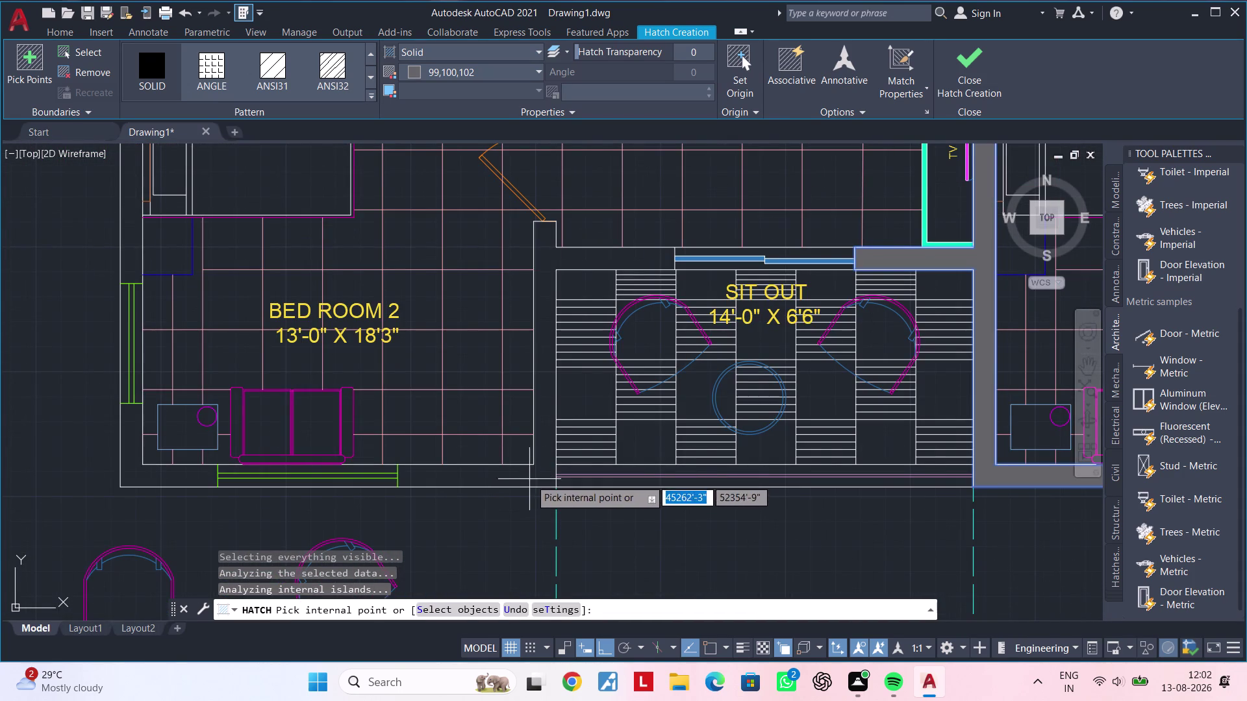
click(530, 480)
click(194, 480)
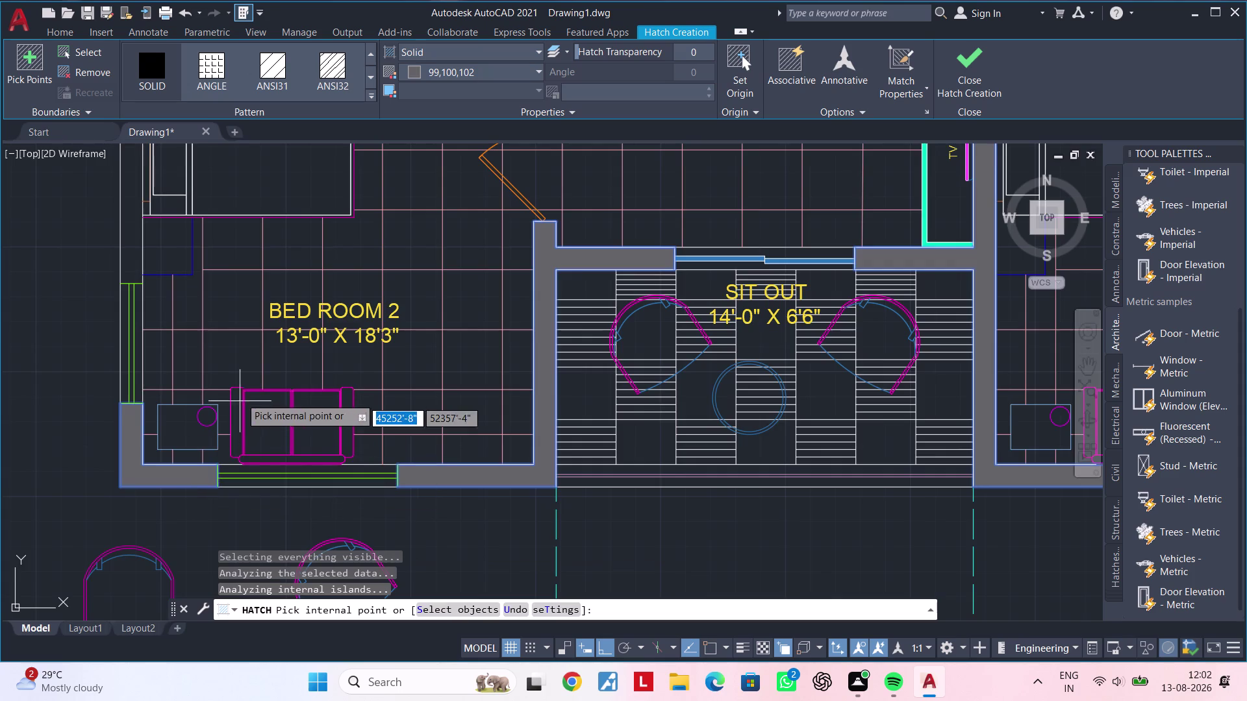
scroll(down, 3)
middle_drag(263, 349, 323, 481)
scroll(up, 3)
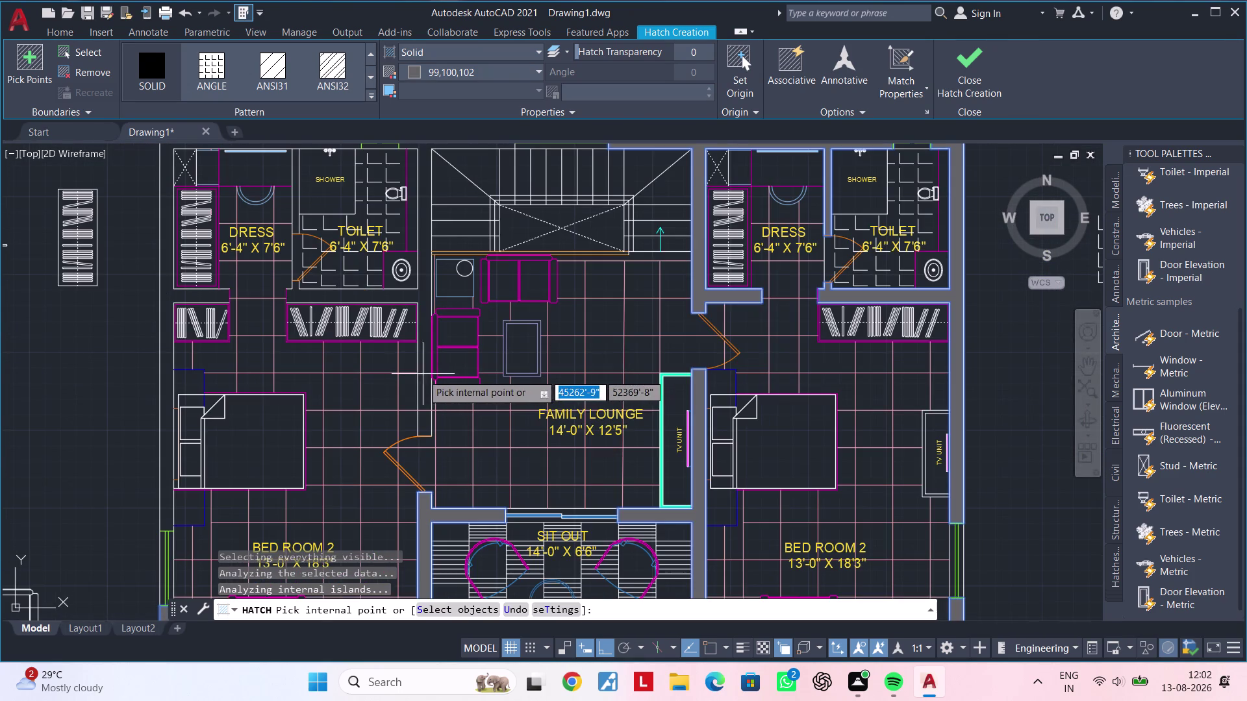
click(425, 374)
scroll(down, 3)
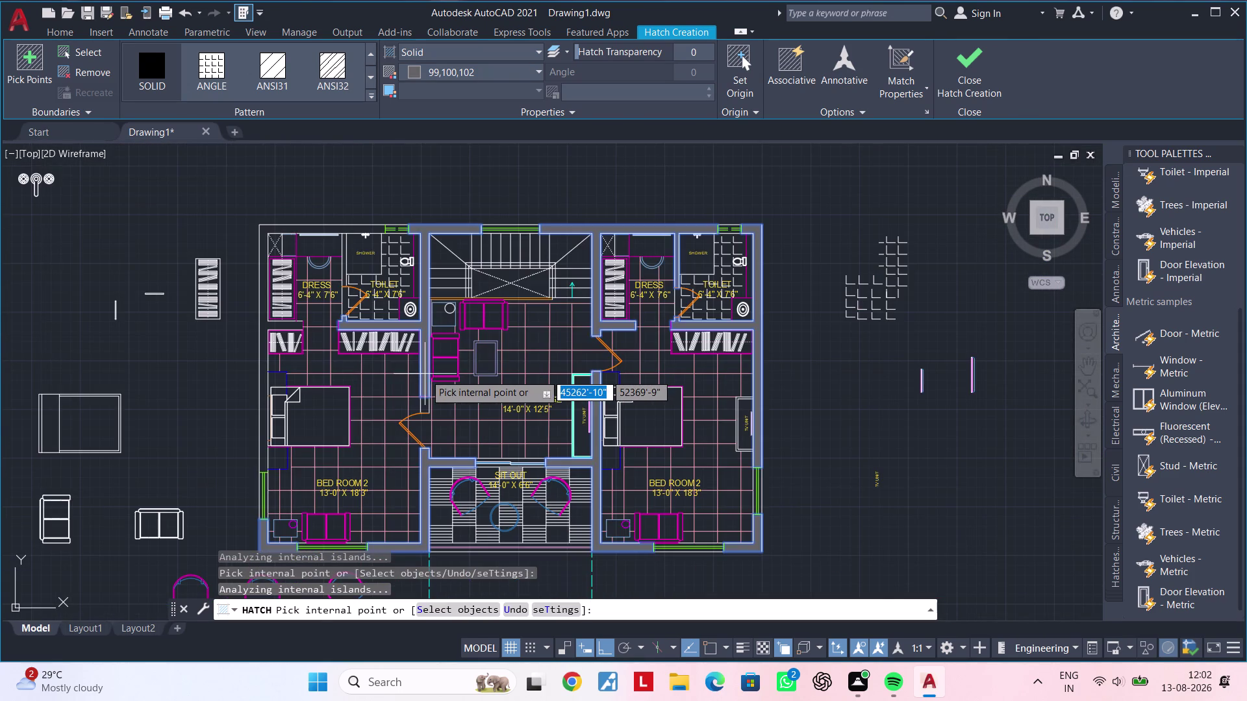
scroll(up, 3)
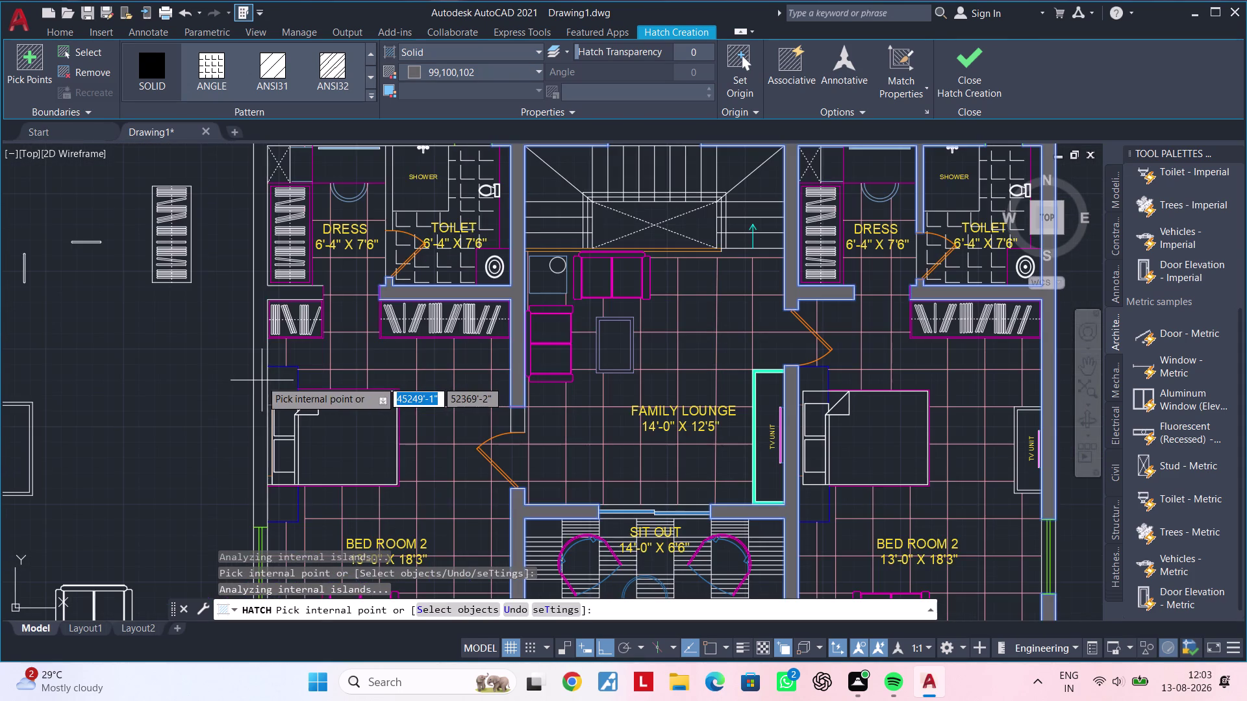
Fill the left bedroom's side wall and end the hatch command.
click(261, 381)
scroll(down, 3)
middle_drag(370, 358, 370, 406)
key(Escape)
key(Escape)
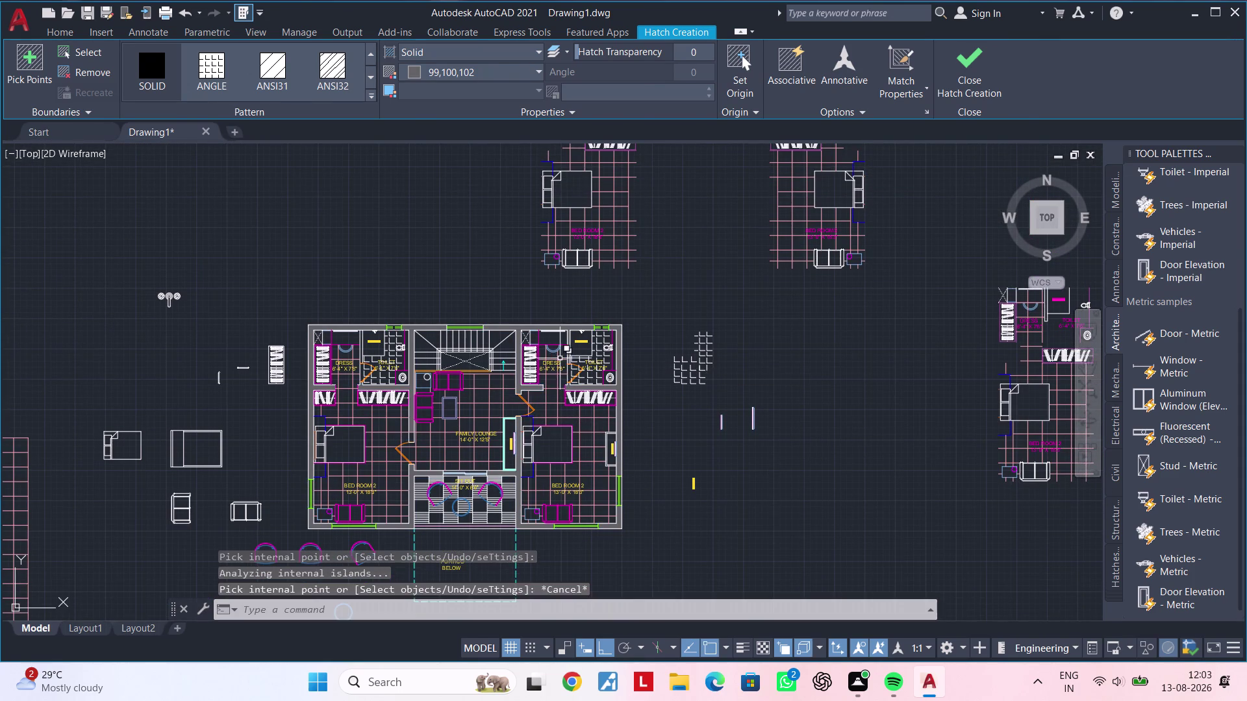
key(Escape)
Clear leftover commands and pan across the whole plan to review the wall fills.
middle_drag(525, 382, 489, 324)
key(Escape)
key(Escape)
key(Escape)
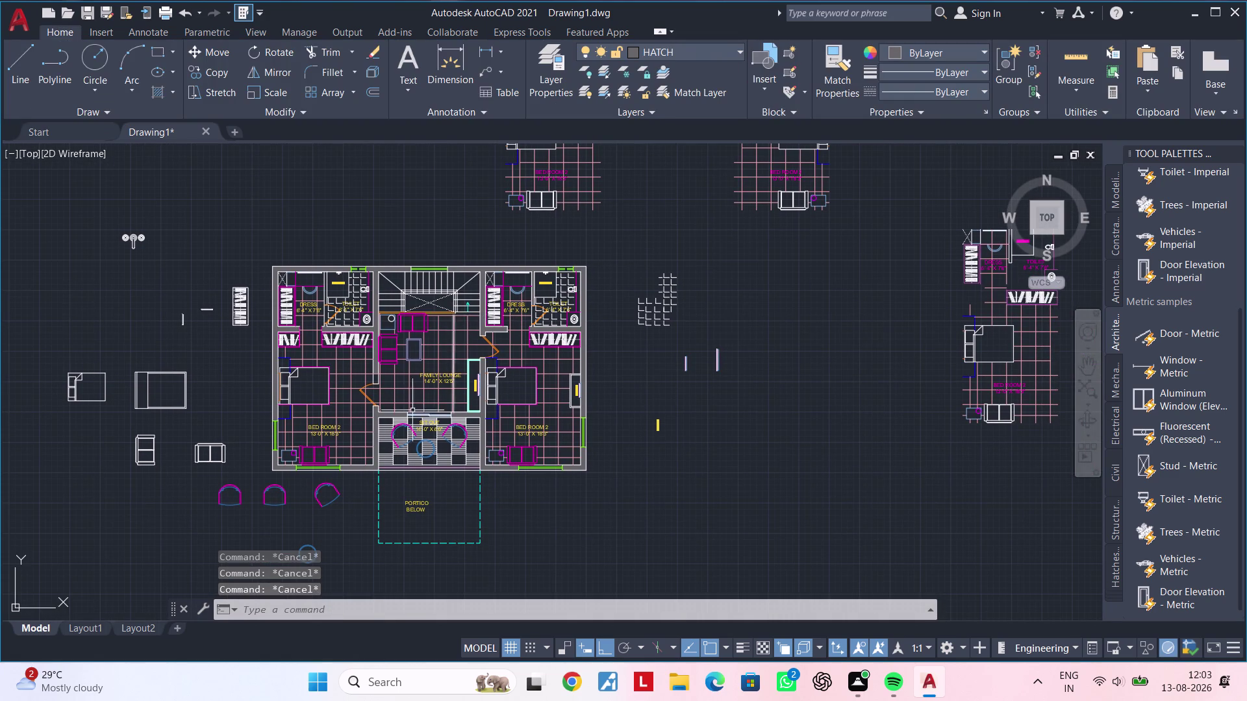
scroll(up, 3)
middle_drag(454, 406, 240, 433)
scroll(down, 3)
middle_drag(315, 412, 265, 438)
scroll(up, 3)
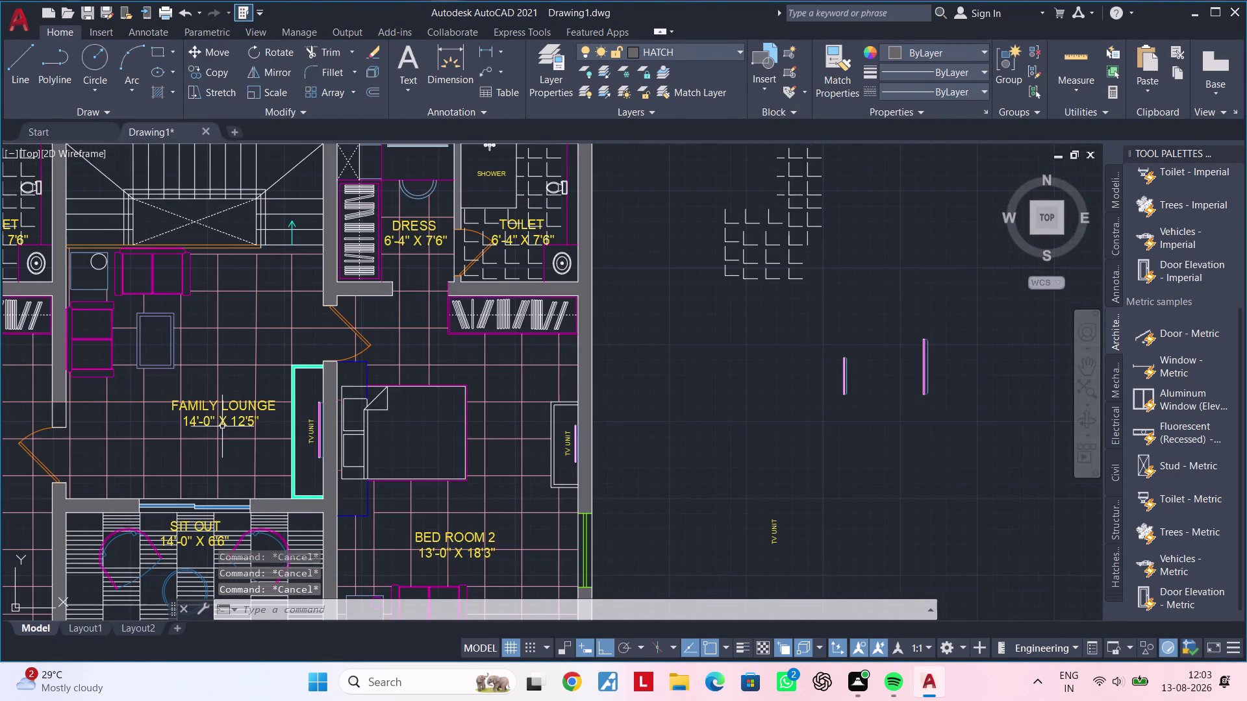
middle_drag(239, 421, 449, 376)
scroll(down, 3)
middle_drag(411, 383, 501, 370)
key(Escape)
key(Escape)
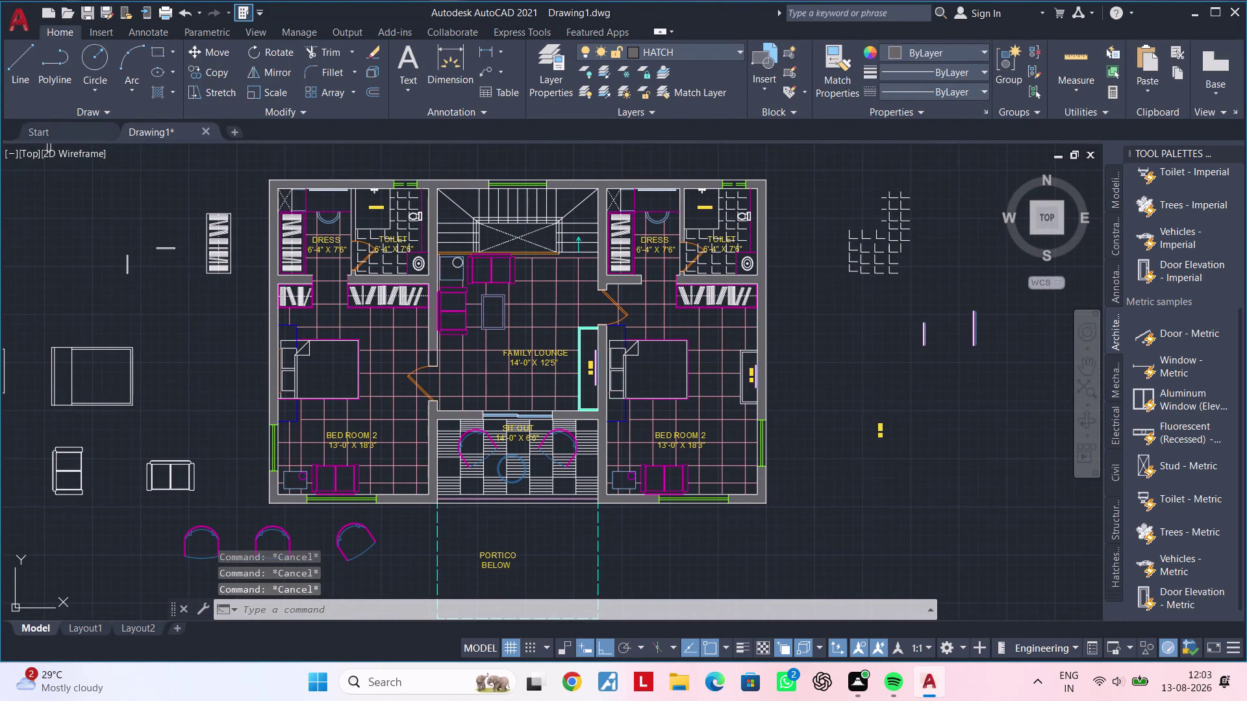
key(Escape)
key(Escape)
key(Escape)
key(Escape)
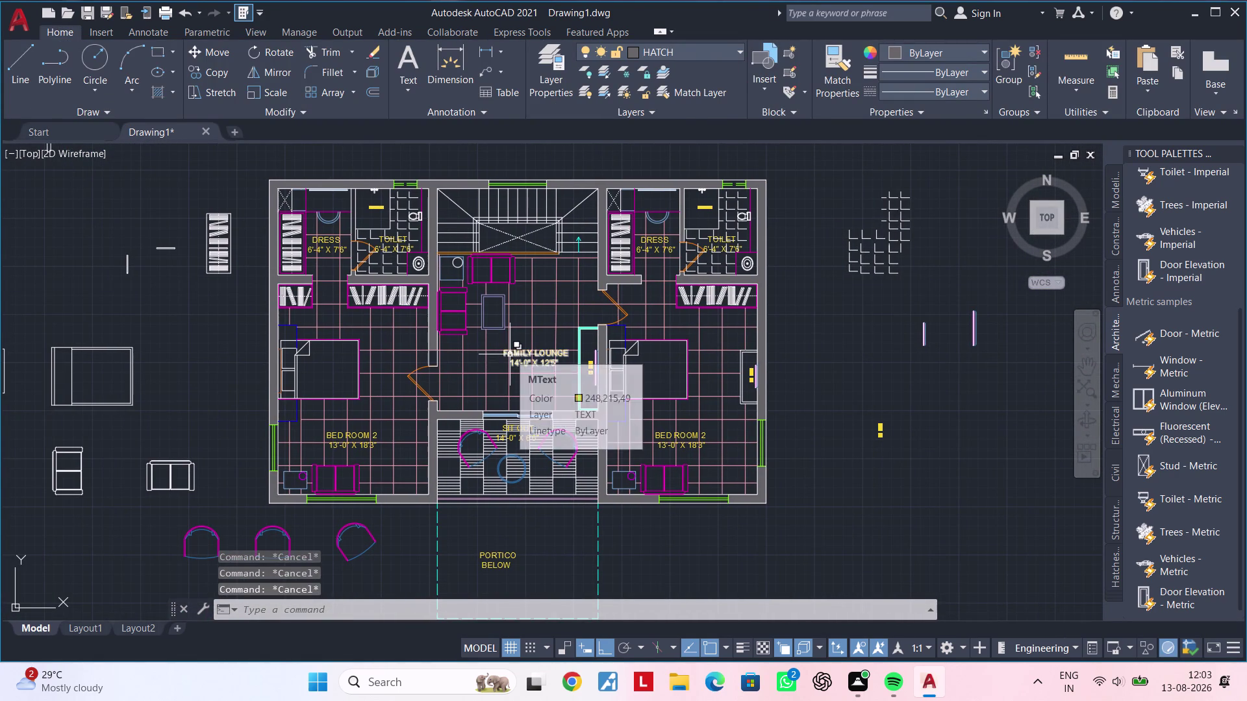
Inspect the grey-filled walls around the family lounge, bedroom 2 and sit-out.
scroll(up, 3)
middle_drag(550, 344, 526, 357)
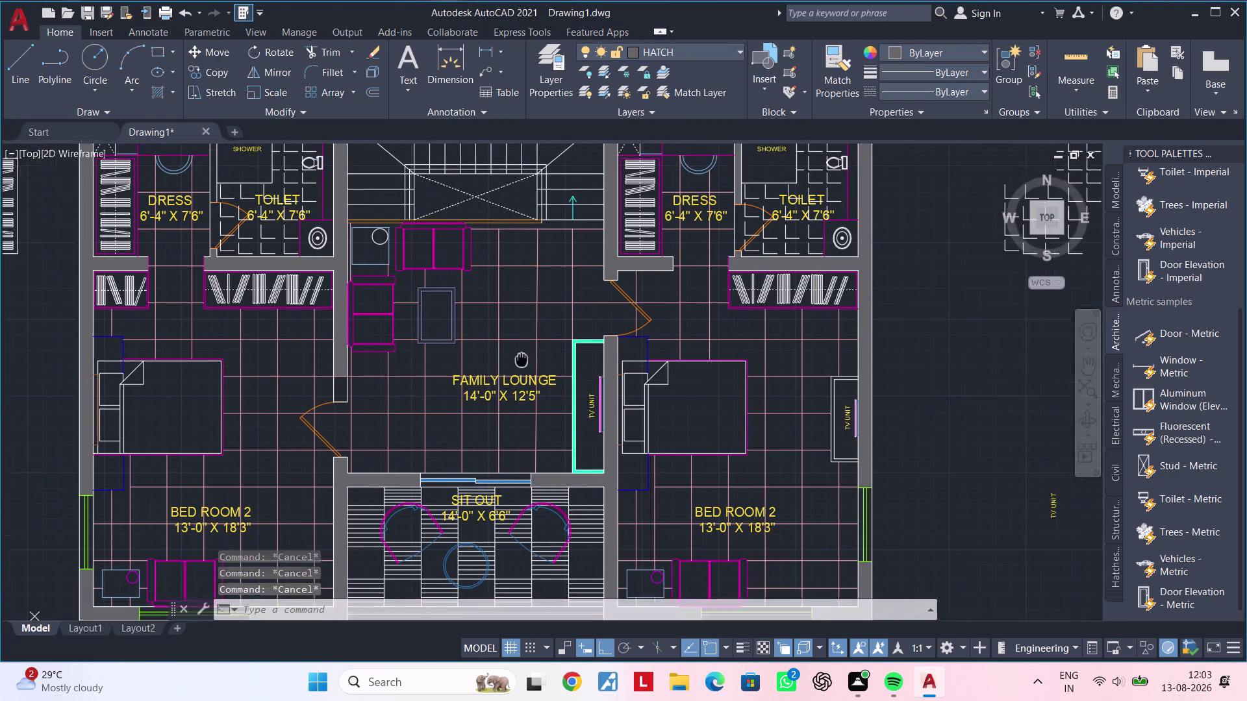
middle_drag(526, 357, 473, 387)
key(Escape)
key(Escape)
key(Escape)
scroll(down, 3)
middle_drag(380, 398, 306, 382)
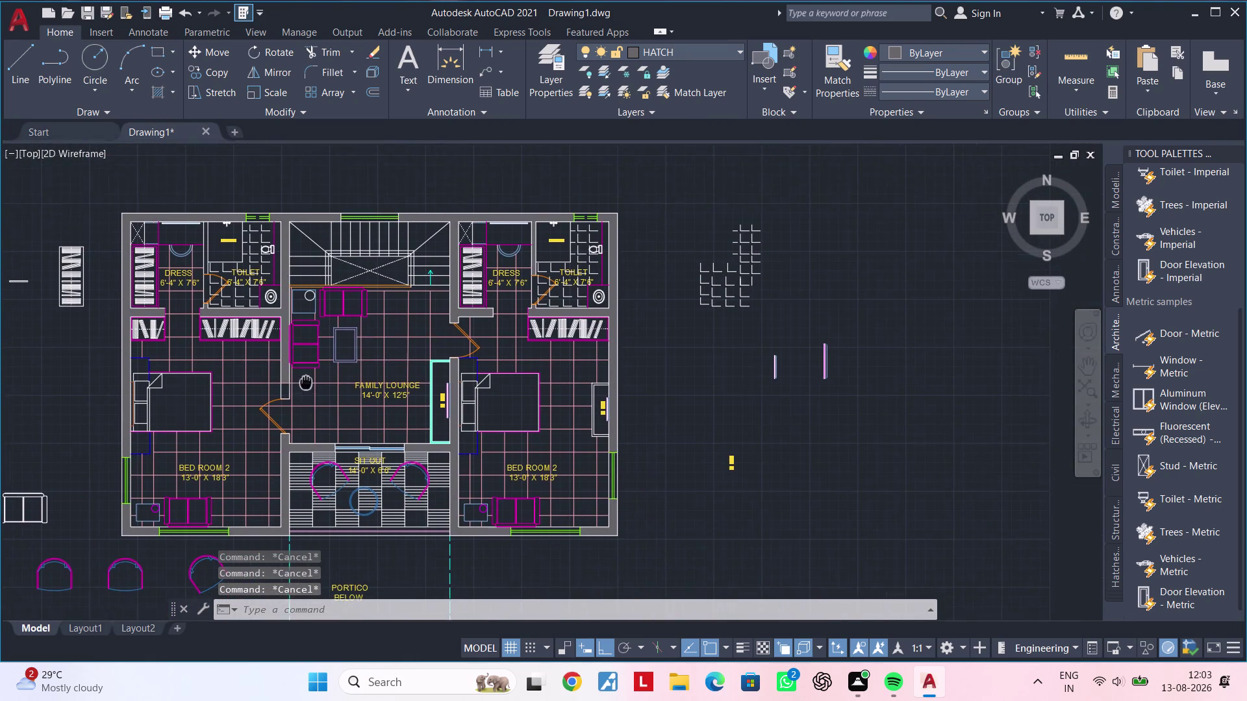
middle_drag(306, 383, 306, 381)
middle_drag(427, 390, 453, 361)
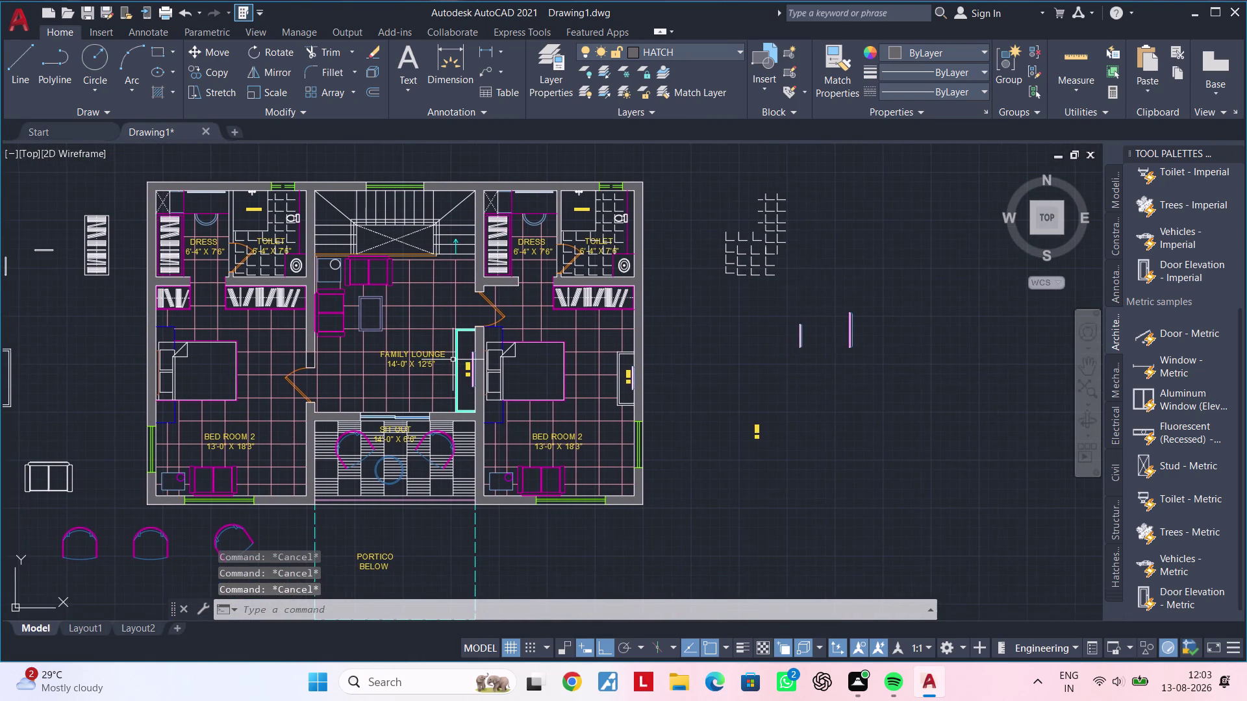
scroll(up, 3)
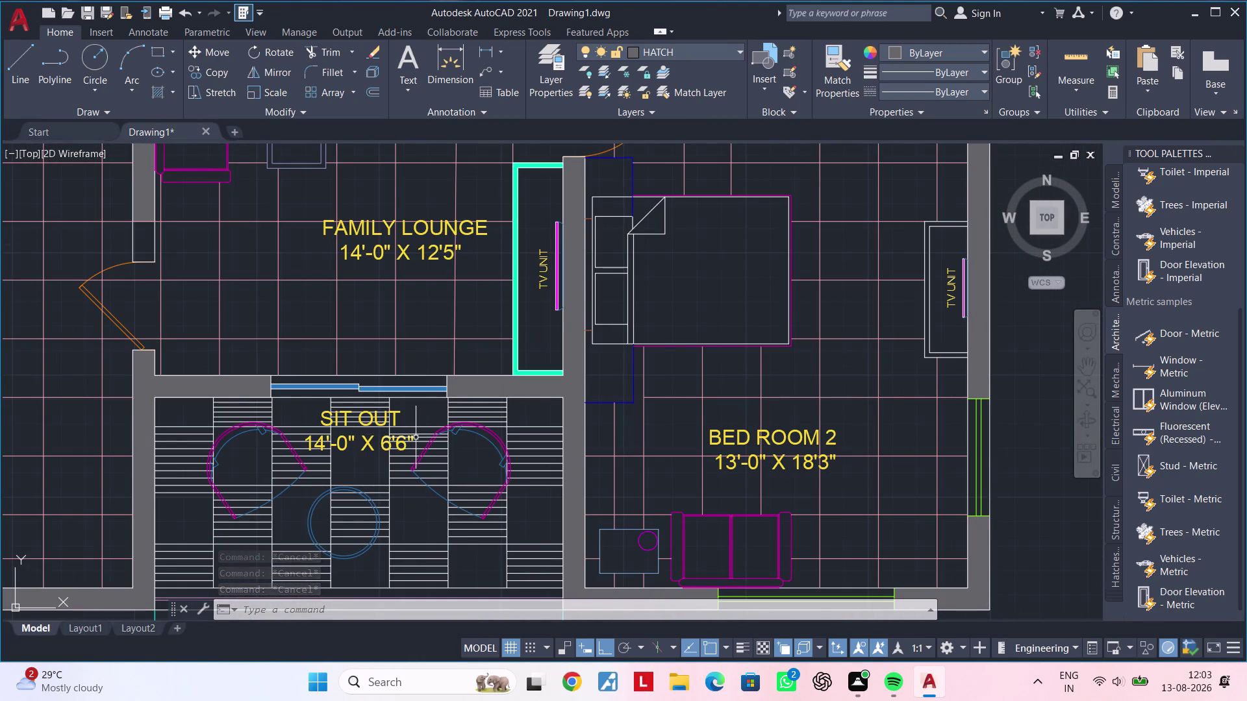
scroll(down, 3)
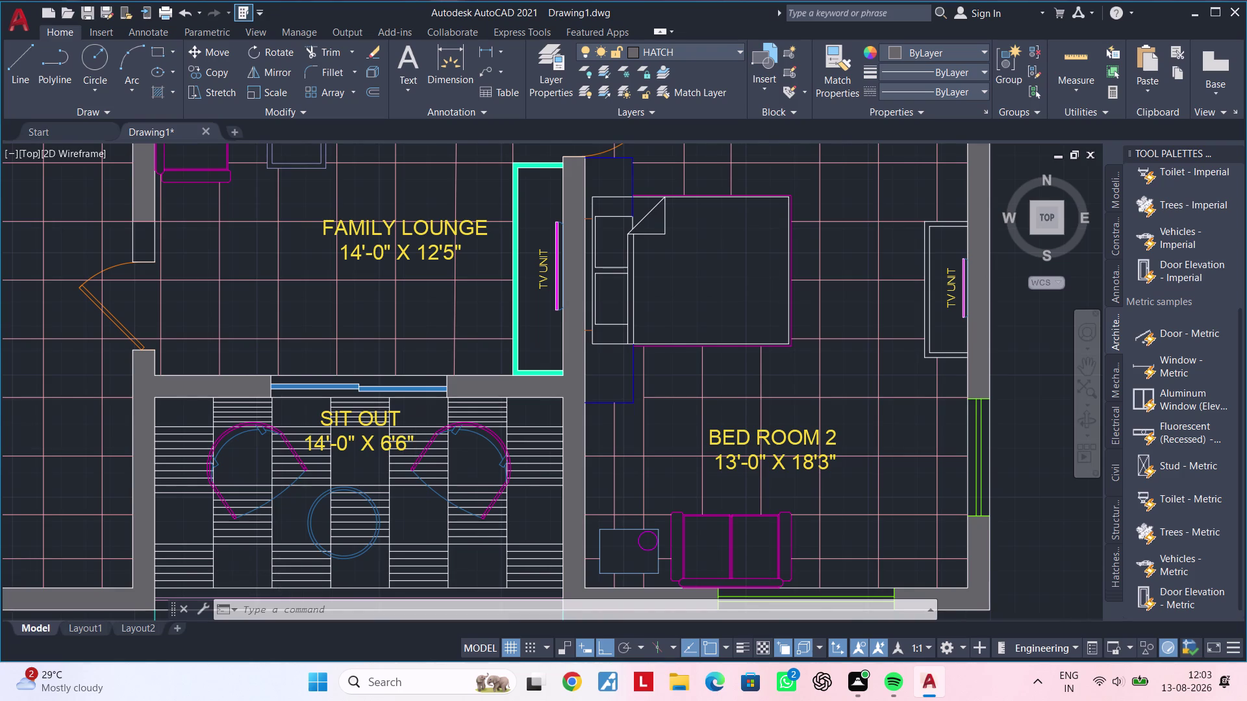
scroll(up, 3)
middle_drag(410, 444, 483, 433)
key(Escape)
key(Escape)
key(Escape)
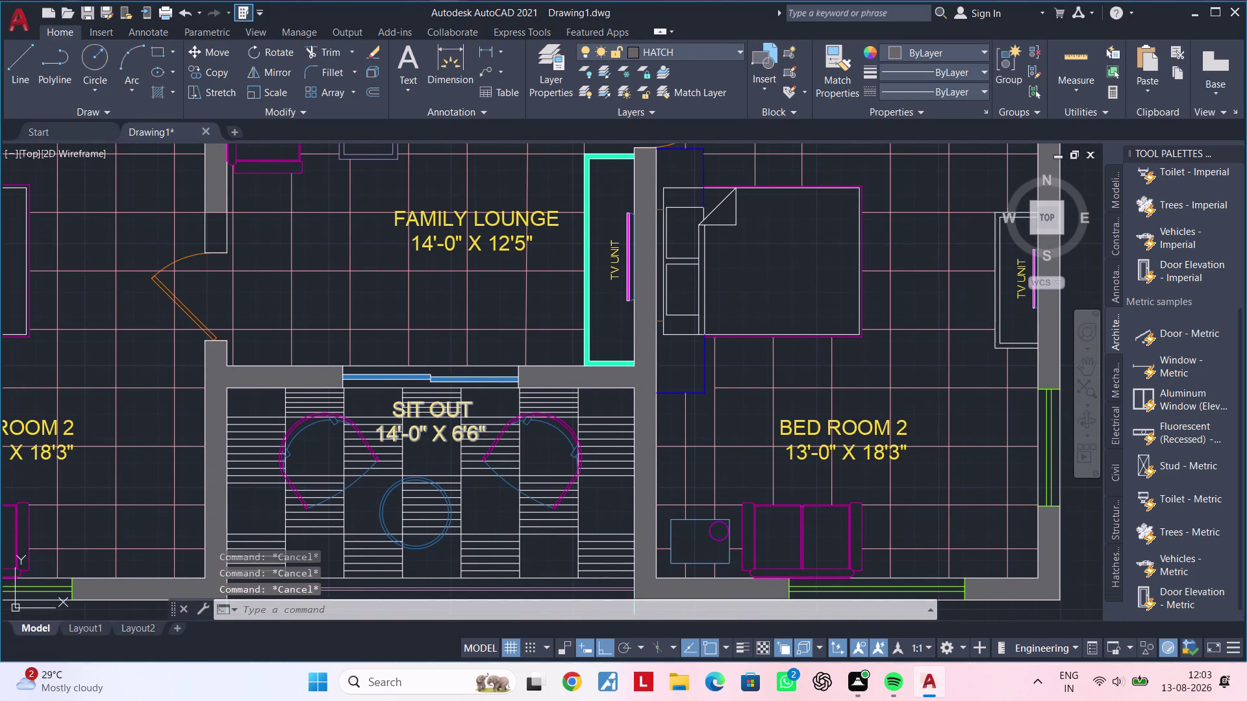
key(Escape)
scroll(up, 3)
Window-select the sit-out floor pattern lines and bring up the Object Color list for them.
middle_drag(276, 408, 288, 372)
click(289, 374)
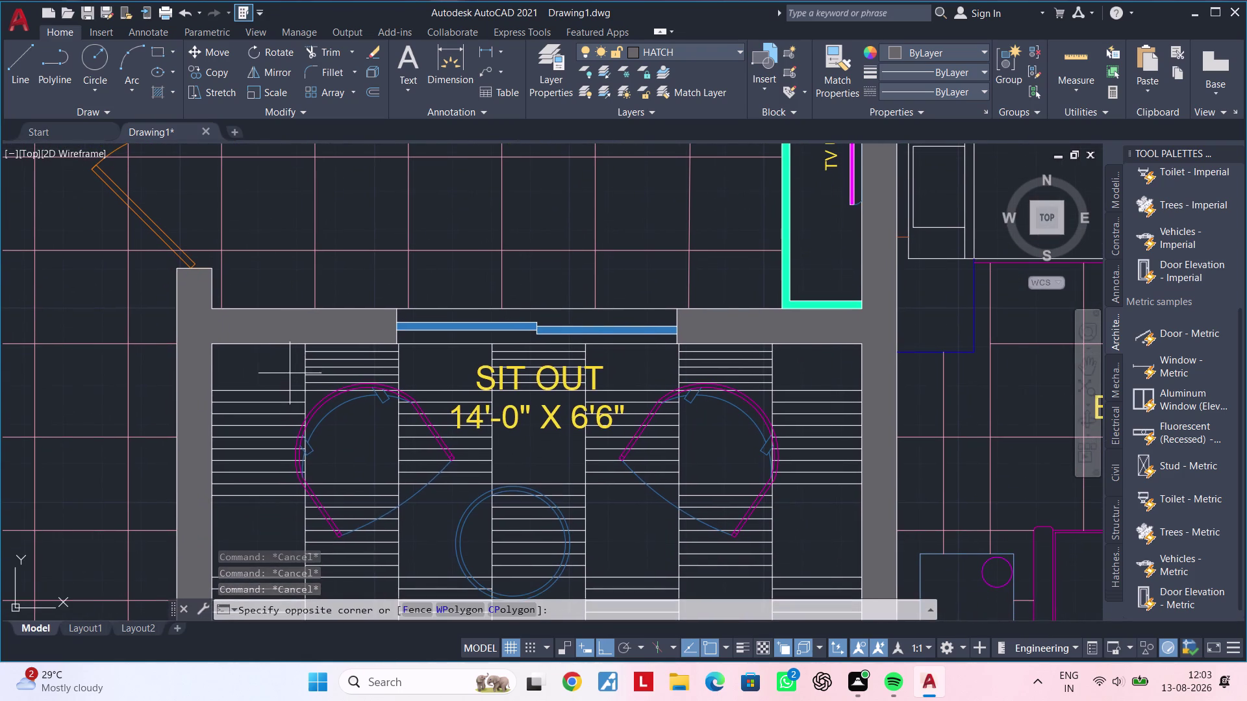
click(244, 506)
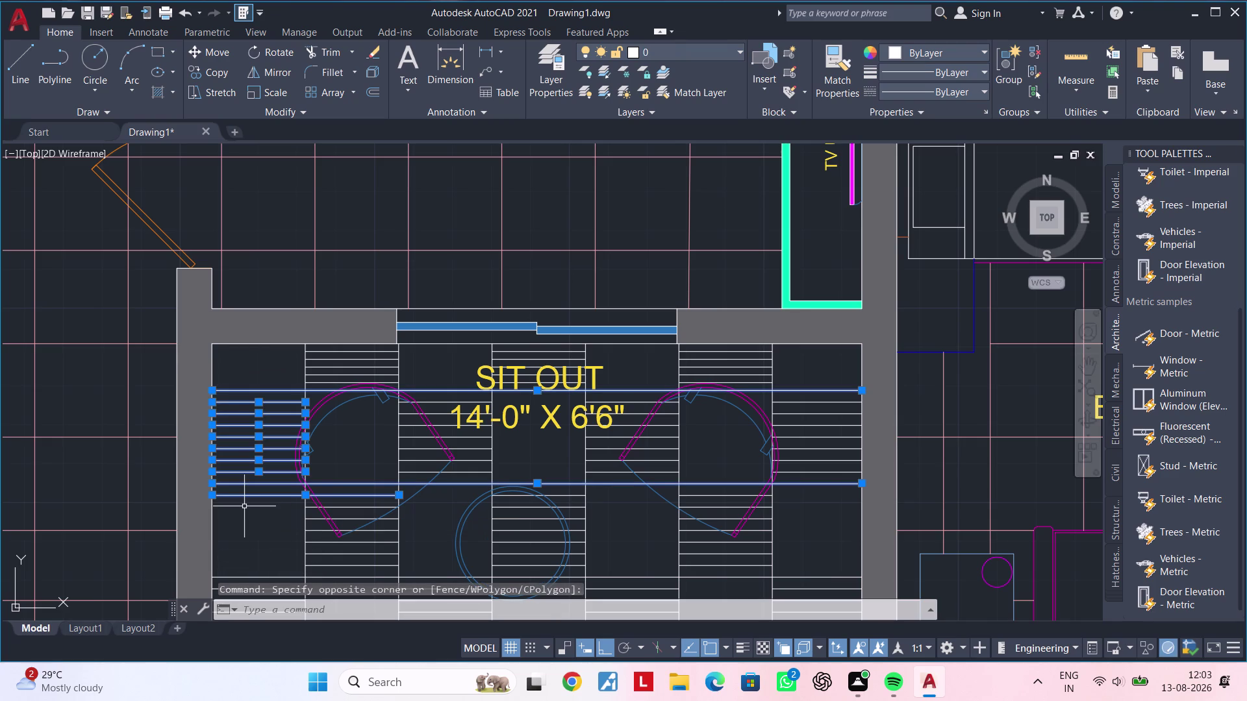
click(427, 358)
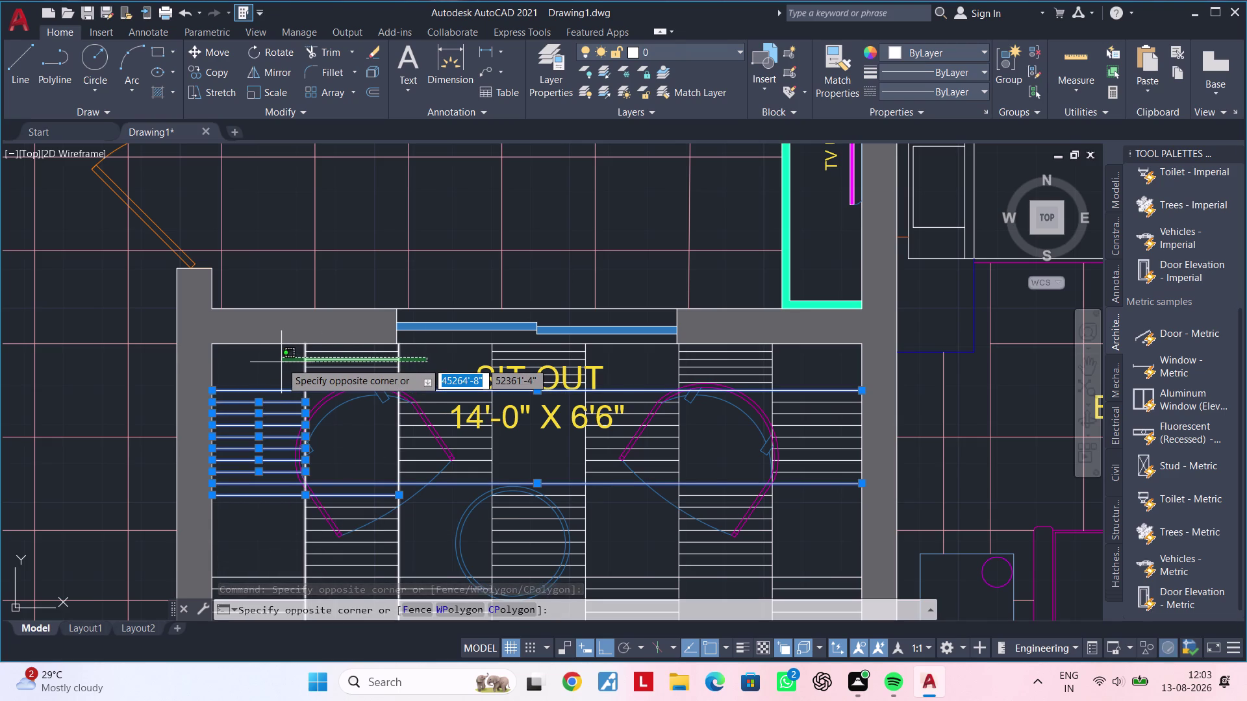
key(Escape)
click(283, 347)
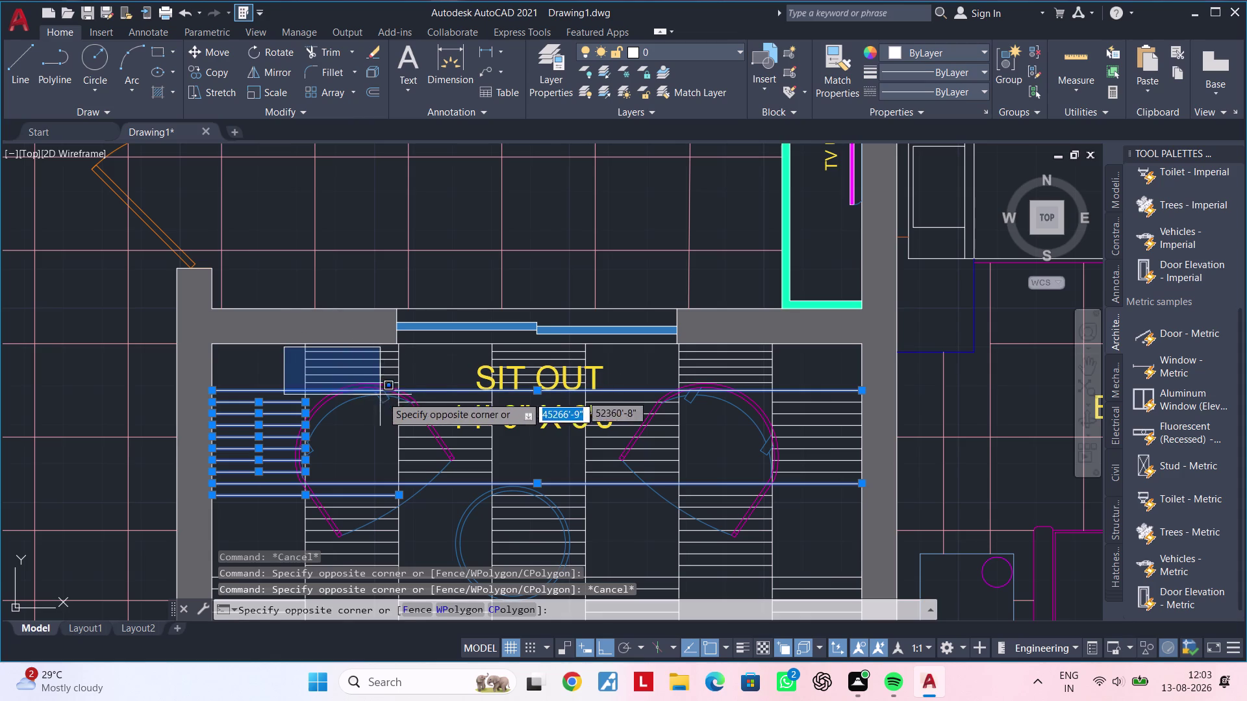
click(418, 394)
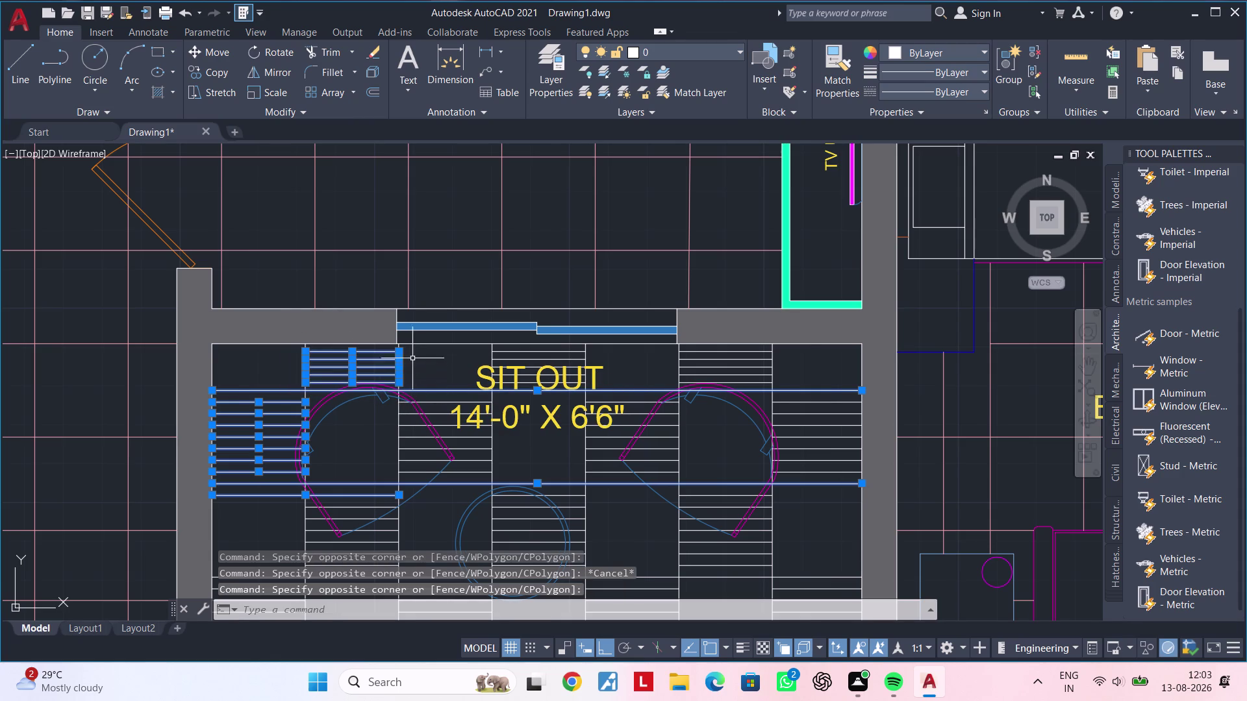
scroll(up, 3)
click(375, 344)
click(137, 348)
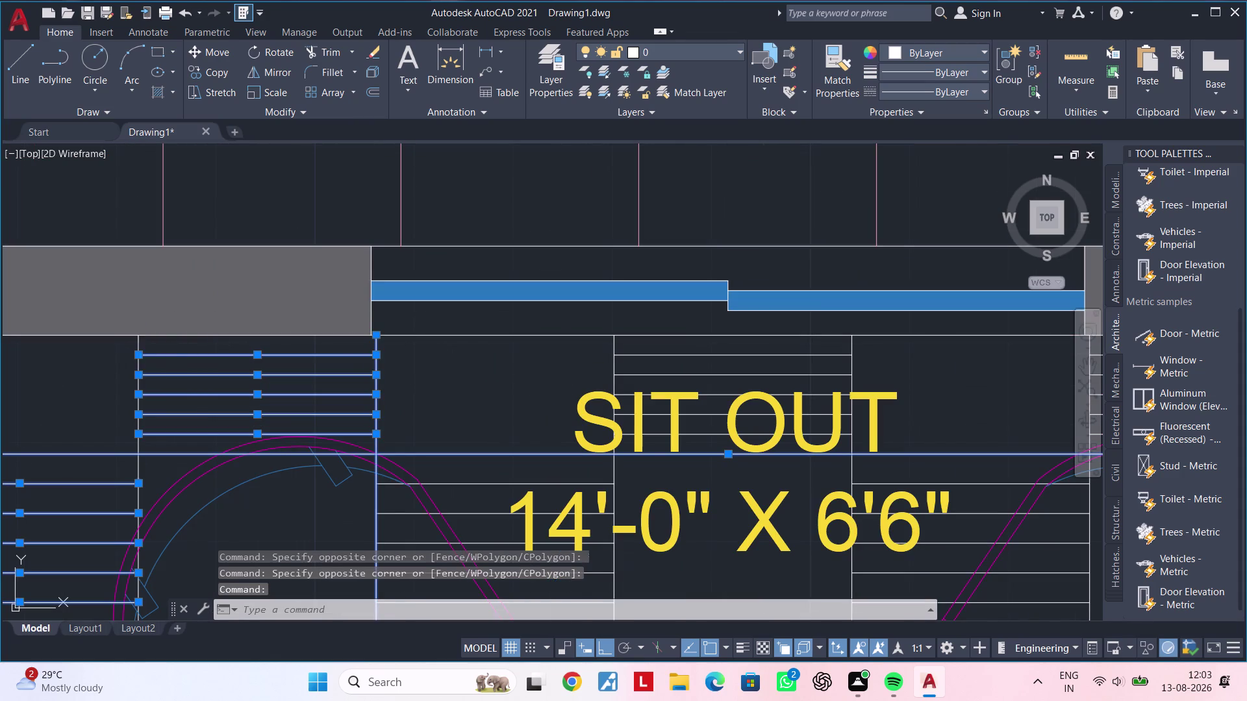
click(915, 52)
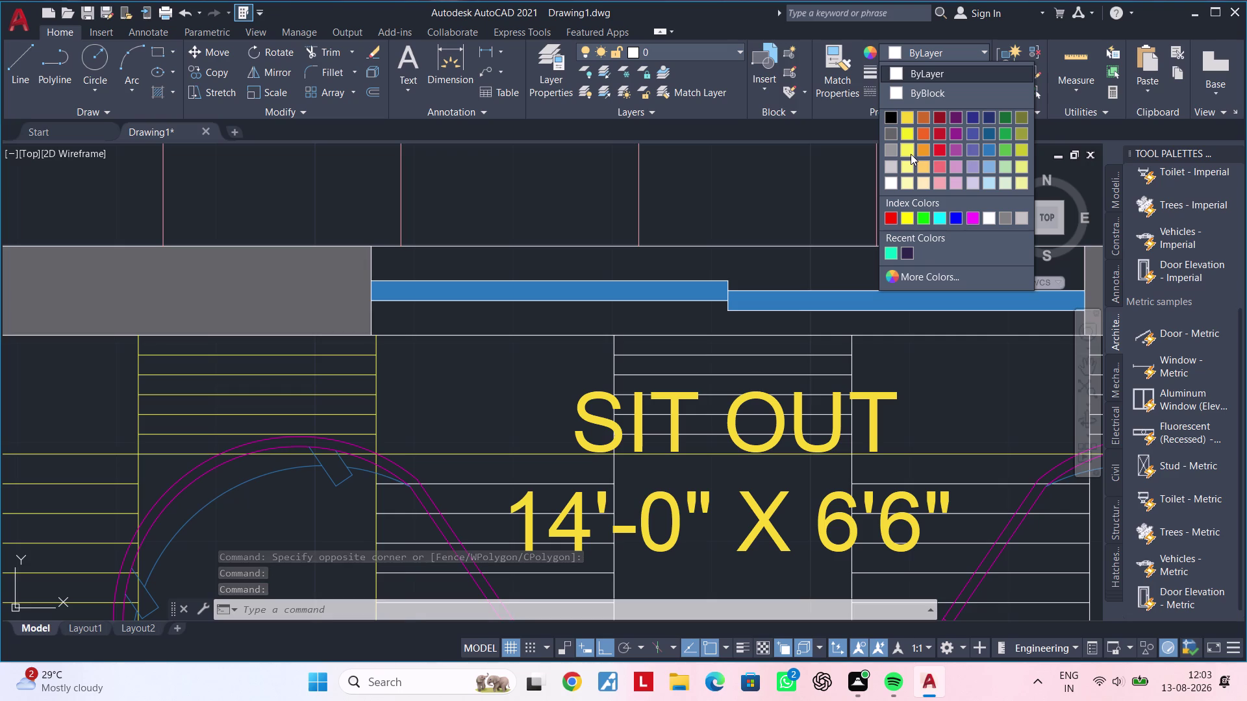
Pan around the sit-out and dismiss the Object Color list, leaving the lines' colour unchanged.
scroll(down, 3)
scroll(down, 3)
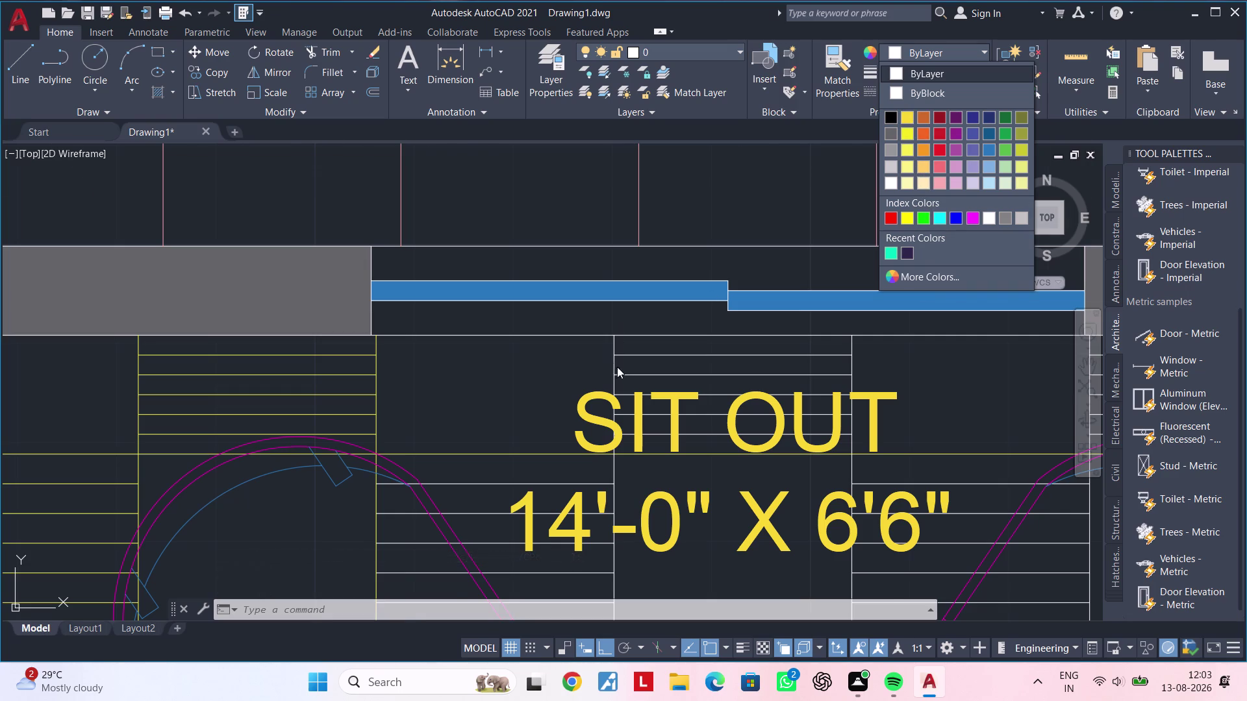
scroll(down, 3)
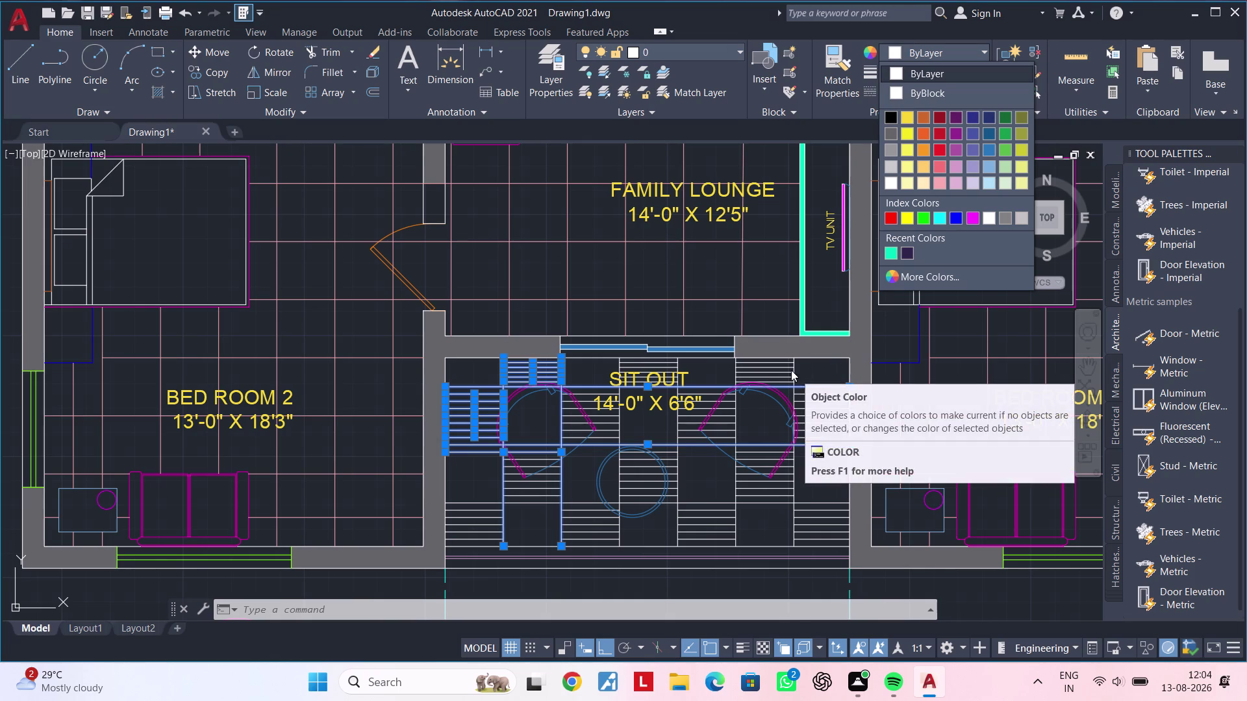
middle_drag(773, 365, 736, 317)
middle_drag(734, 389, 707, 329)
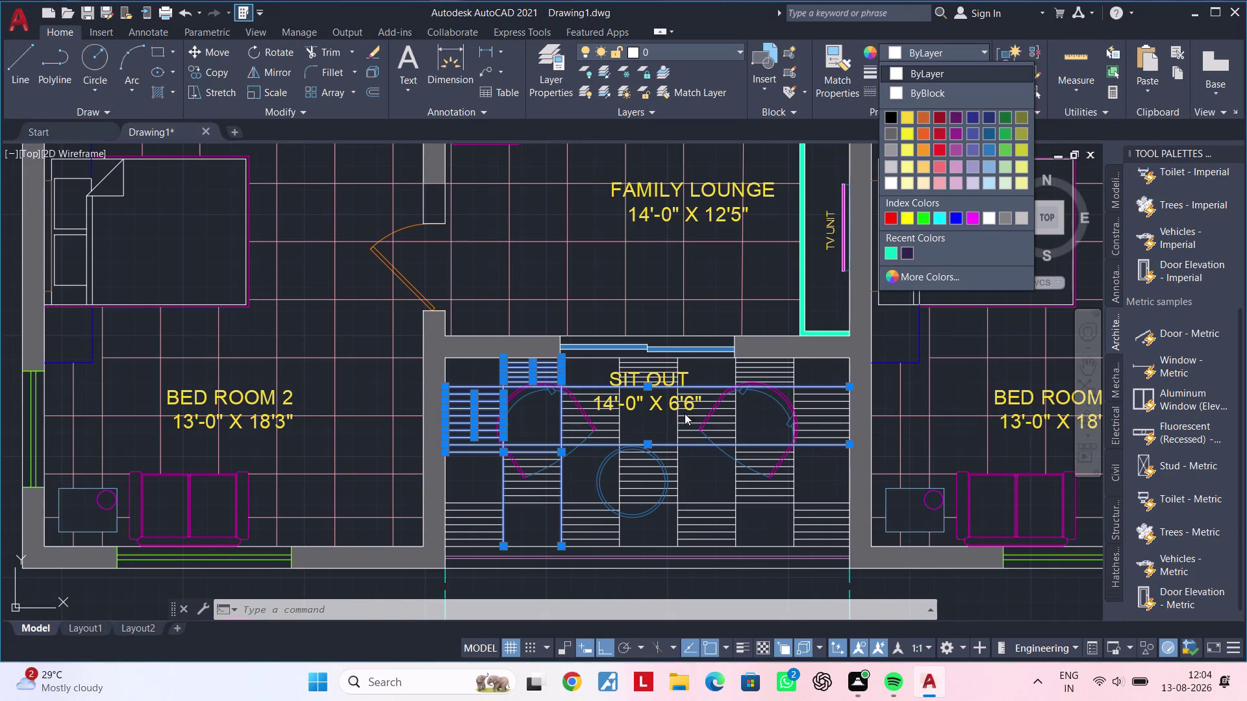
scroll(down, 3)
scroll(up, 3)
middle_drag(694, 406, 689, 352)
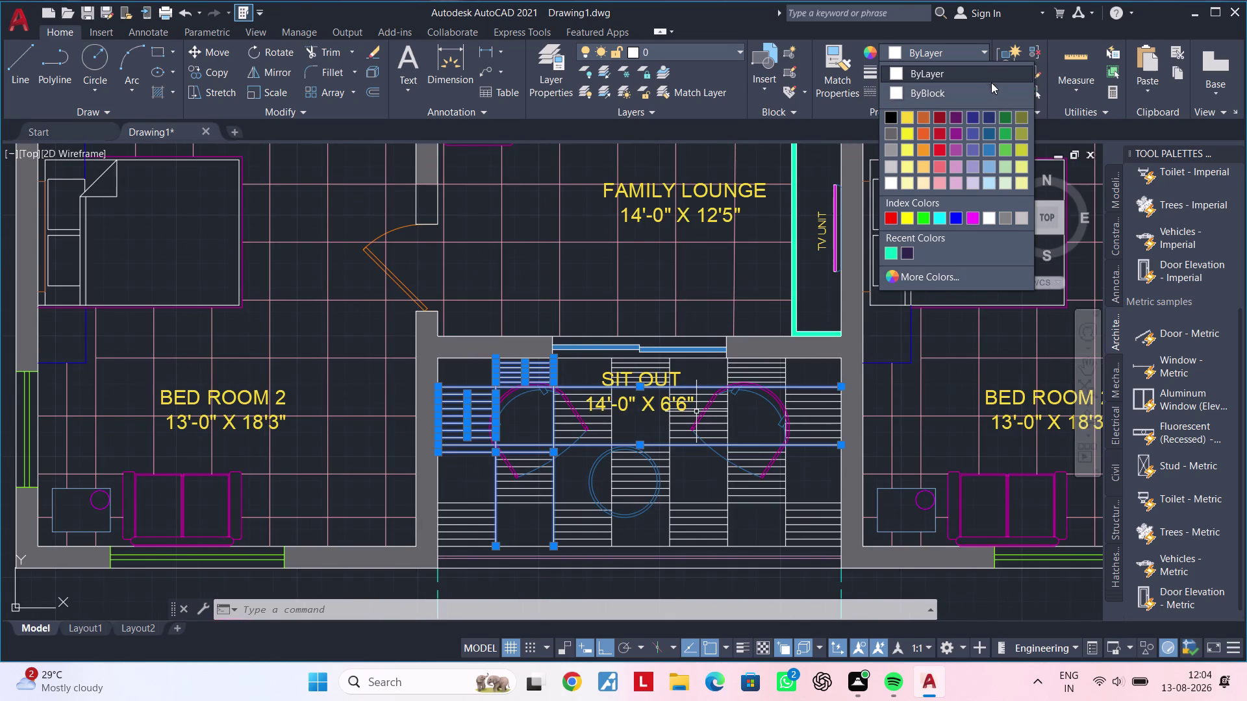
click(993, 74)
middle_drag(700, 432, 685, 359)
scroll(up, 3)
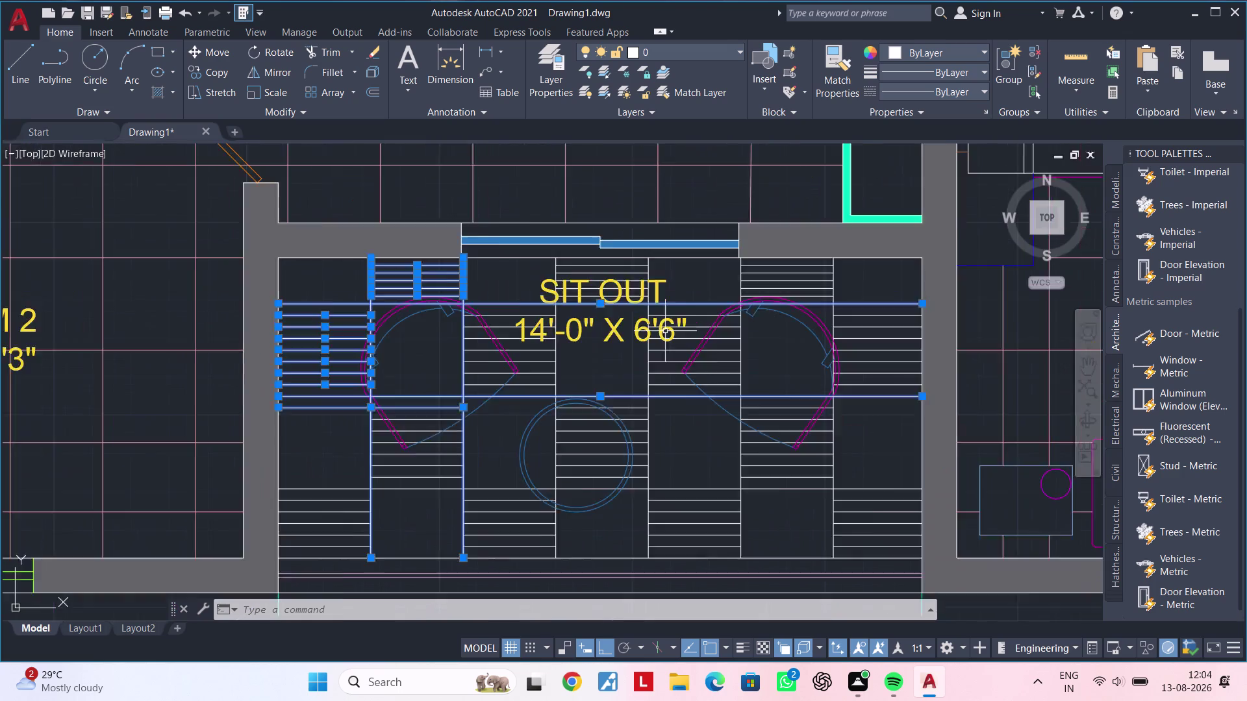
scroll(up, 3)
middle_drag(665, 318, 659, 388)
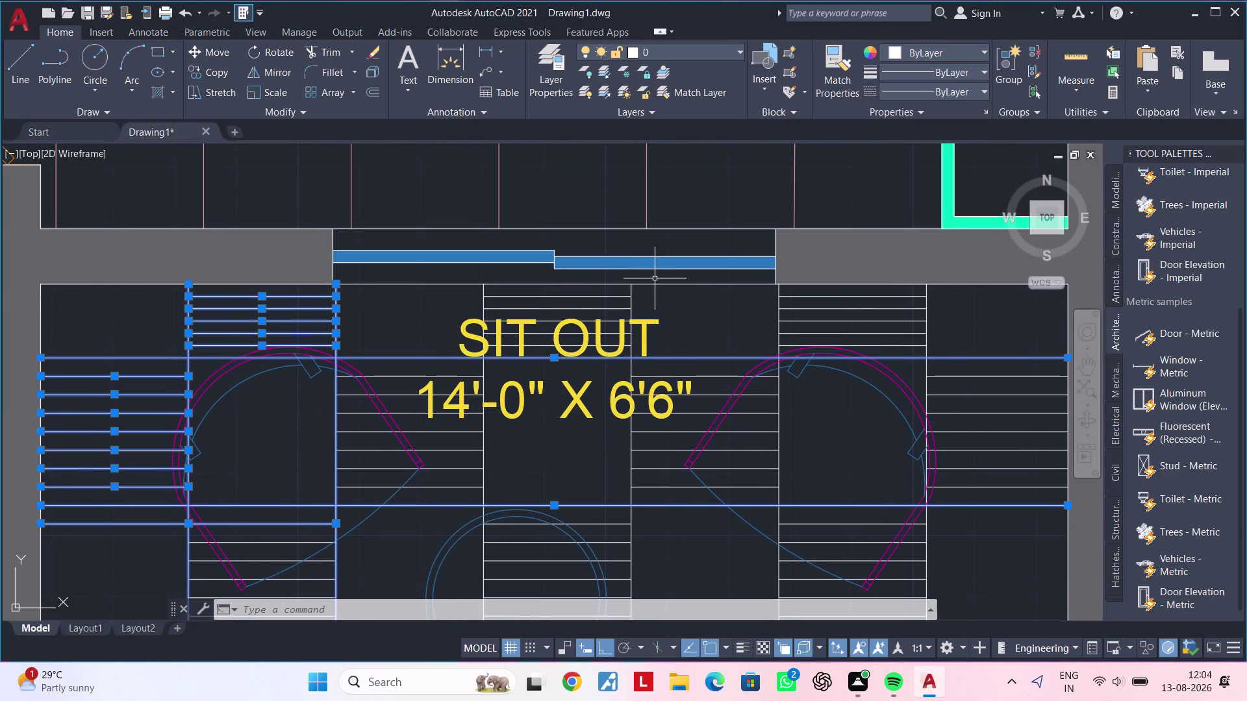
click(655, 278)
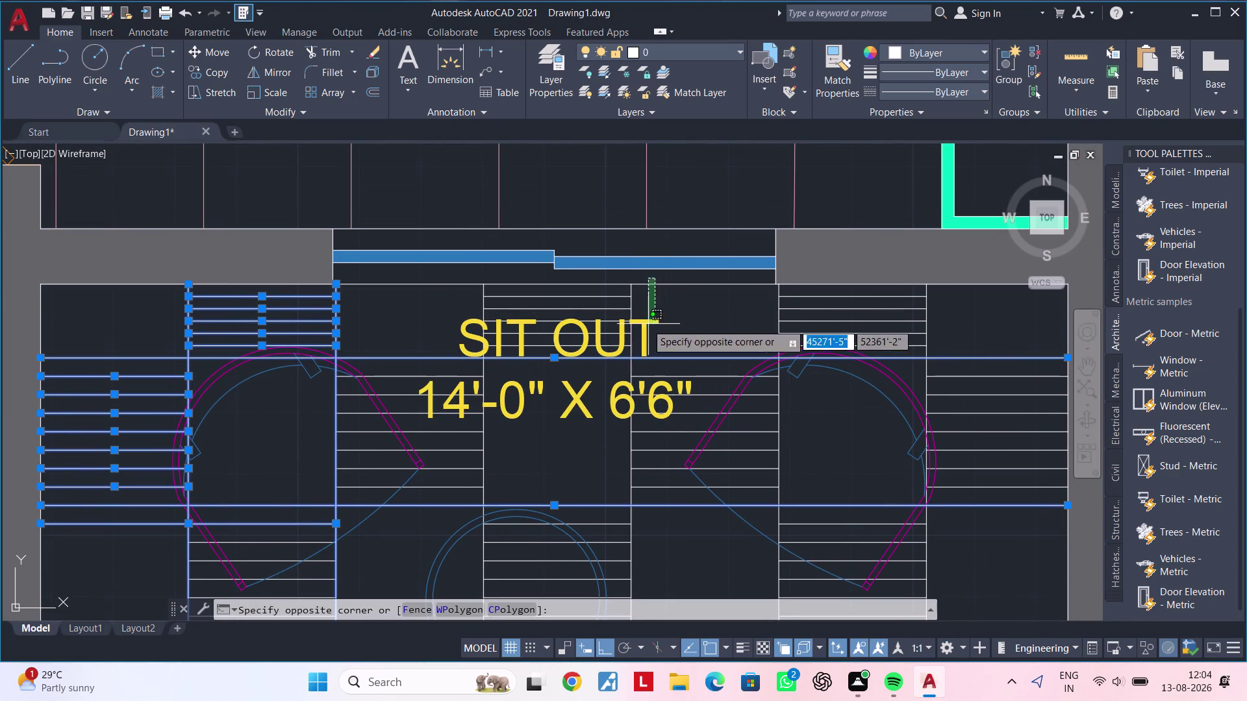
key(Escape)
click(644, 291)
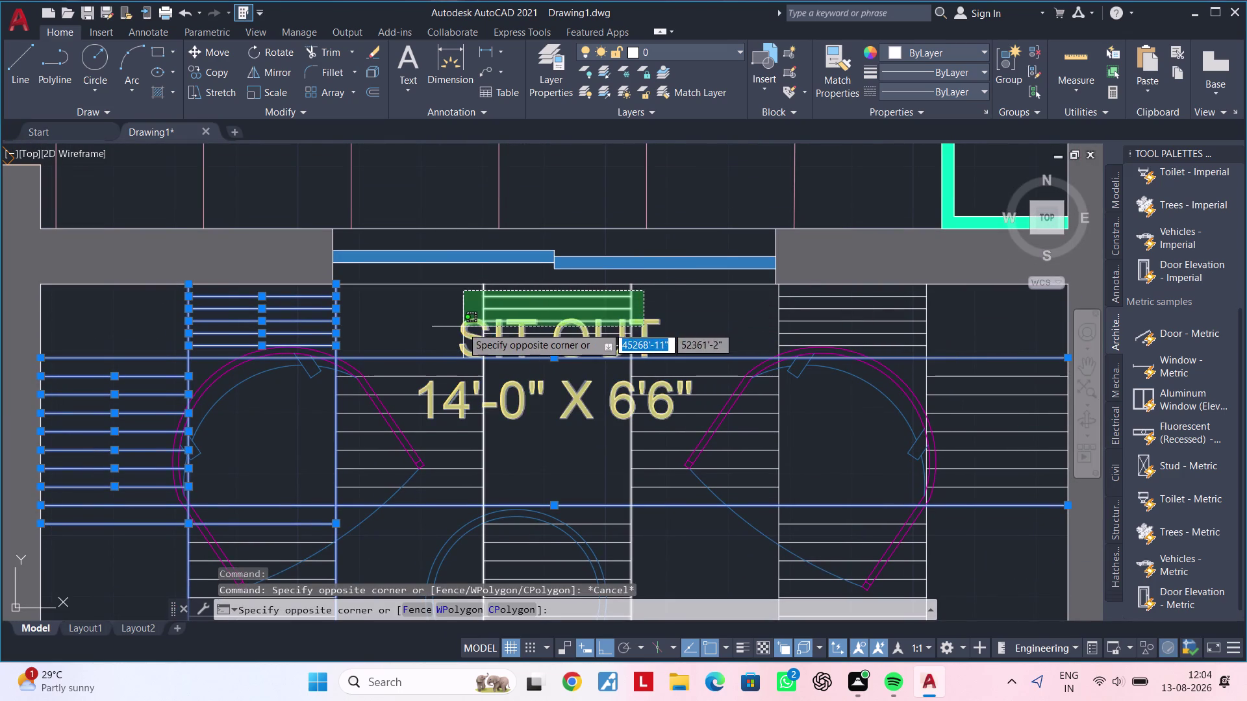
click(460, 327)
middle_drag(580, 381, 603, 322)
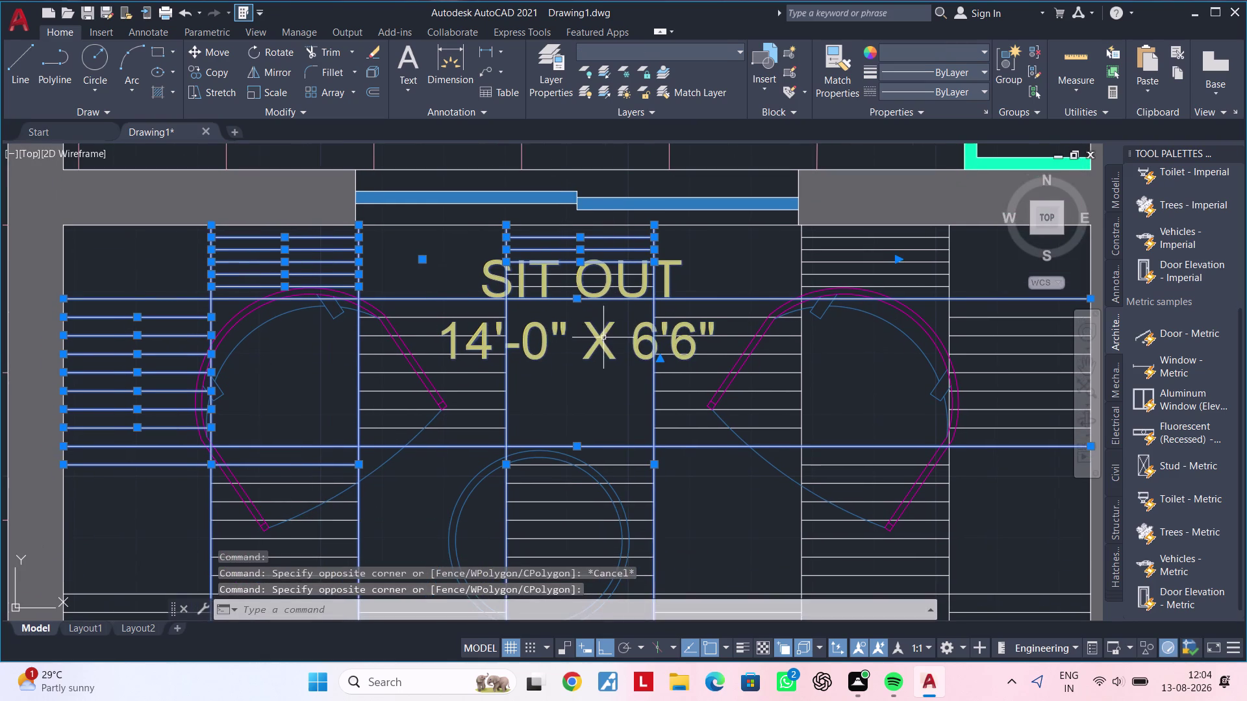
middle_drag(604, 338, 520, 369)
middle_drag(534, 399, 457, 406)
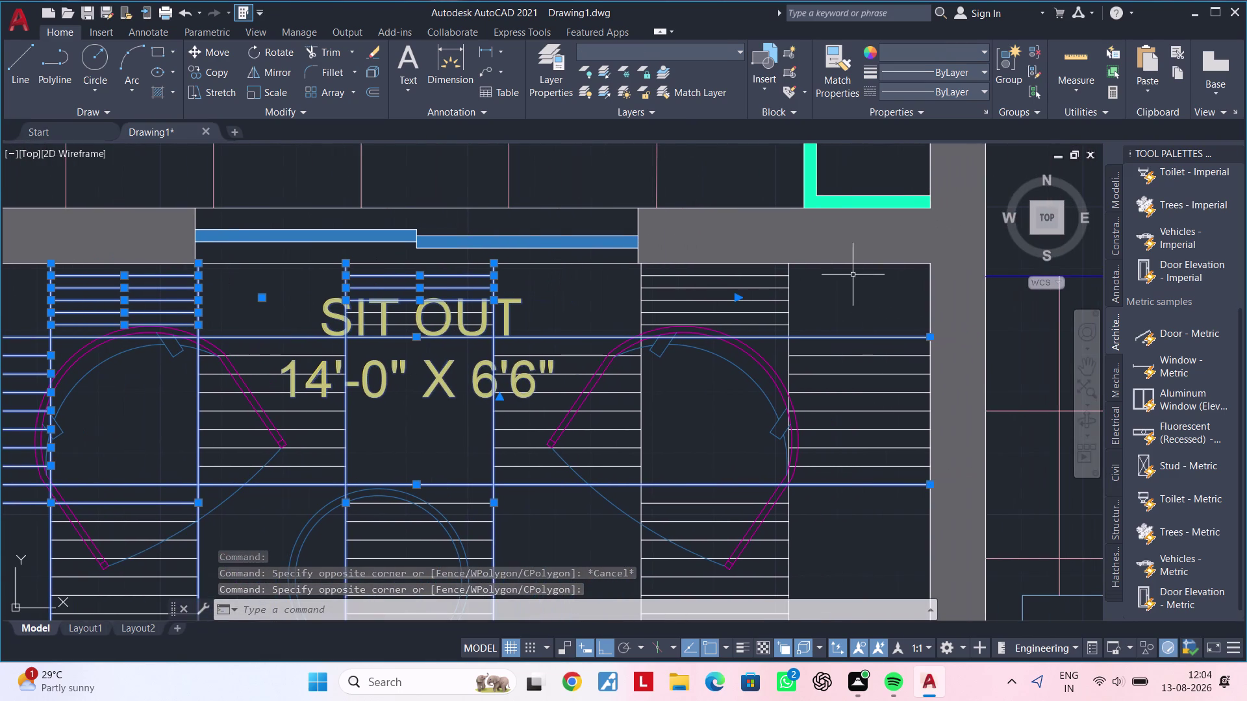
click(803, 273)
click(624, 308)
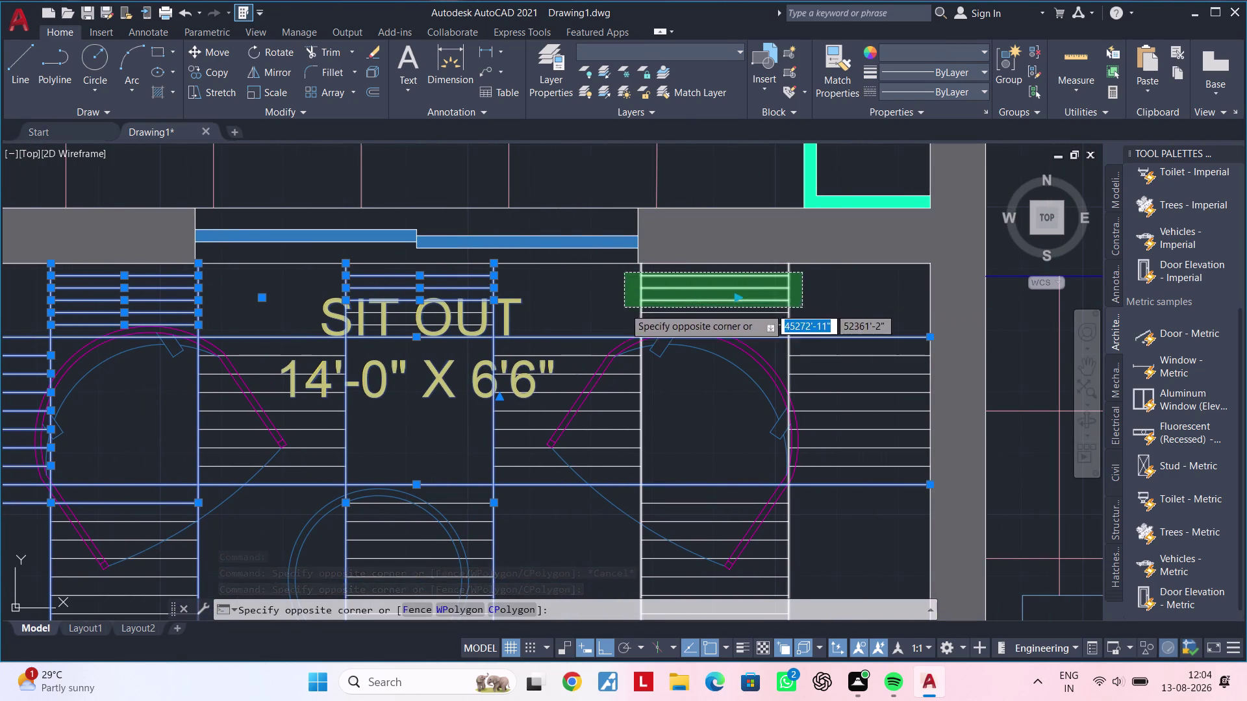
click(817, 314)
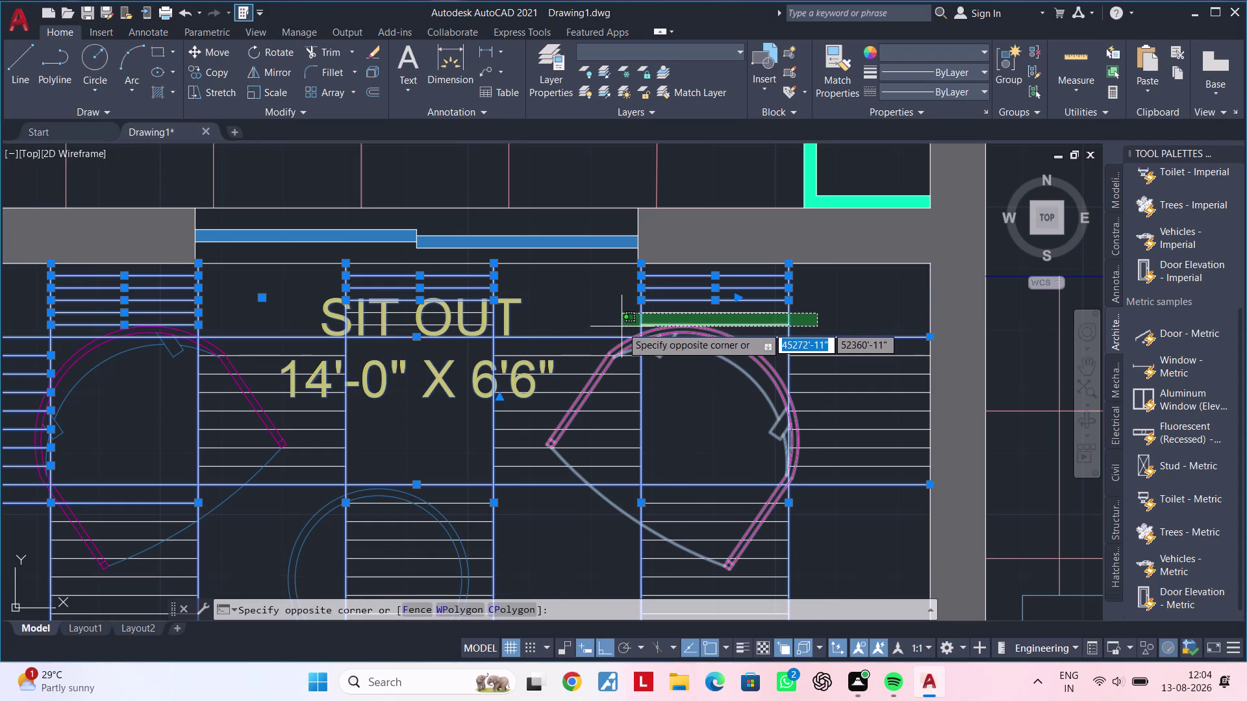
click(621, 326)
middle_drag(867, 318, 846, 279)
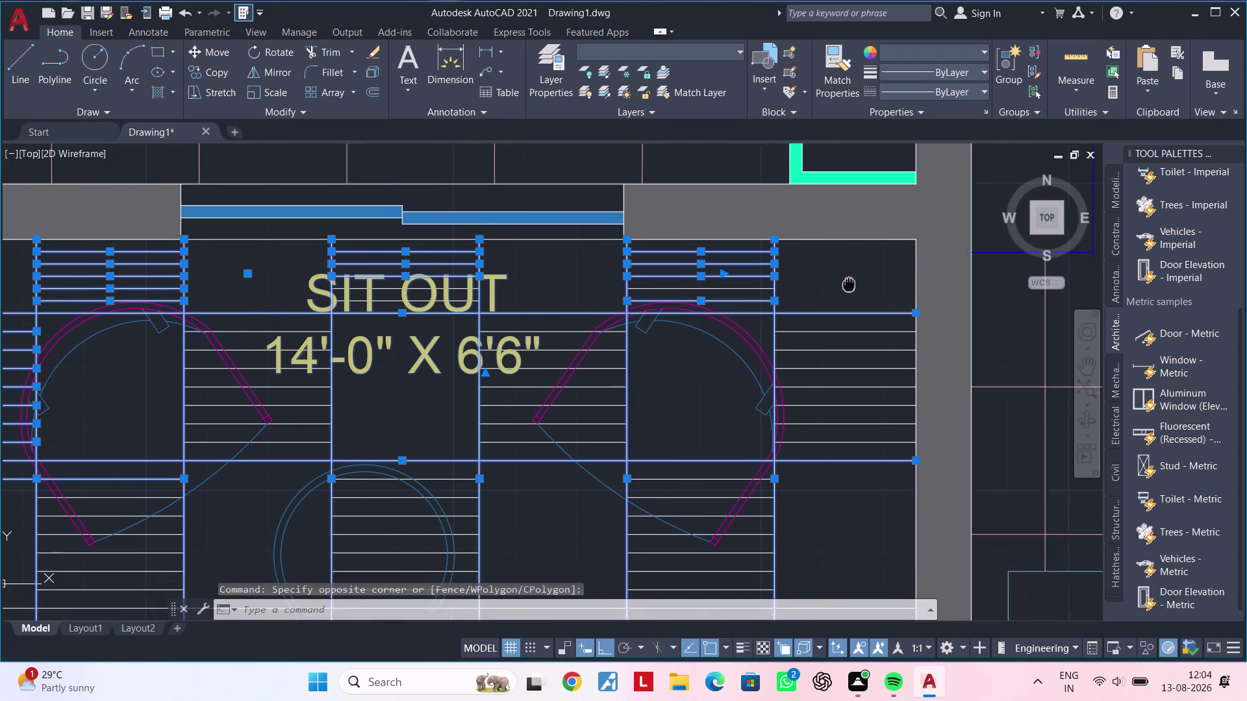
middle_drag(846, 279, 845, 267)
click(847, 266)
click(813, 440)
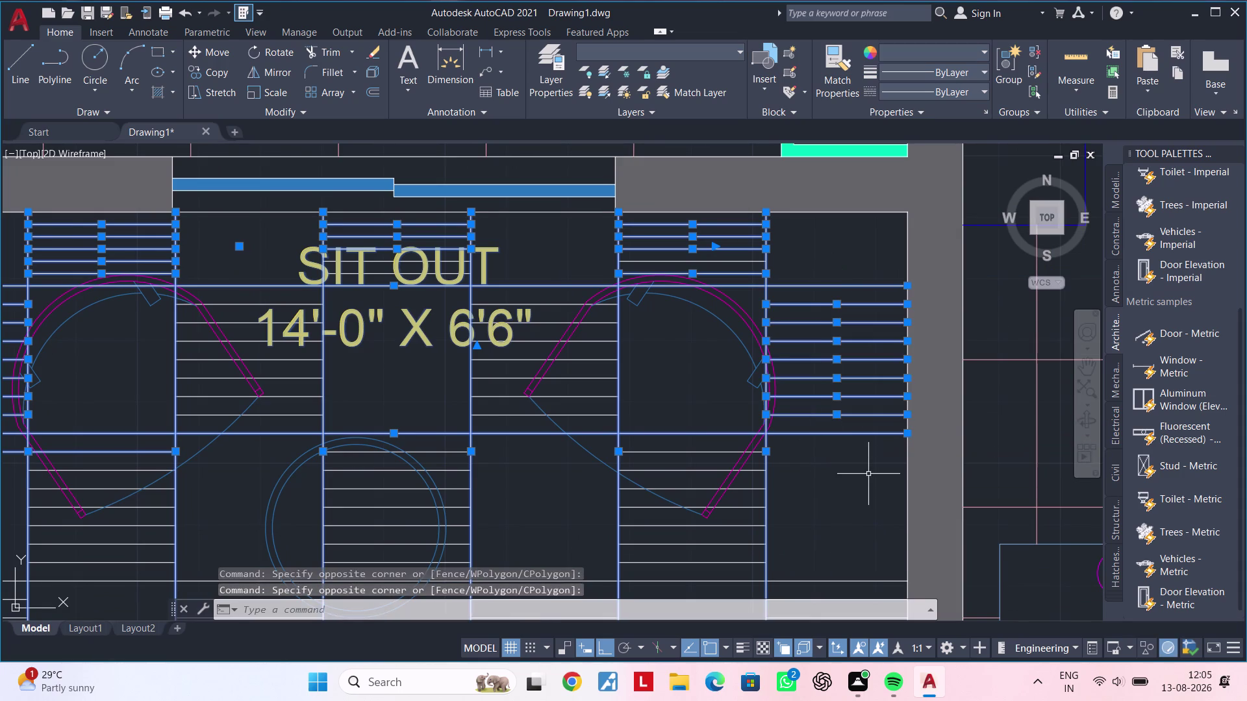
middle_drag(862, 472, 893, 411)
middle_drag(846, 447, 884, 438)
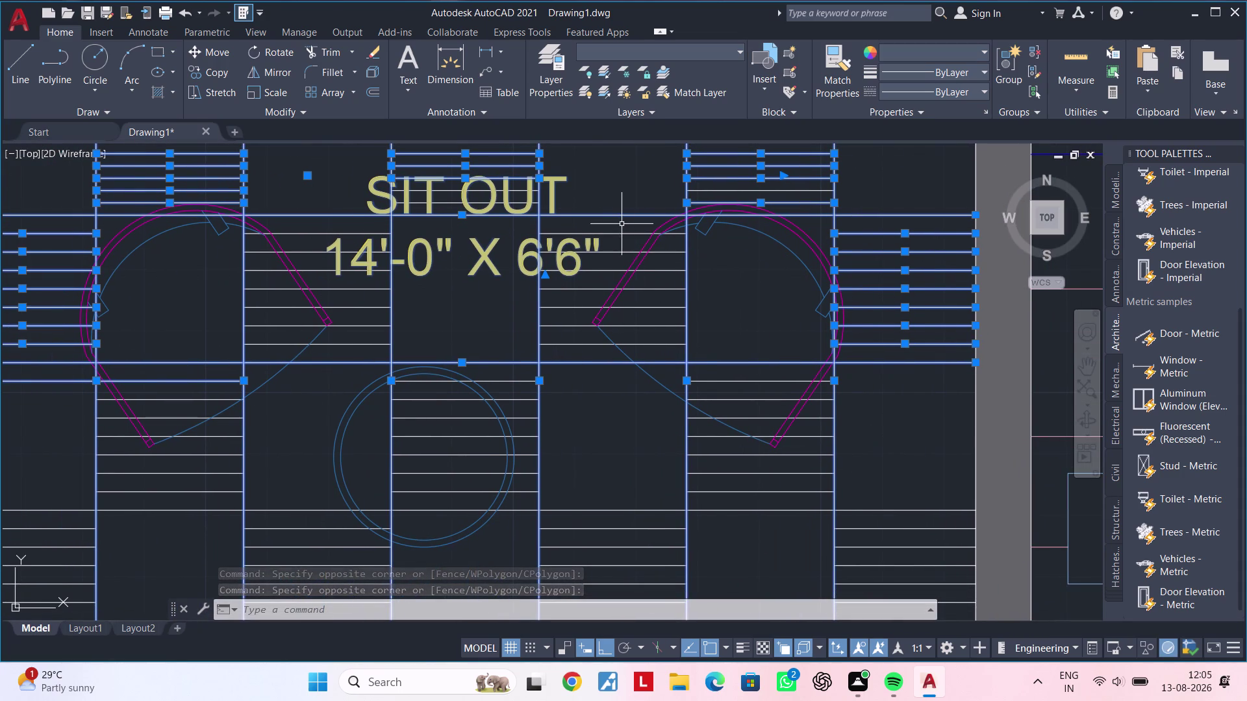
click(528, 226)
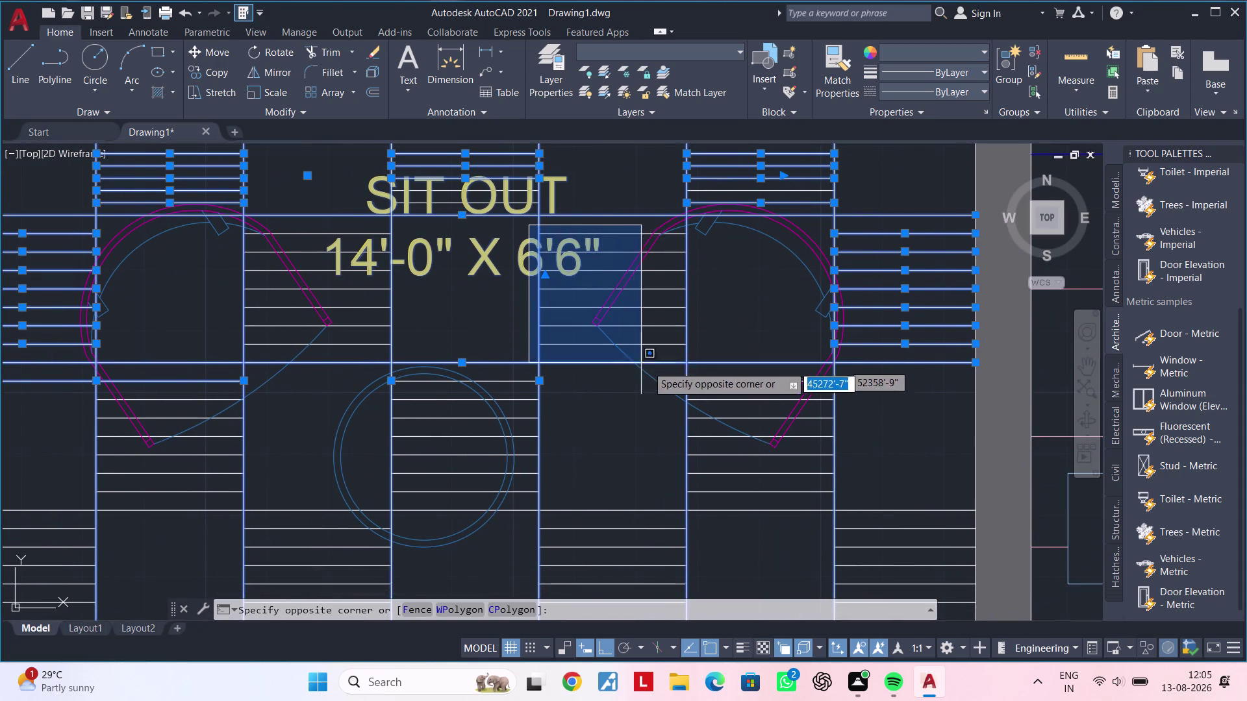
click(705, 377)
middle_drag(617, 449, 585, 338)
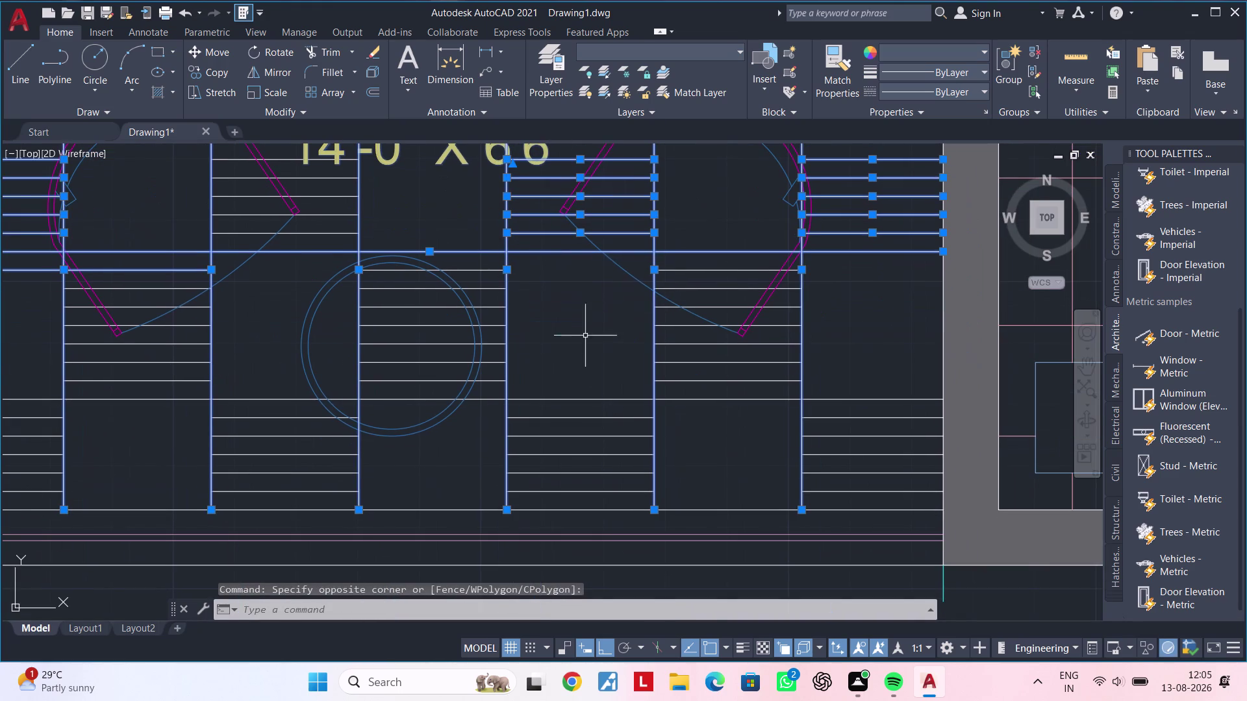
click(636, 248)
click(847, 427)
middle_drag(825, 422, 499, 352)
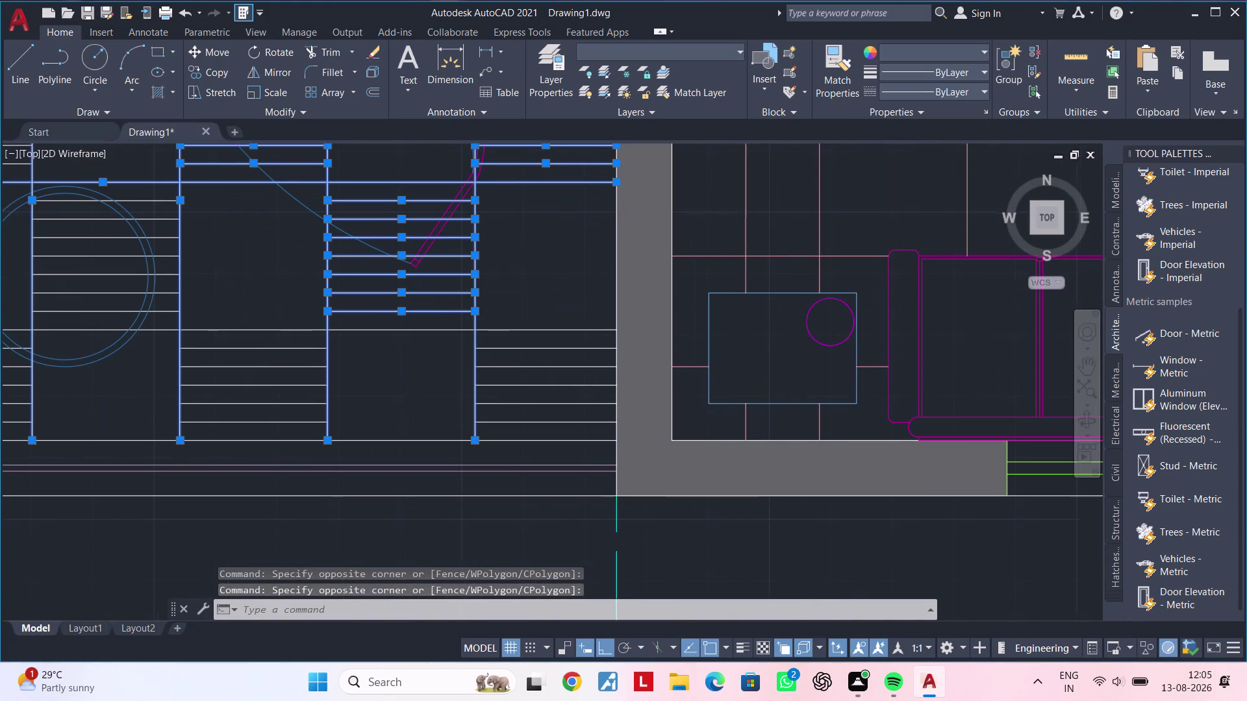
click(416, 323)
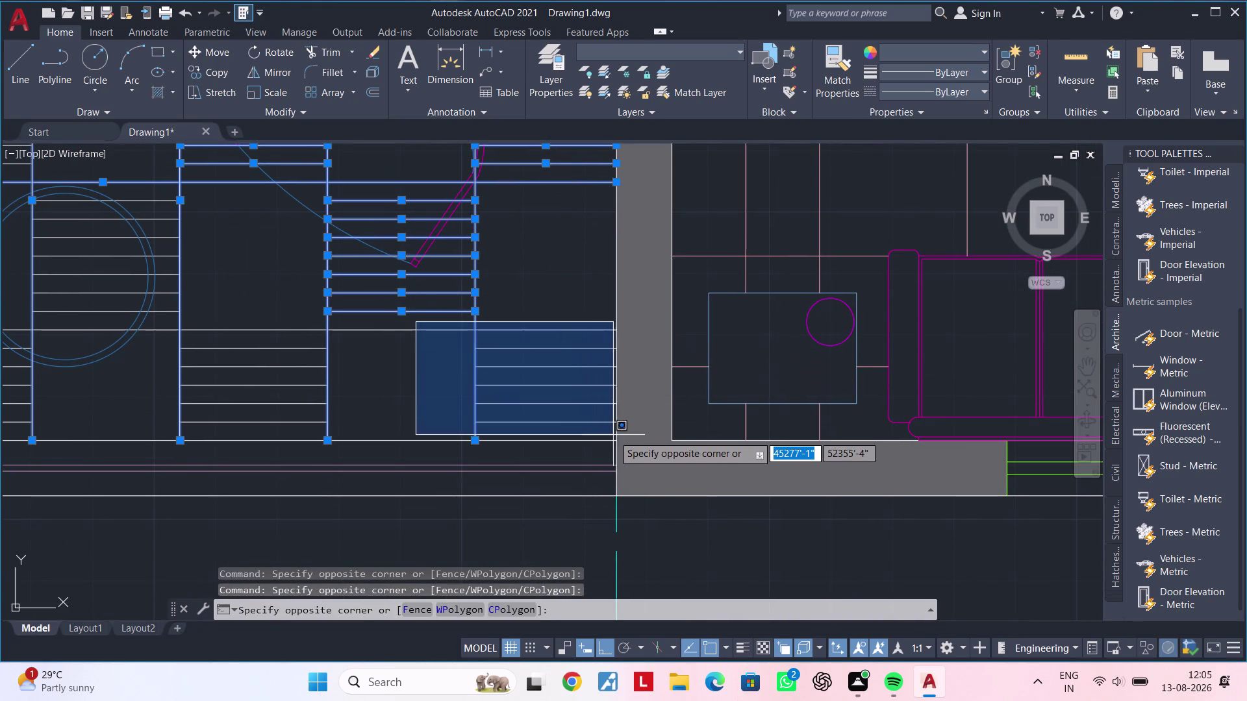
click(616, 440)
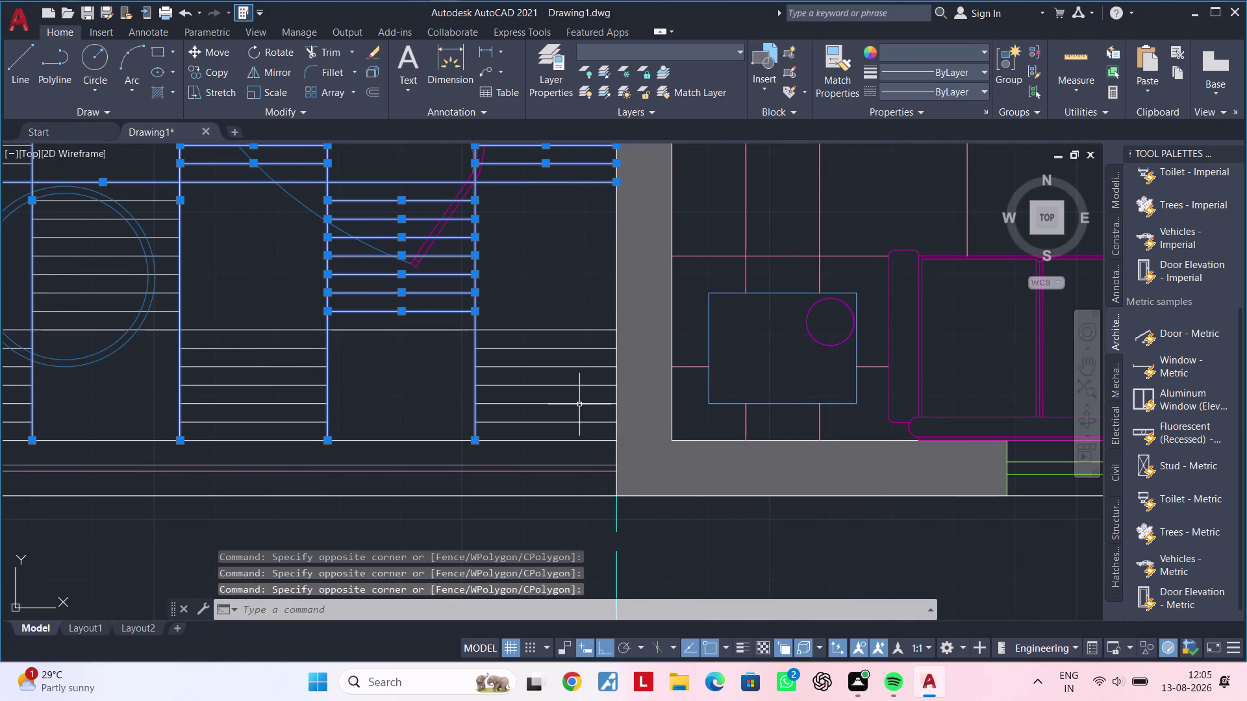
click(569, 301)
click(491, 420)
middle_drag(498, 411, 499, 412)
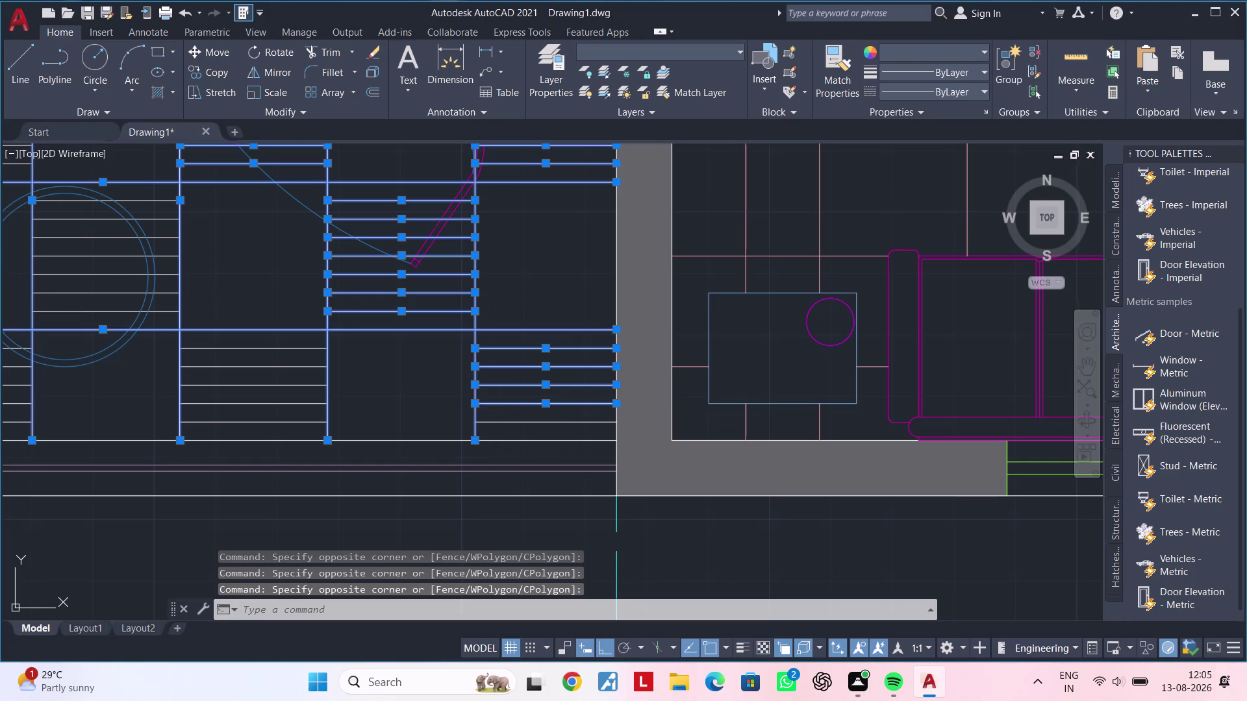
middle_drag(499, 411, 717, 375)
middle_drag(619, 367, 722, 362)
click(587, 296)
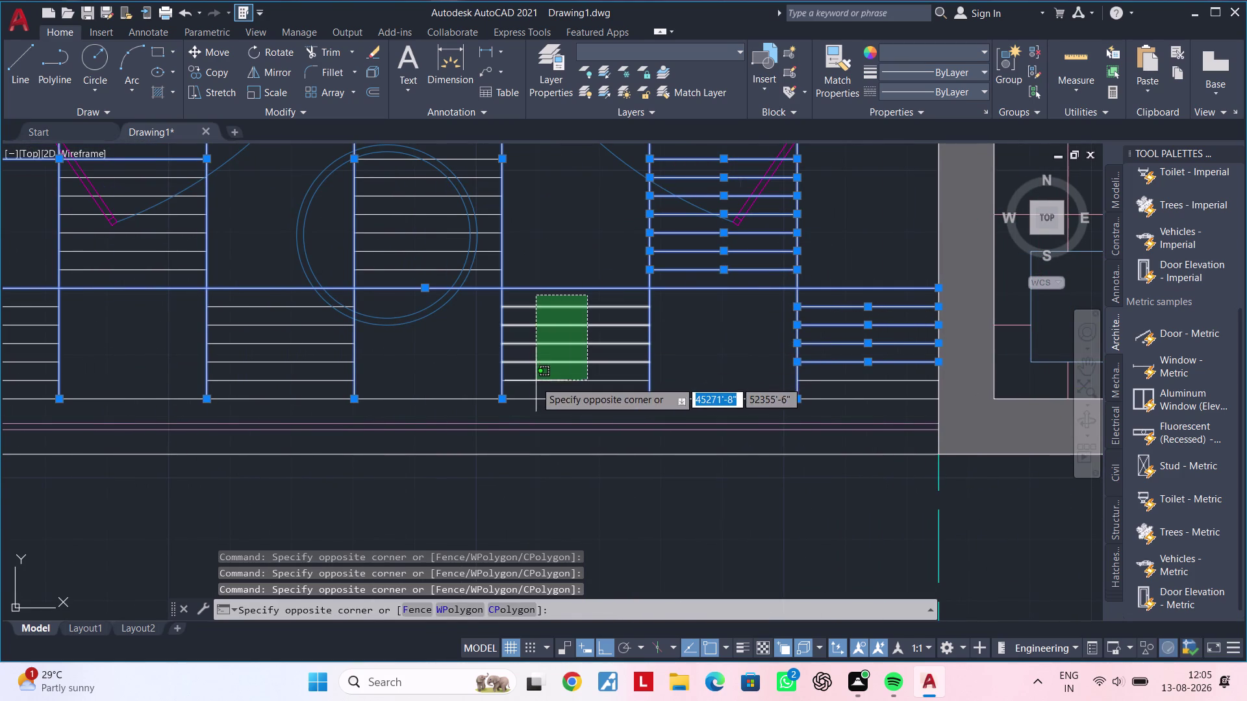
click(535, 383)
middle_drag(555, 373, 734, 371)
scroll(down, 3)
click(547, 324)
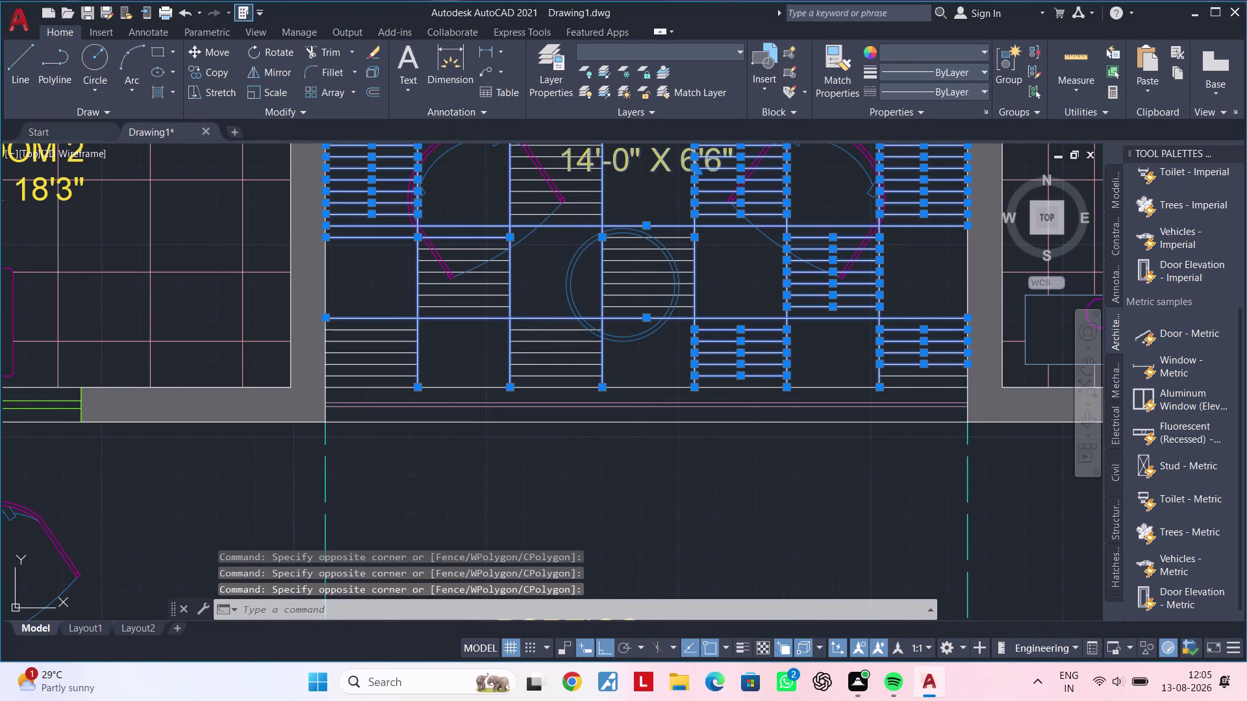
click(530, 383)
click(392, 327)
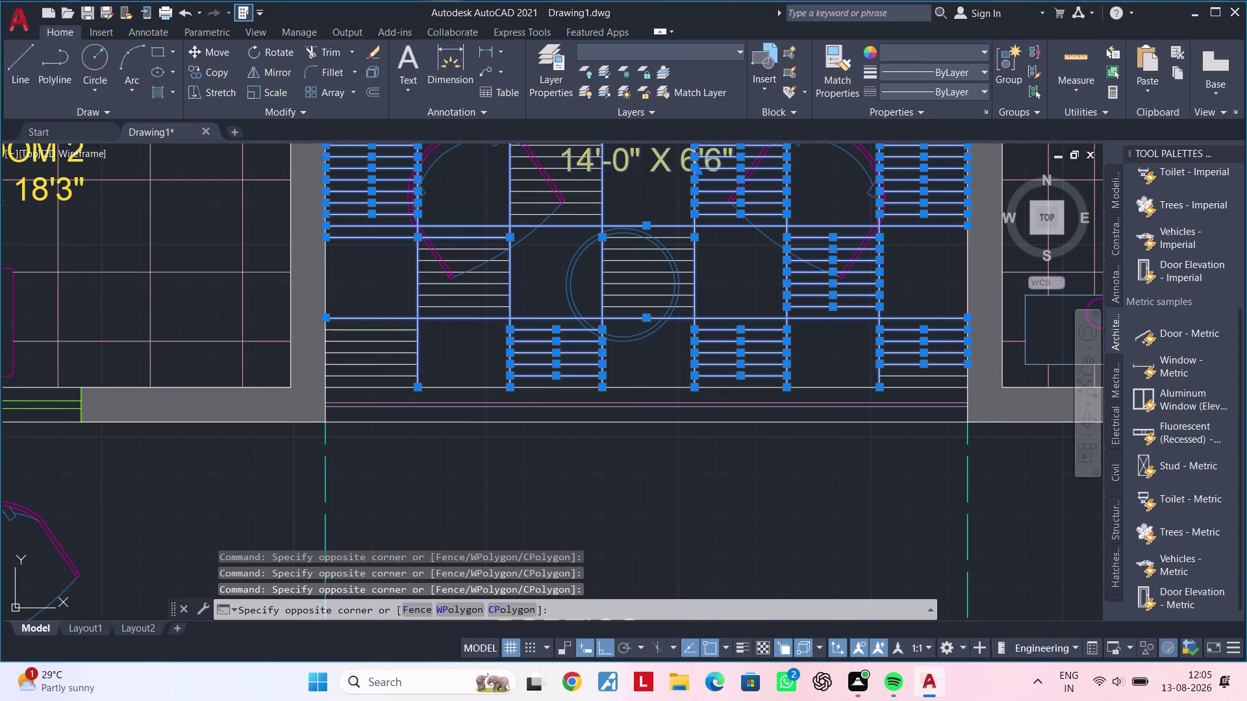
click(369, 382)
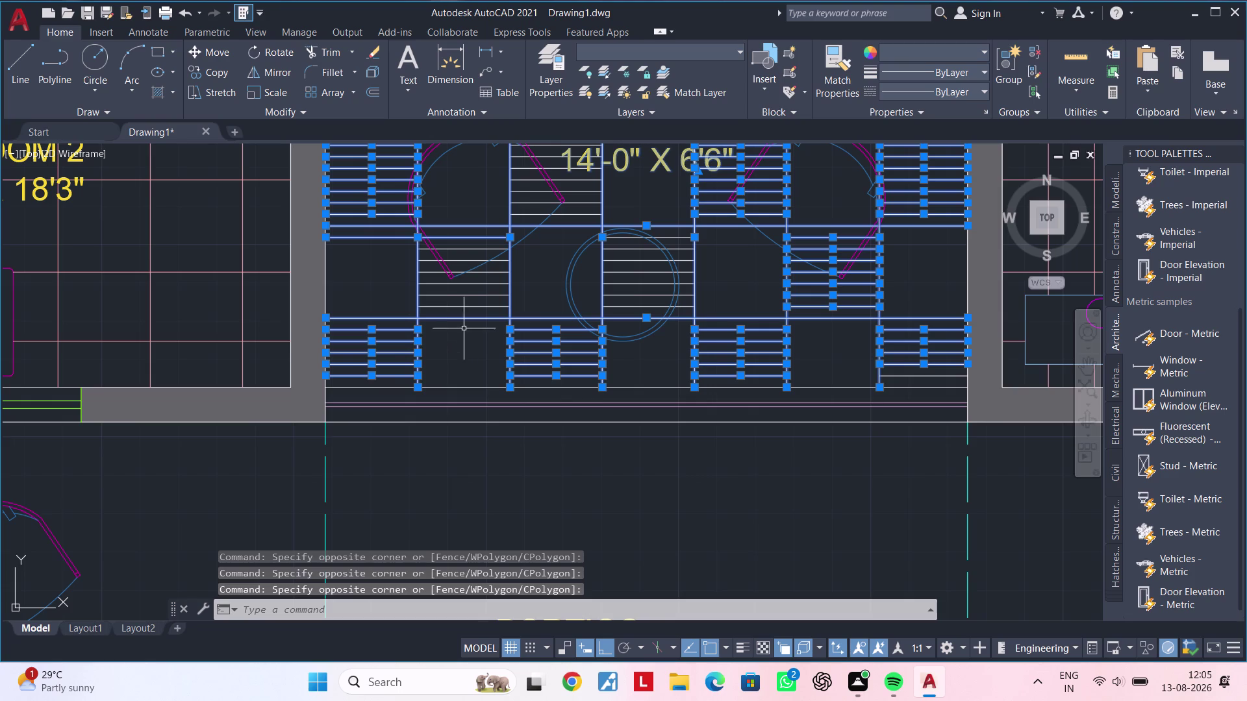
middle_drag(465, 319, 473, 377)
click(395, 278)
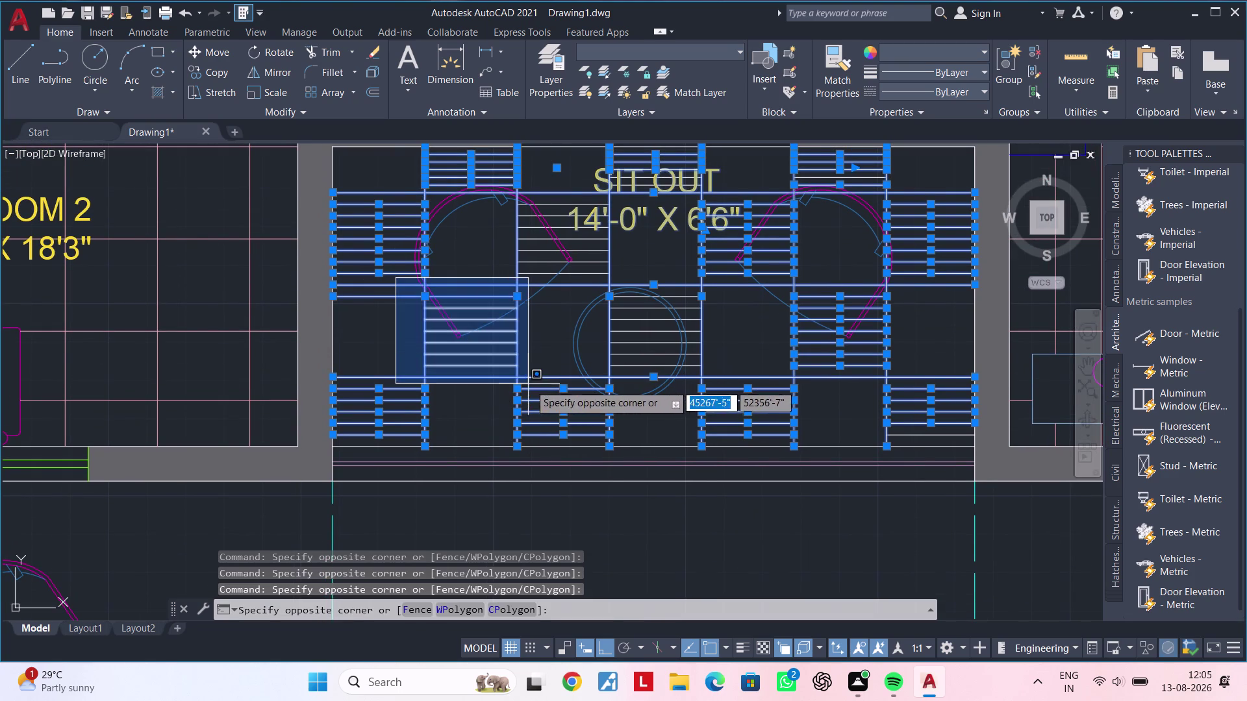
click(531, 384)
middle_drag(542, 355, 445, 411)
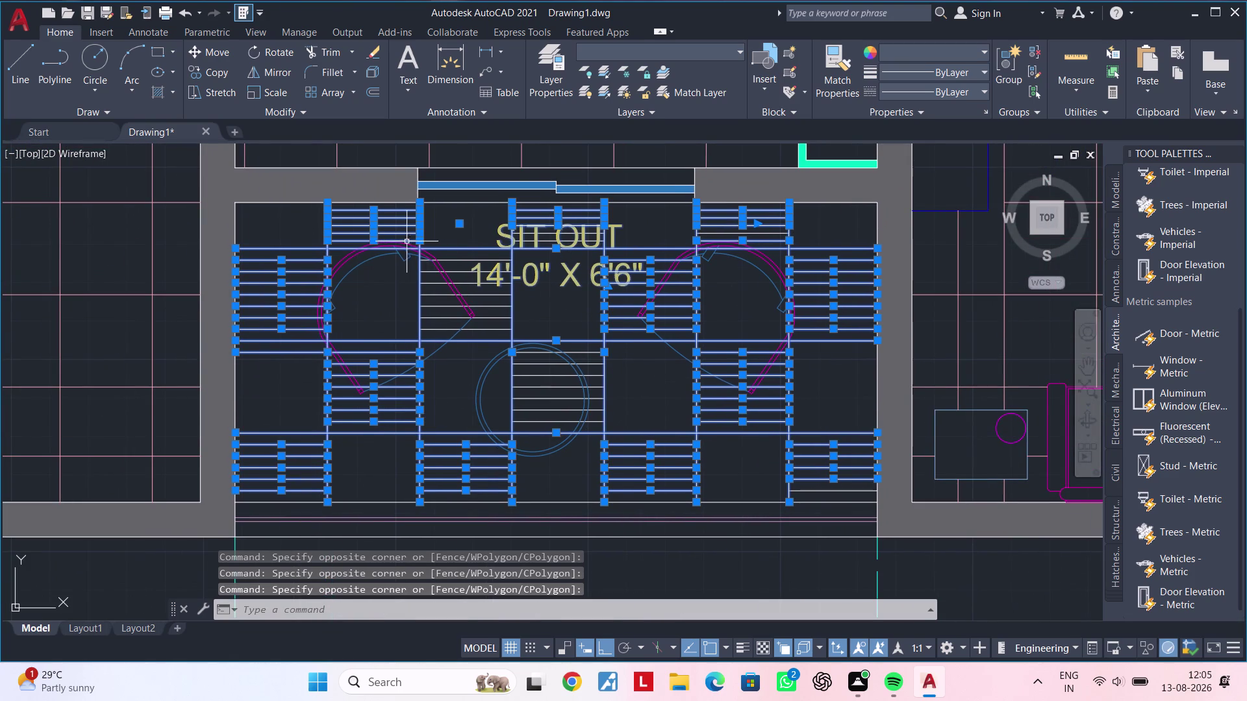
click(406, 241)
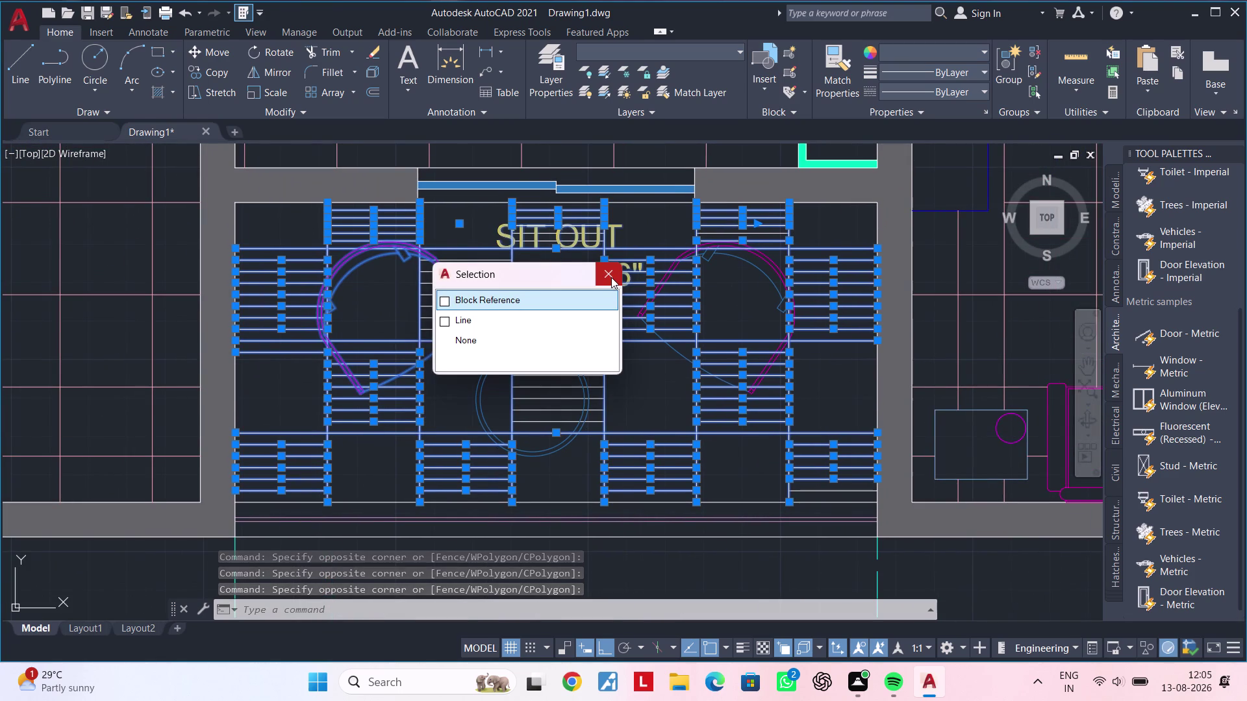
click(612, 277)
click(430, 242)
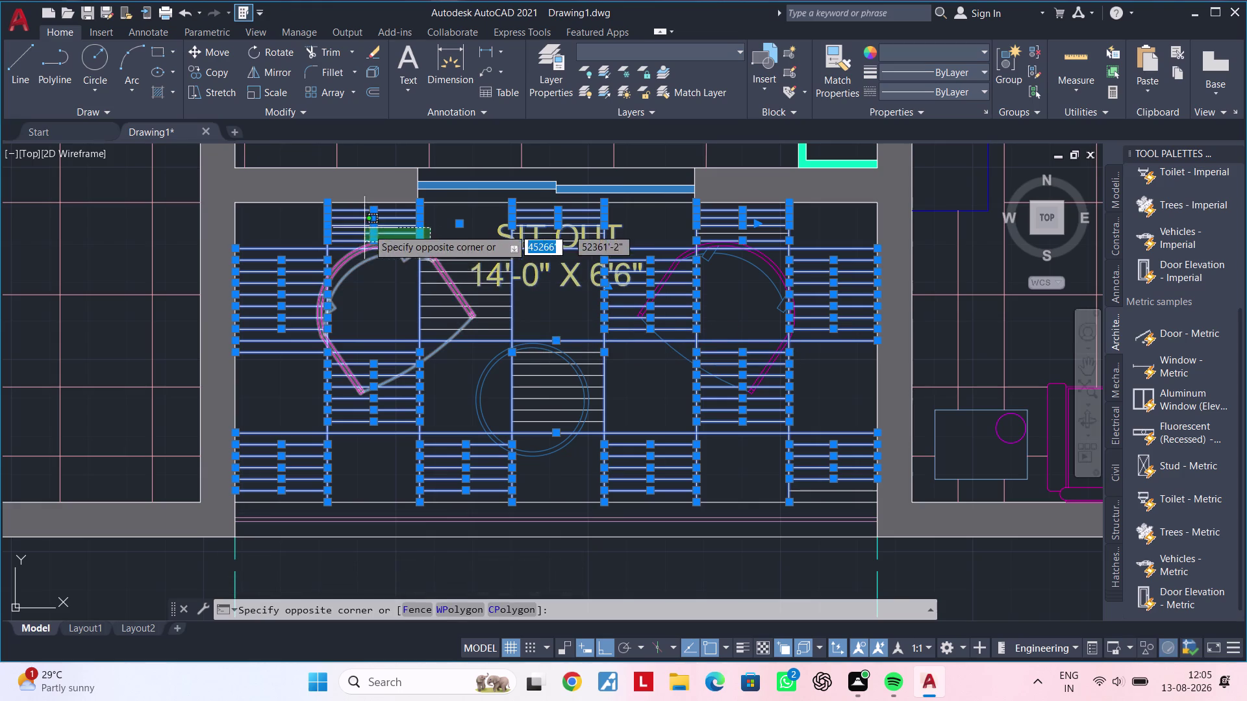
key(Escape)
click(403, 231)
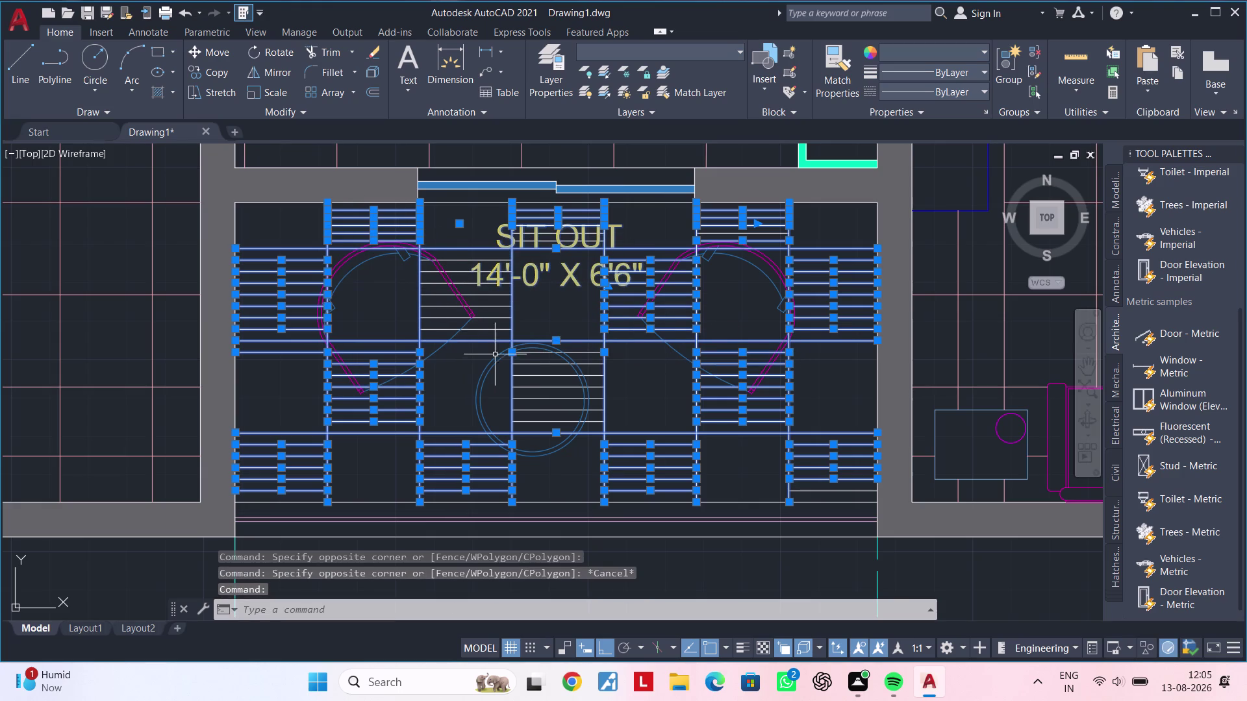
click(393, 232)
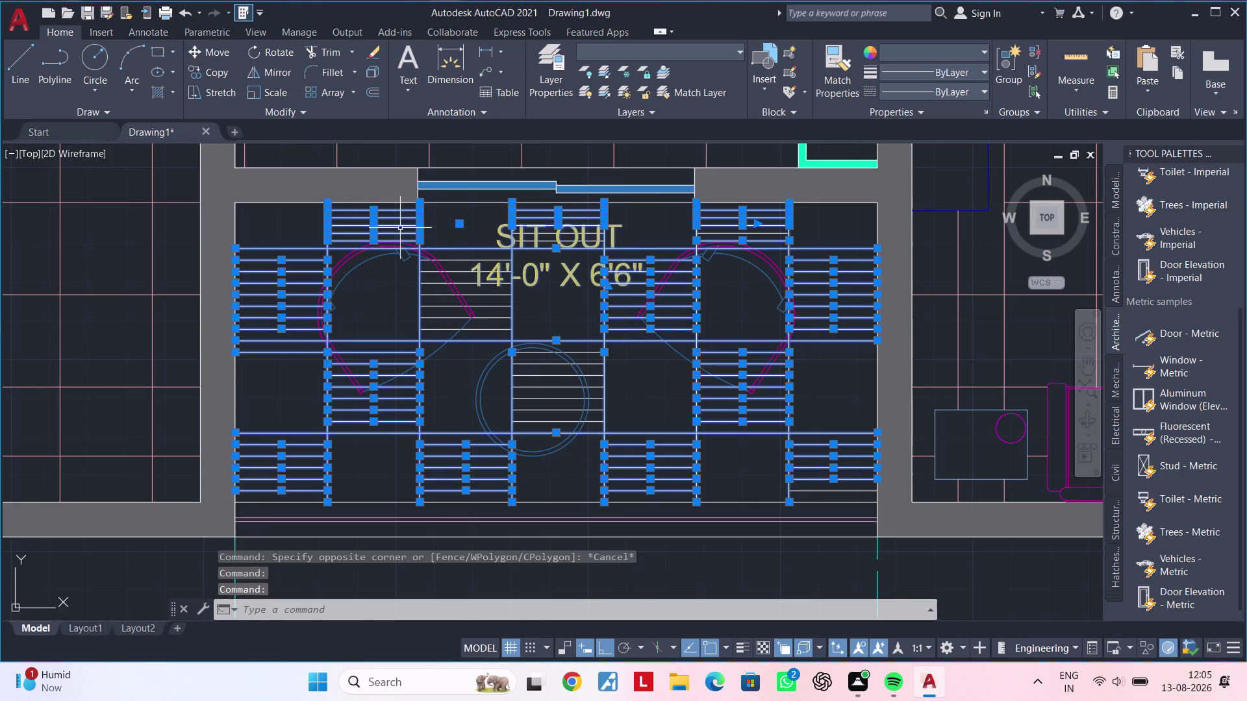
click(400, 228)
drag(502, 336, 529, 348)
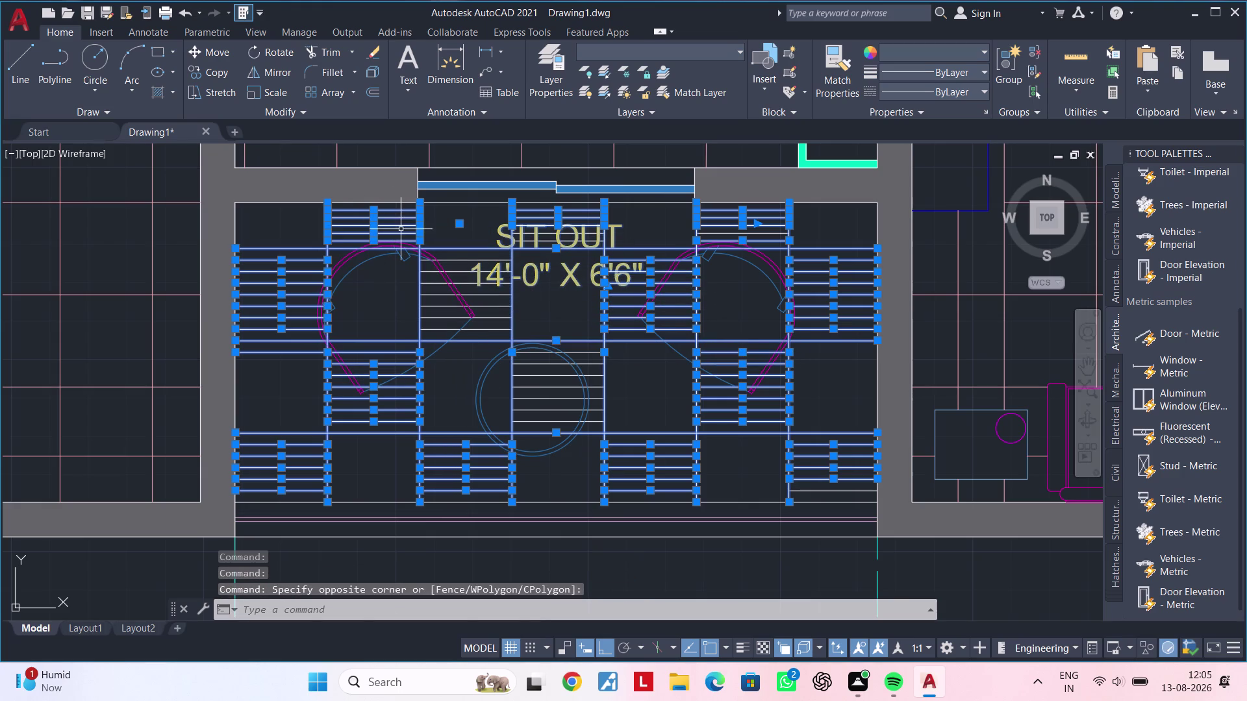
click(401, 229)
drag(438, 273, 453, 289)
drag(461, 298, 469, 306)
drag(505, 333, 512, 336)
click(512, 335)
drag(399, 230, 441, 273)
drag(467, 294, 468, 296)
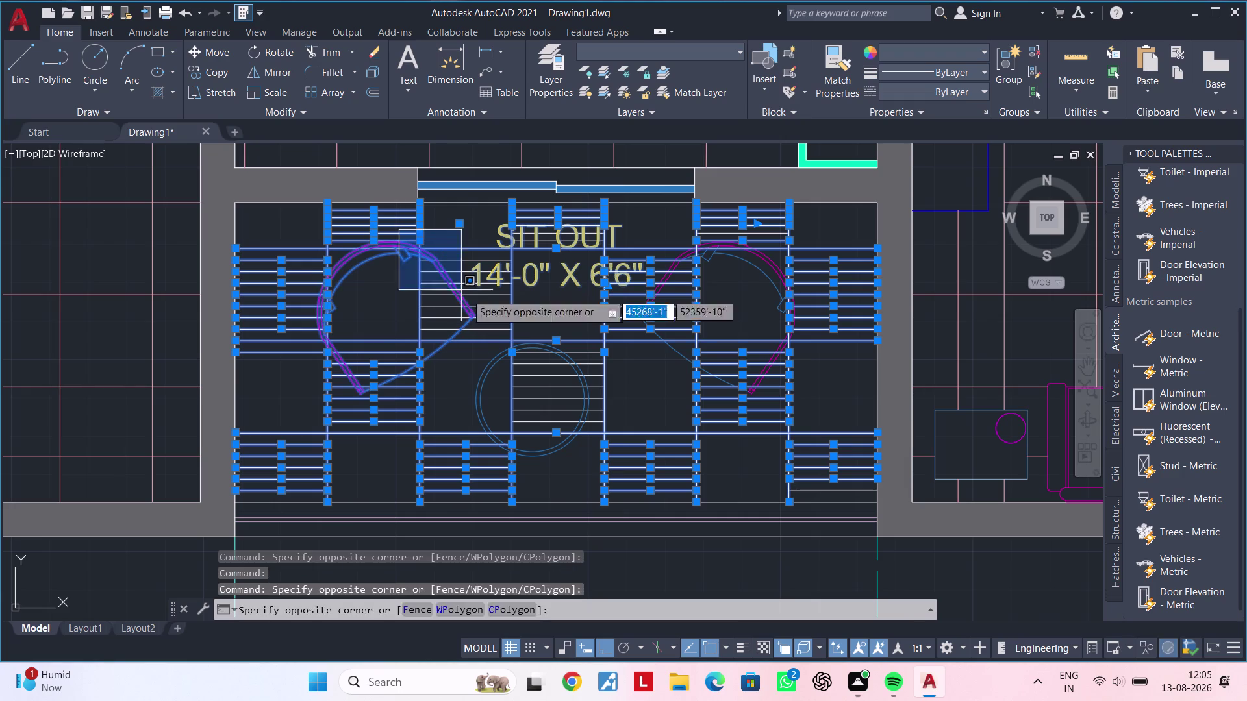
drag(468, 296, 474, 301)
drag(494, 316, 526, 336)
drag(534, 342, 546, 351)
click(547, 351)
key(Escape)
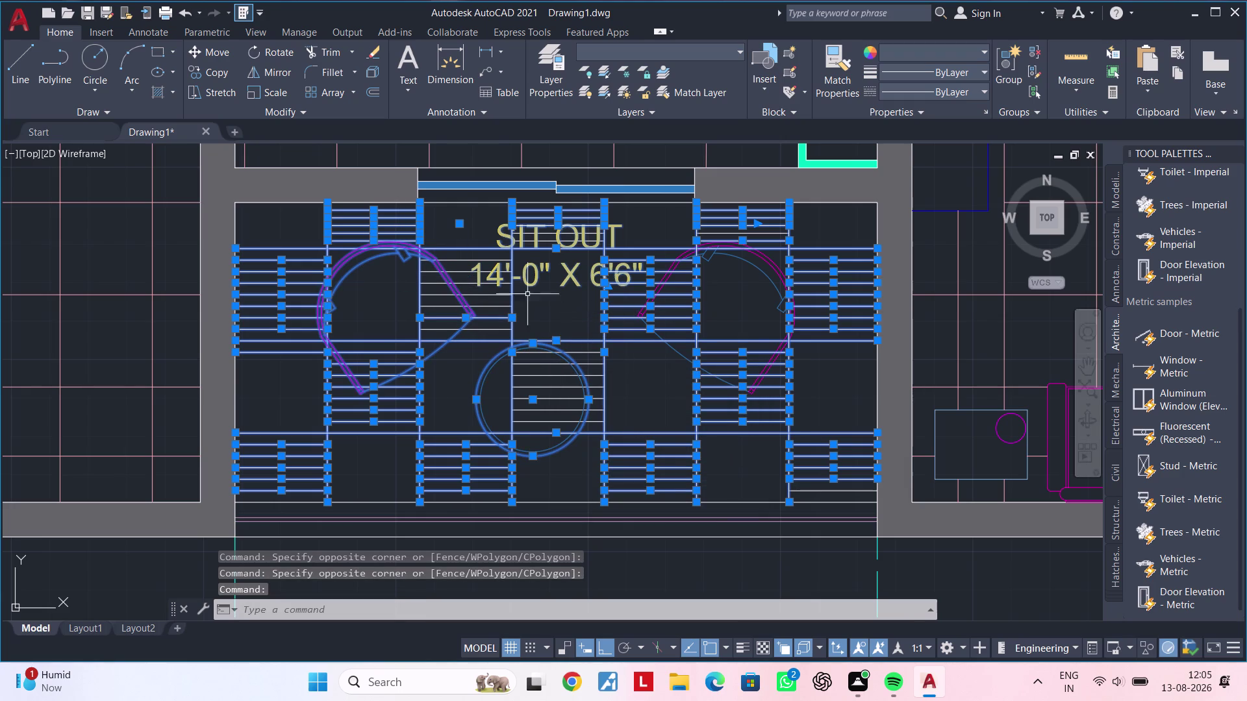
scroll(up, 3)
click(461, 260)
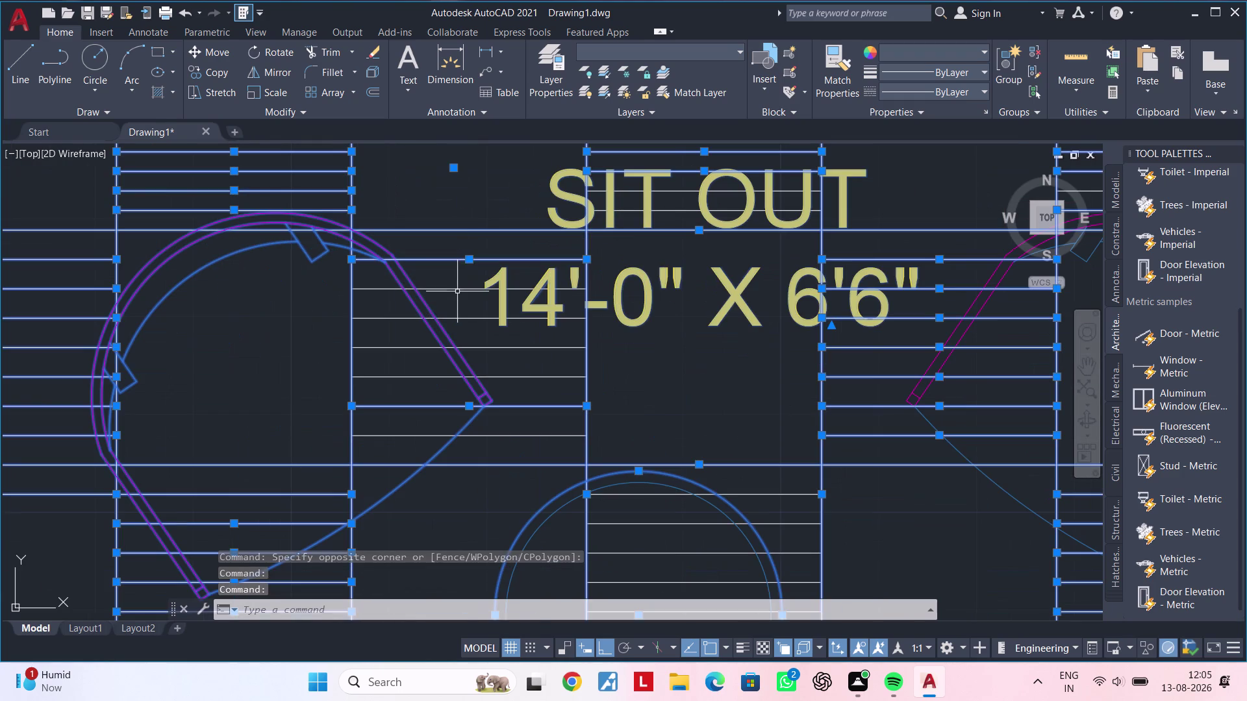
click(457, 294)
click(474, 326)
click(459, 282)
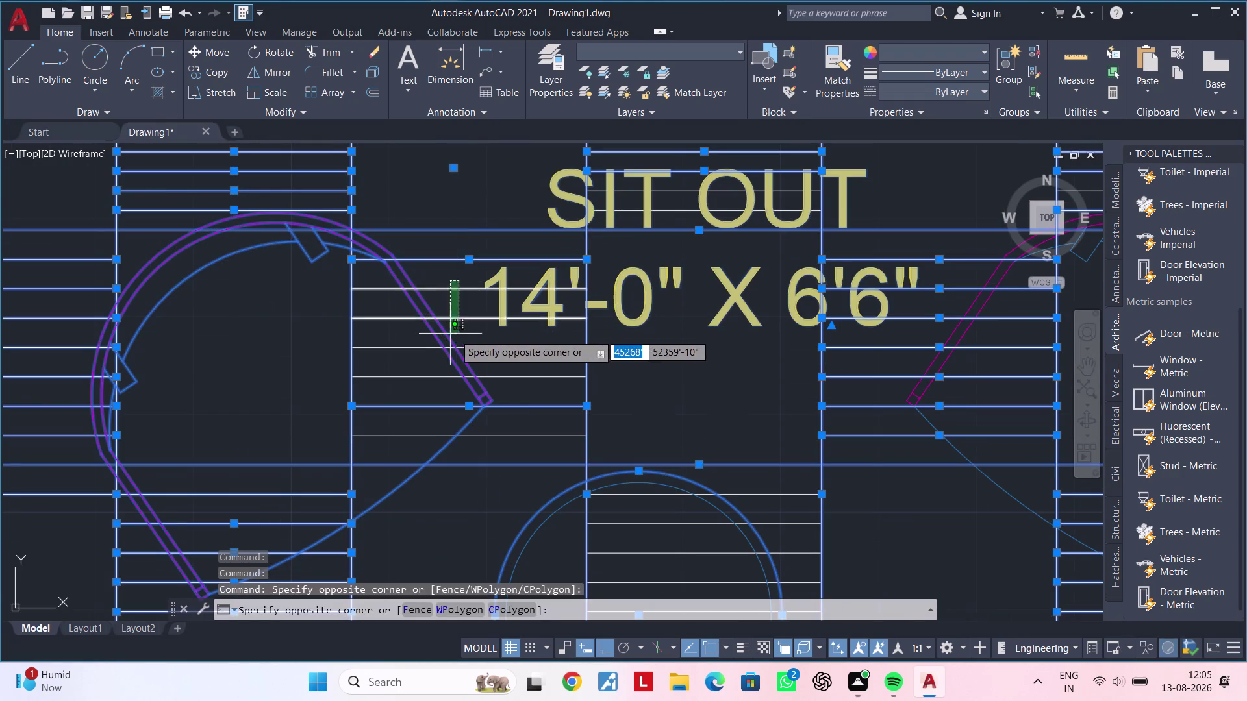
click(464, 332)
click(460, 276)
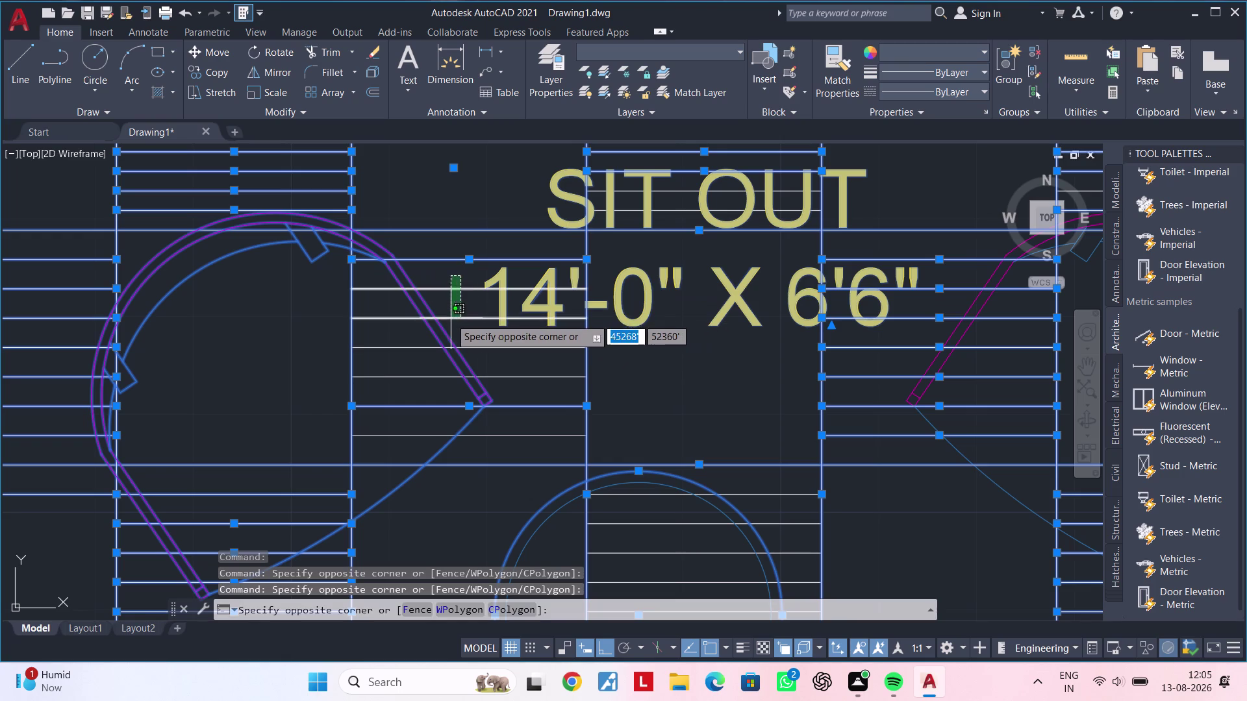
click(450, 318)
click(541, 337)
click(528, 386)
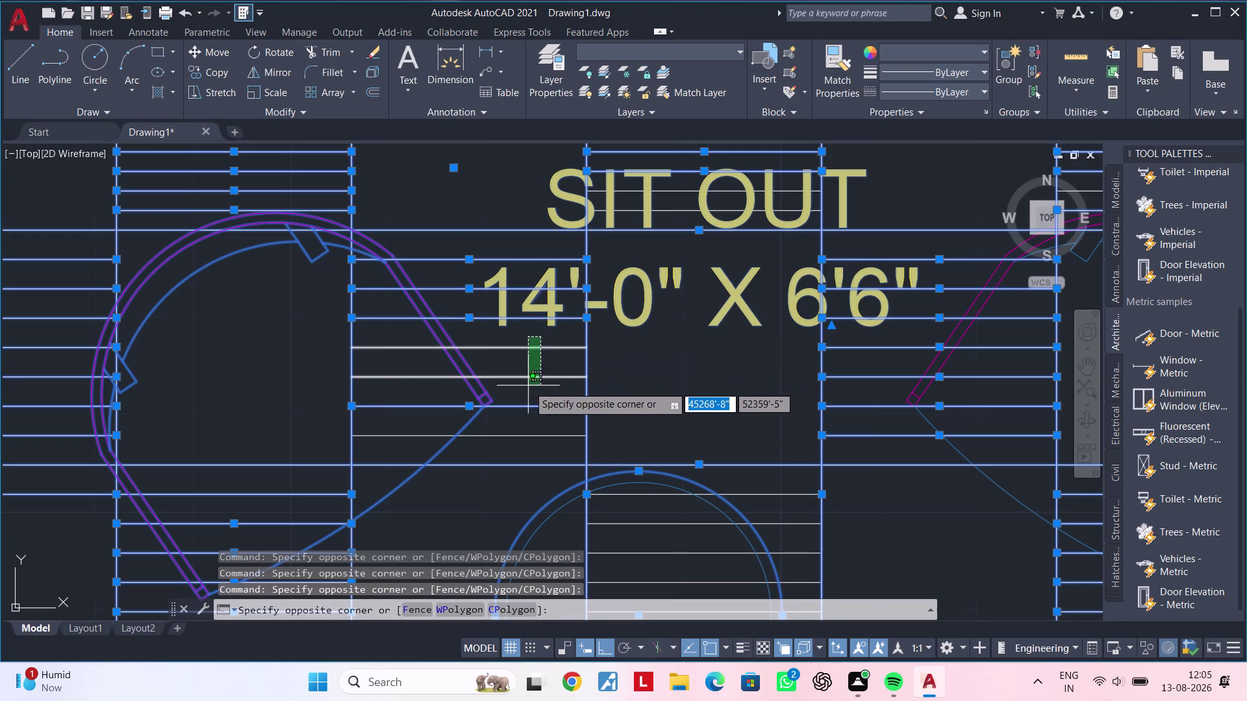
click(532, 436)
scroll(down, 3)
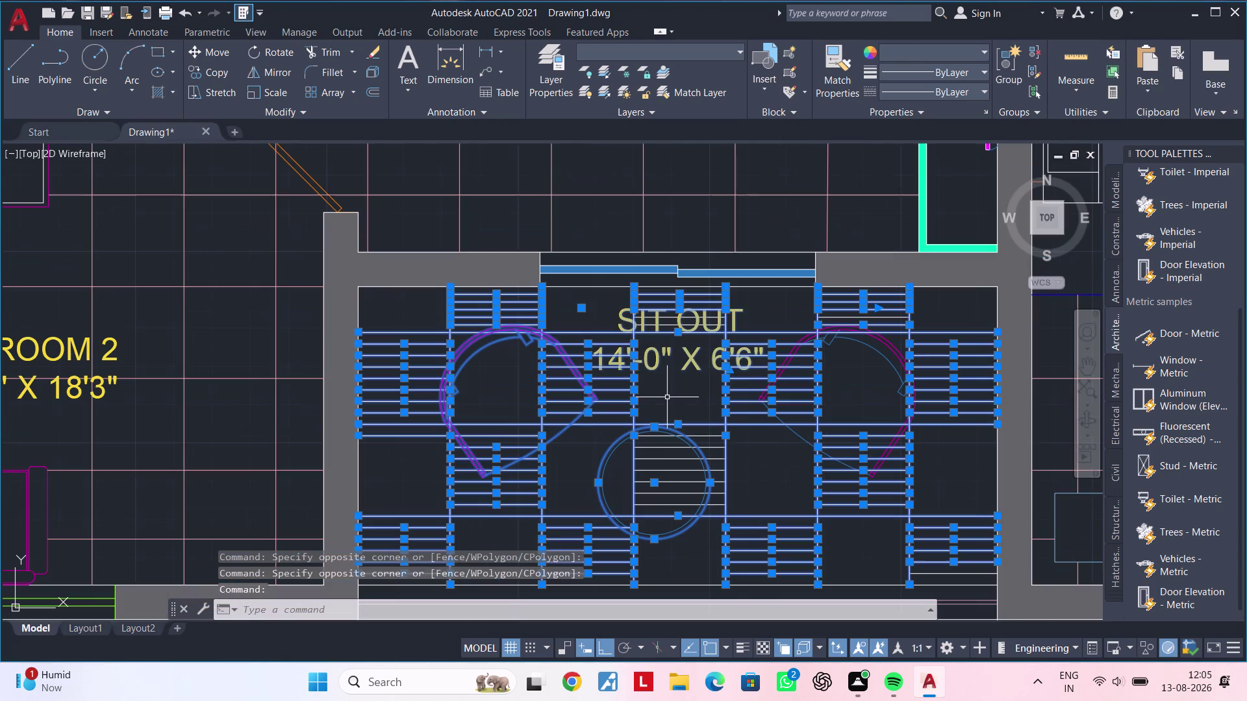
middle_drag(672, 394, 589, 348)
scroll(up, 3)
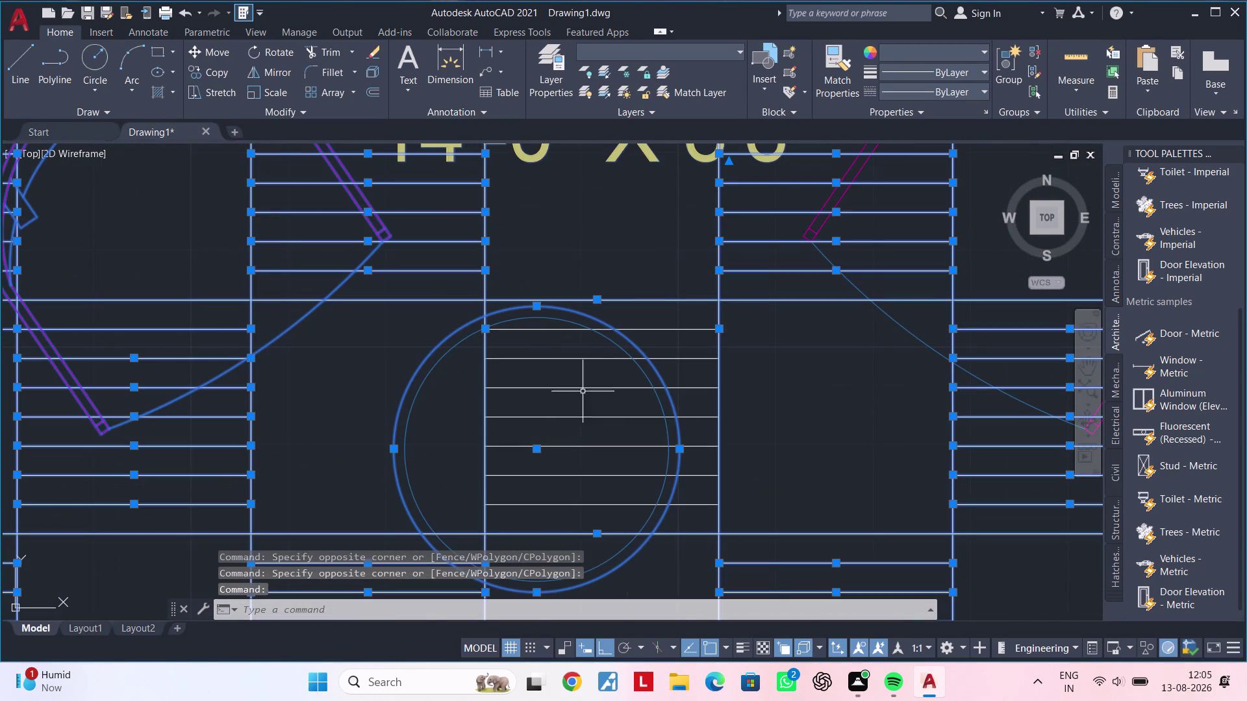
click(563, 327)
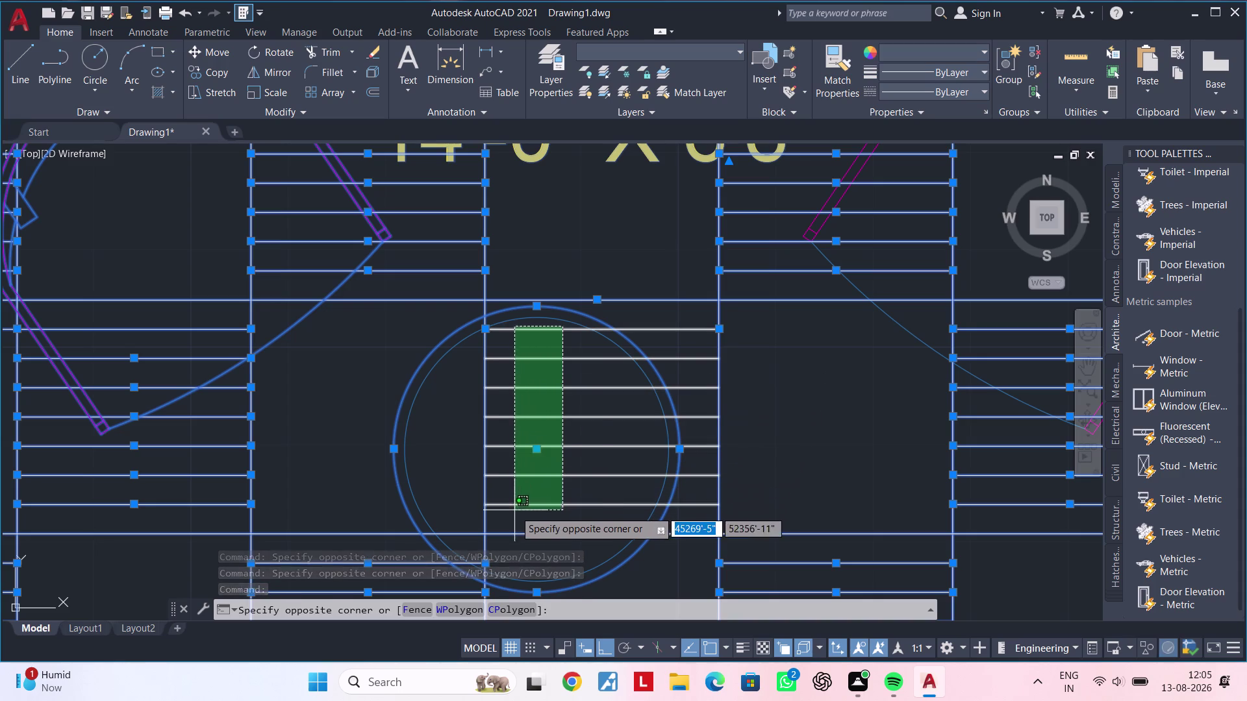
click(515, 511)
scroll(down, 3)
middle_drag(554, 453, 514, 377)
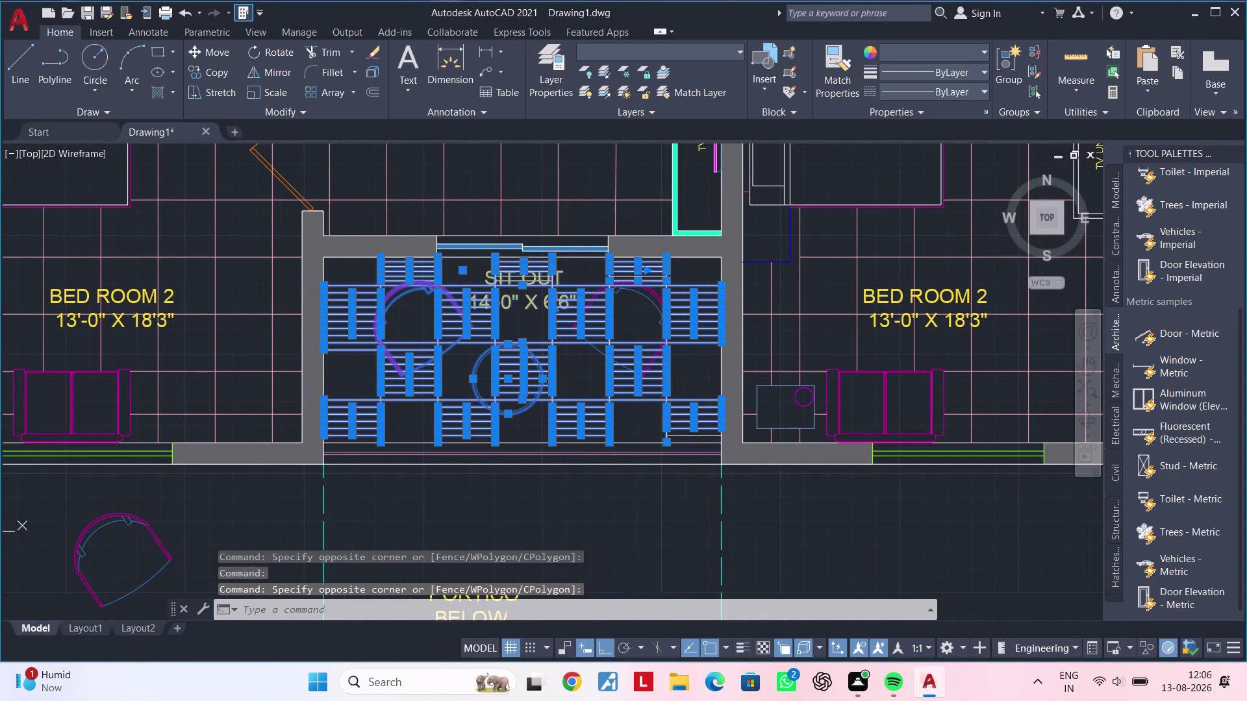
scroll(up, 3)
click(684, 449)
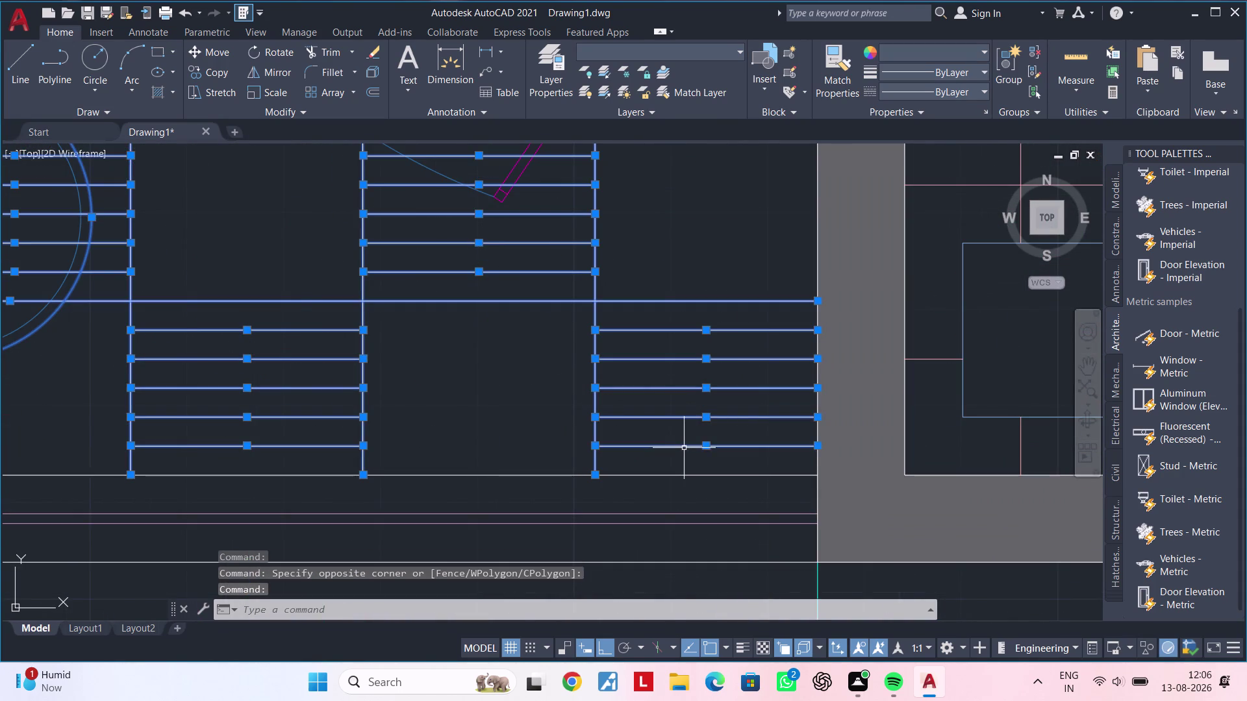
scroll(down, 3)
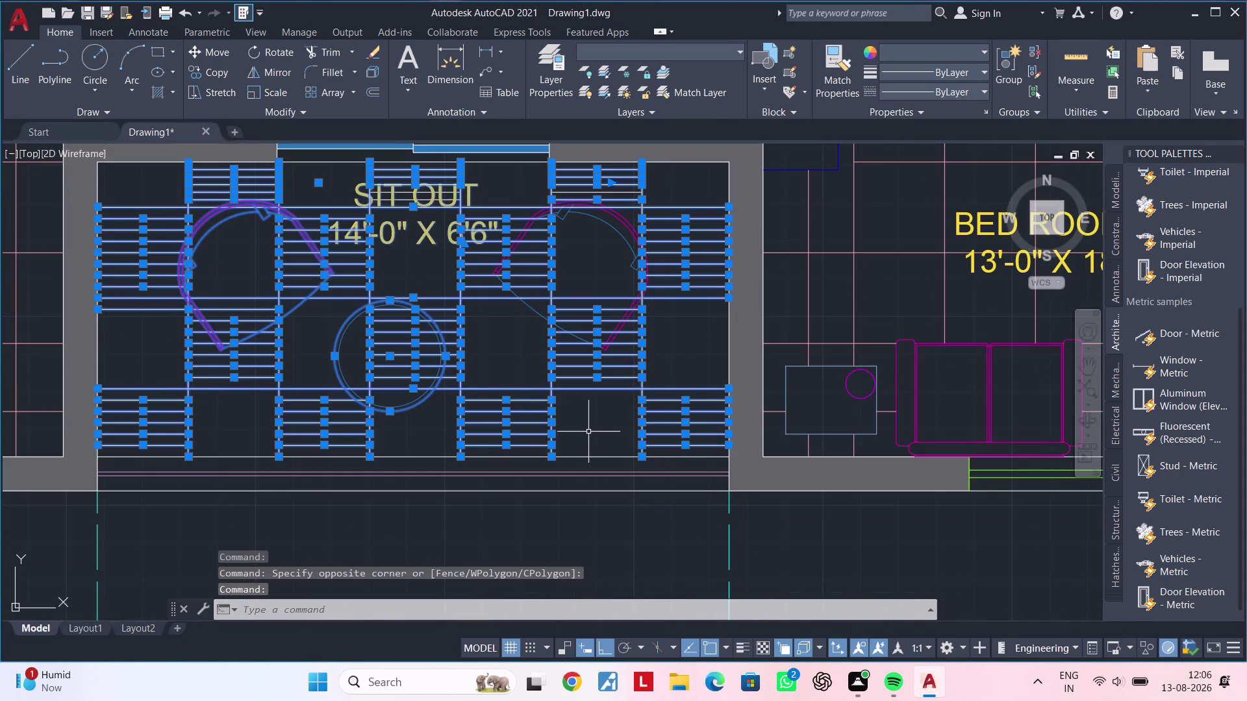
middle_drag(588, 432, 653, 431)
scroll(down, 3)
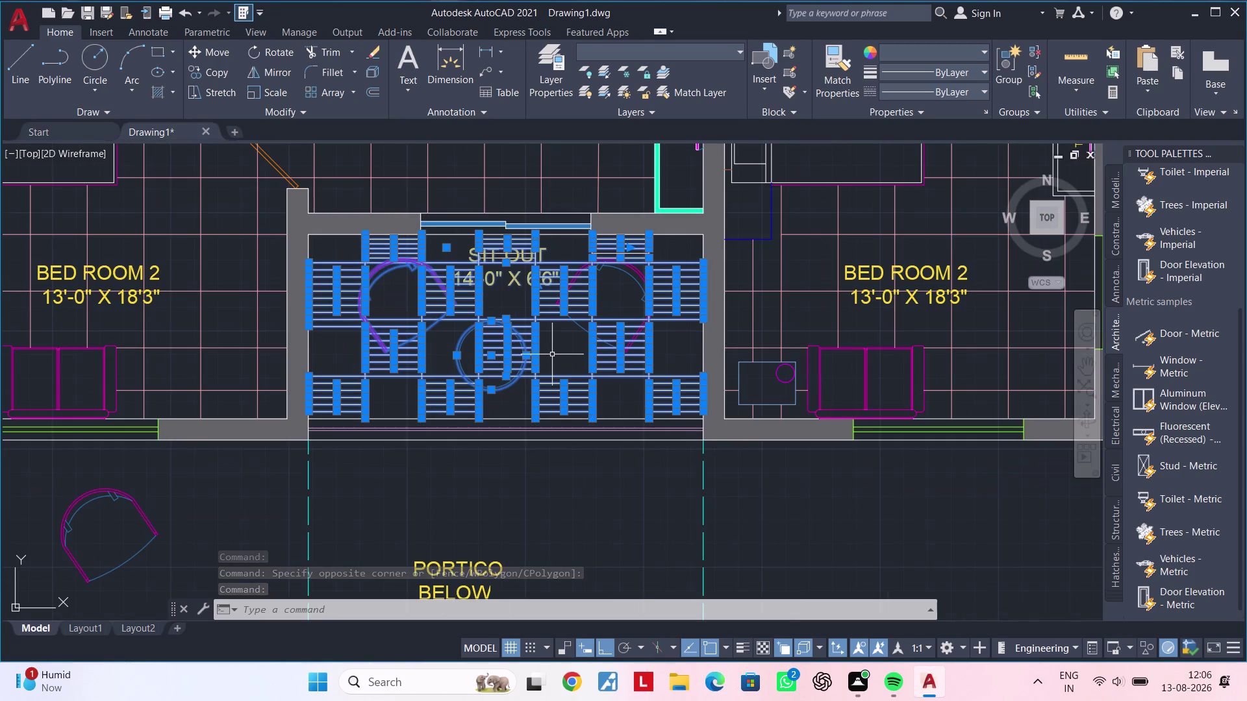
click(909, 55)
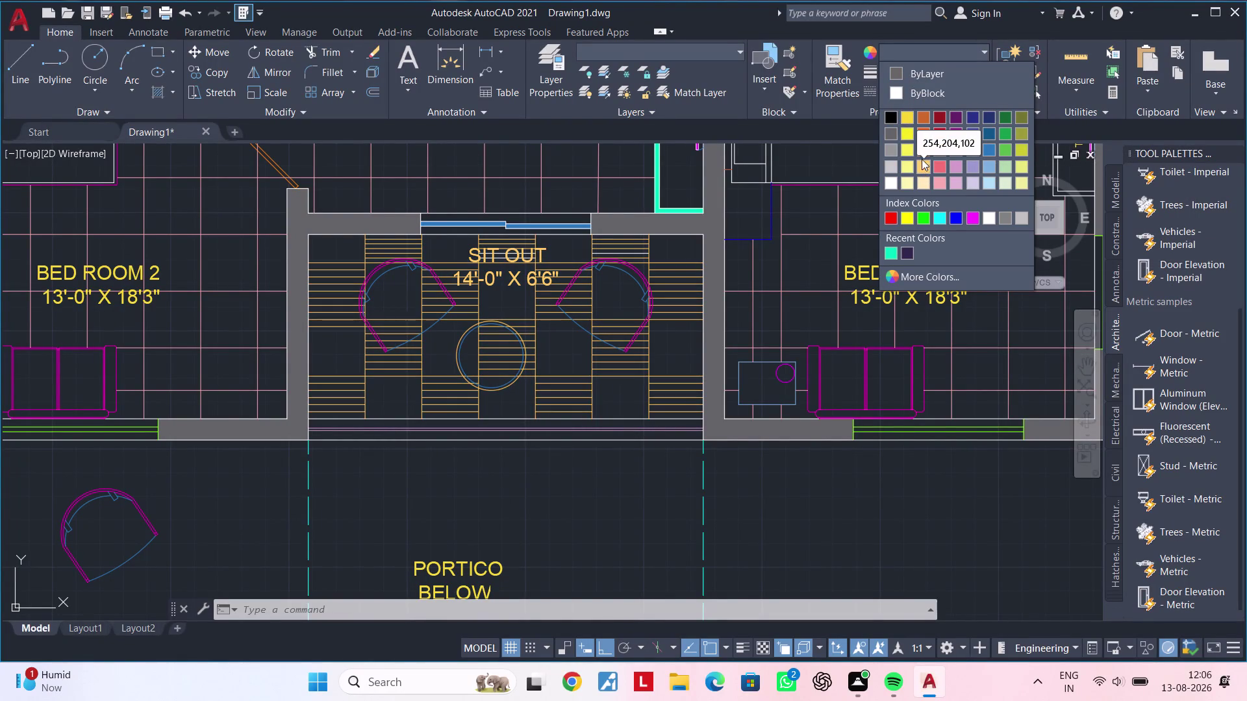
Apply True Color 205,105,40 to the sit-out floor pattern lines and clear the selection.
click(920, 121)
key(Escape)
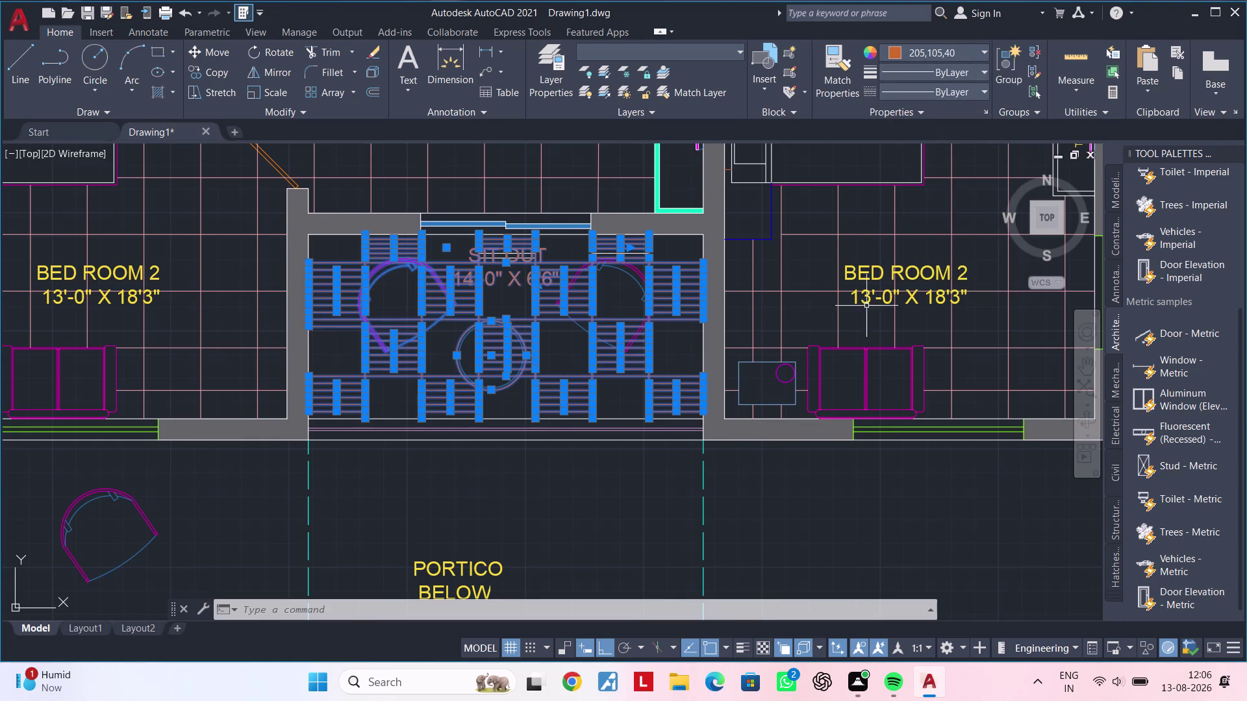
key(Escape)
middle_drag(518, 435, 528, 475)
key(Escape)
key(Escape)
scroll(up, 3)
click(522, 319)
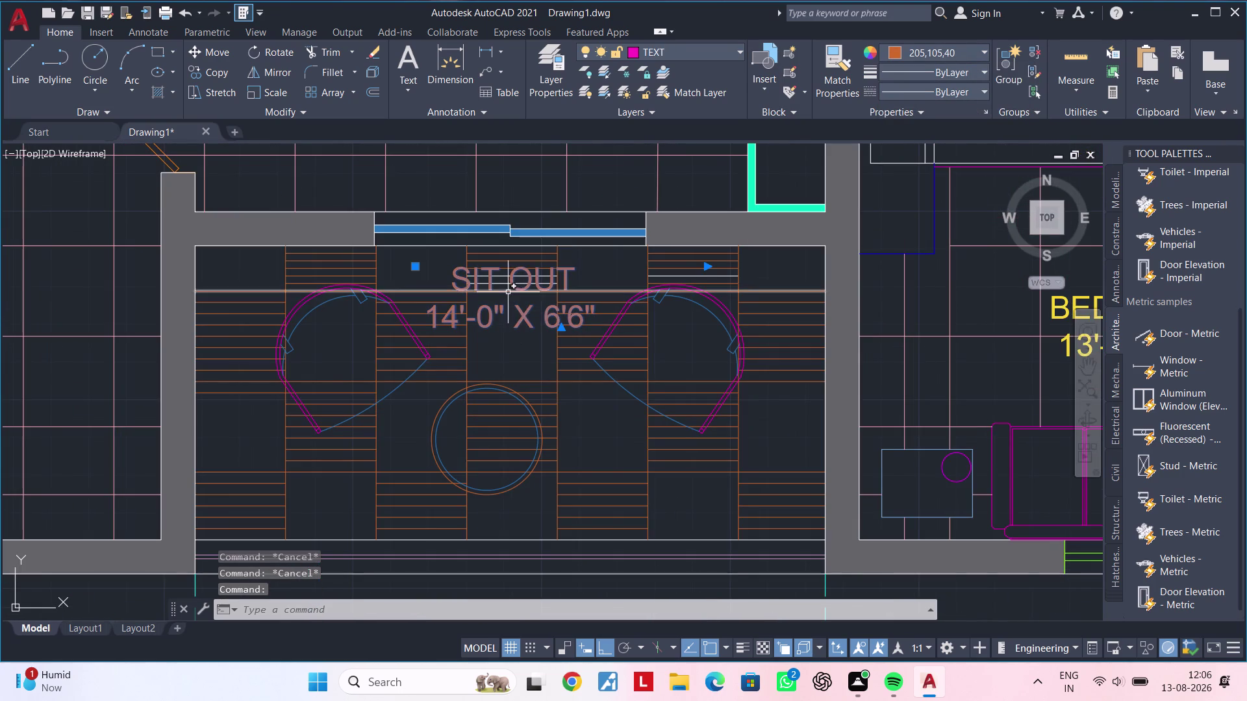
scroll(up, 3)
key(Escape)
click(482, 219)
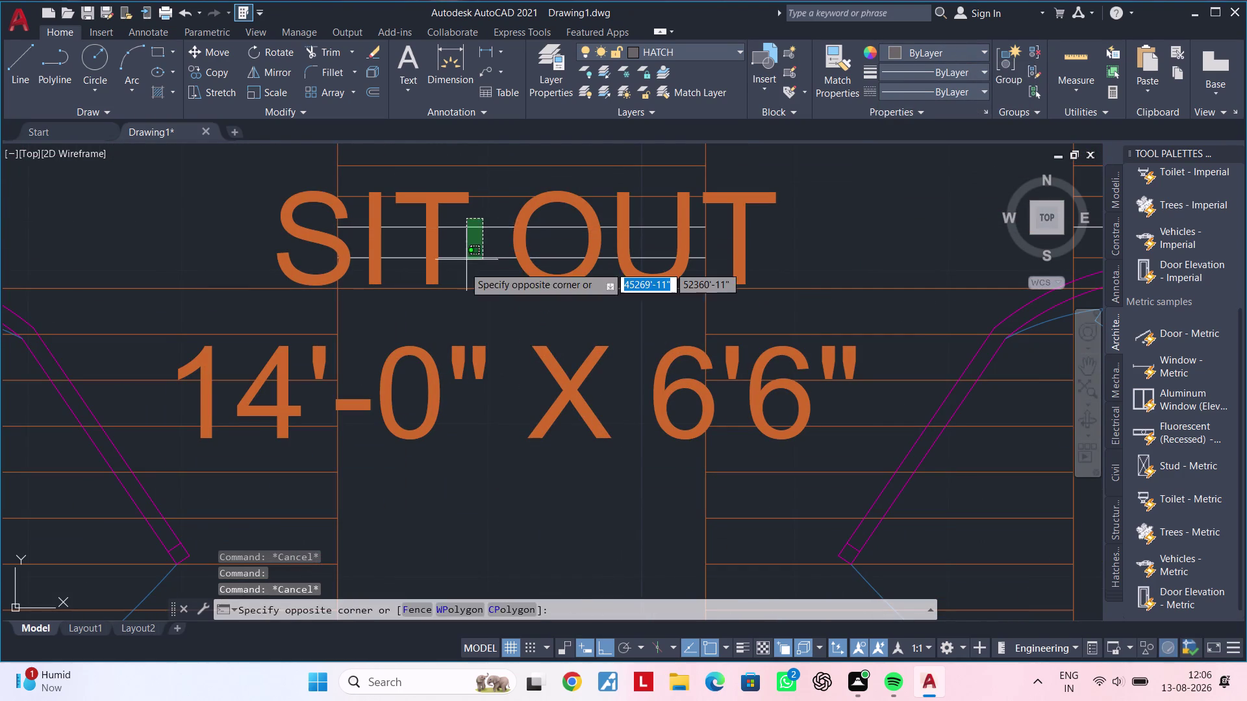
click(460, 278)
key(n)
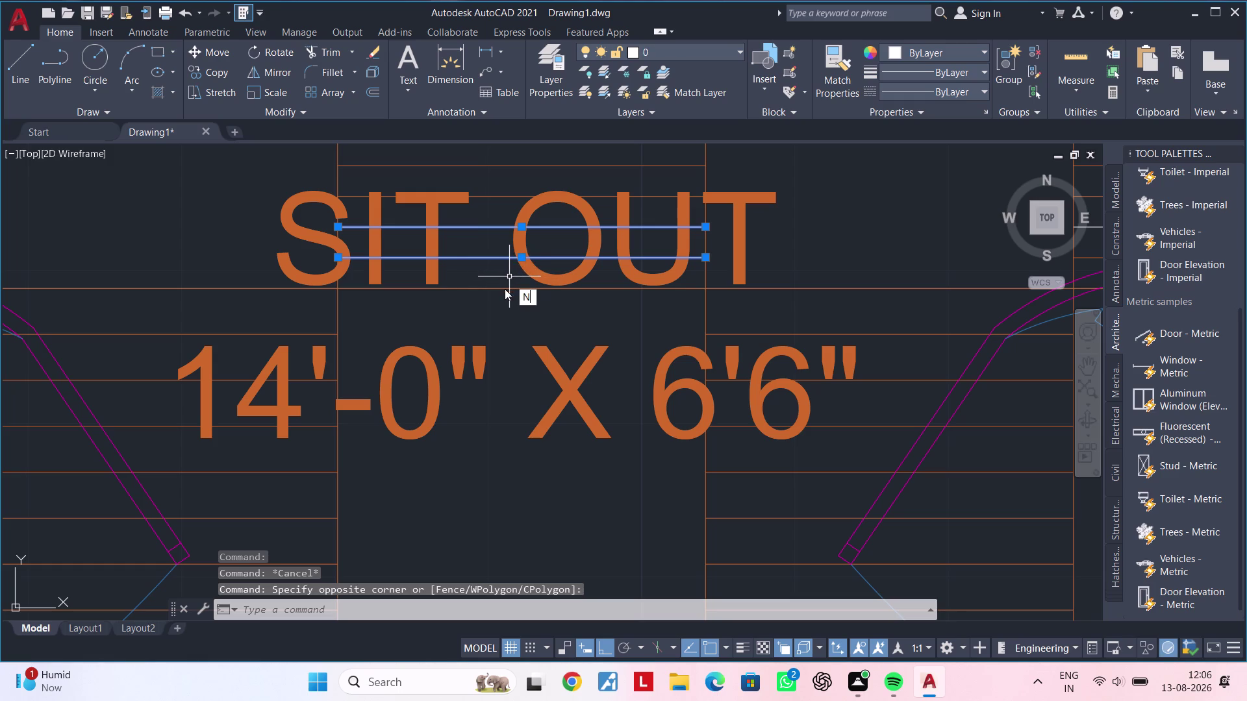
key(BackSpace)
key(m)
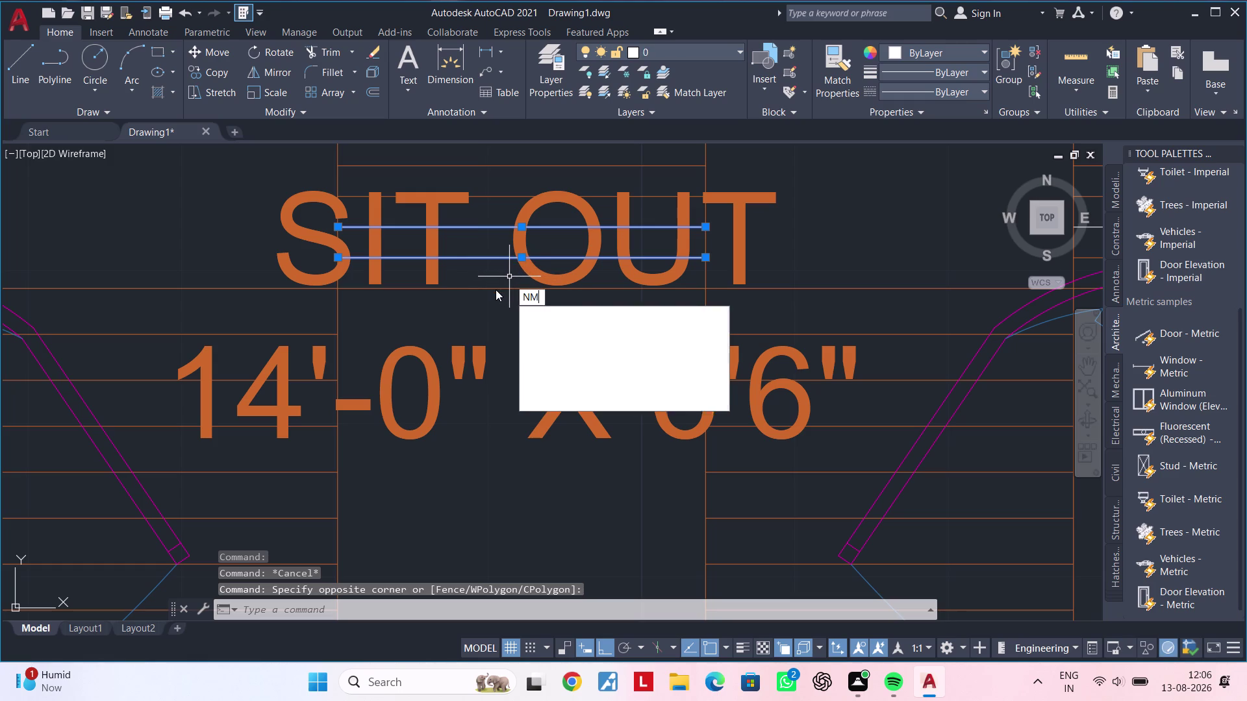
text(A)
key(space)
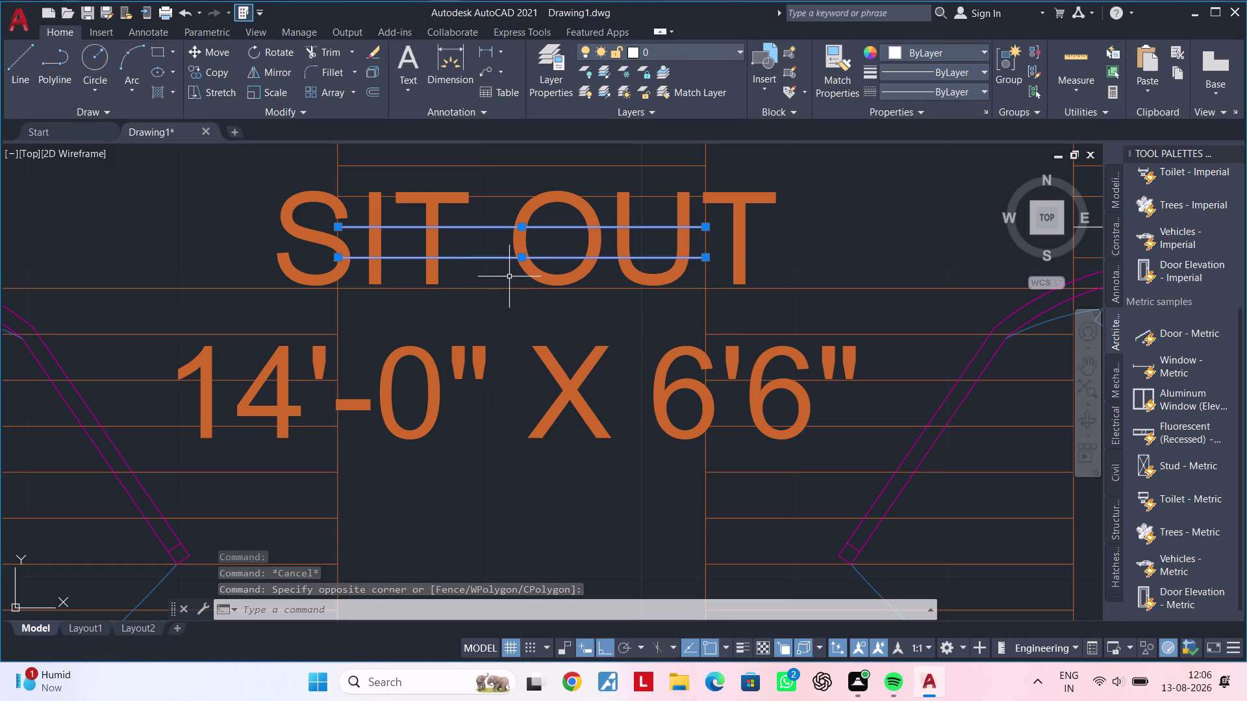
click(758, 223)
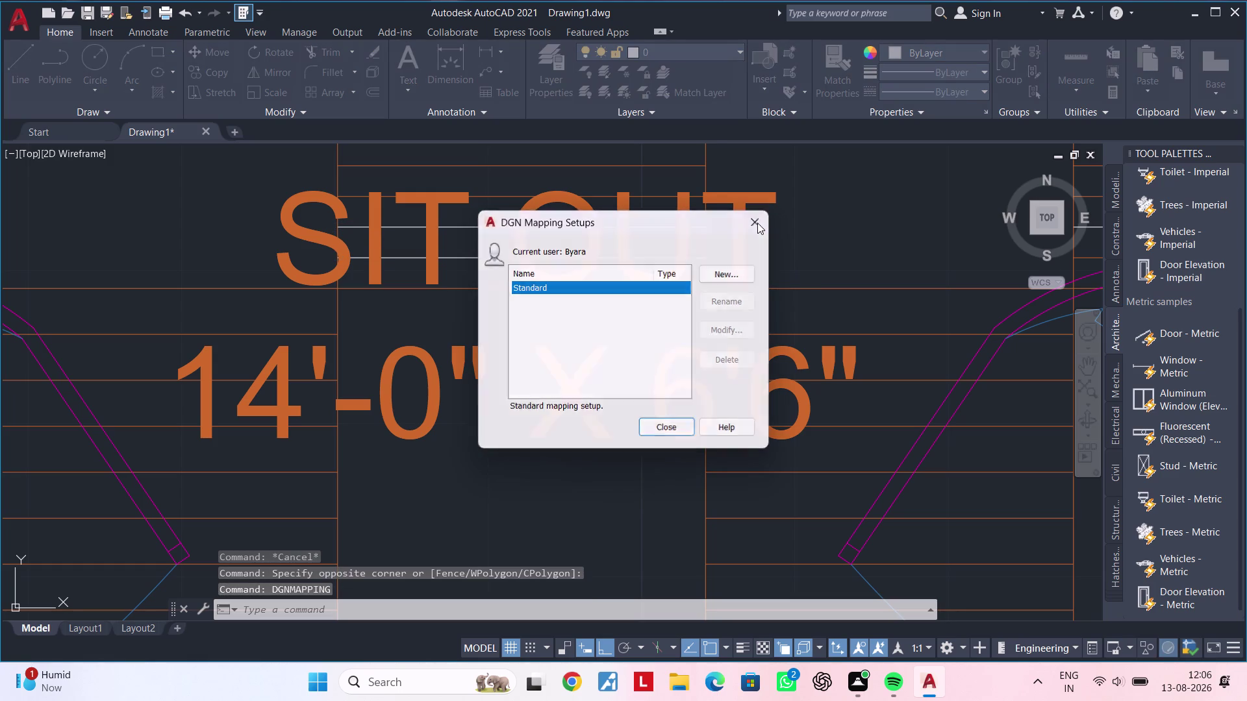
text(MA)
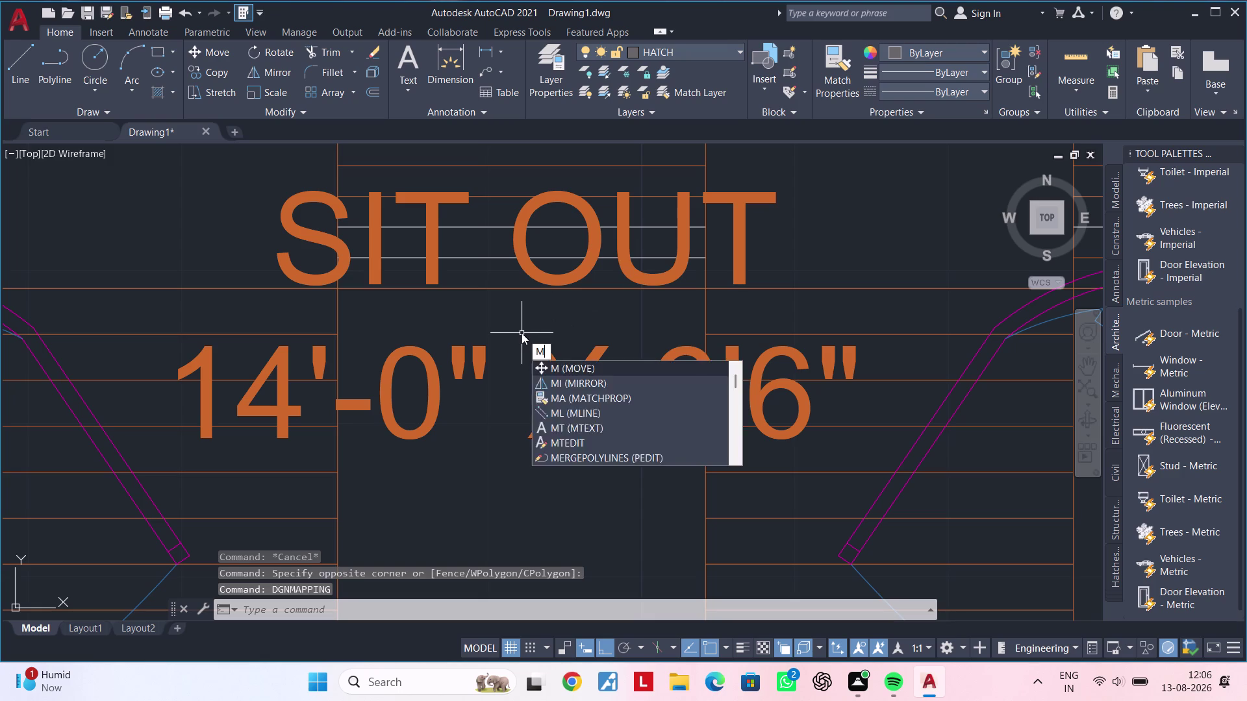
key(space)
key(Return)
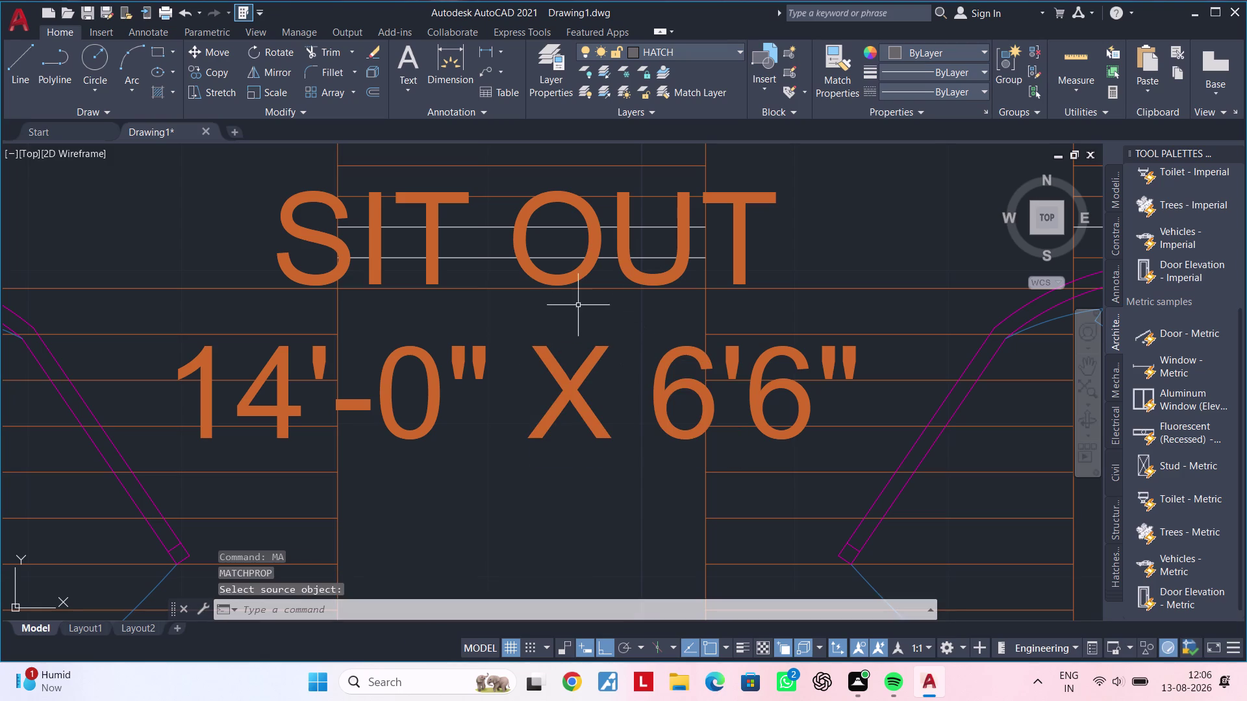
key(Escape)
key(Escape)
key(Escape)
key(m)
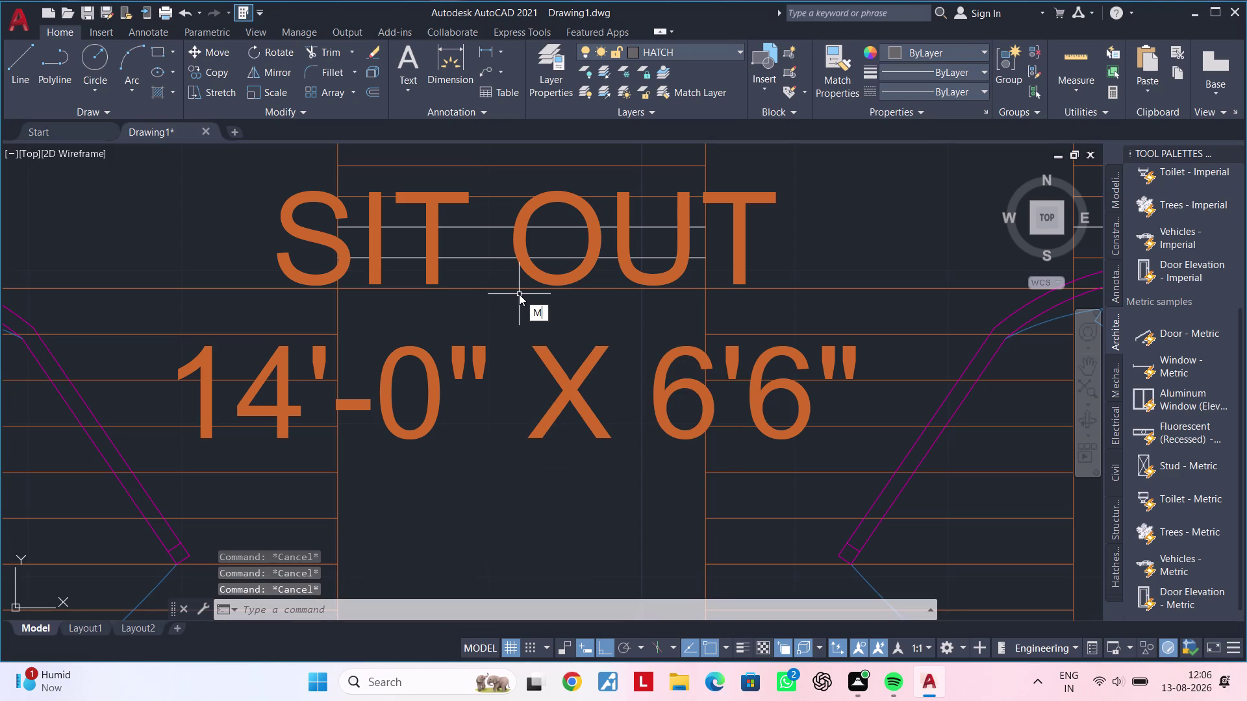
key(a)
key(space)
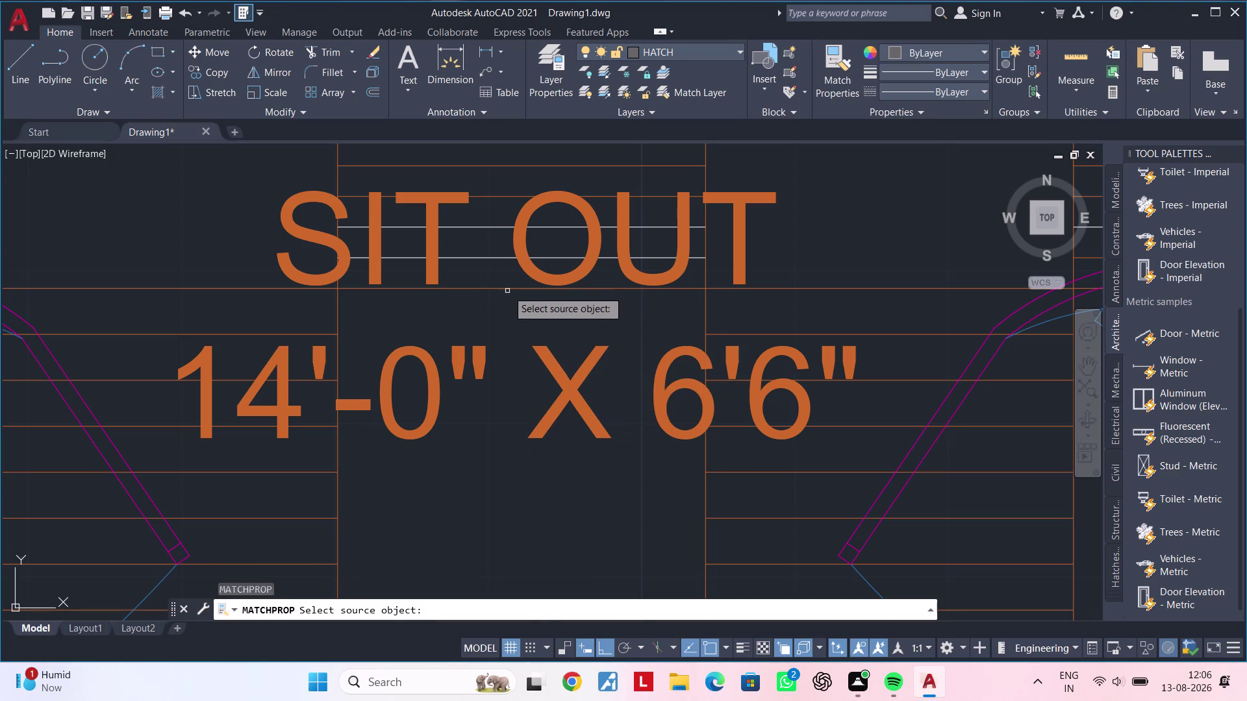
click(506, 287)
click(499, 259)
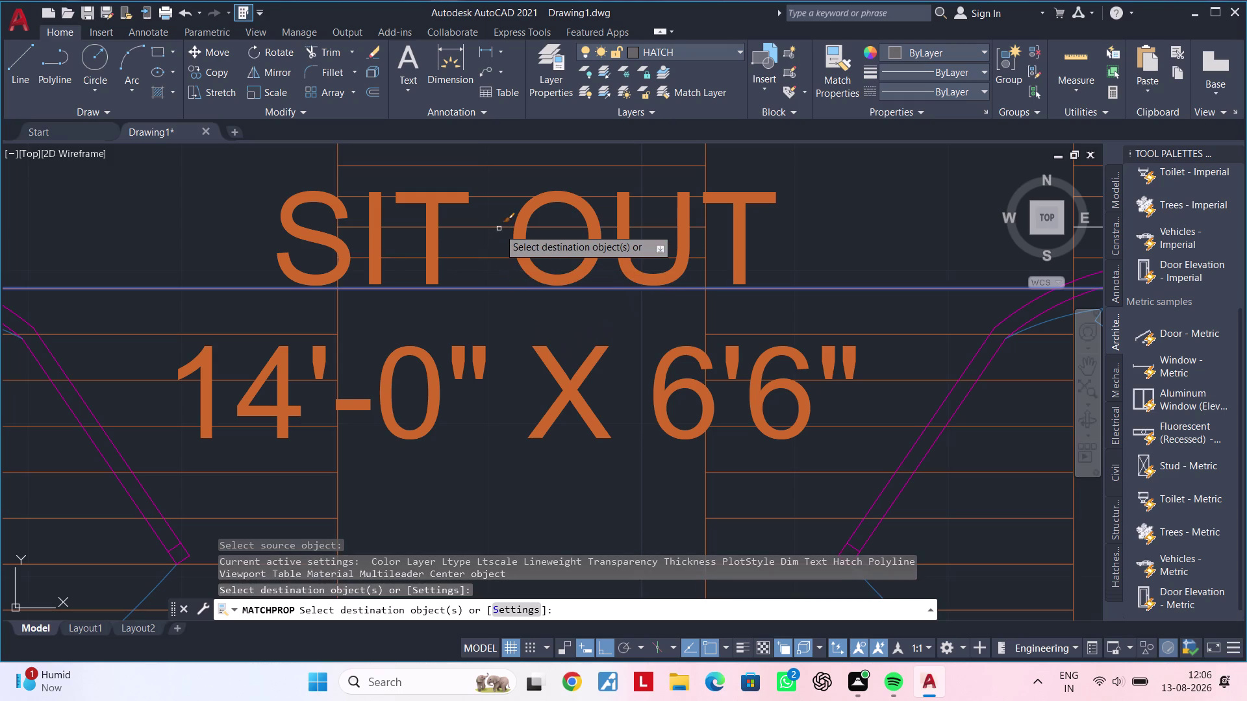
click(498, 229)
key(Escape)
key(Escape)
click(522, 239)
key(Escape)
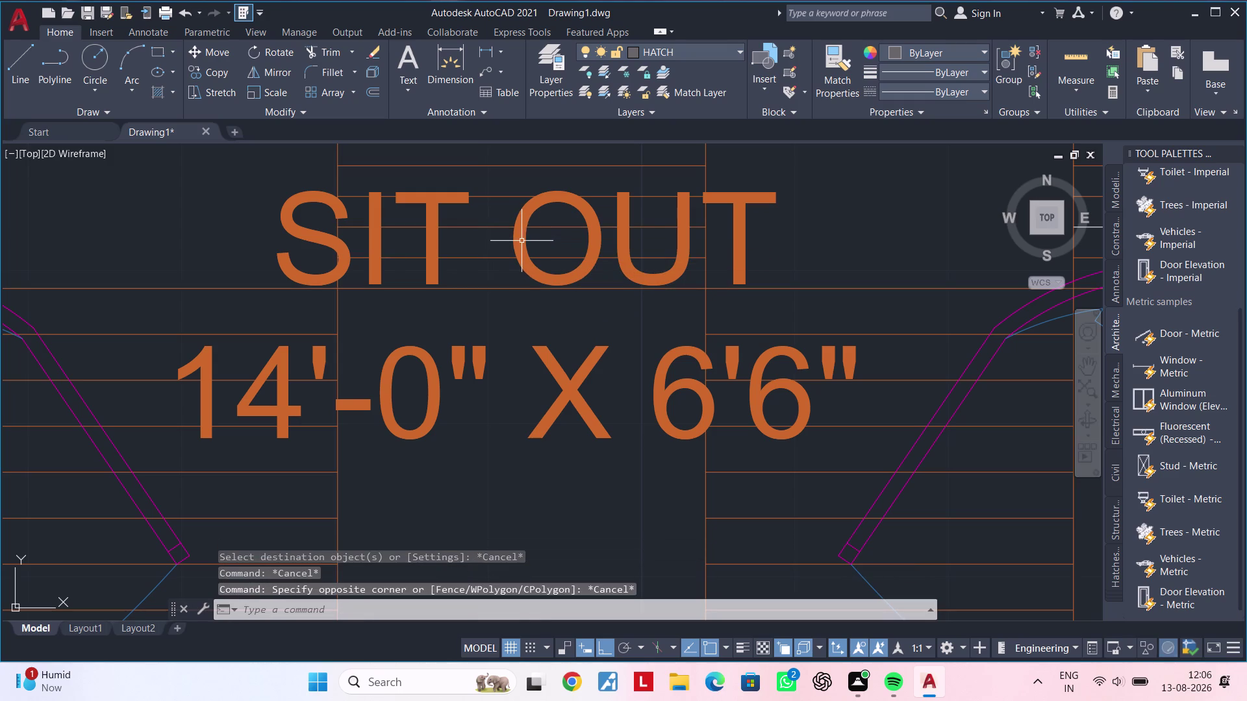
click(519, 244)
key(Escape)
key(Escape)
click(518, 254)
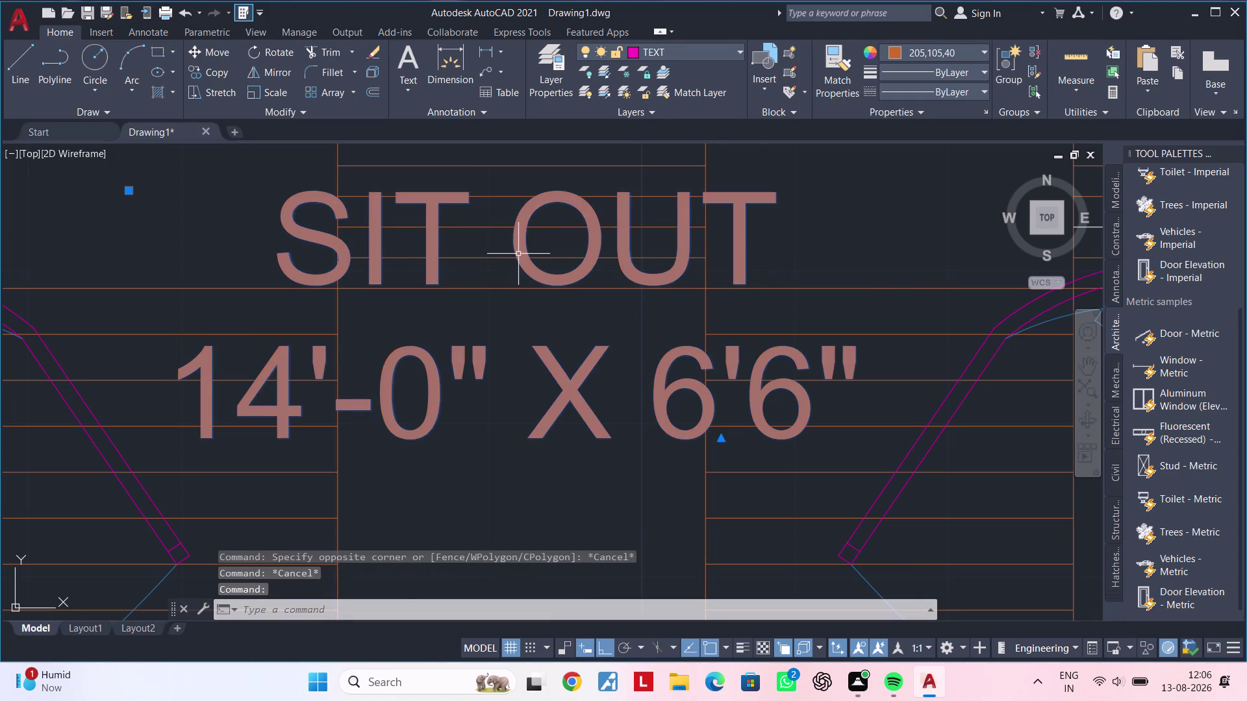
scroll(down, 3)
scroll(down, 3)
scroll(down, 3)
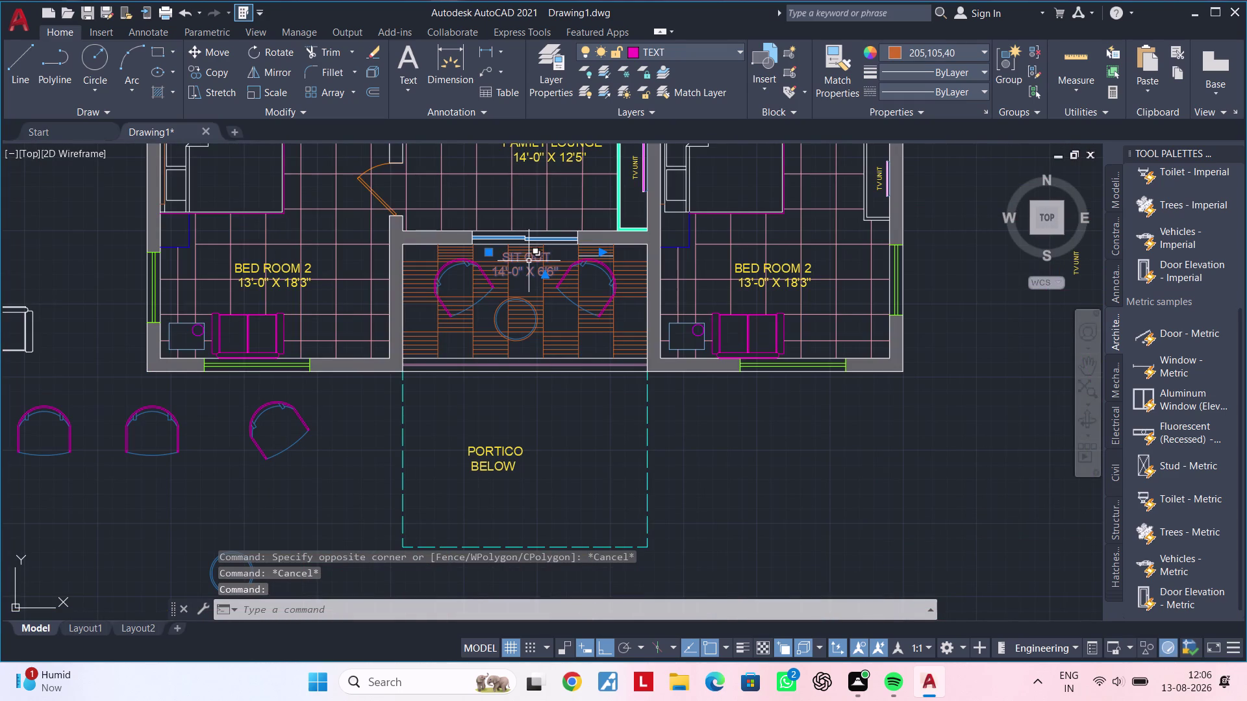
key(m)
text(A)
key(space)
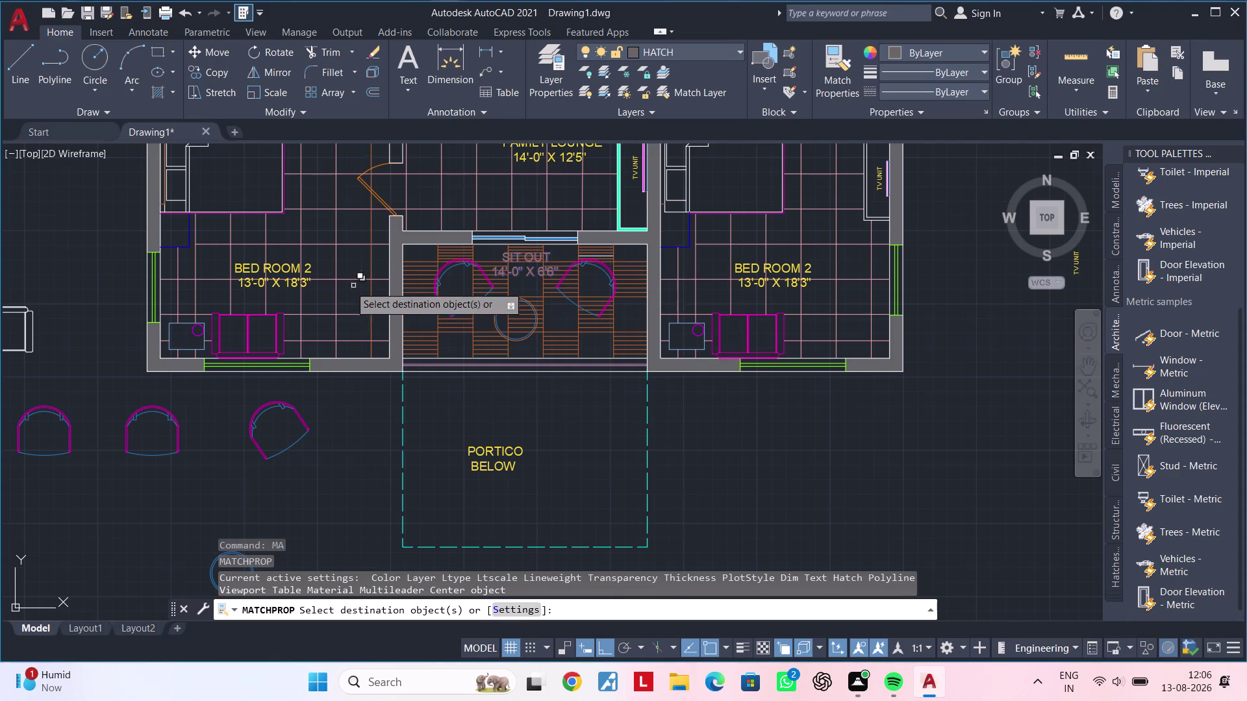
key(Escape)
key(Escape)
key(Escape)
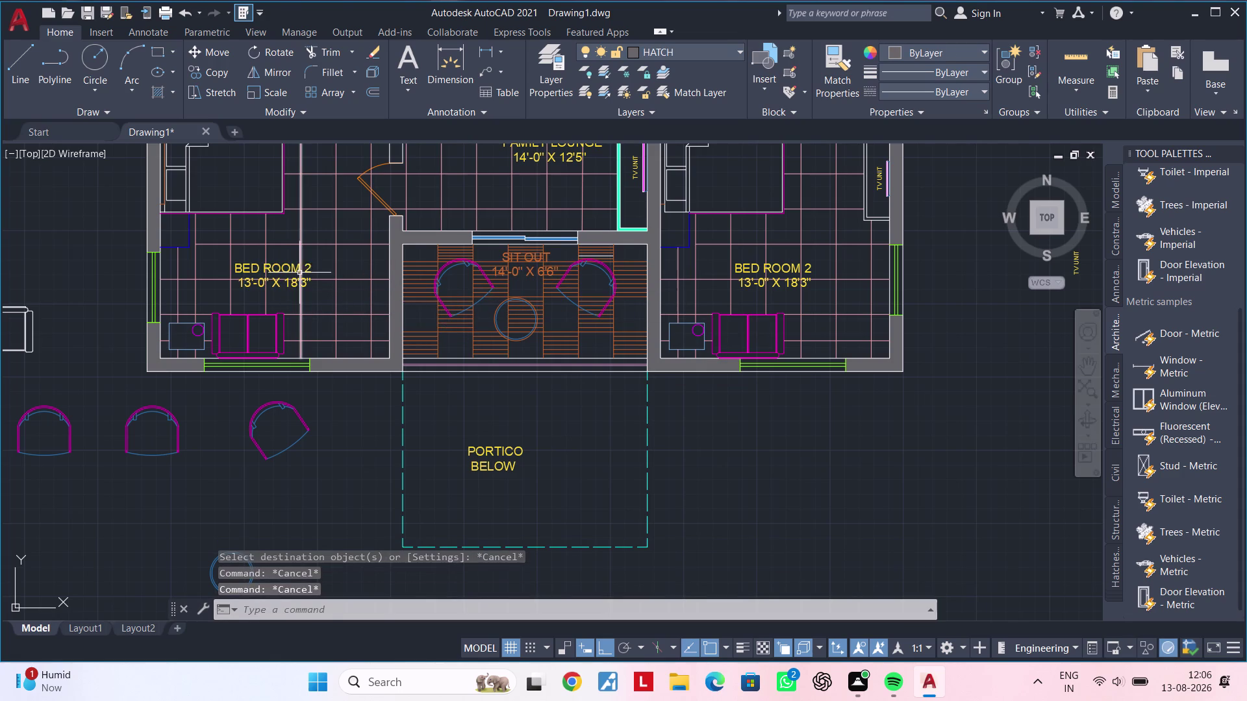
click(290, 269)
key(m)
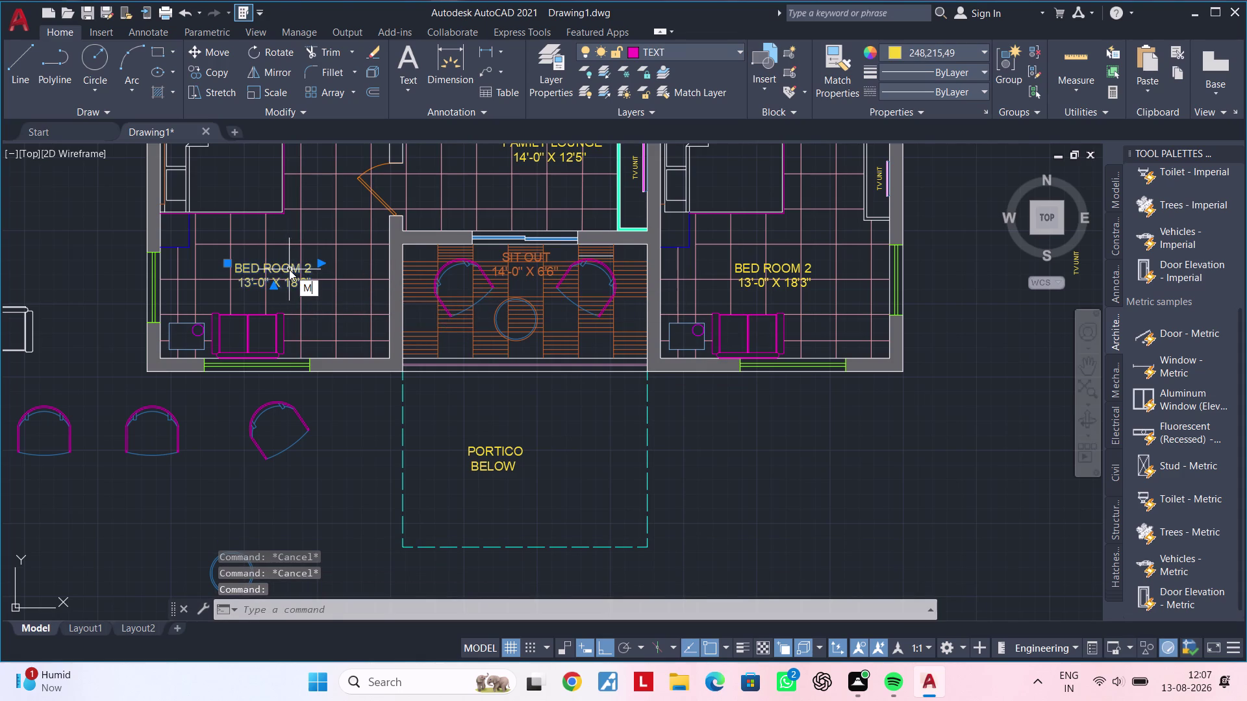
key(a)
key(space)
click(518, 274)
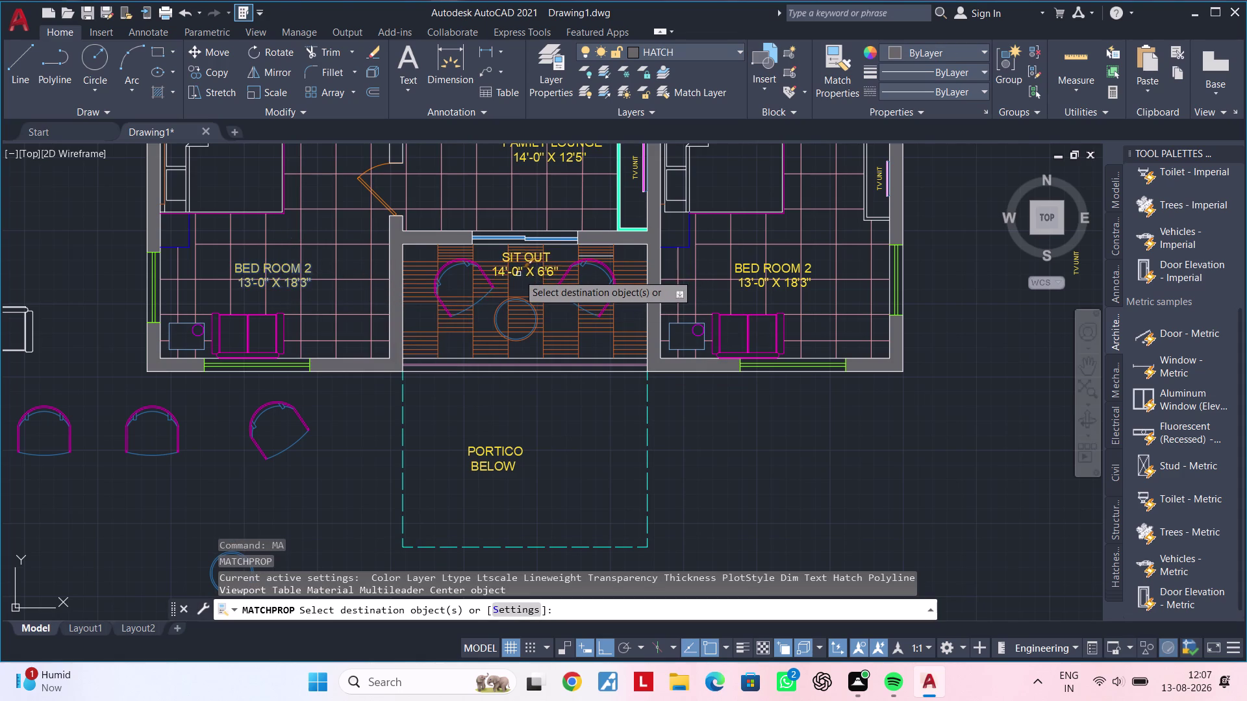
key(Escape)
scroll(down, 3)
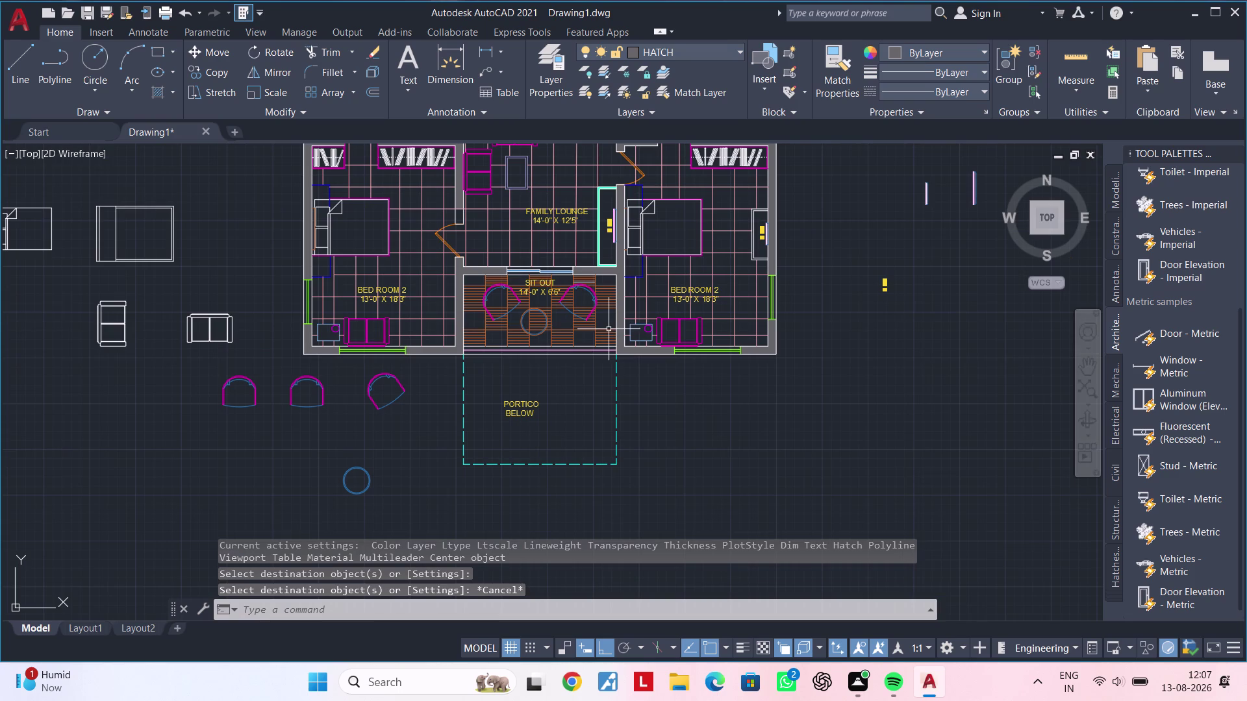
middle_drag(568, 364, 472, 513)
scroll(up, 3)
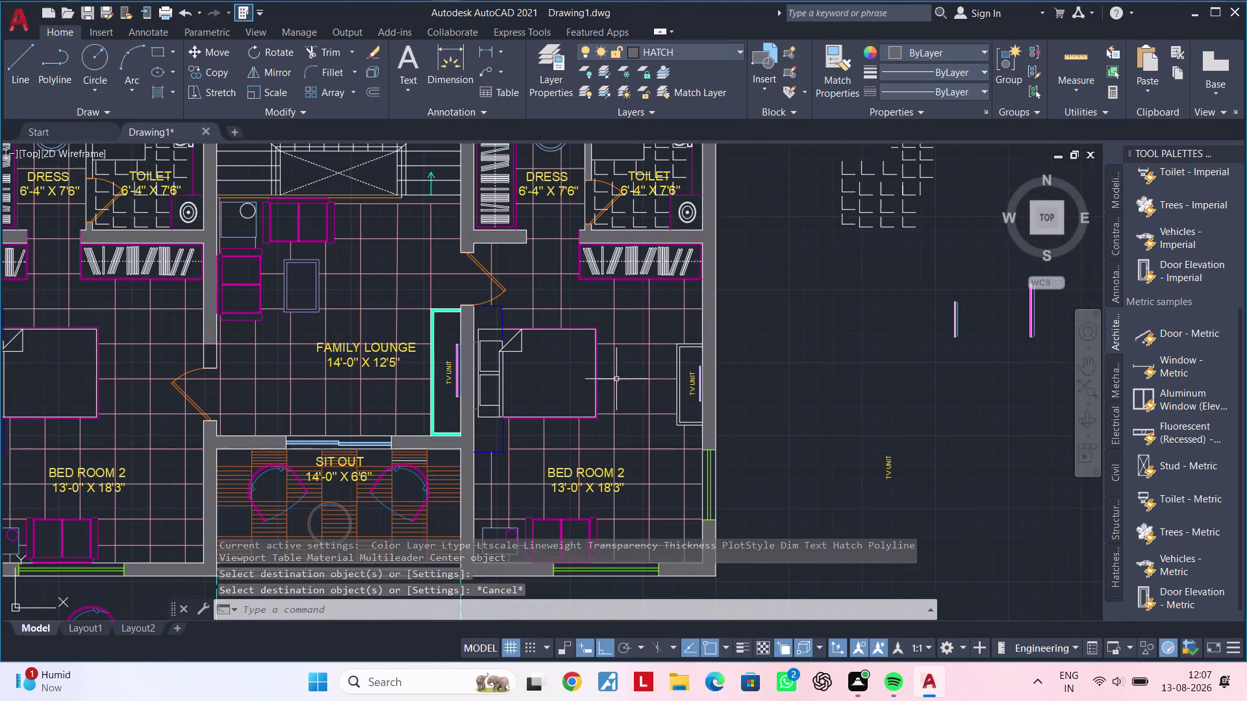
middle_drag(648, 385, 567, 423)
scroll(down, 3)
middle_drag(594, 384, 603, 380)
scroll(up, 3)
middle_drag(534, 415, 624, 404)
scroll(down, 3)
middle_drag(624, 403, 656, 404)
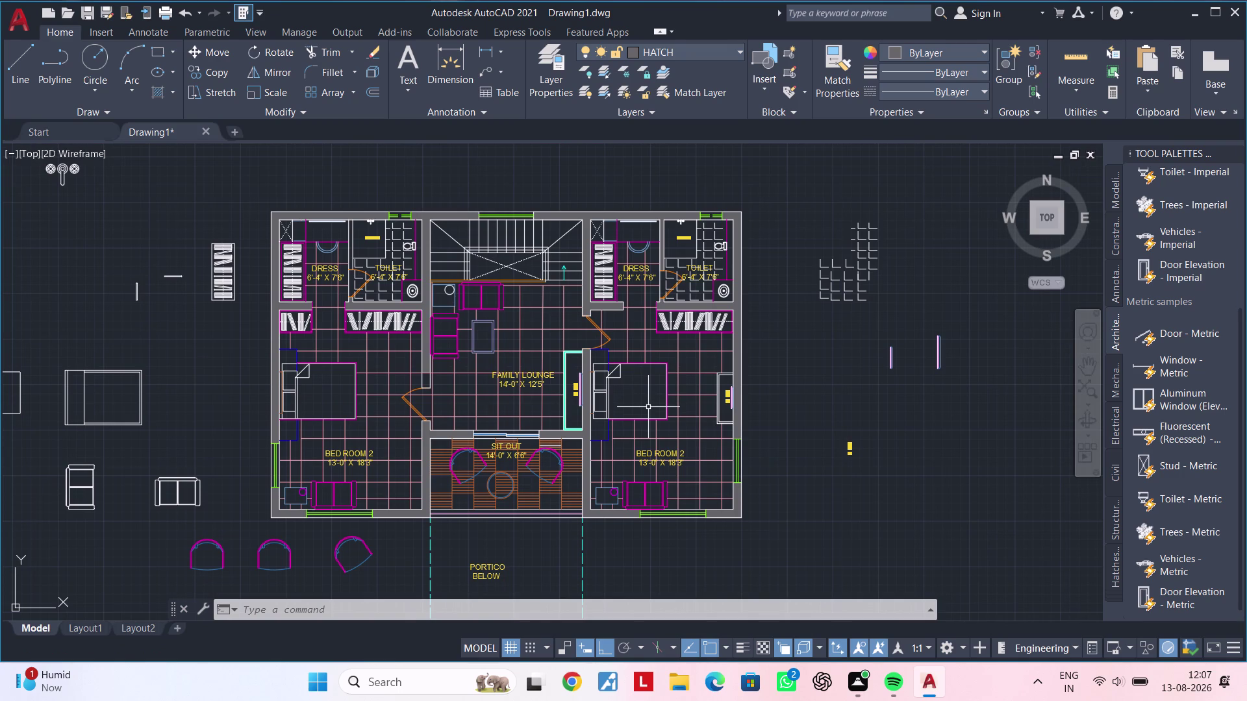
scroll(up, 3)
middle_drag(661, 467, 672, 387)
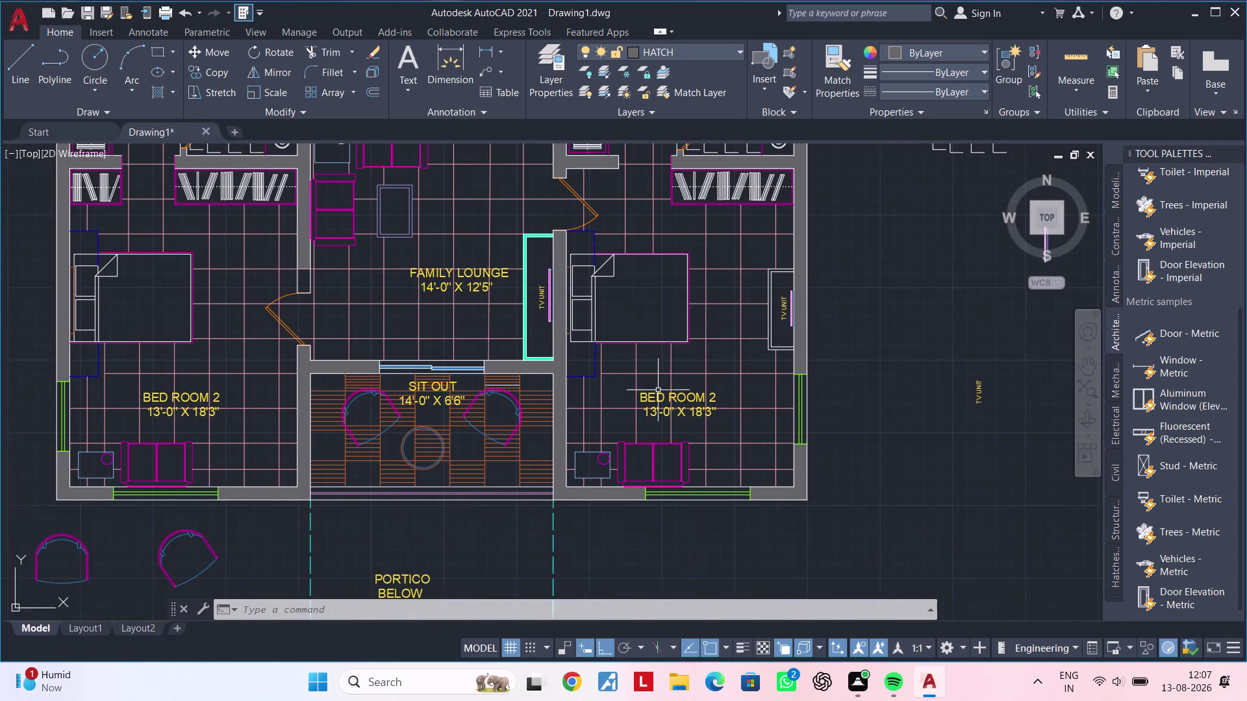
scroll(down, 3)
middle_drag(621, 412, 593, 464)
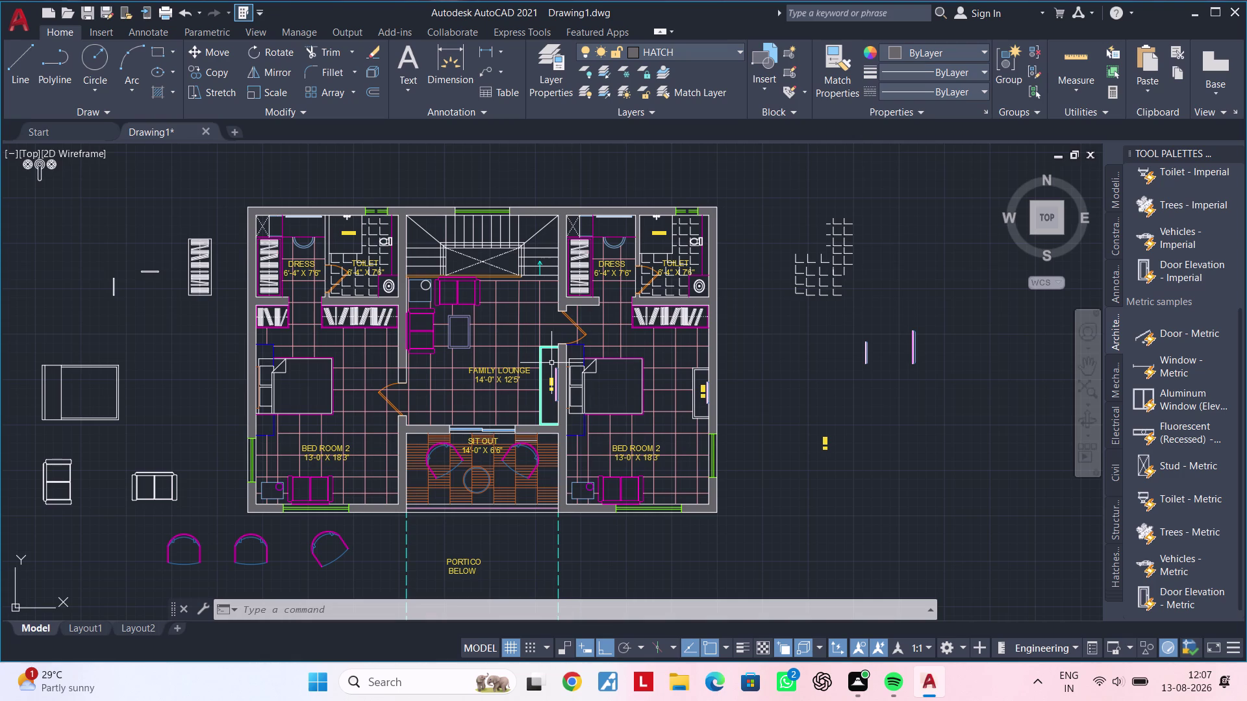
scroll(up, 3)
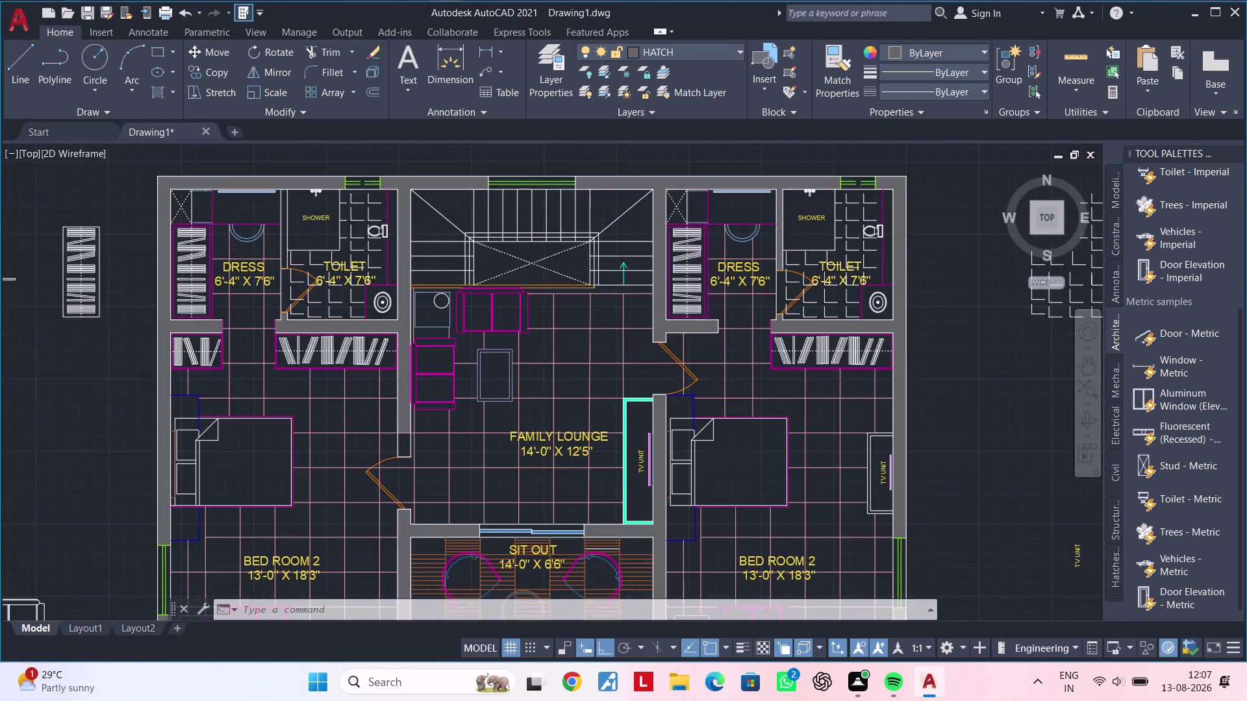
middle_drag(378, 272, 509, 307)
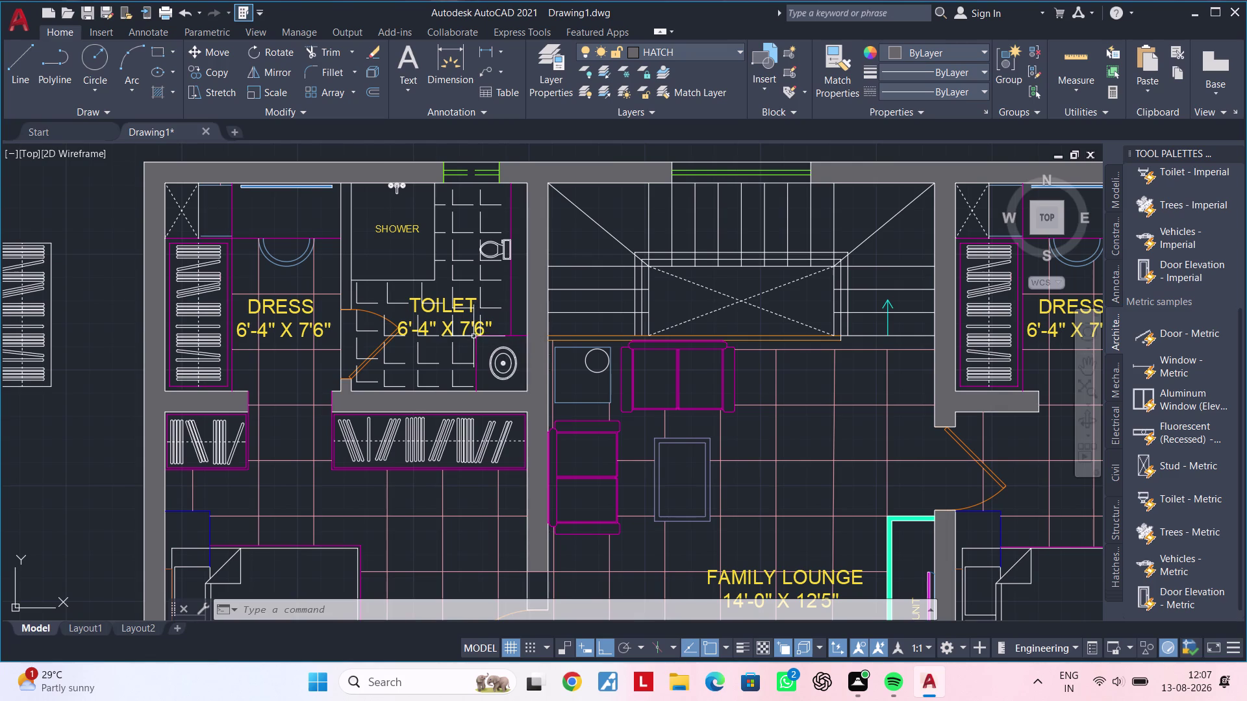
scroll(up, 3)
scroll(up, 3)
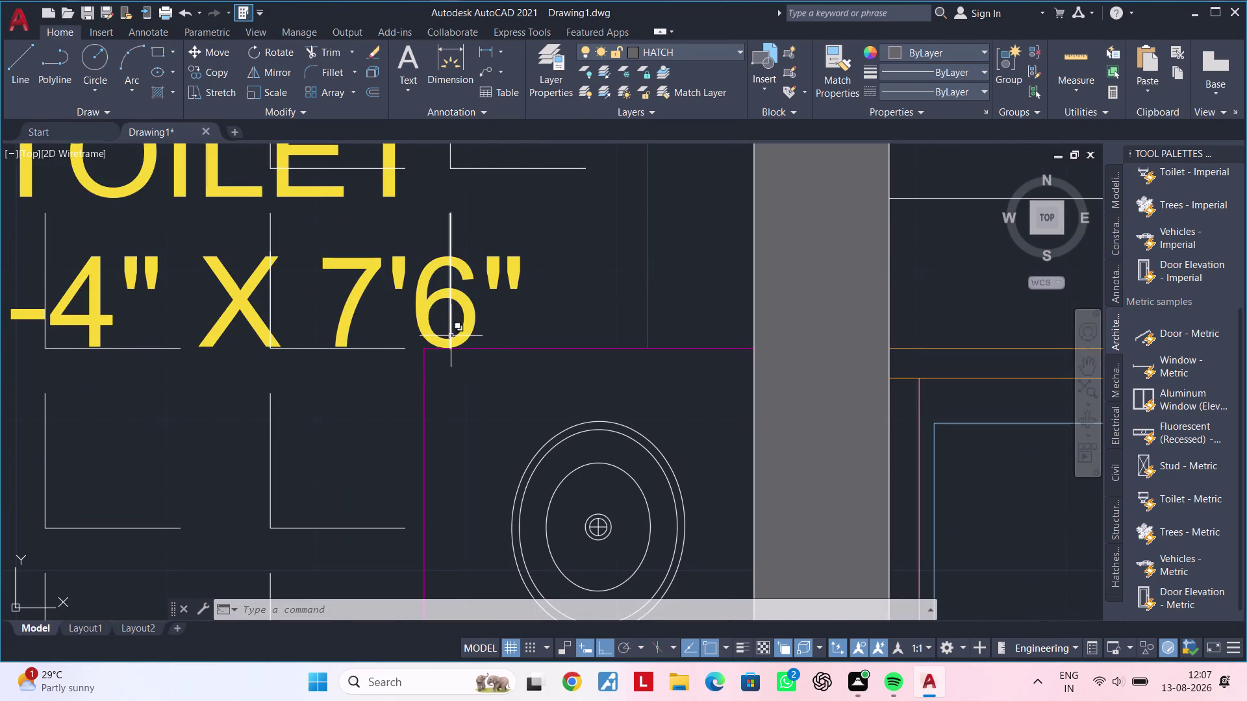
scroll(down, 3)
middle_drag(983, 305, 384, 328)
scroll(down, 3)
middle_drag(319, 335, 535, 308)
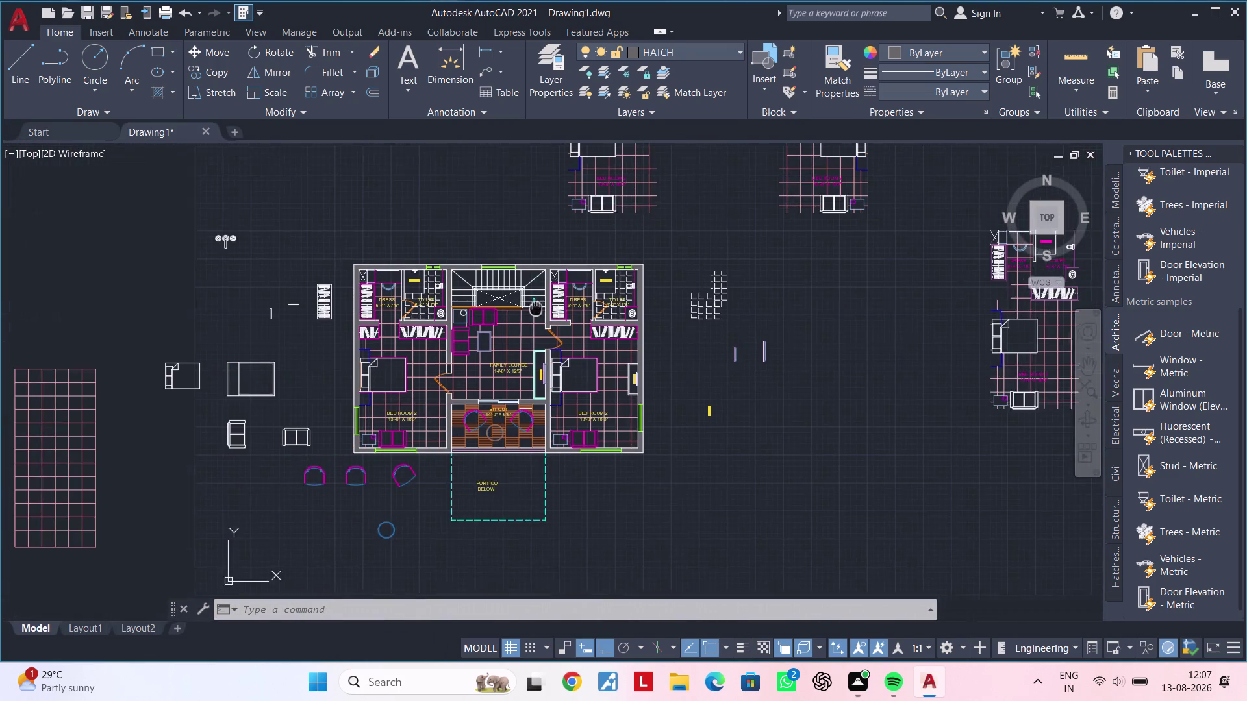
middle_drag(535, 308, 537, 308)
middle_drag(572, 318, 398, 379)
scroll(down, 3)
middle_drag(476, 359, 675, 302)
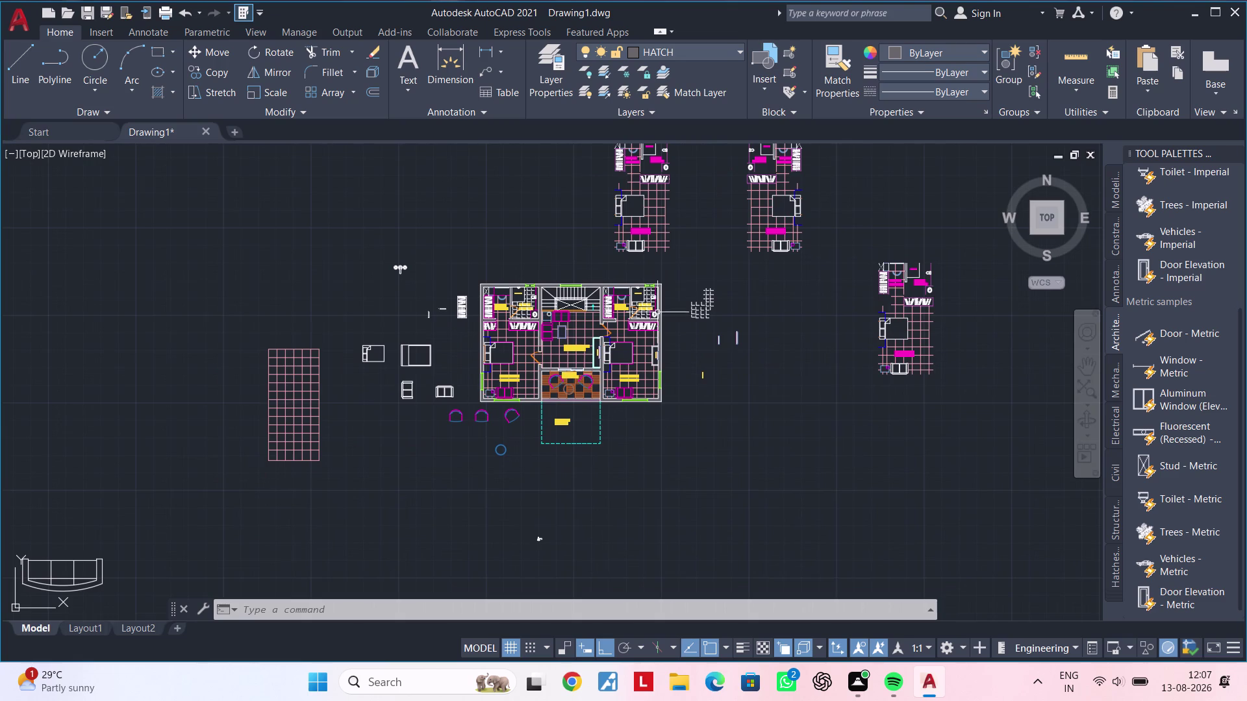
middle_drag(562, 365, 478, 332)
scroll(up, 3)
middle_drag(464, 328, 442, 419)
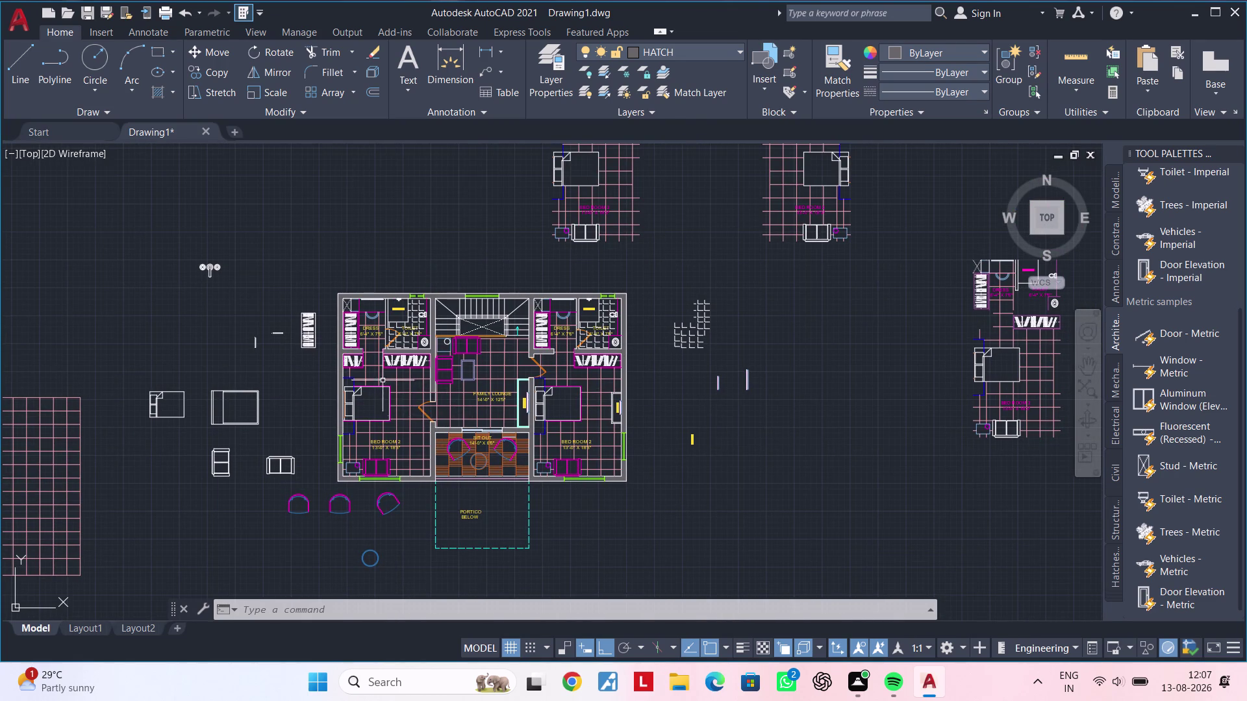
scroll(up, 3)
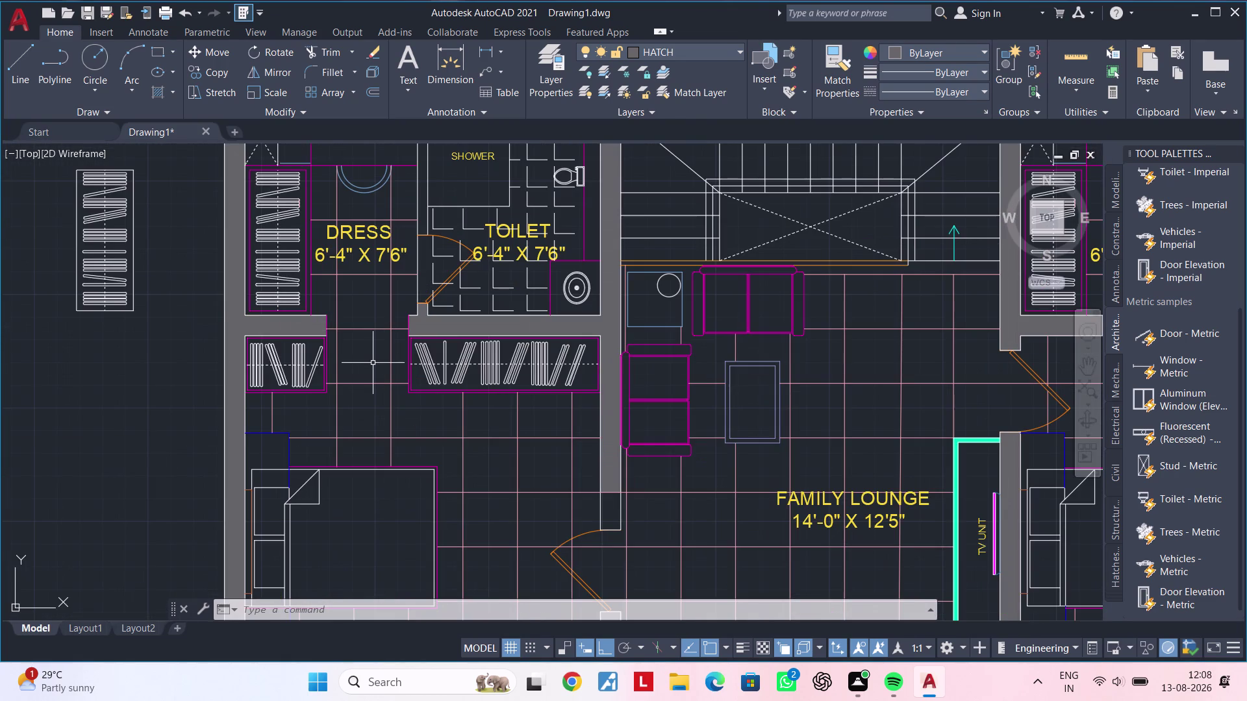
scroll(down, 3)
middle_drag(457, 372, 260, 349)
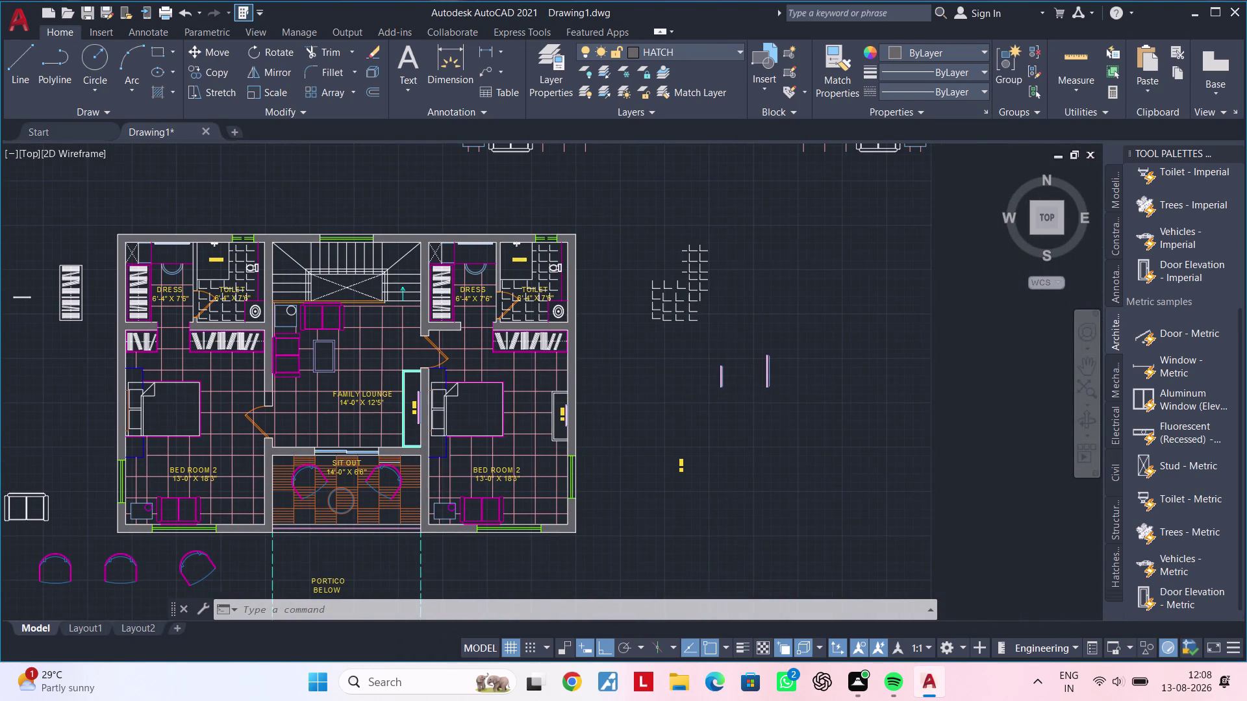
middle_drag(282, 371, 413, 311)
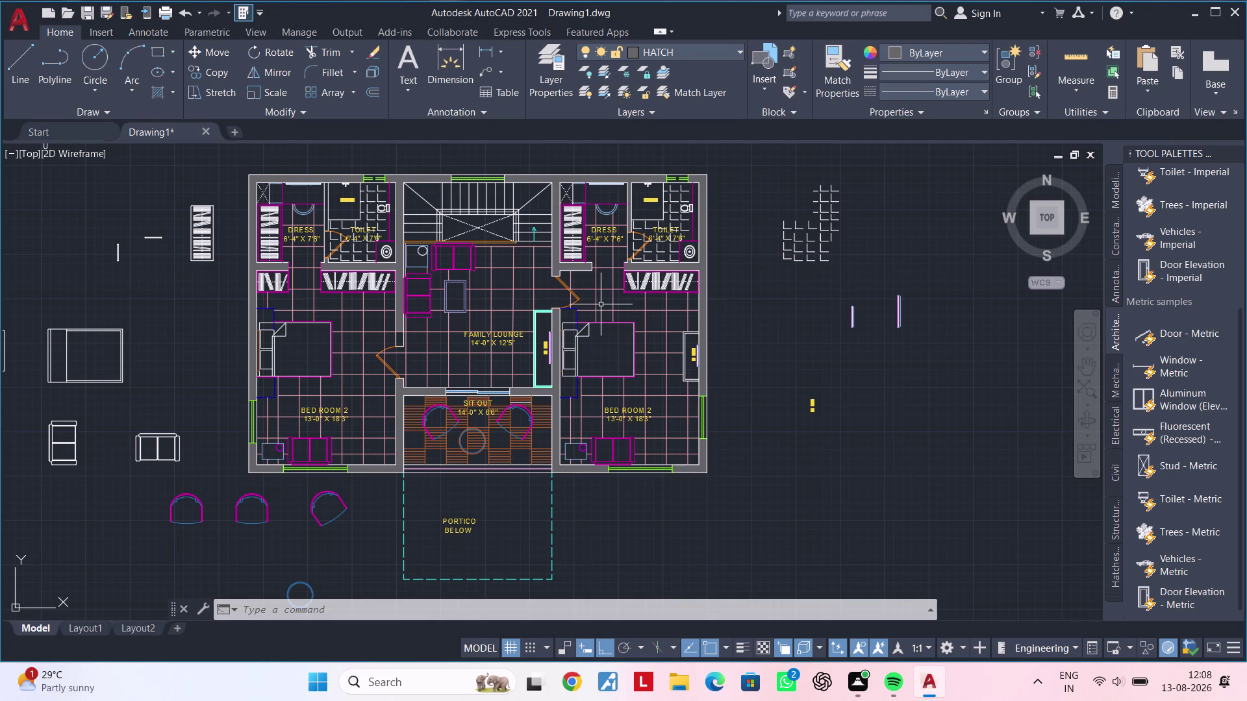
middle_drag(365, 491, 398, 471)
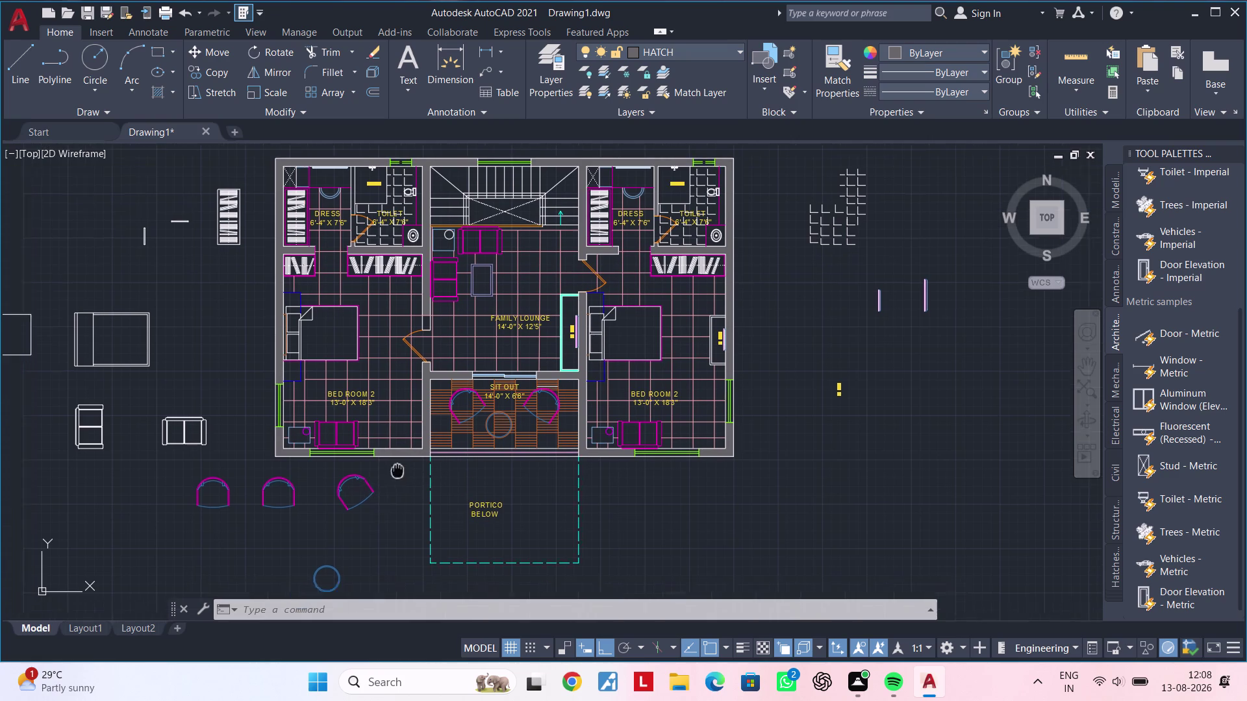
middle_drag(397, 471, 446, 440)
key(Escape)
key(Escape)
Erase the loose chairs and the leftover circle below the plan.
click(442, 444)
click(214, 478)
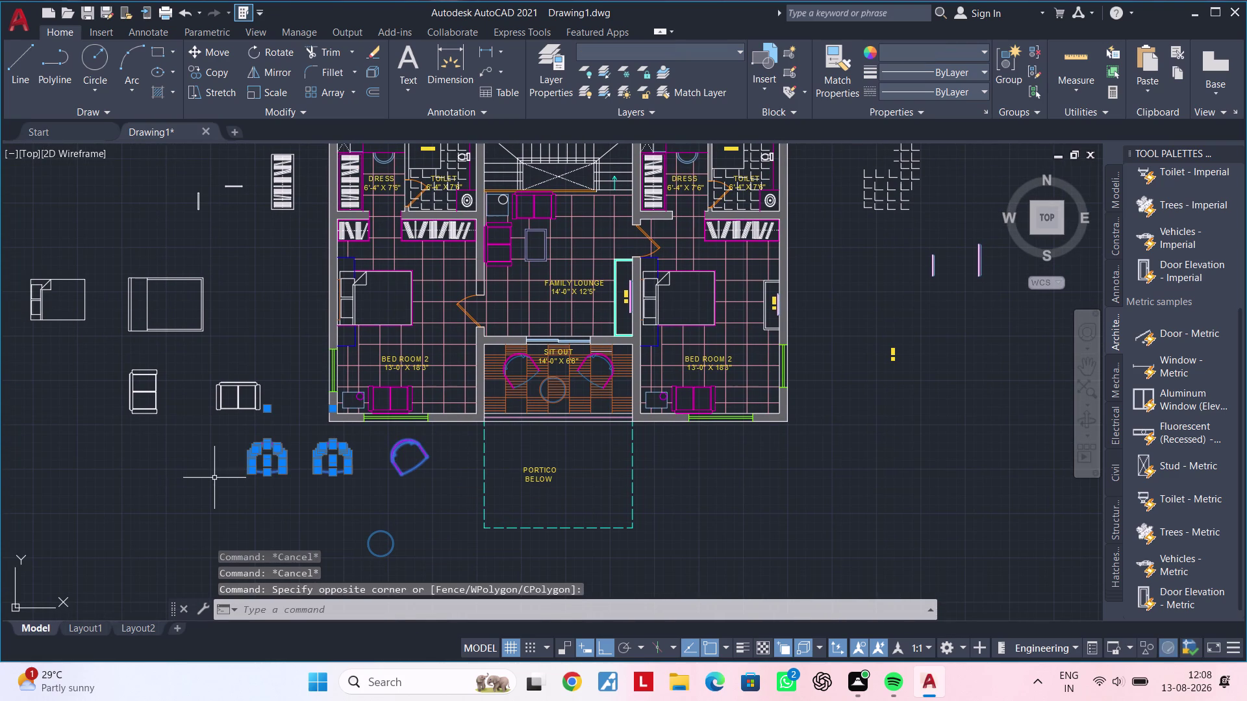
key(Delete)
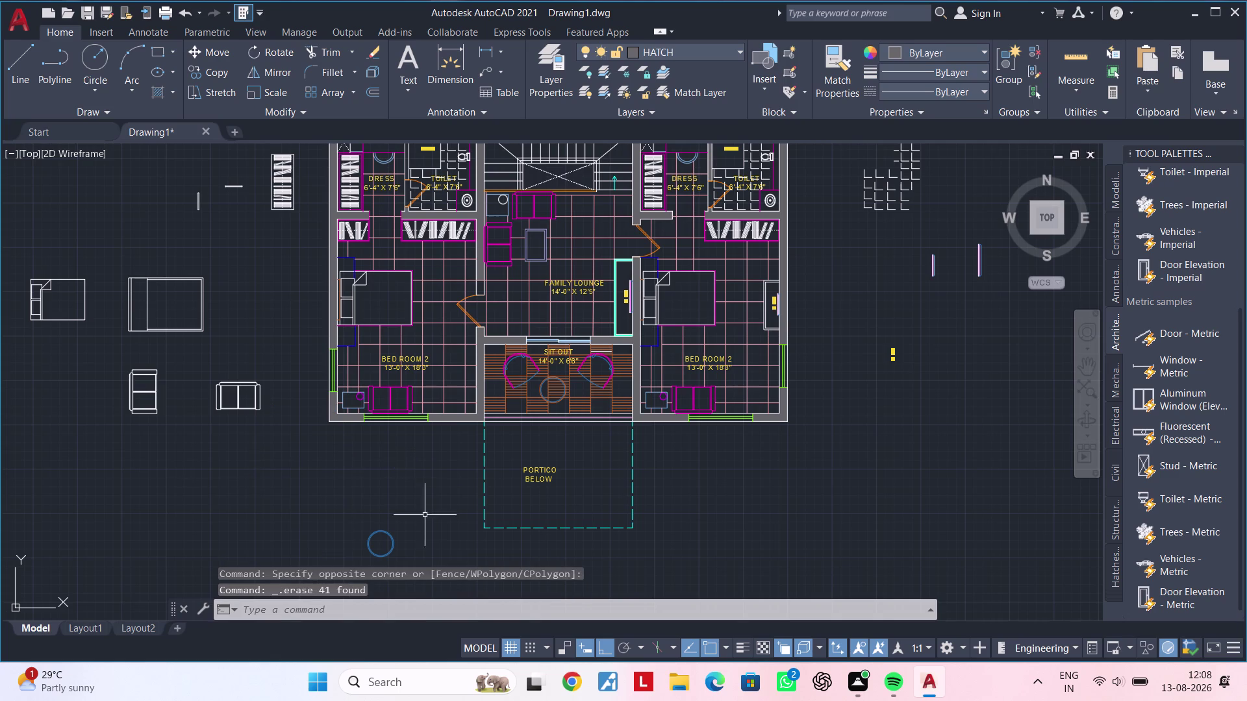
drag(412, 508, 410, 514)
click(358, 549)
key(Delete)
Erase the loose beds and sofas among the left-side drawings.
middle_drag(331, 498, 449, 519)
click(400, 500)
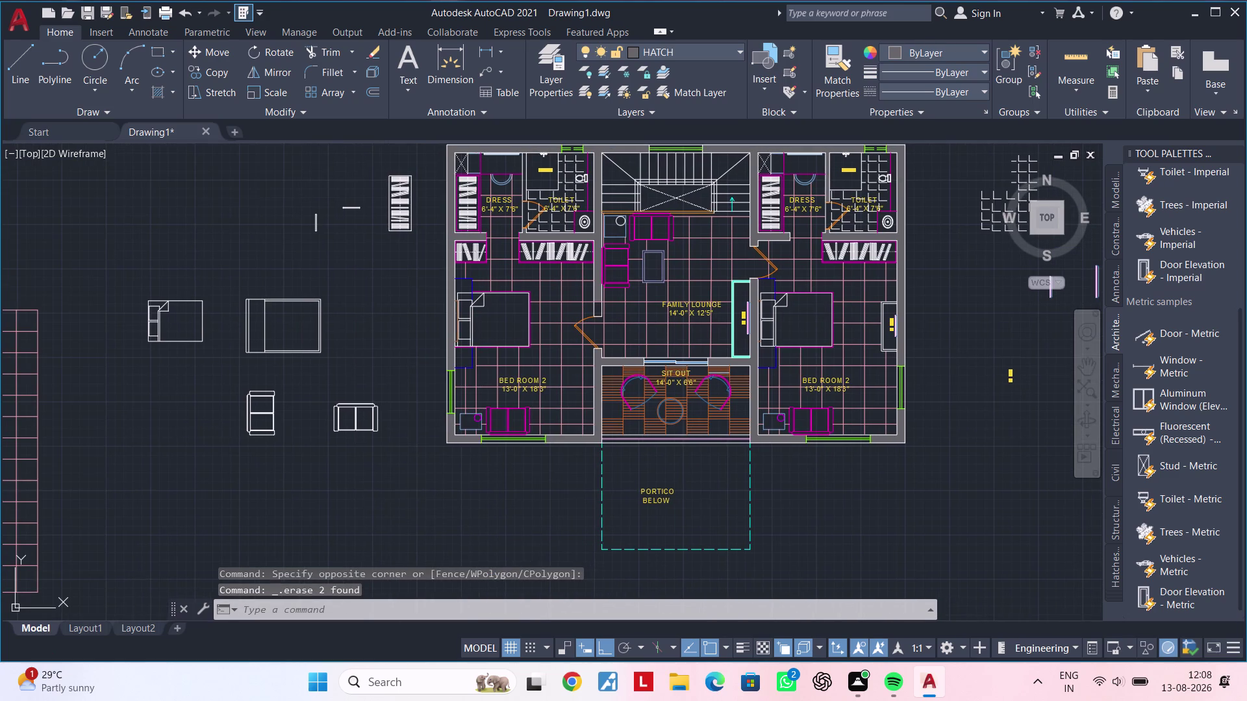
click(150, 247)
key(Delete)
middle_drag(189, 251, 203, 354)
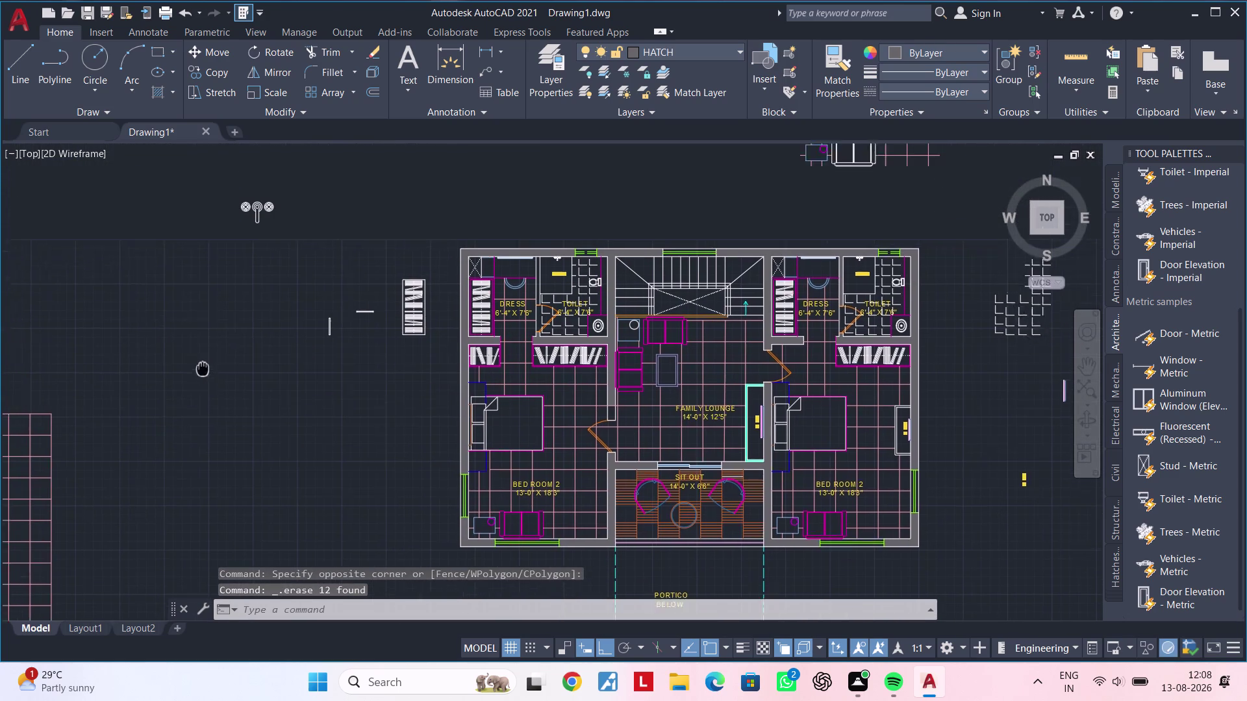
middle_drag(203, 355, 202, 407)
Erase the loose wardrobe, its lines and another stray object left of the plan.
click(437, 313)
click(259, 446)
key(Delete)
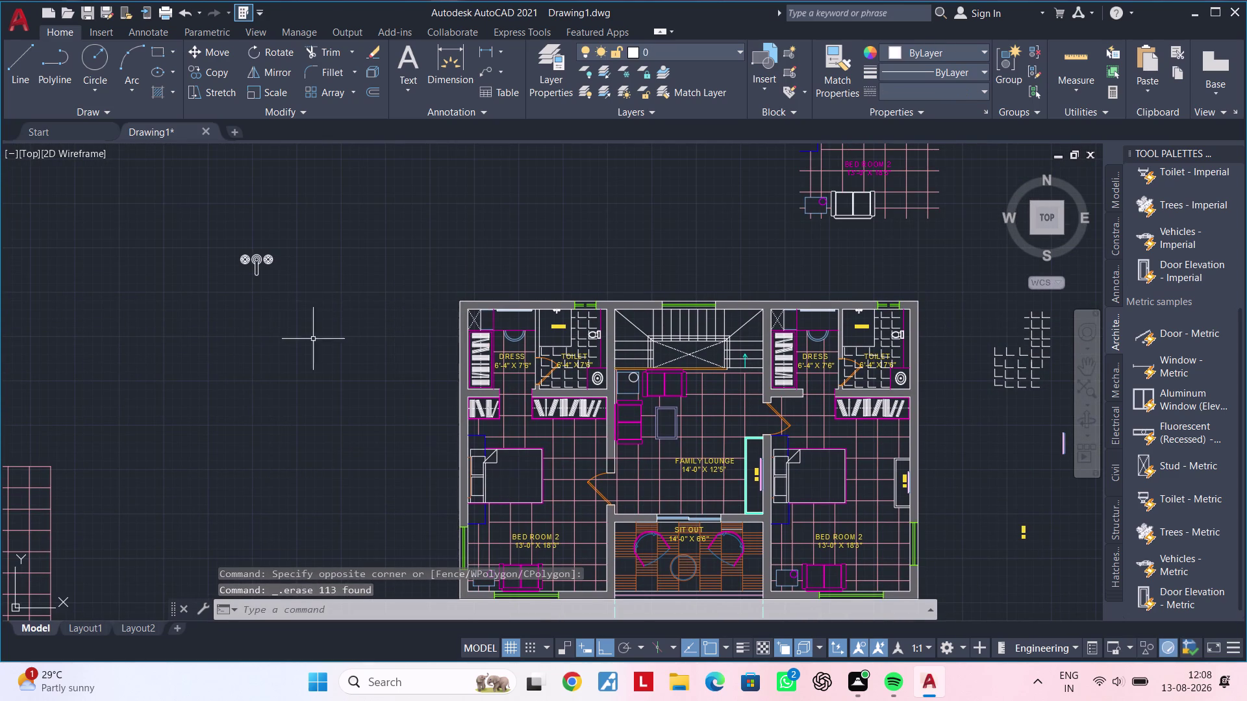
click(346, 220)
click(200, 291)
key(Delete)
Erase the pink tile grid and the small stray rectangle.
middle_drag(200, 306, 639, 191)
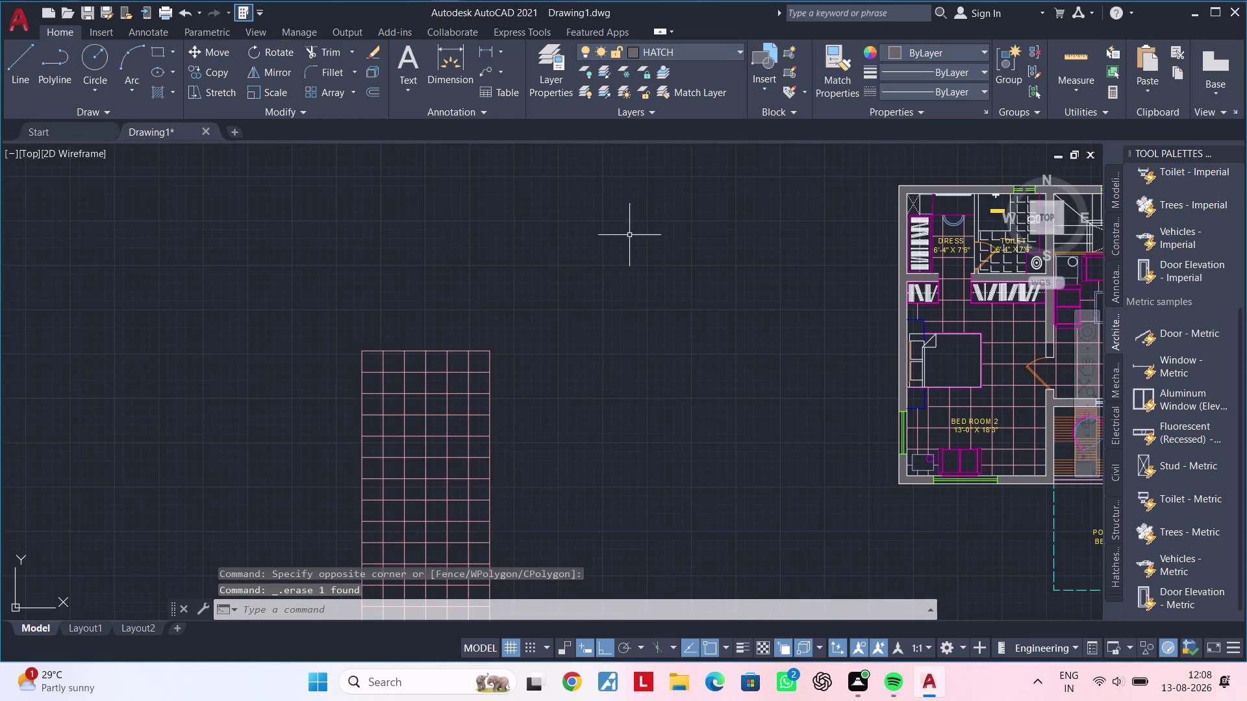
scroll(down, 3)
drag(627, 244, 616, 253)
click(450, 438)
key(Delete)
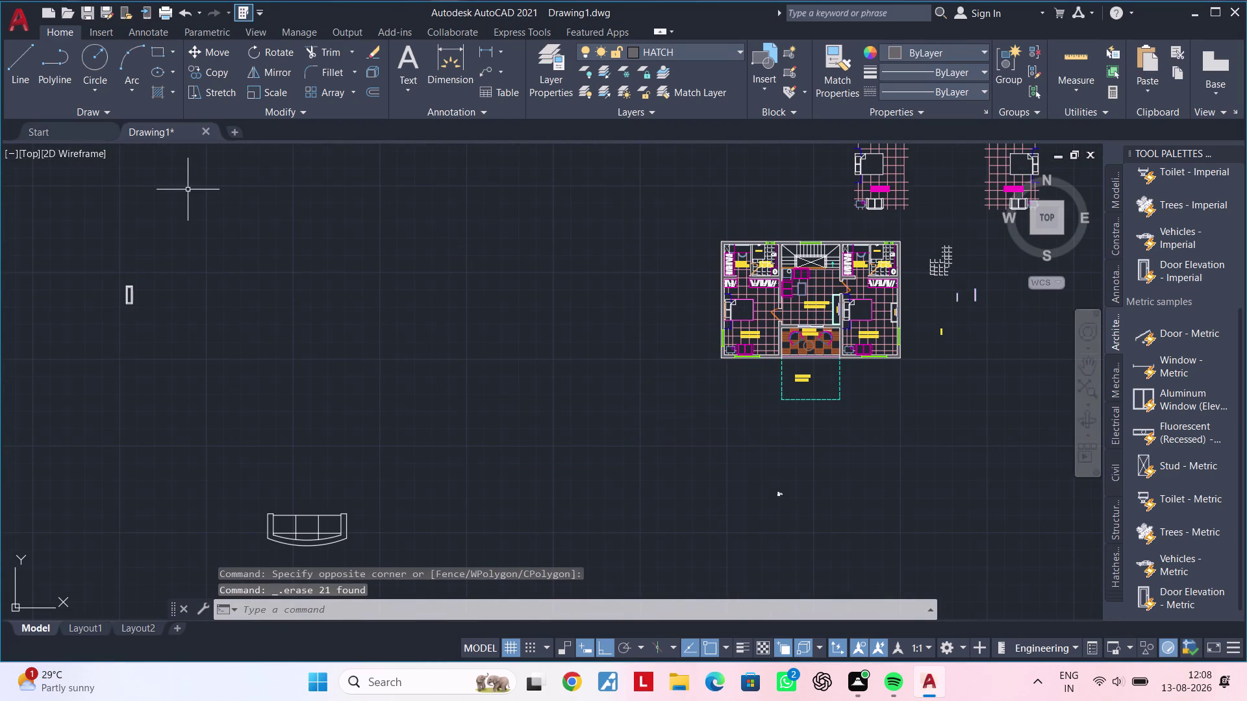
drag(186, 193, 147, 250)
click(105, 366)
key(Delete)
Erase the curved bay-shaped outline and a nearby stray piece.
middle_drag(483, 357, 269, 223)
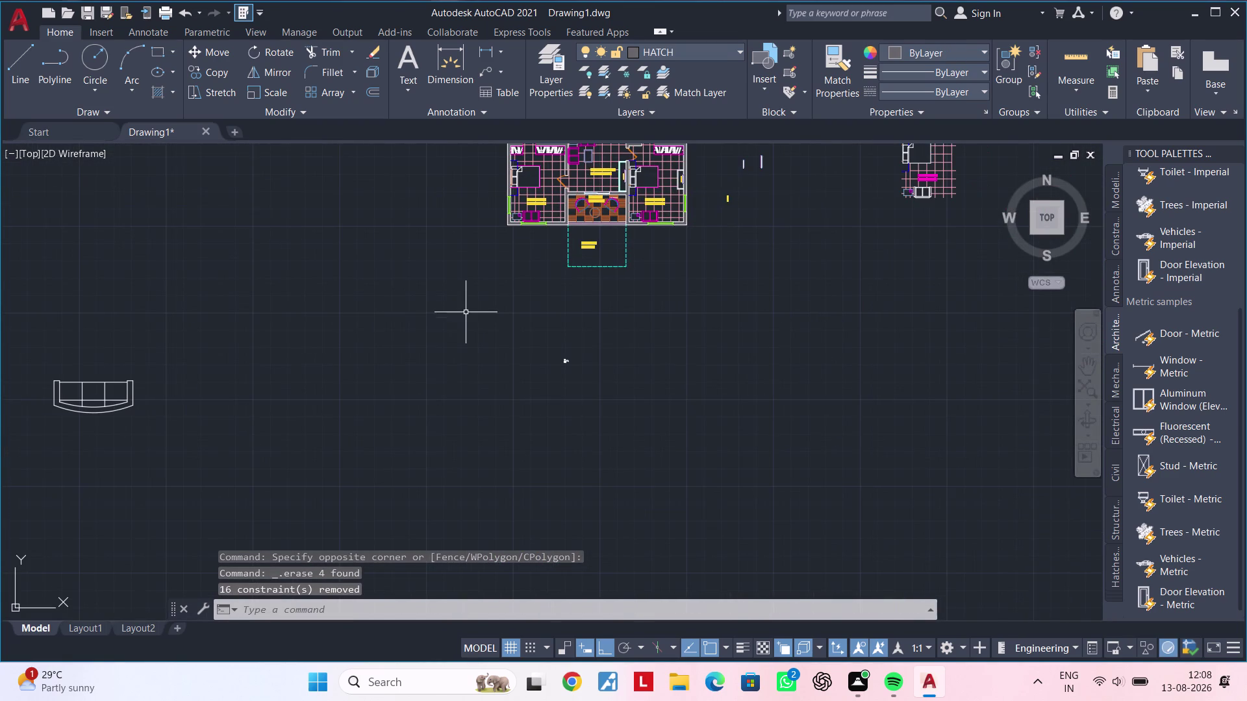
drag(157, 298, 160, 313)
click(30, 448)
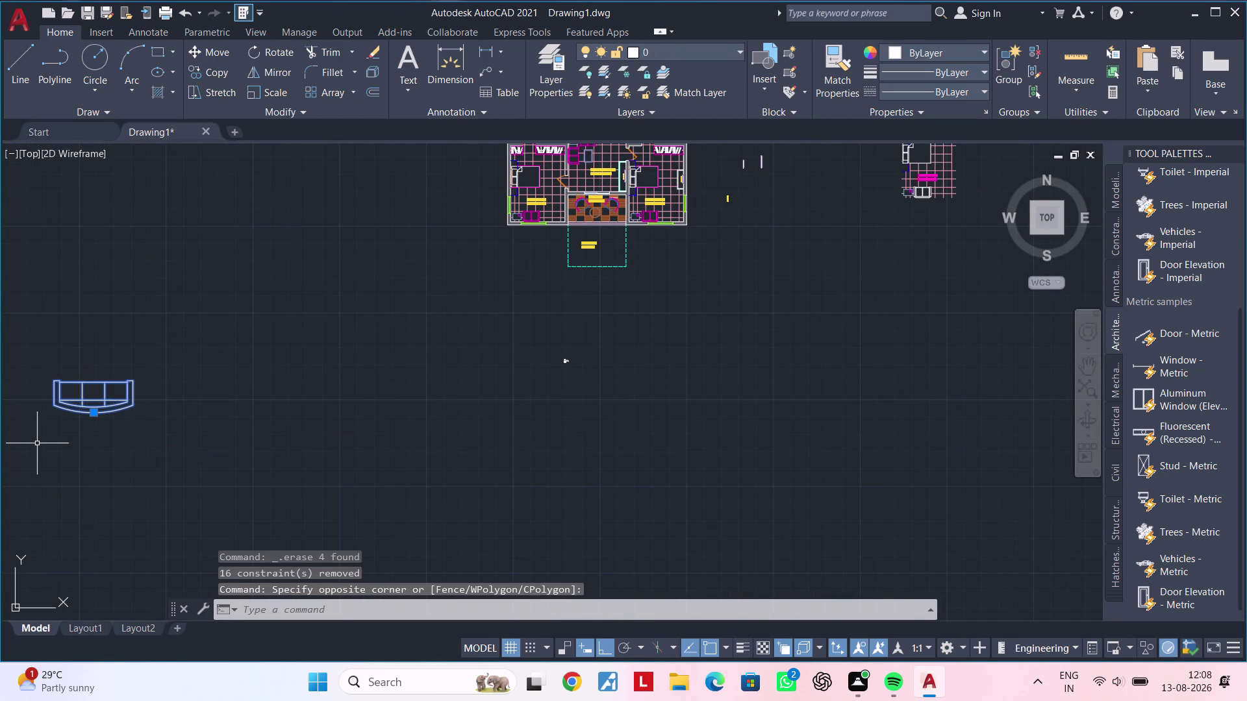
key(Delete)
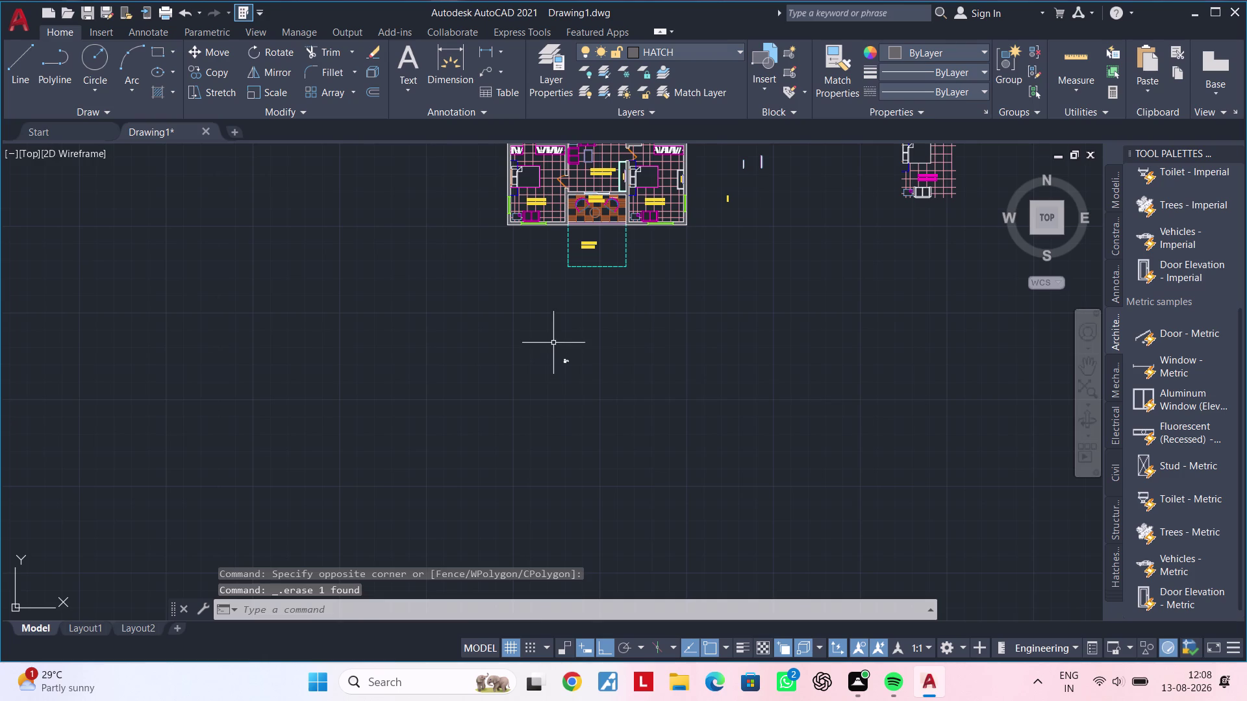
click(554, 342)
click(652, 422)
key(Delete)
Erase the stray pieces to the right of the plan.
middle_drag(750, 375, 657, 489)
scroll(down, 3)
middle_drag(640, 418, 615, 464)
scroll(up, 3)
middle_drag(640, 380, 567, 530)
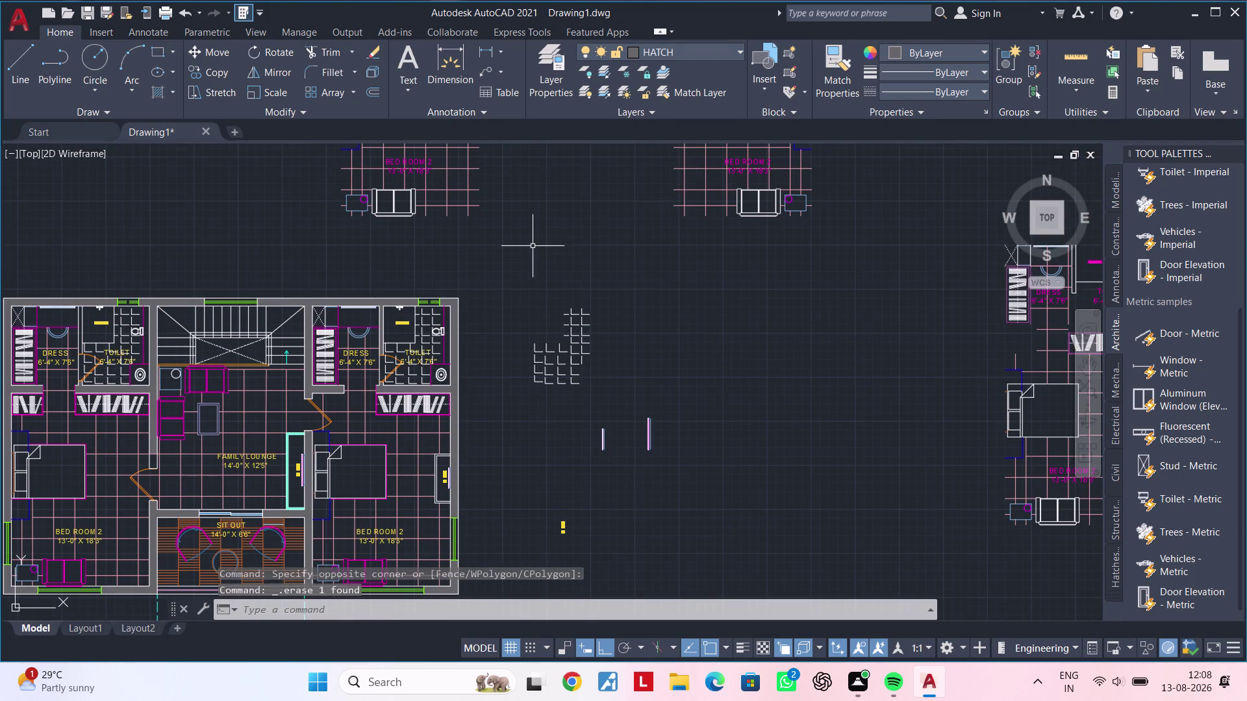
click(516, 257)
click(696, 546)
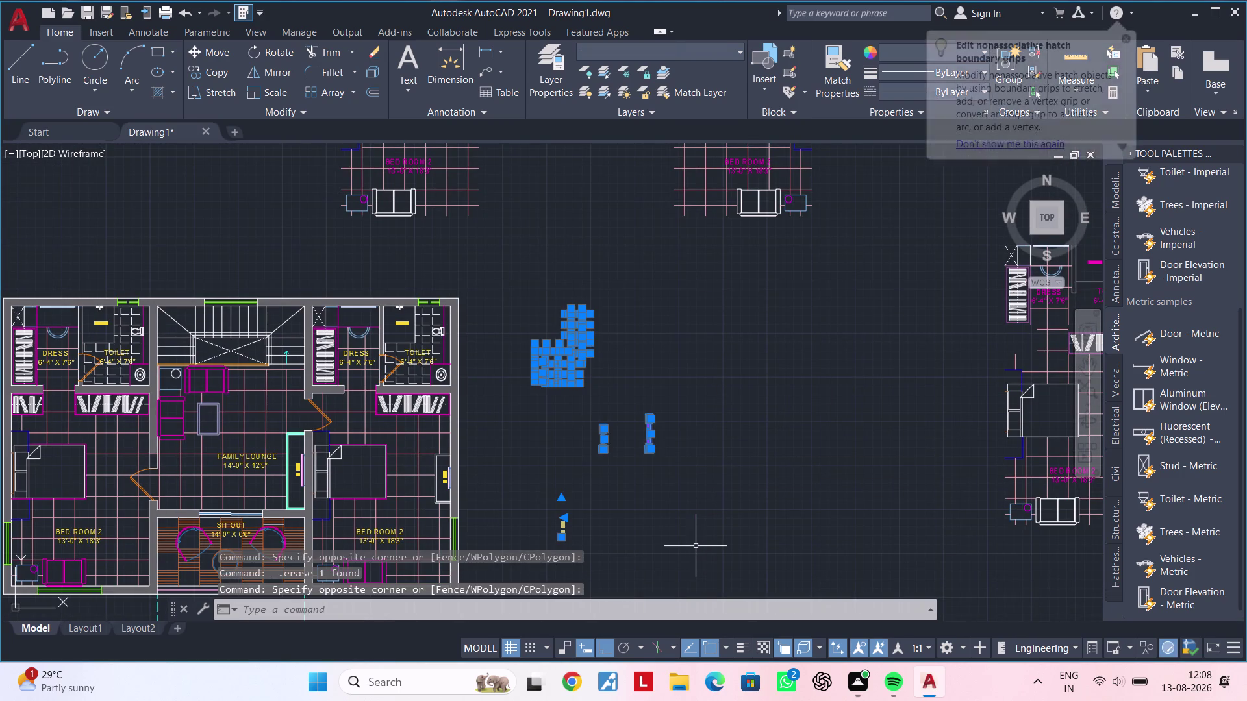
key(Delete)
Erase the stray plan copies above the main drawing.
scroll(down, 3)
middle_drag(704, 483, 678, 561)
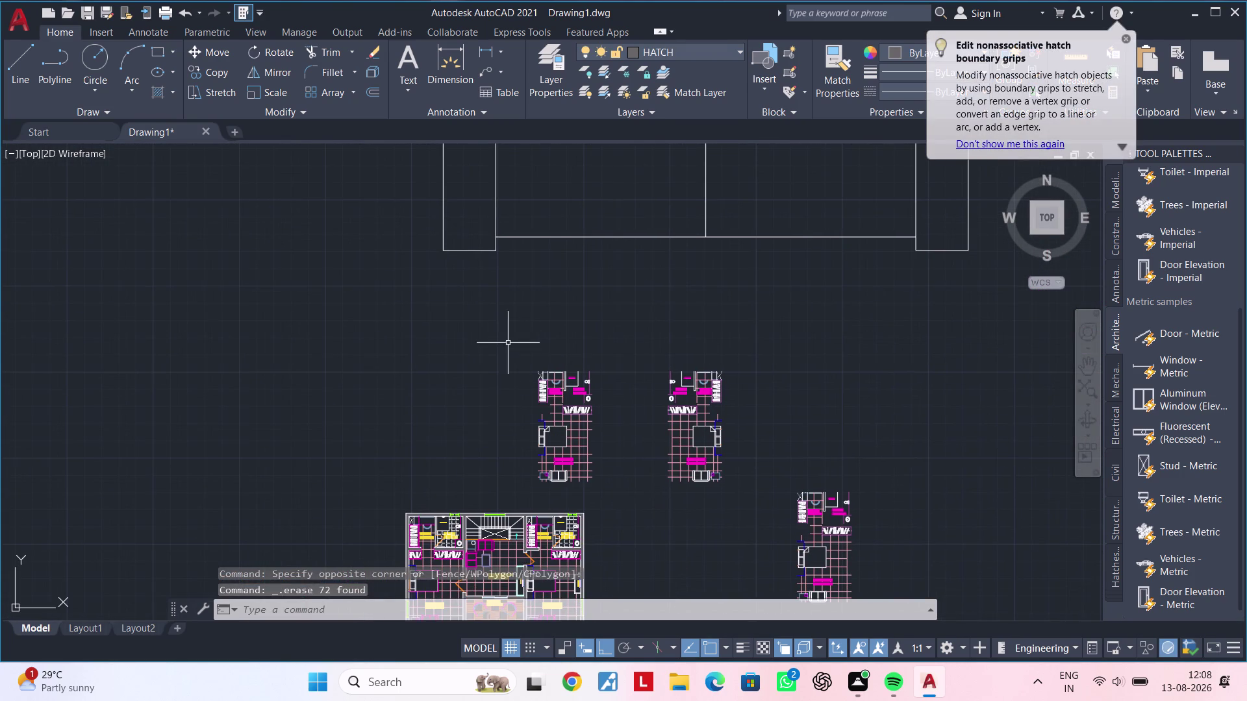
drag(499, 336, 523, 357)
click(632, 491)
key(Delete)
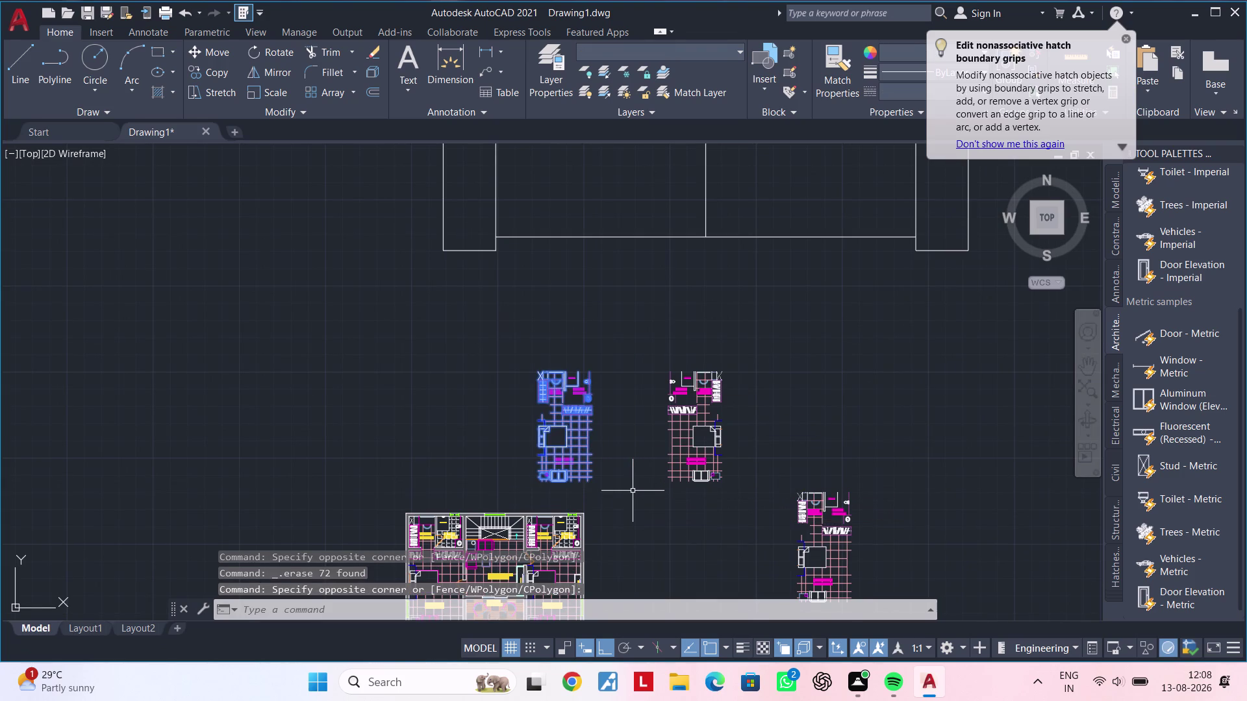
drag(648, 326, 657, 360)
click(743, 521)
key(Delete)
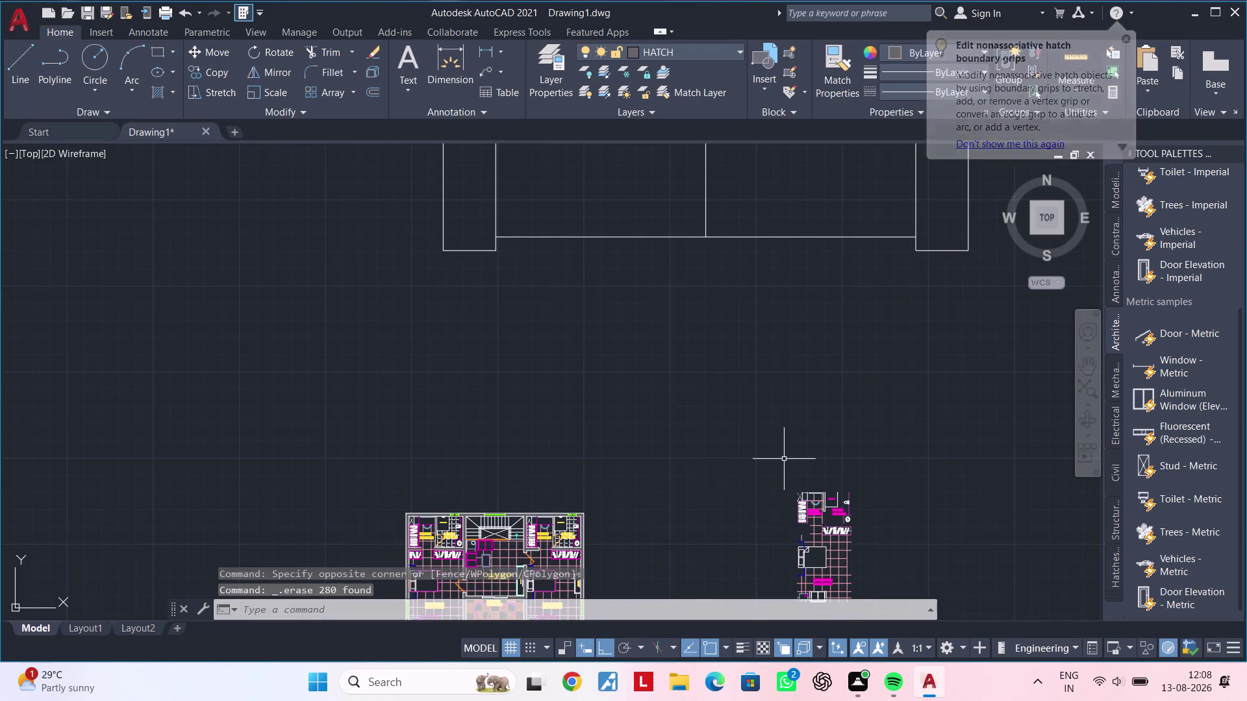
middle_drag(783, 450, 754, 284)
click(751, 243)
click(834, 473)
key(Delete)
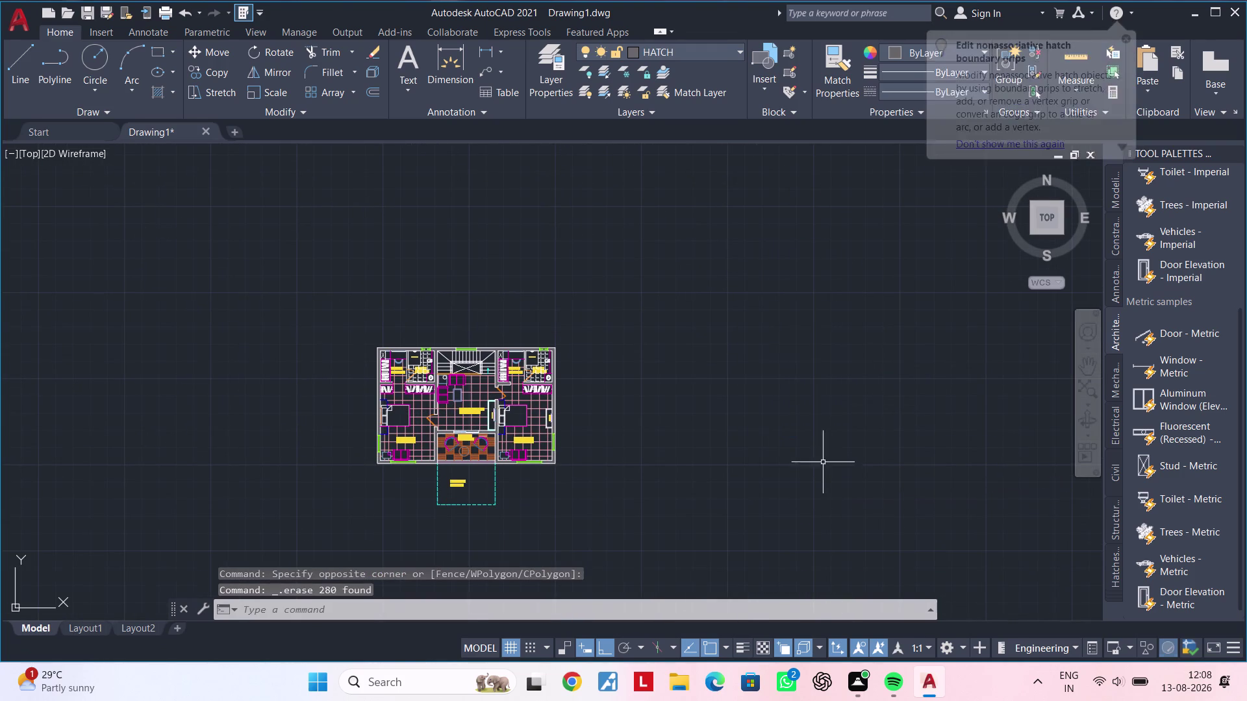
Erase the leftover arch shape and a nearby stray piece.
scroll(down, 3)
middle_drag(754, 439, 723, 505)
drag(911, 310, 853, 339)
click(551, 430)
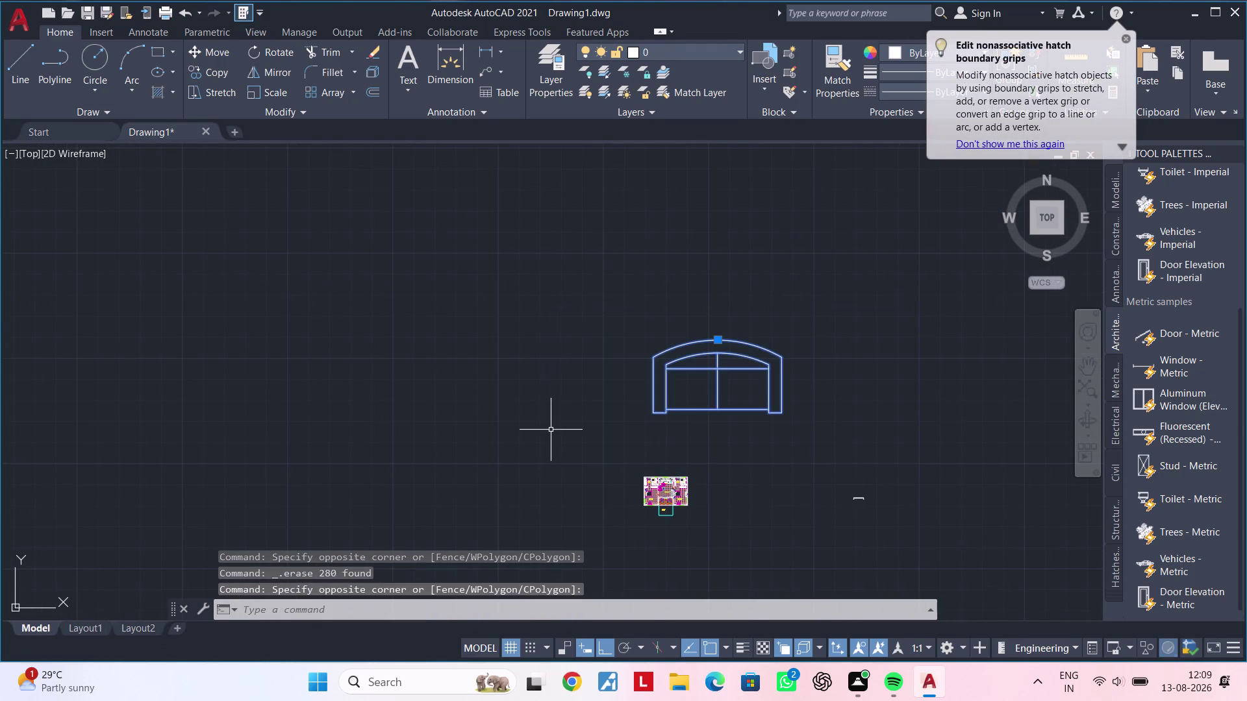
key(Delete)
click(893, 481)
click(815, 511)
key(Delete)
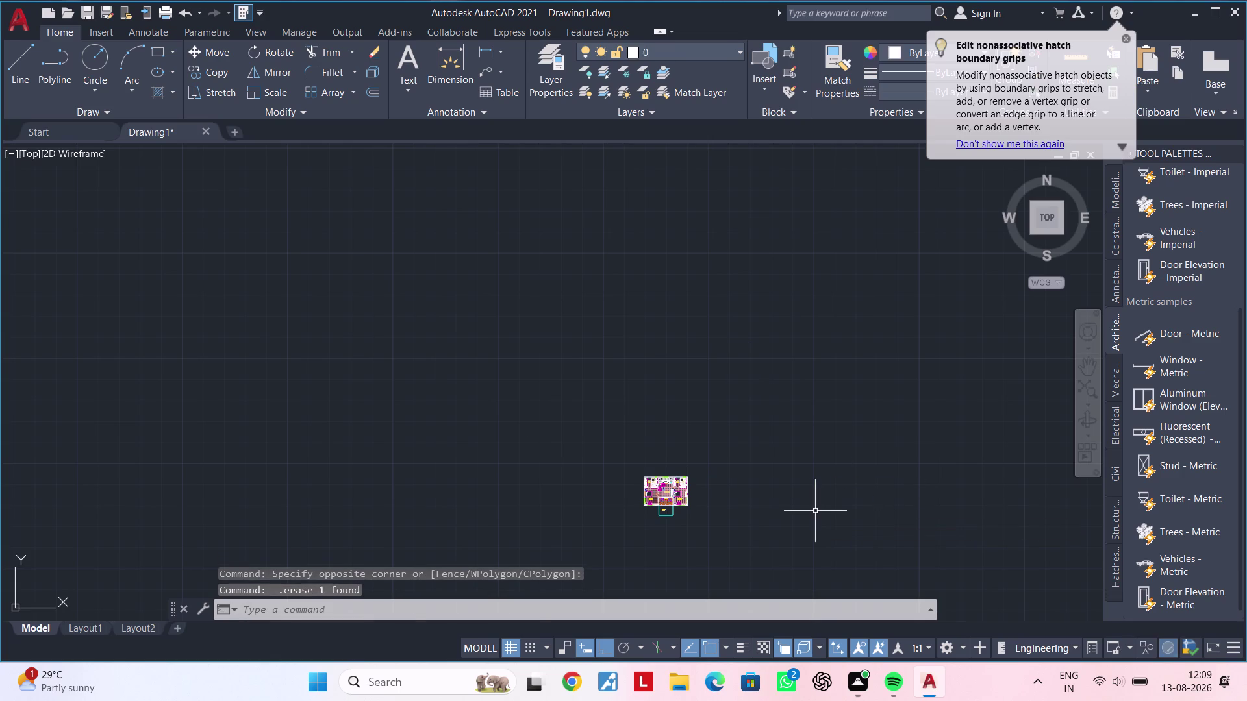
Pan and zoom back to centre the remaining furnished floor plan.
scroll(up, 3)
middle_drag(610, 529, 709, 509)
scroll(up, 3)
middle_drag(684, 425, 508, 483)
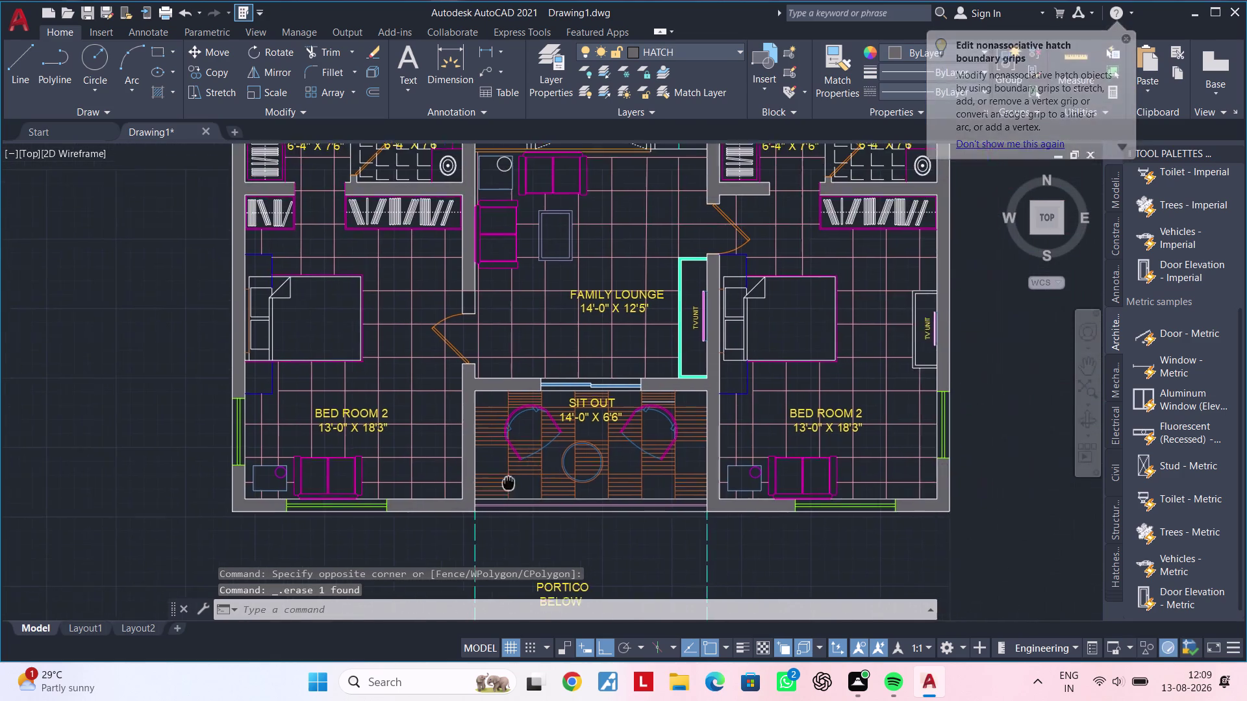
scroll(down, 3)
middle_drag(529, 467, 486, 445)
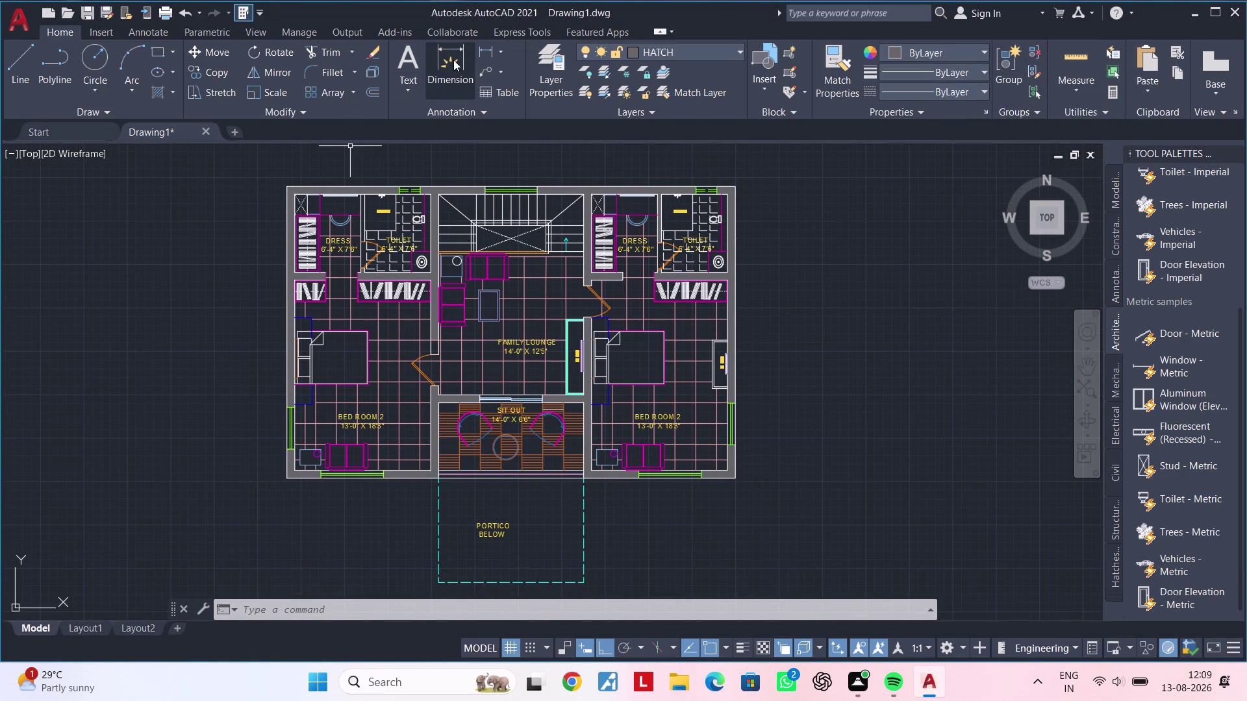
Cancel the first linear dimension attempt and make layer 0 current.
click(487, 44)
click(291, 185)
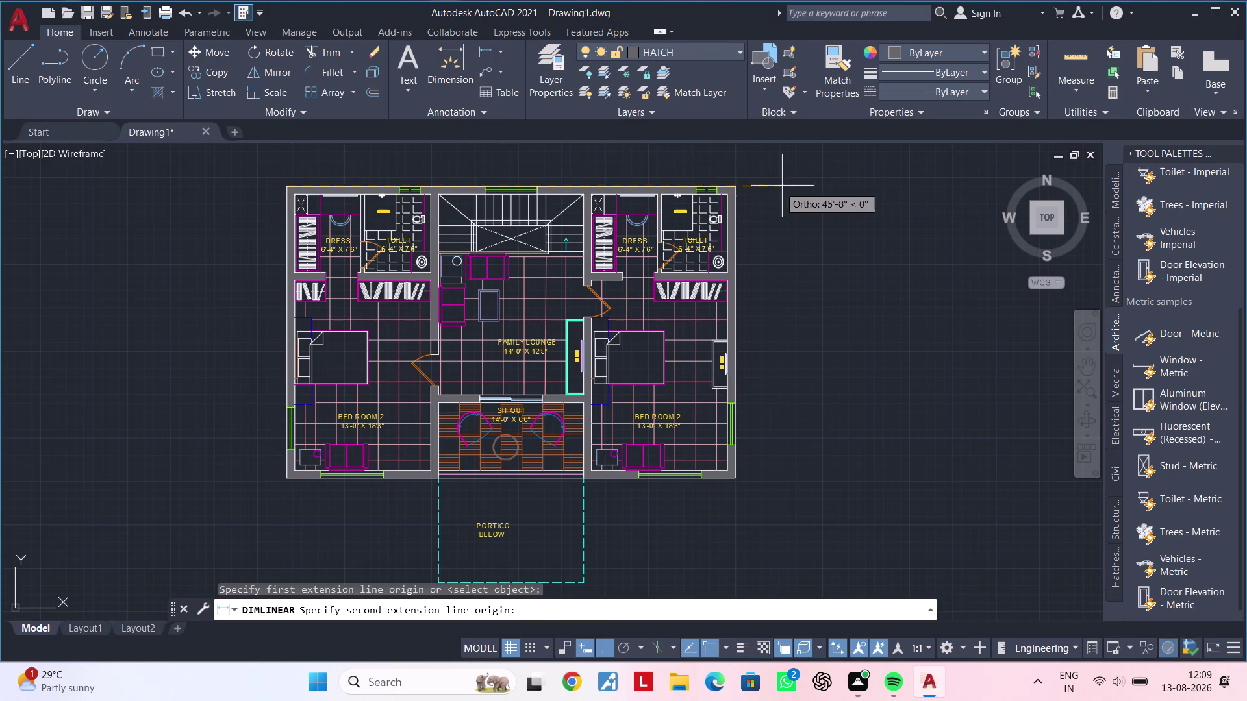
click(735, 186)
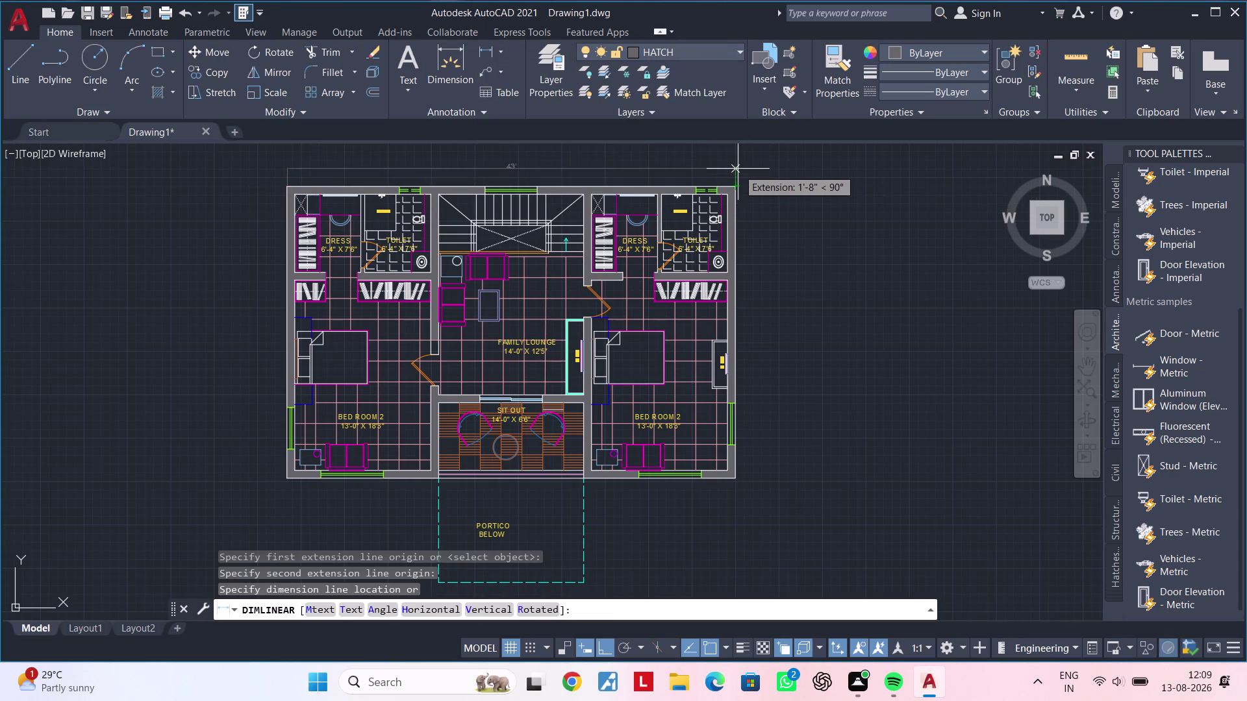
key(Escape)
key(Escape)
click(724, 54)
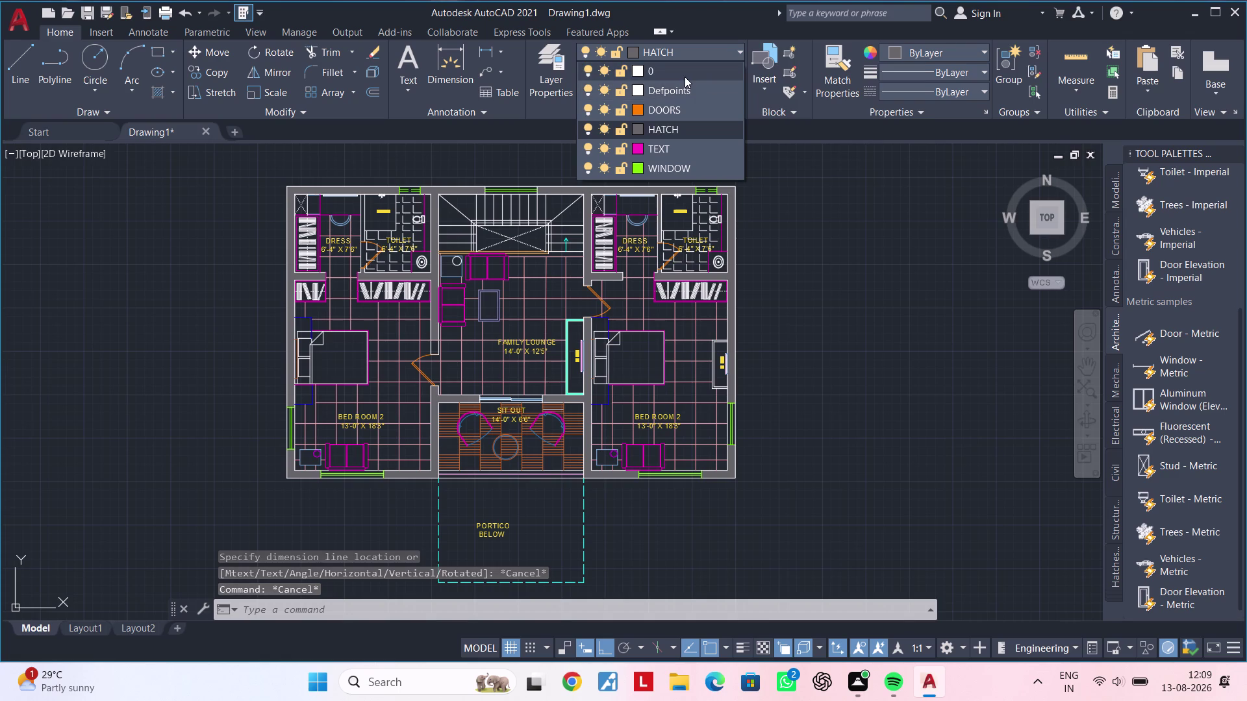
click(684, 77)
Dimension the plan's top edge as 43' between its top corners.
key(space)
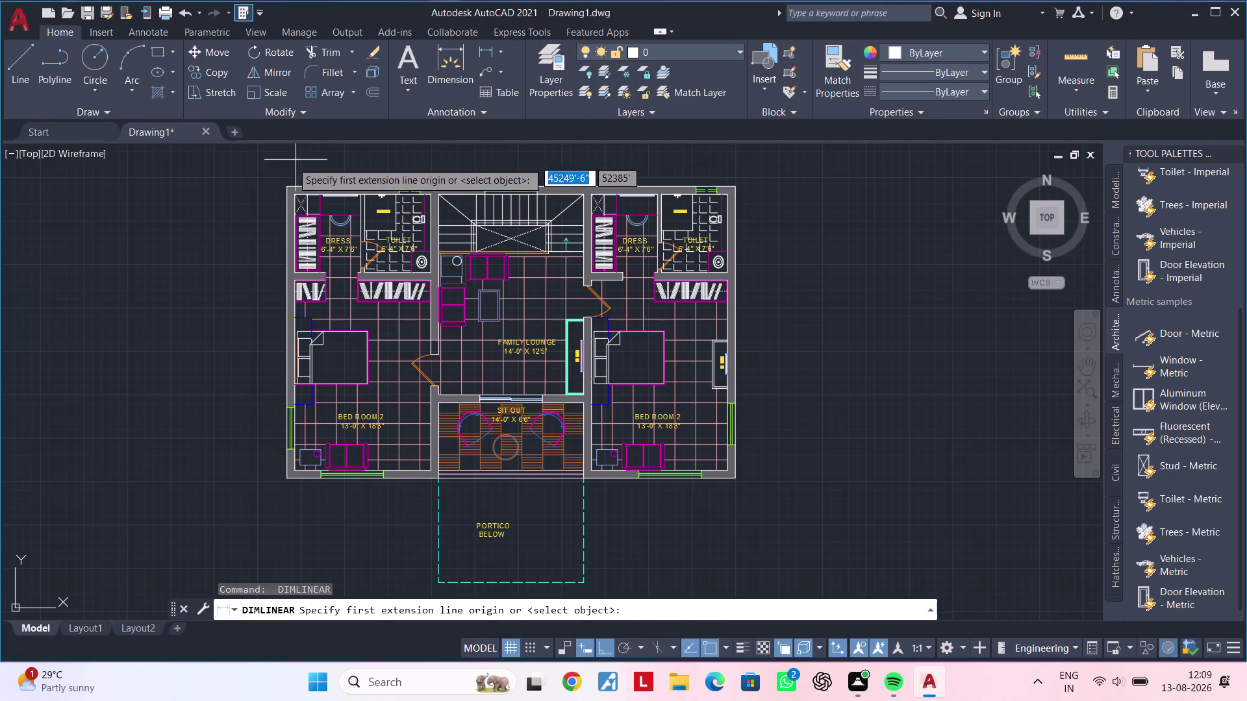
click(285, 182)
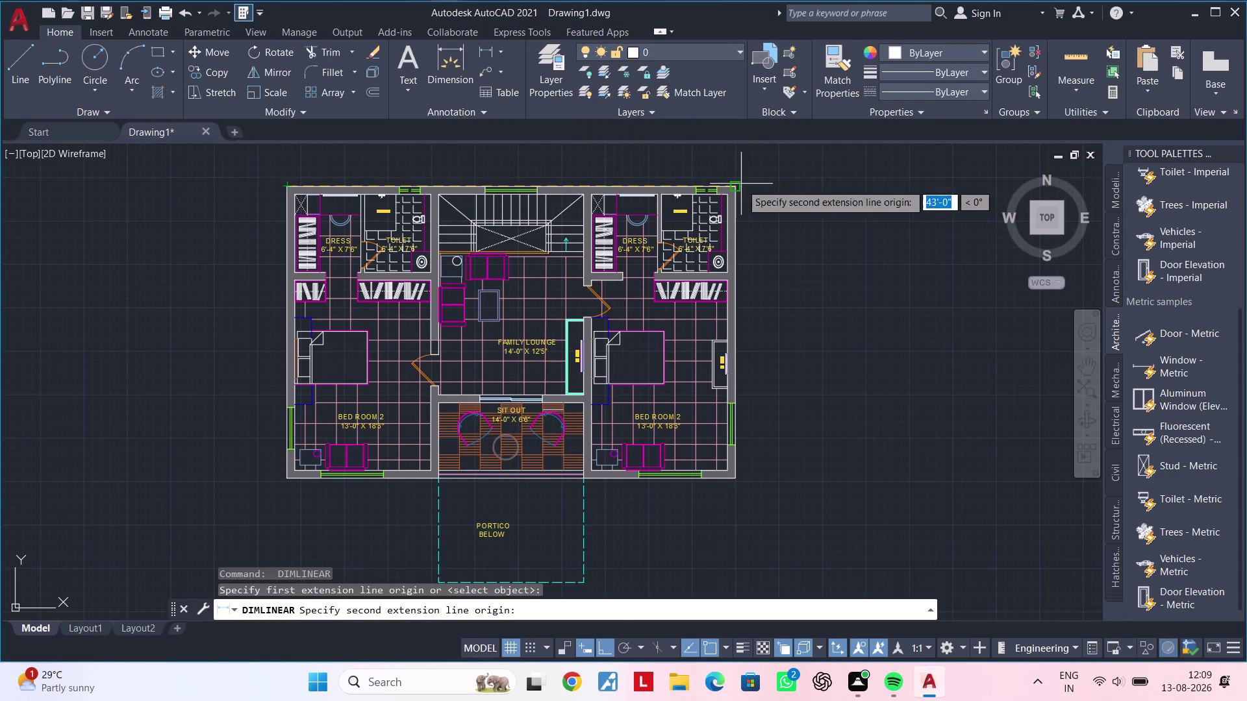
click(738, 185)
click(745, 171)
middle_drag(843, 250, 864, 219)
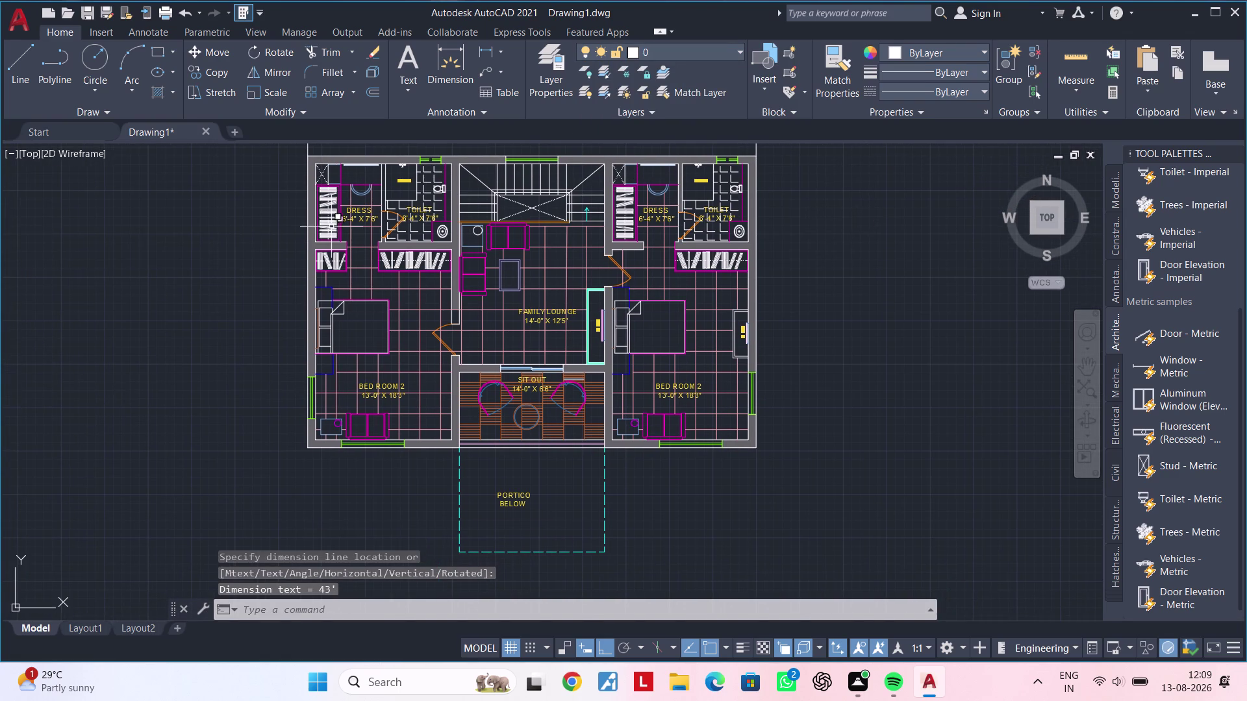
scroll(down, 3)
middle_drag(331, 231, 331, 265)
Dimension the left side as 28', then select both overall dimensions.
key(space)
scroll(up, 3)
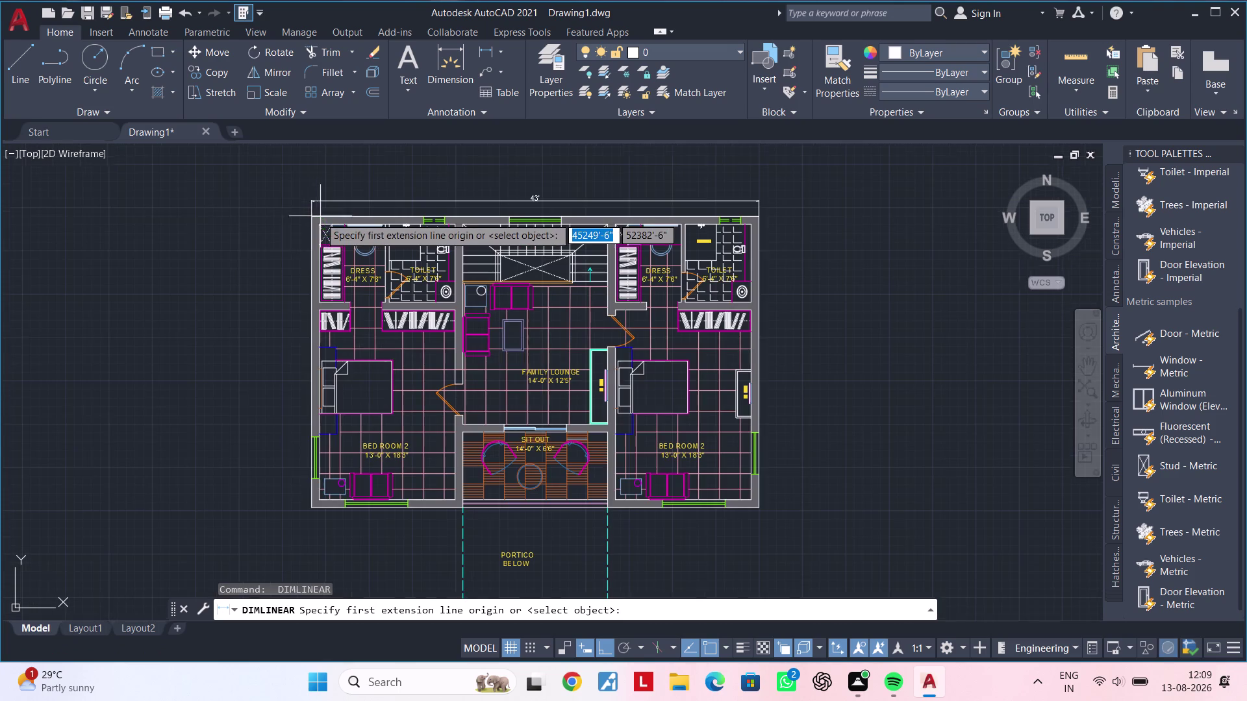
click(312, 216)
click(309, 504)
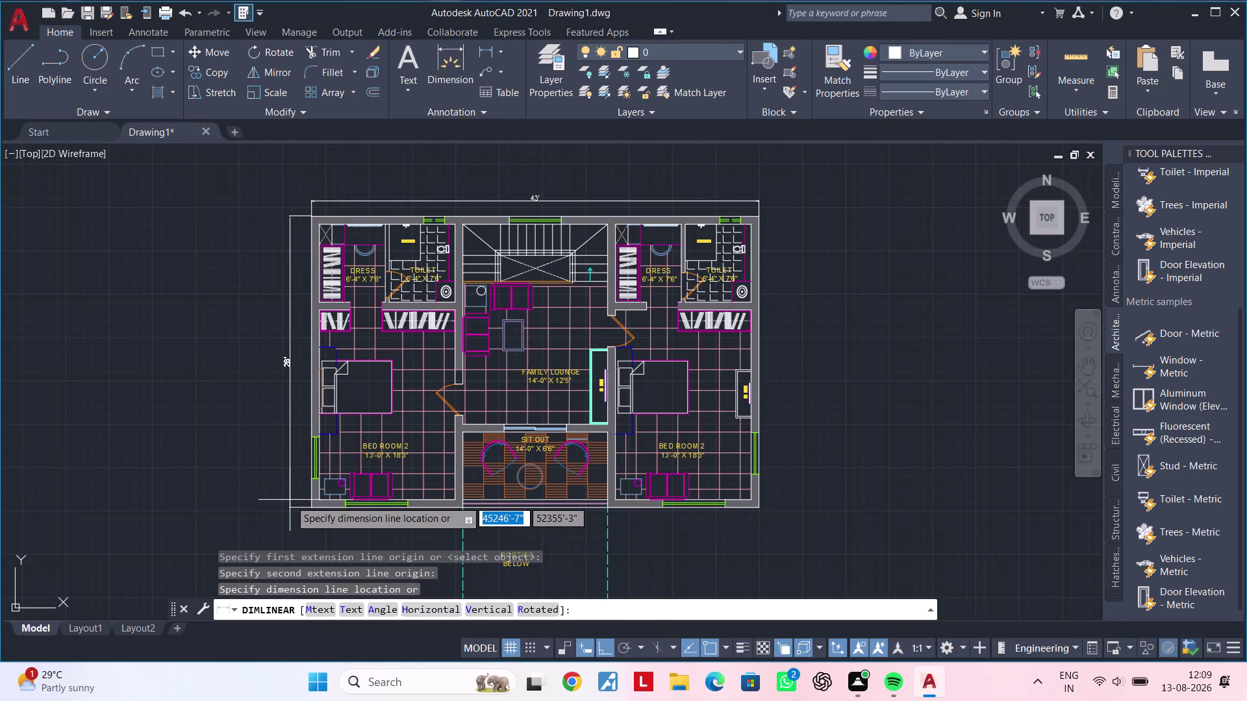
scroll(up, 3)
click(294, 500)
scroll(down, 3)
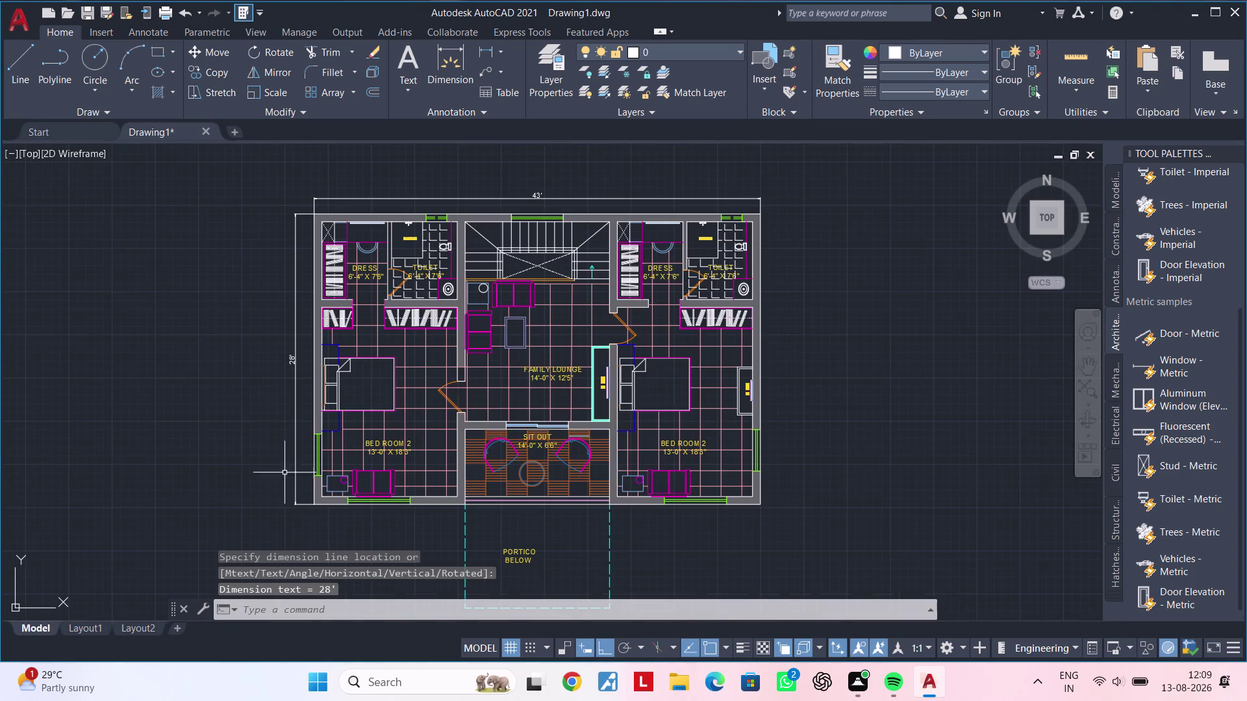
click(292, 358)
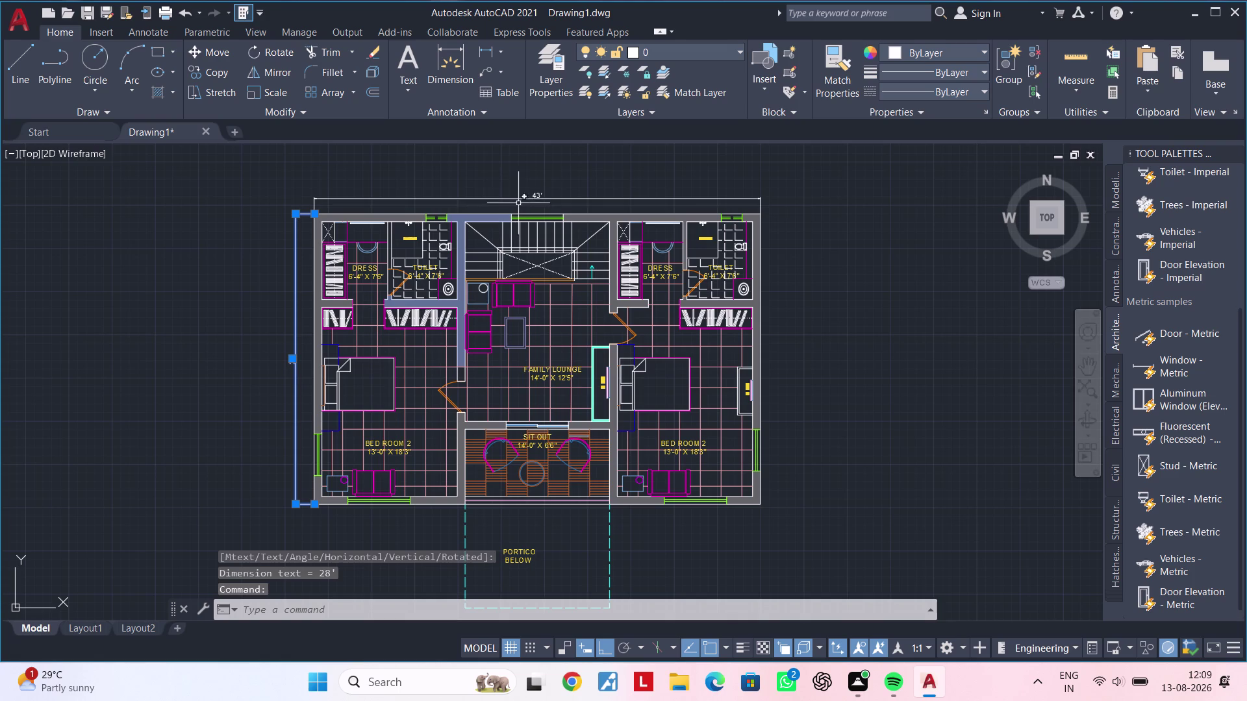
click(527, 200)
Set the ISO-25 dimension style's text height to 1' using the D alias.
text(D)
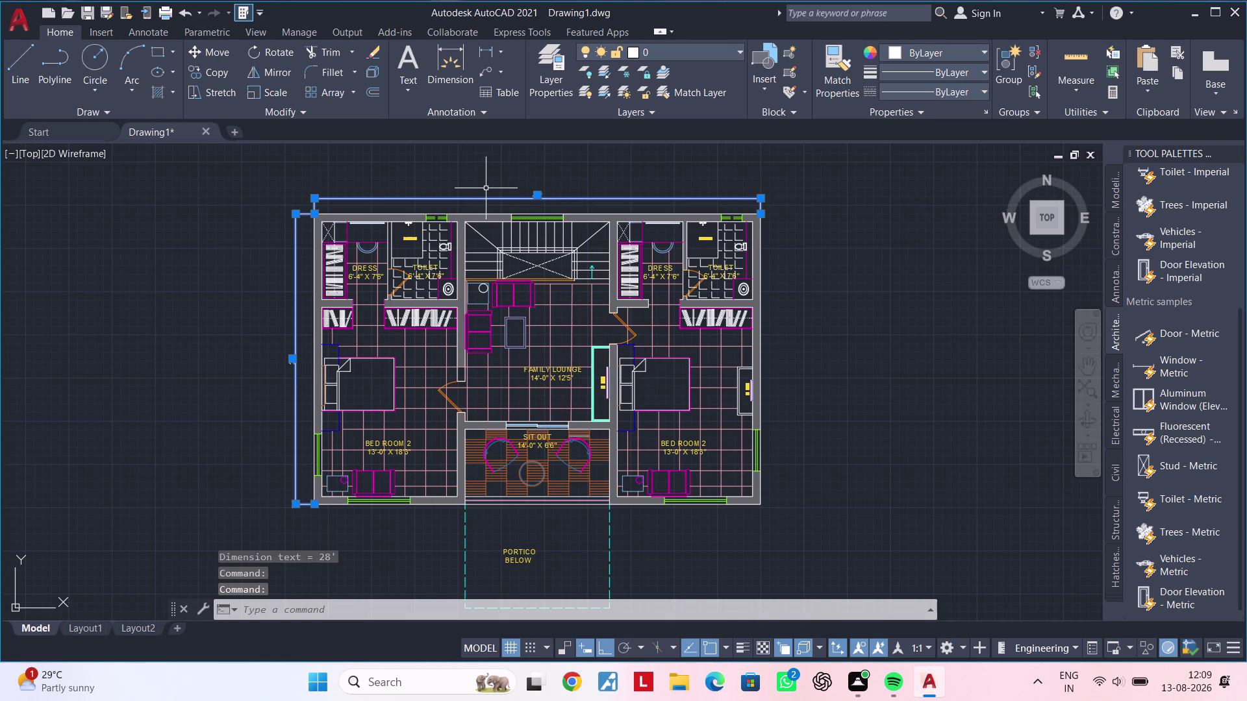
key(space)
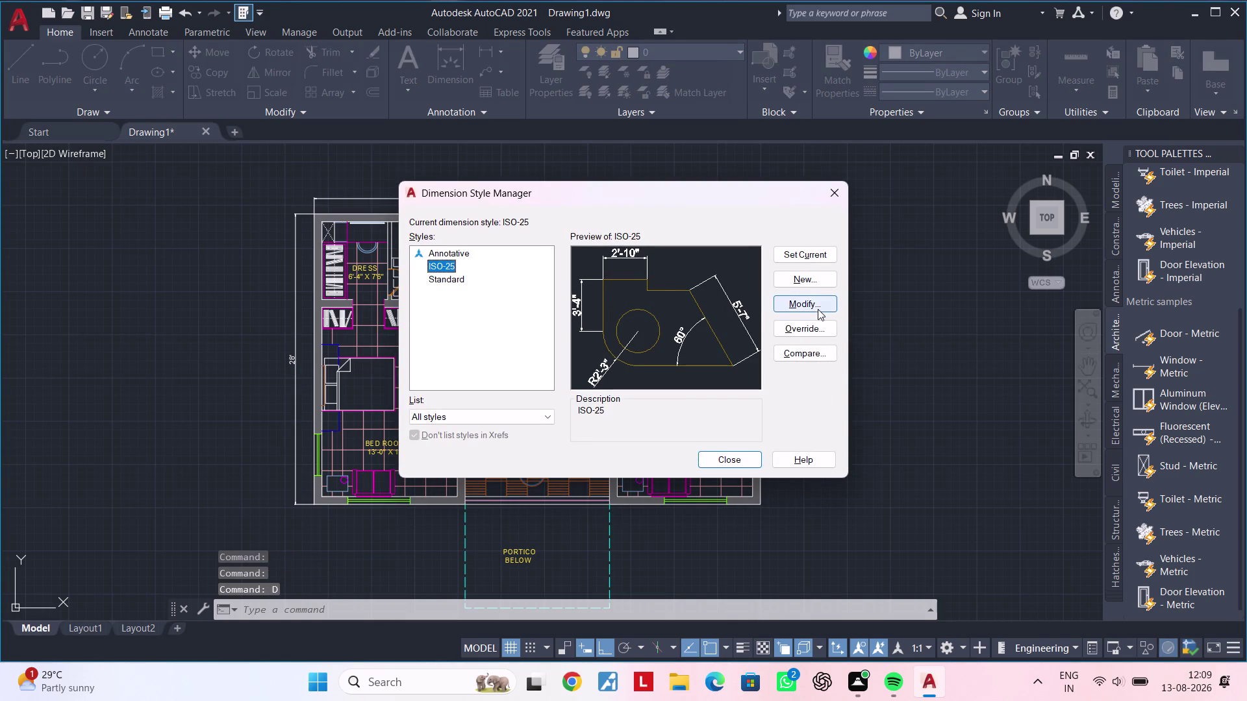
click(817, 307)
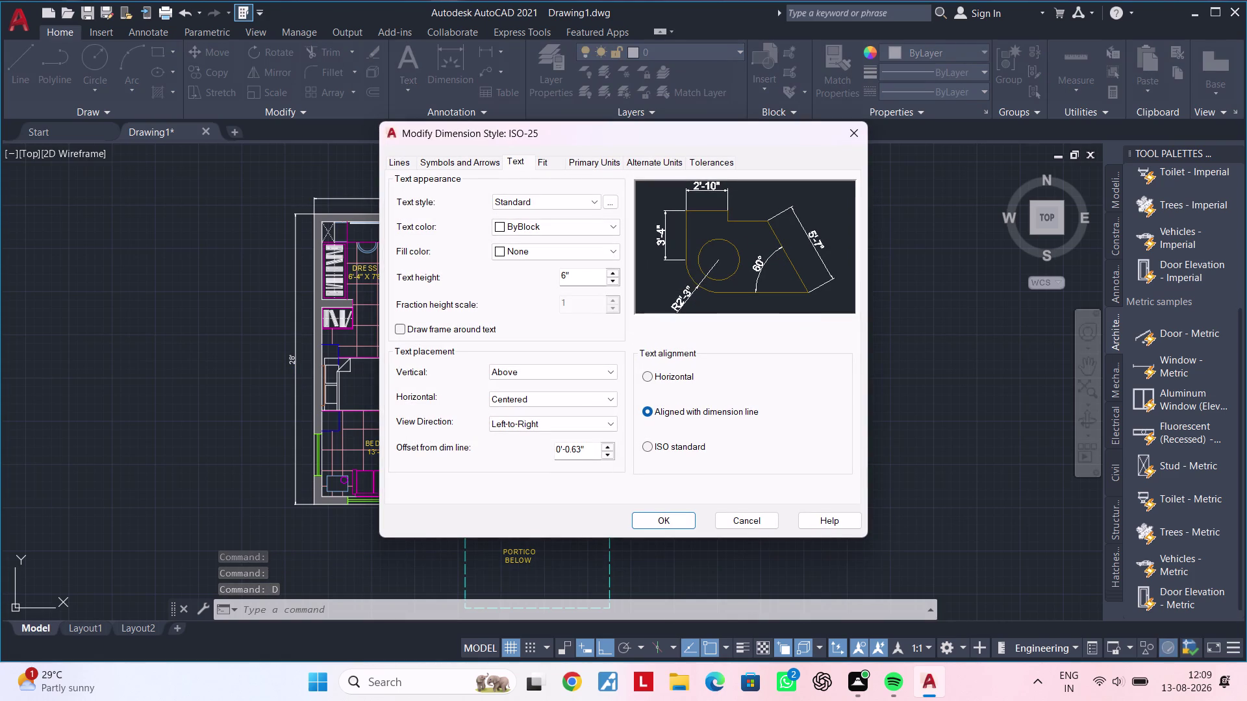
drag(583, 272, 437, 301)
key(BackSpace)
text(1')
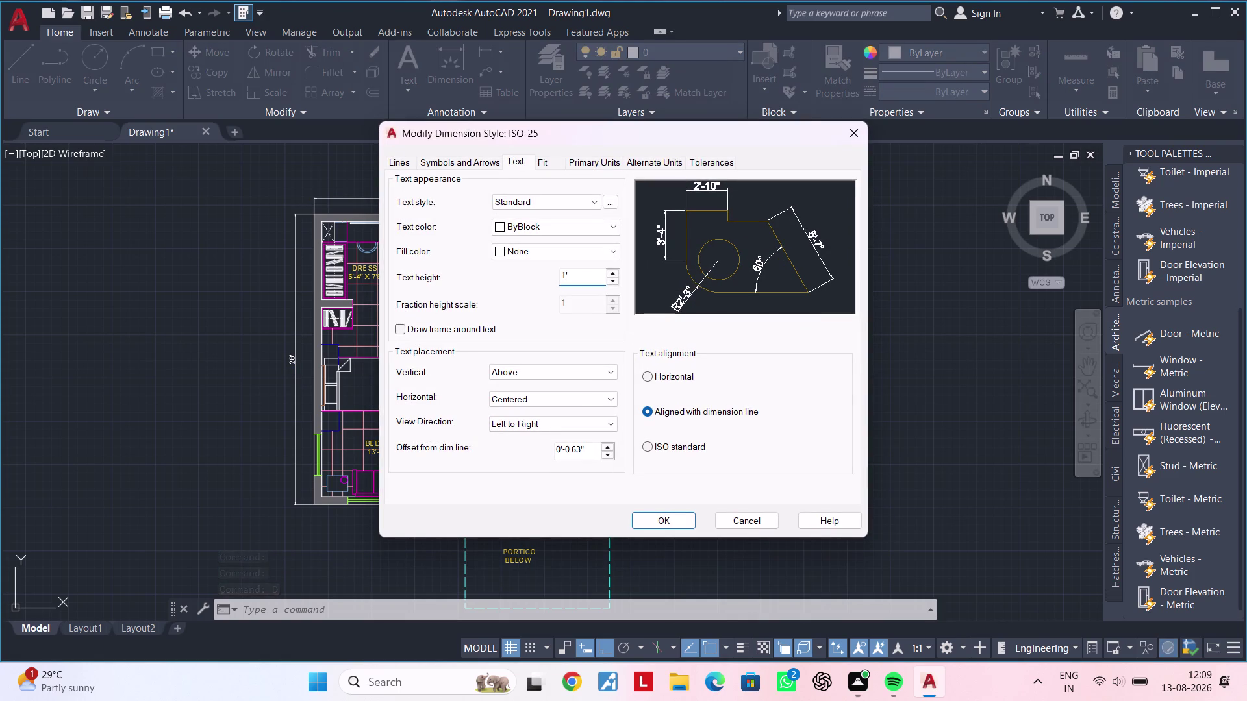
key(Return)
click(671, 516)
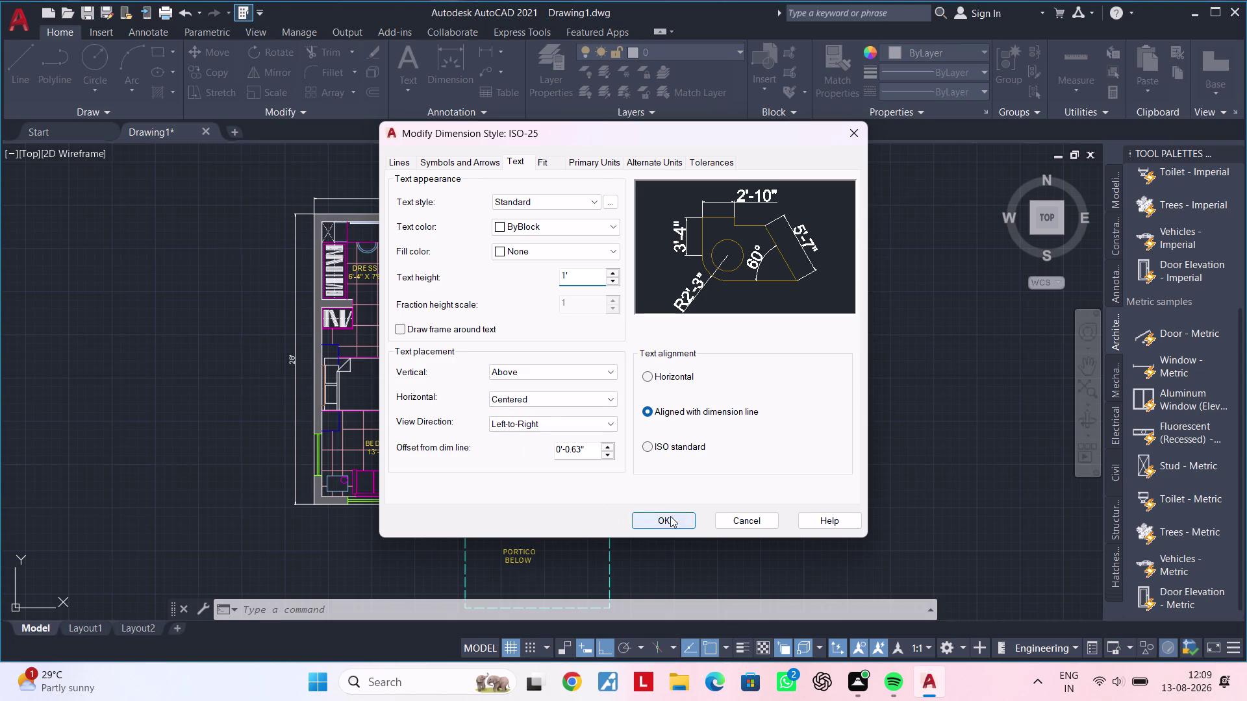
click(815, 253)
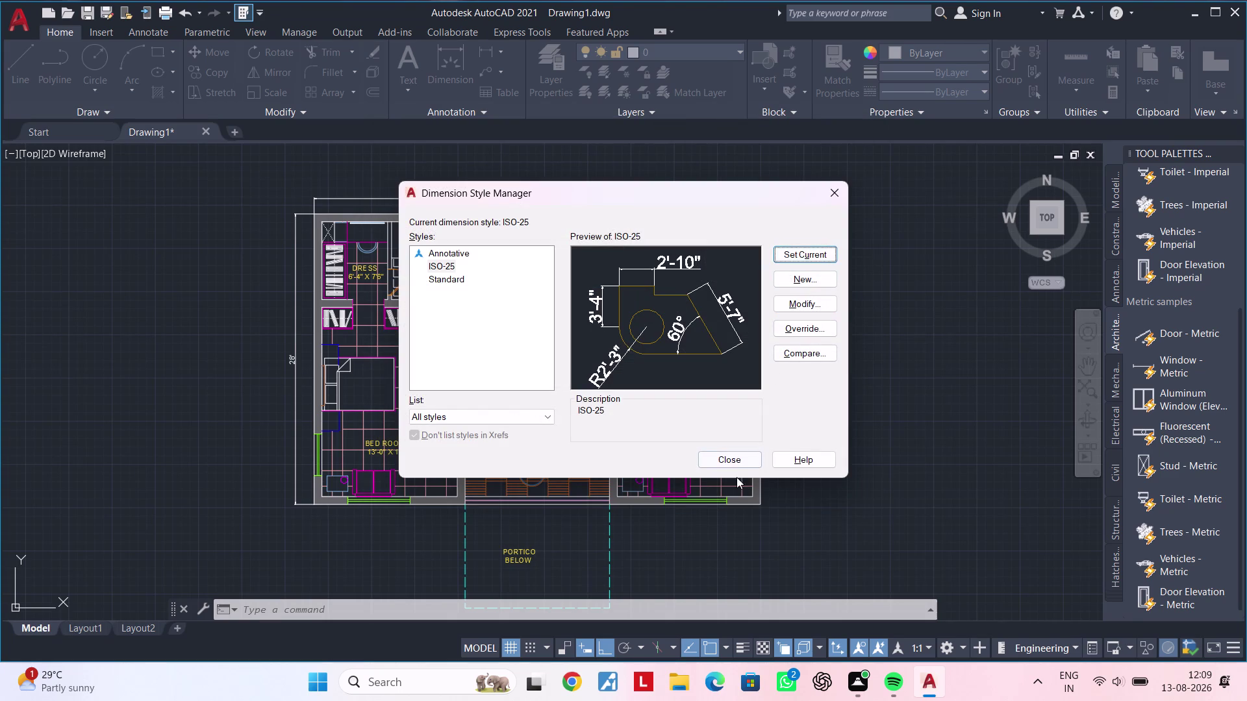
click(739, 460)
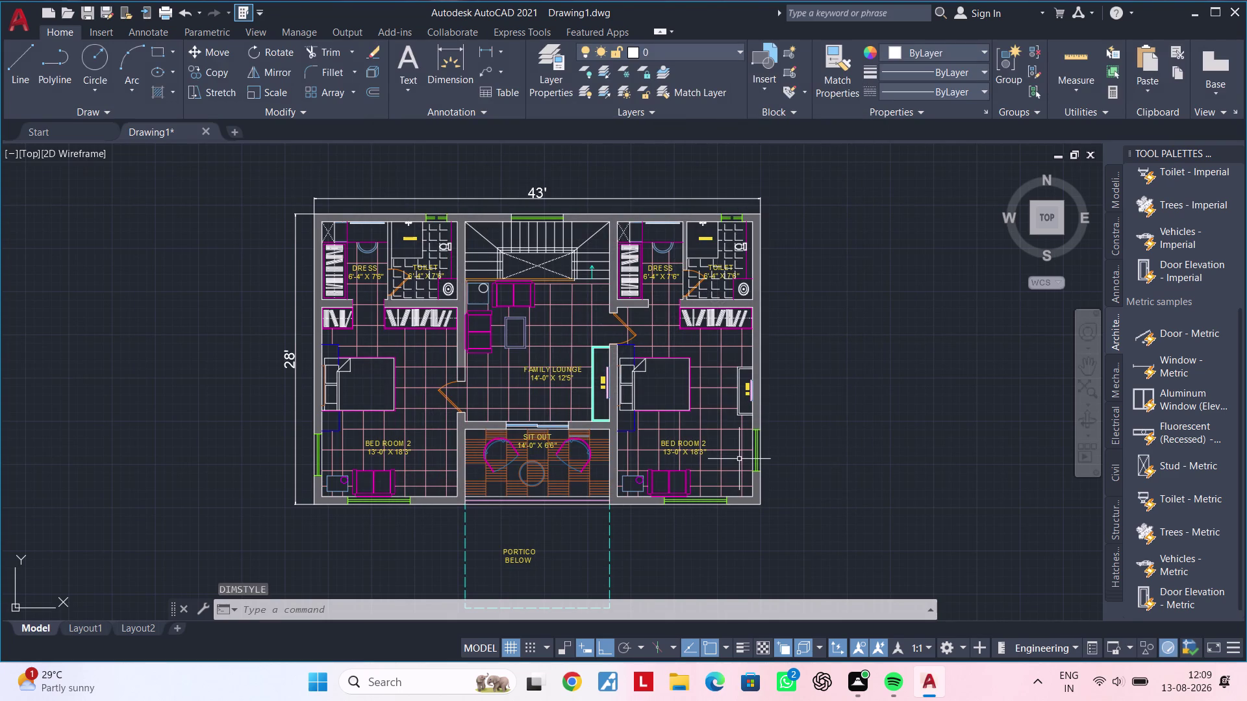
middle_drag(864, 422, 823, 392)
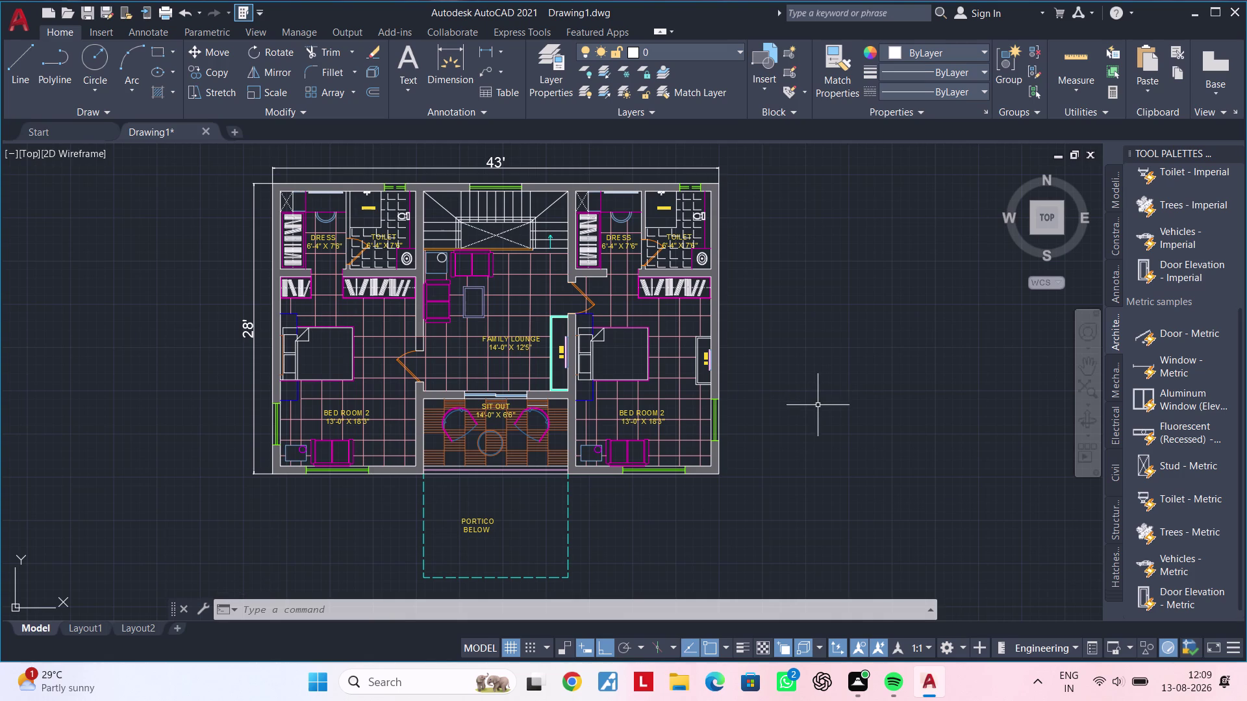
Clear the dimension selection and move the PORTICO BELOW text into the portico, turning Ortho off.
key(Escape)
key(Escape)
key(Escape)
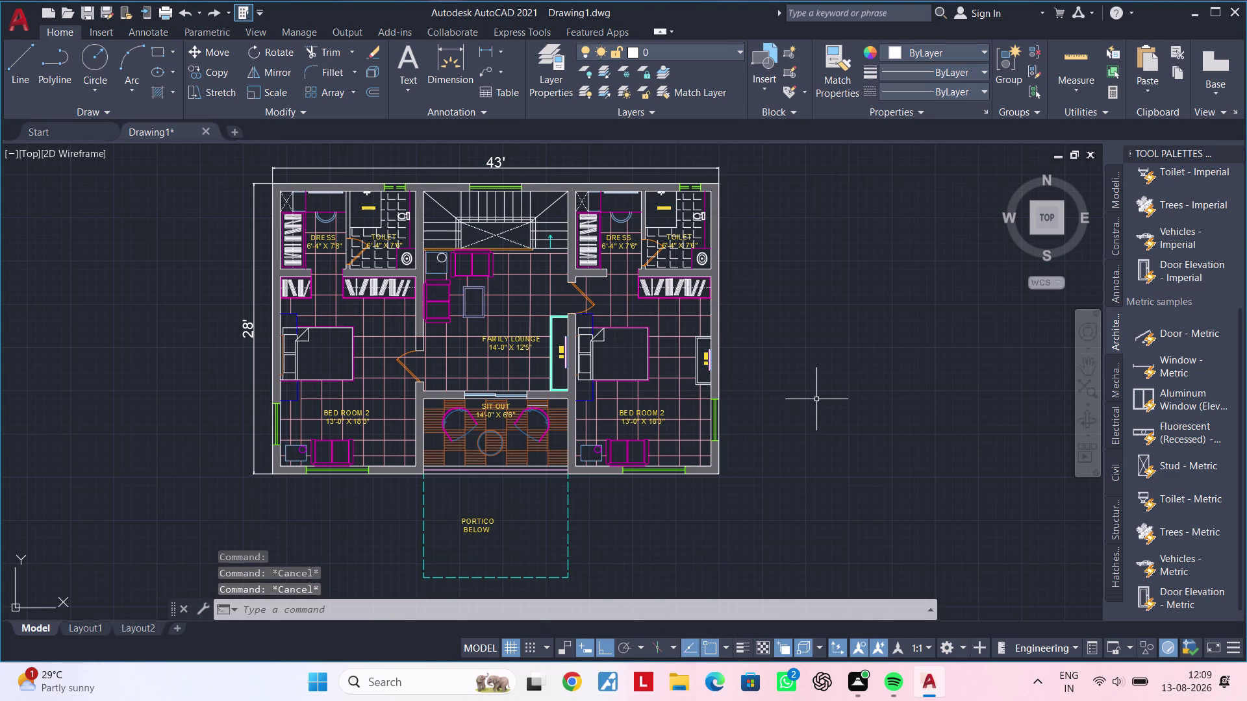
middle_drag(452, 533, 413, 487)
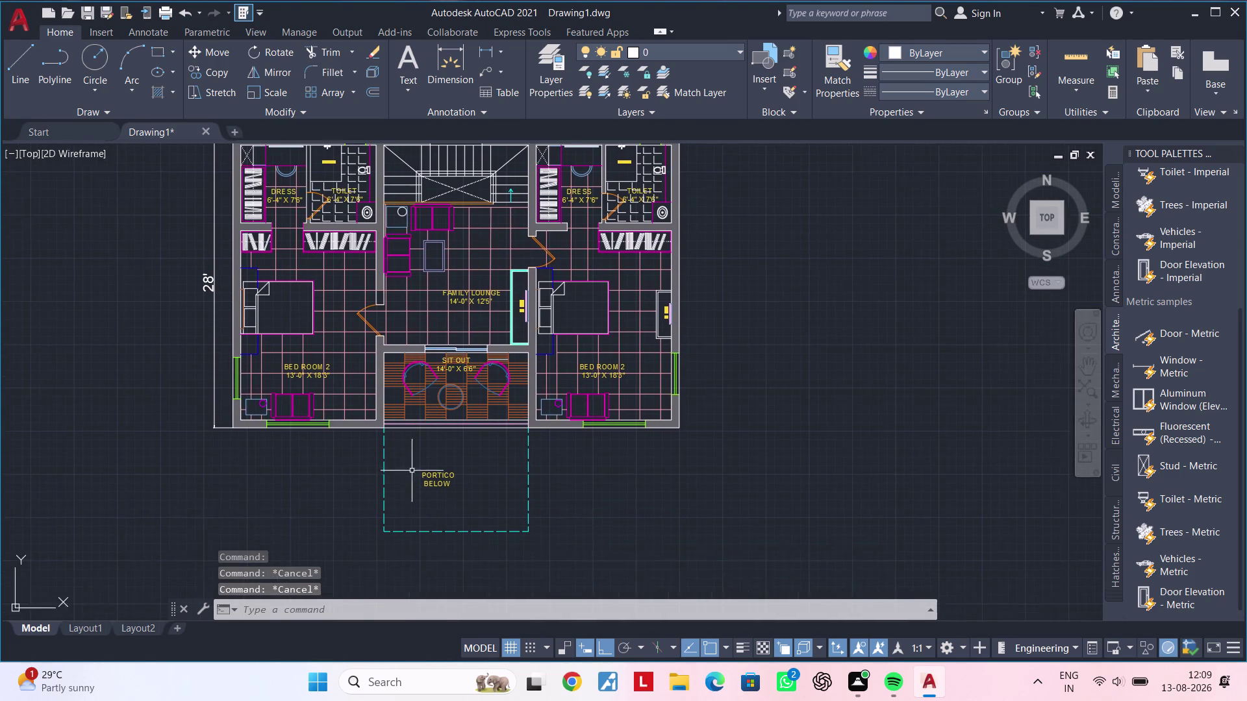
scroll(up, 3)
click(411, 462)
click(515, 519)
text(M)
key(space)
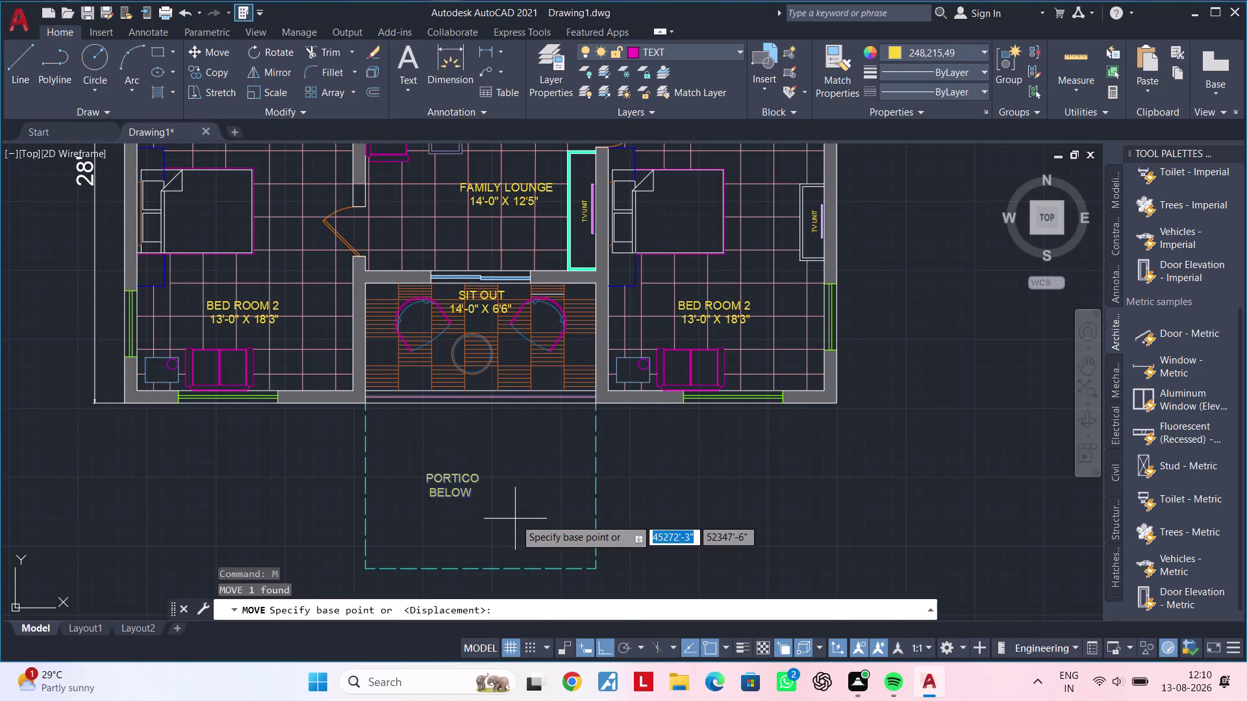
click(465, 506)
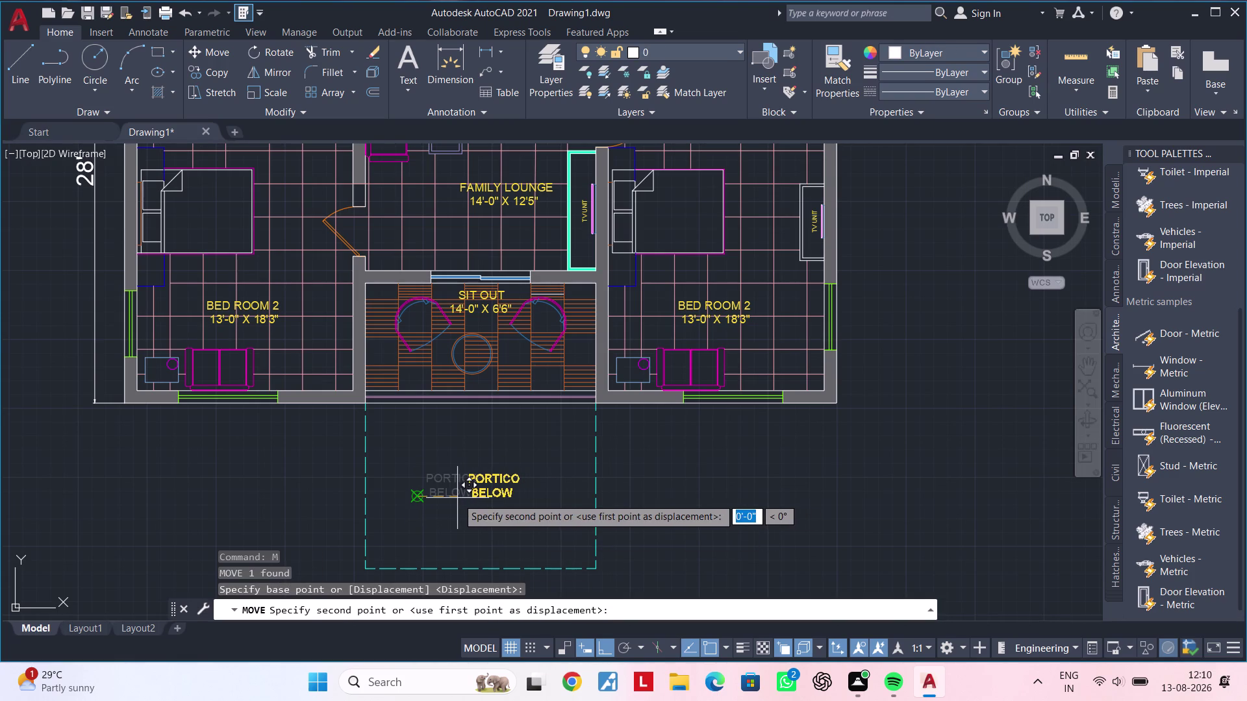
click(457, 498)
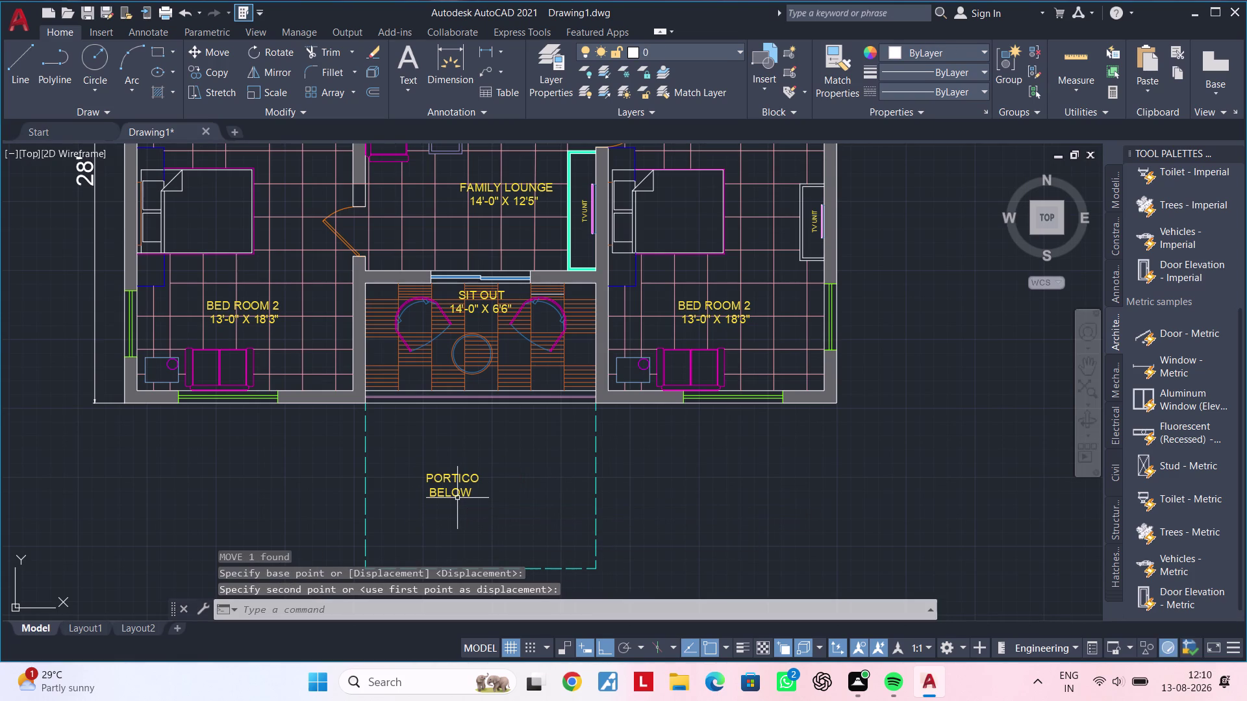
key(F8)
click(495, 455)
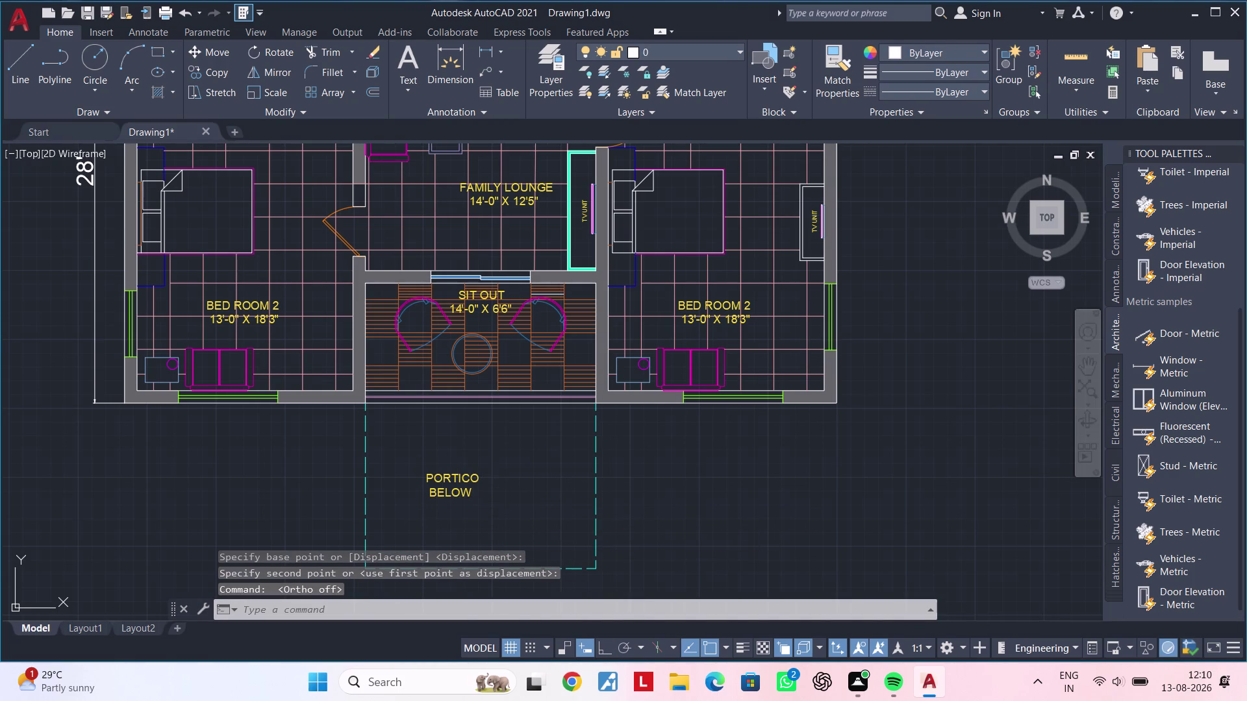
Reselect the PORTICO BELOW label and retry the move.
click(368, 501)
text(M)
key(space)
click(446, 495)
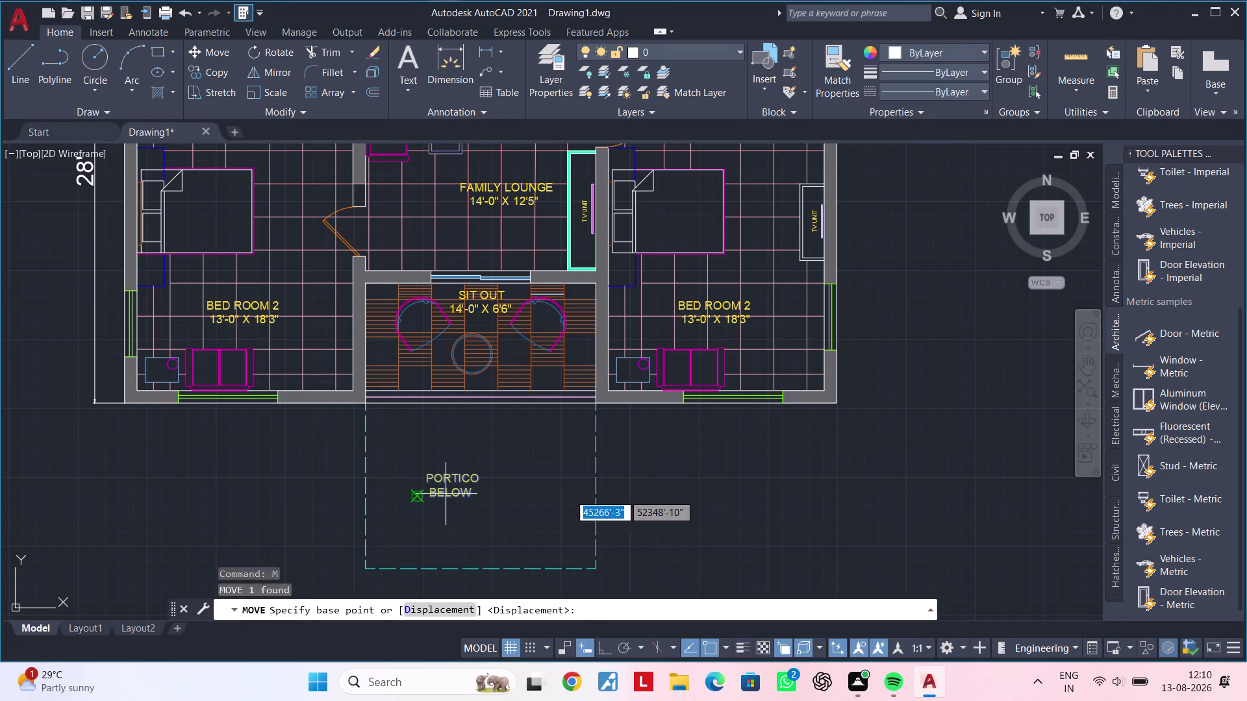
click(457, 492)
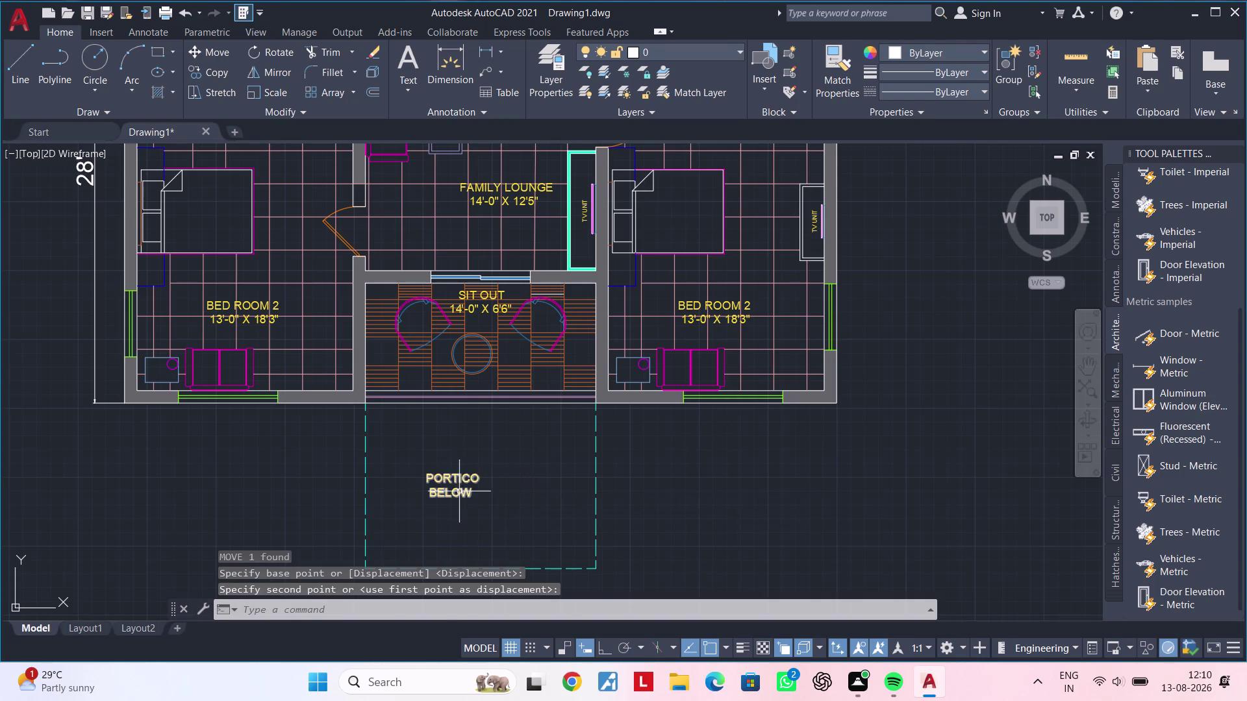
click(514, 453)
drag(410, 502, 405, 509)
text(M)
key(space)
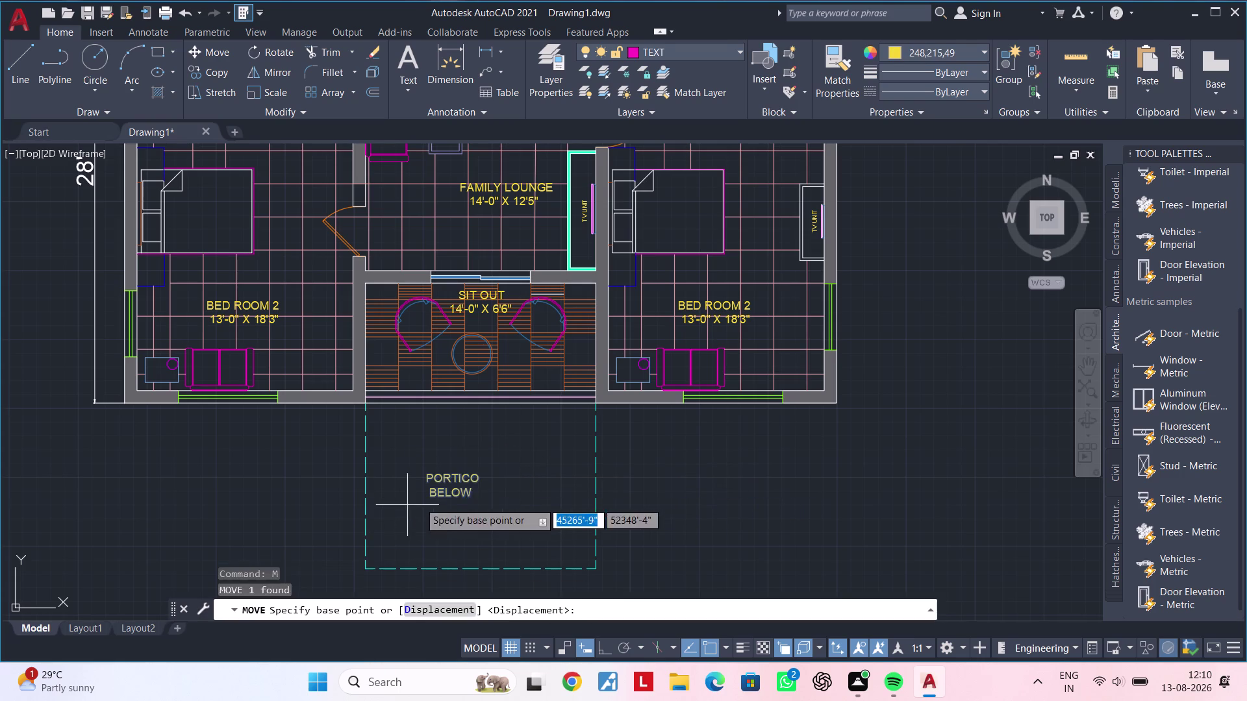
drag(448, 485, 461, 487)
drag(461, 488, 465, 478)
click(443, 508)
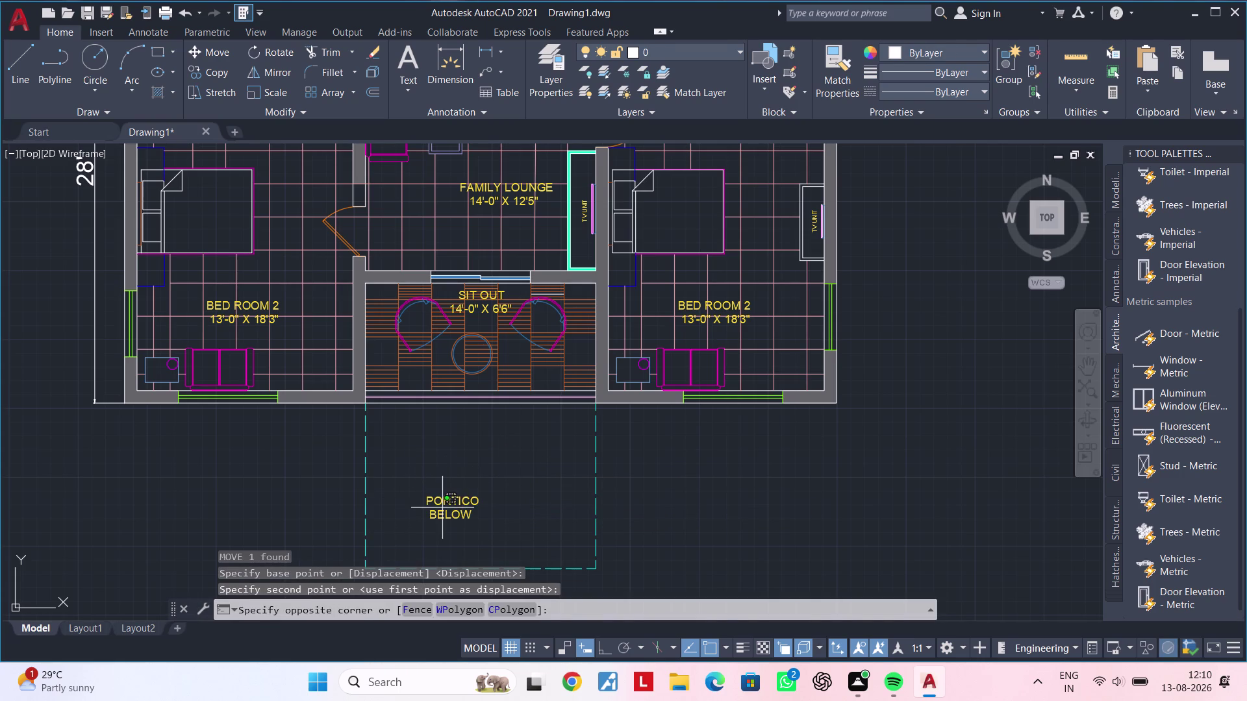
Window-select the PORTICO BELOW label and move it to the centre of the dashed portico outline.
click(496, 485)
drag(496, 485, 484, 490)
click(491, 480)
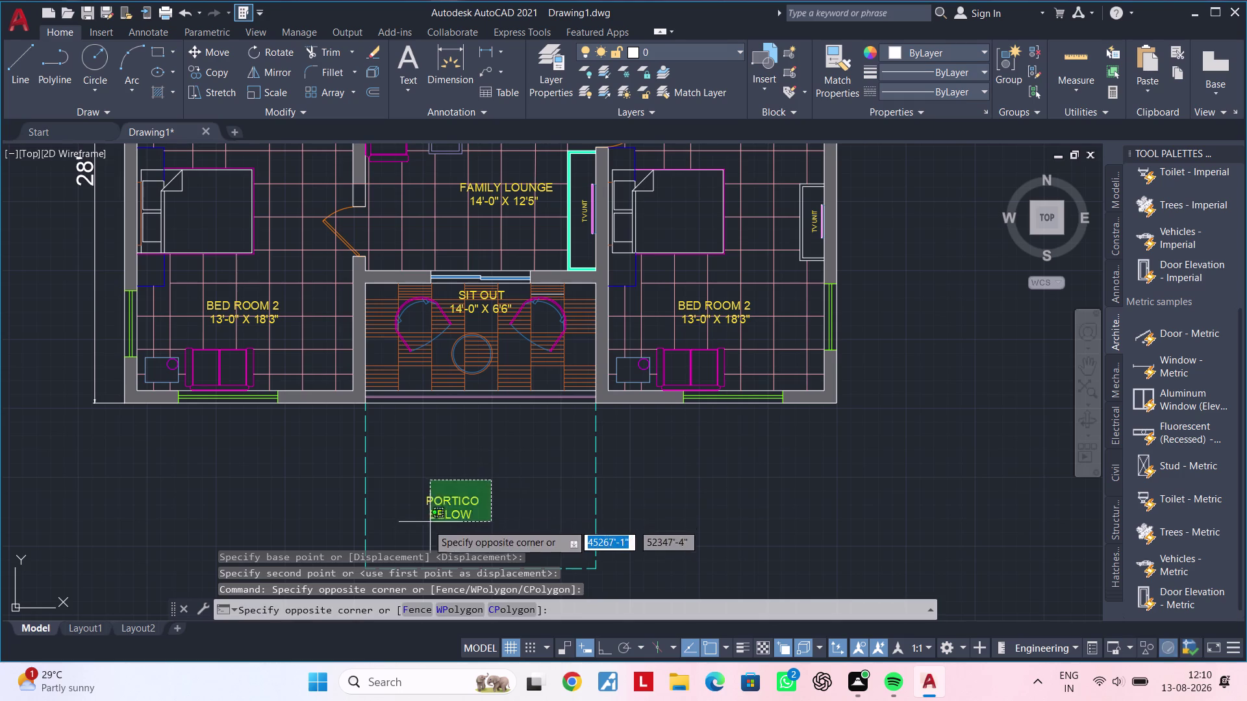
click(408, 532)
key(m)
key(space)
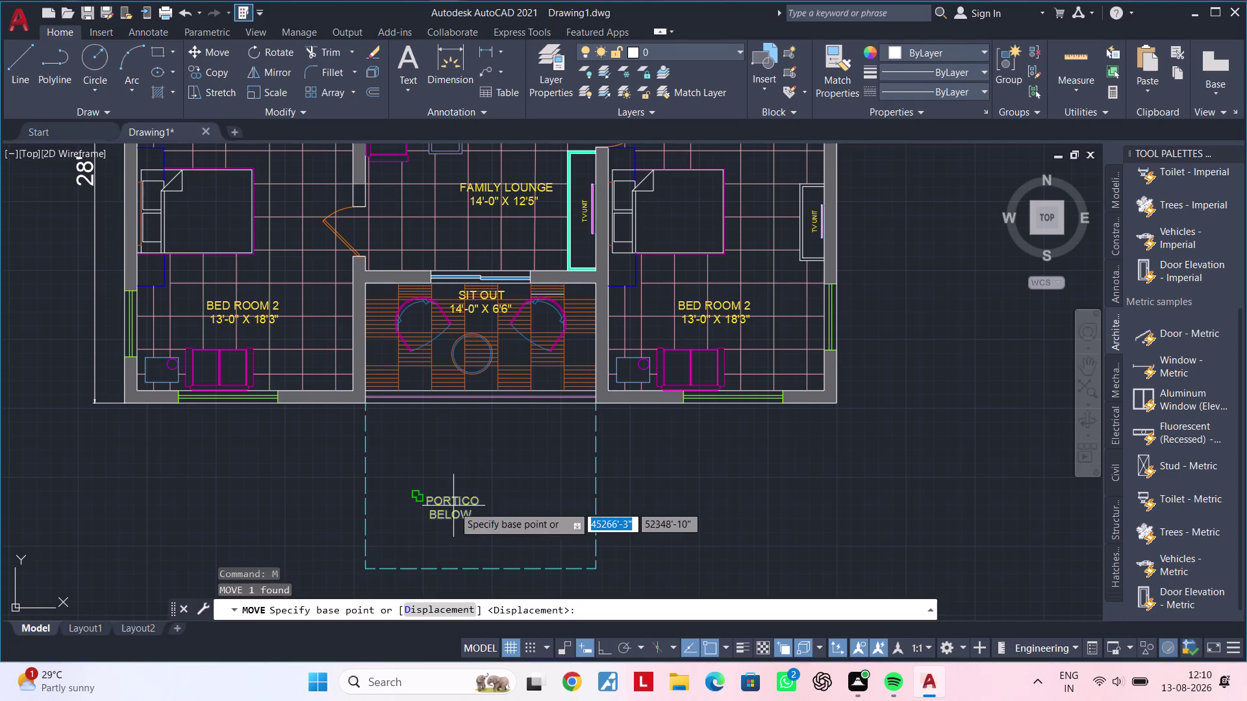
click(453, 506)
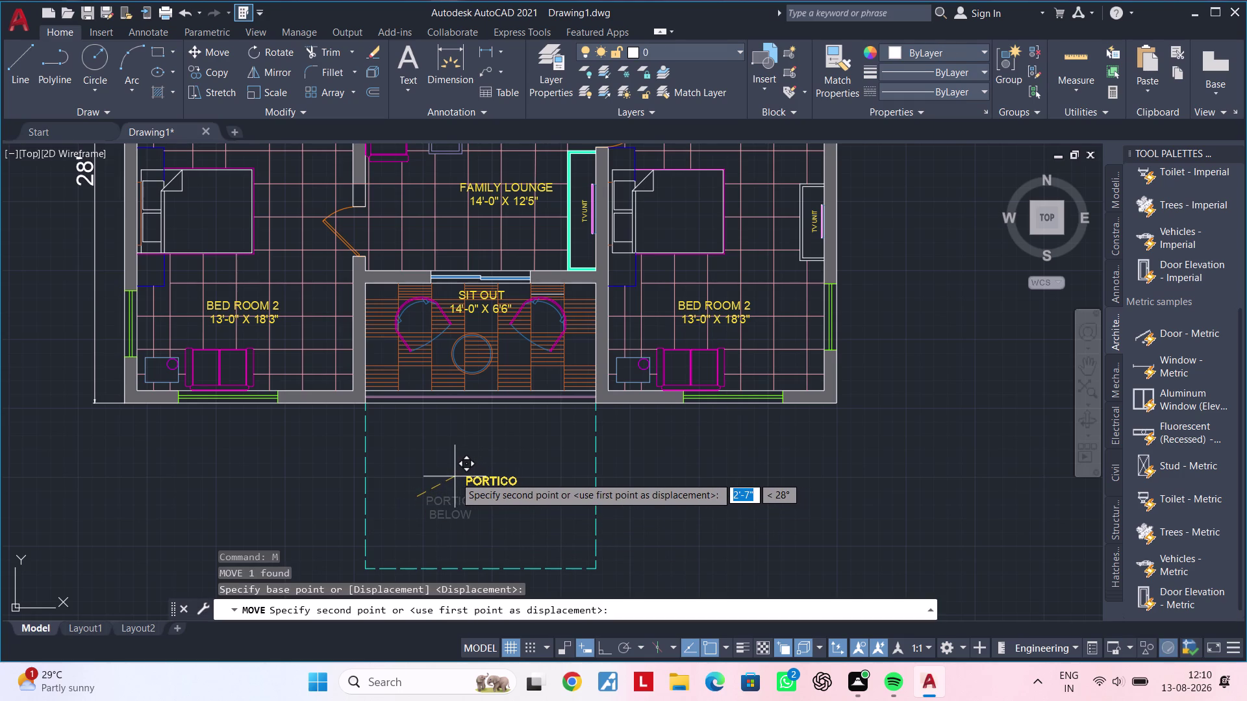
click(454, 473)
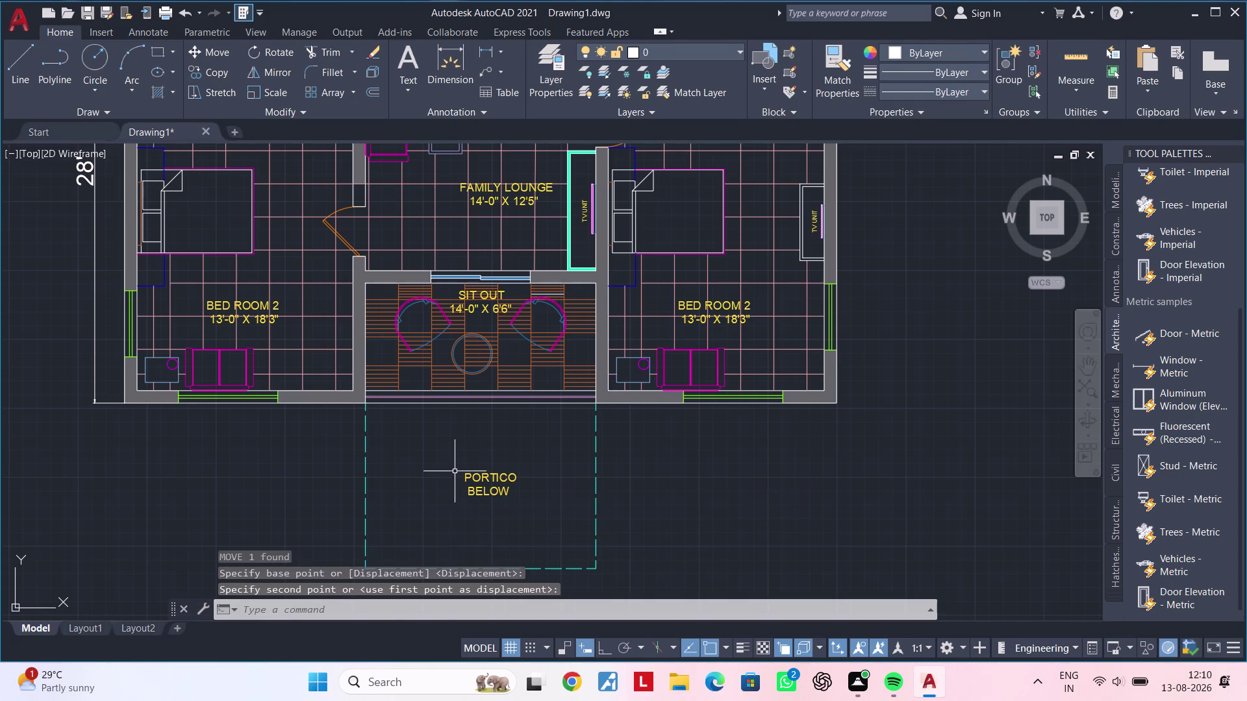
scroll(down, 3)
Copy the family lounge's TV UNIT label to empty space right of the plan.
scroll(down, 3)
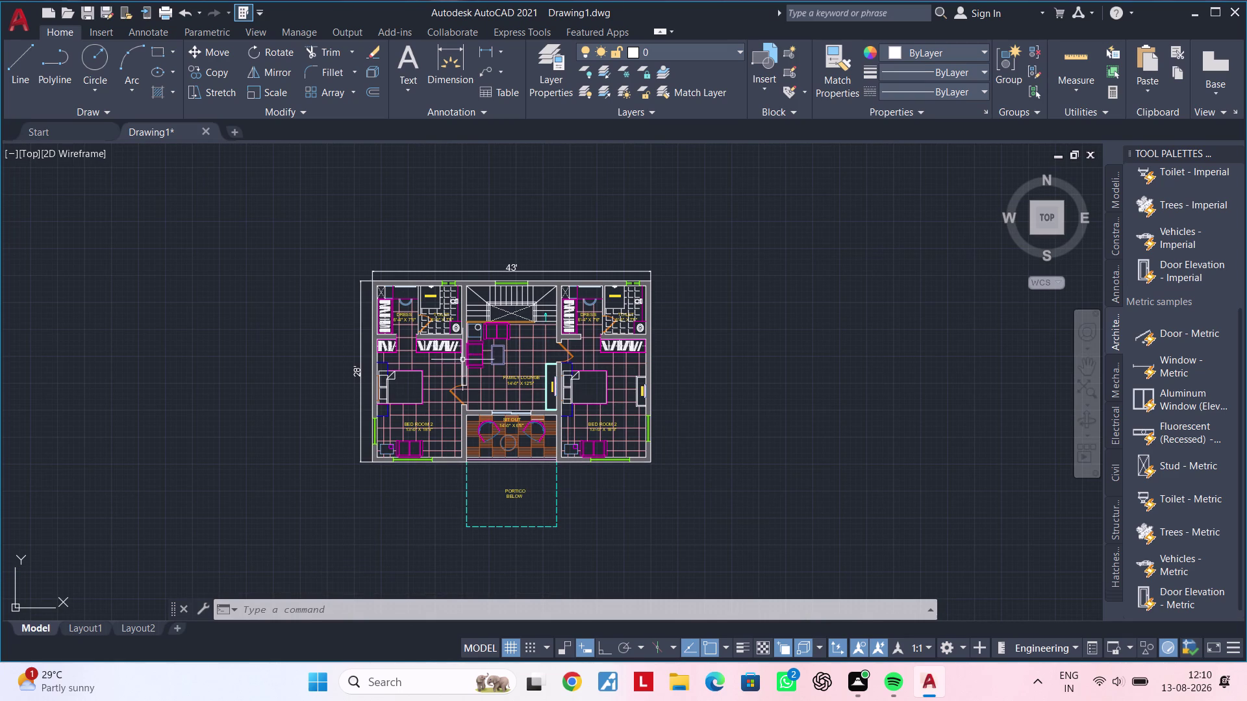
scroll(up, 3)
middle_drag(519, 355, 503, 252)
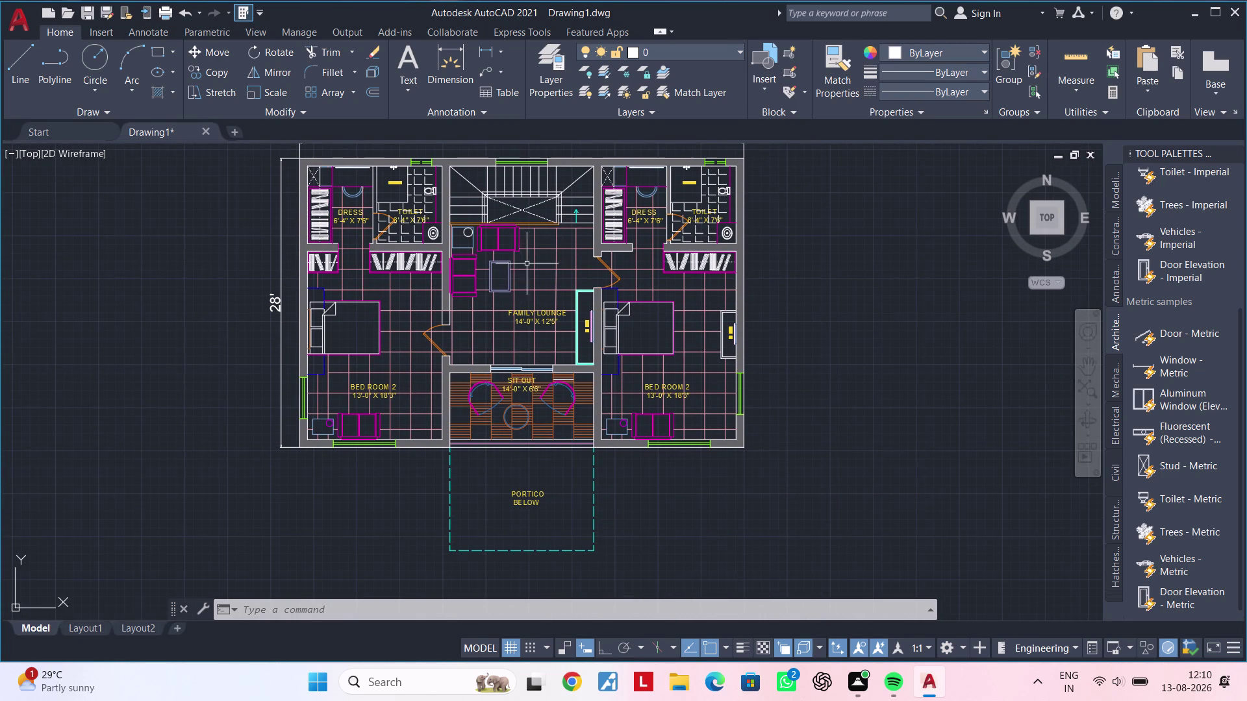
middle_drag(530, 278, 519, 320)
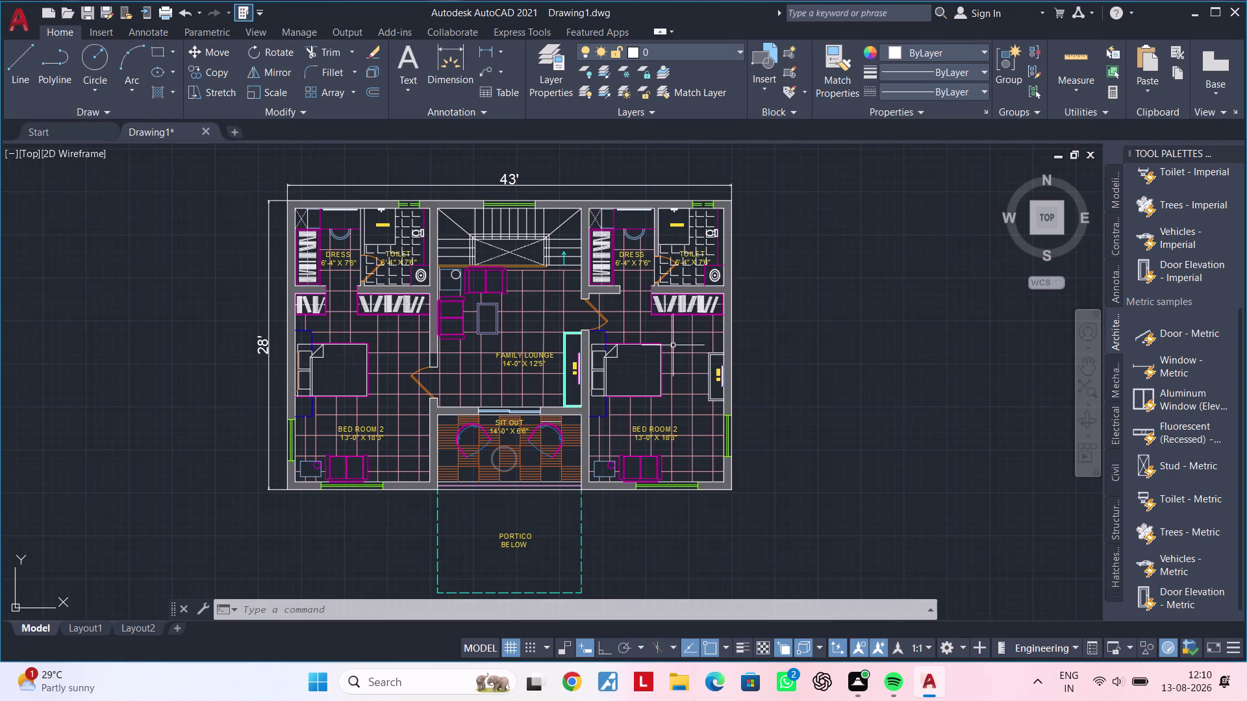
scroll(up, 3)
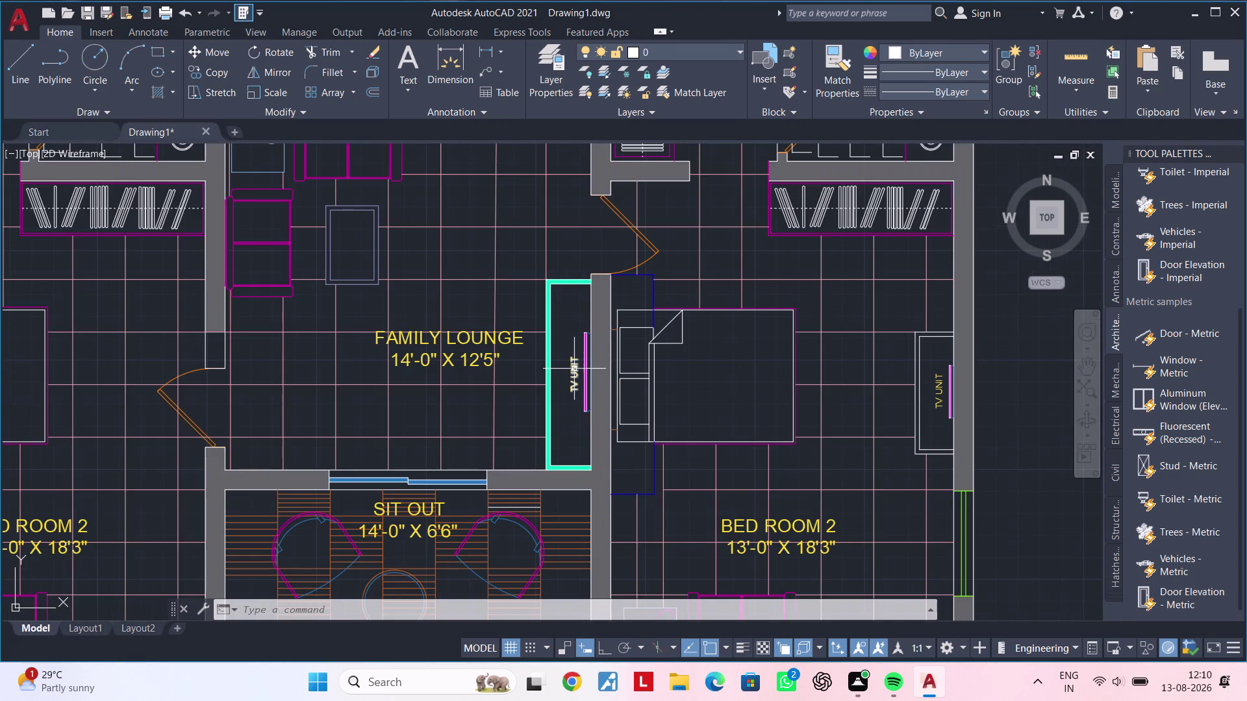
click(575, 368)
key(c)
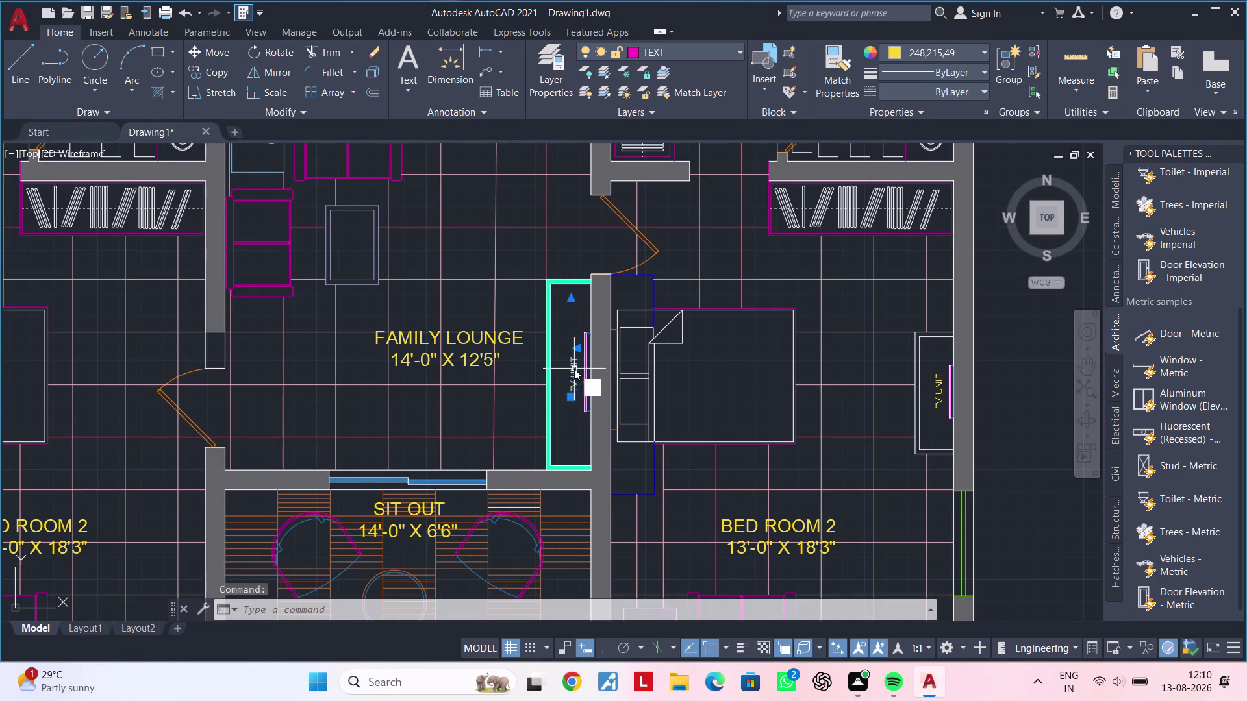
text(O)
key(space)
click(574, 370)
scroll(down, 3)
middle_drag(537, 229, 503, 366)
click(854, 295)
middle_drag(906, 356, 811, 380)
key(Escape)
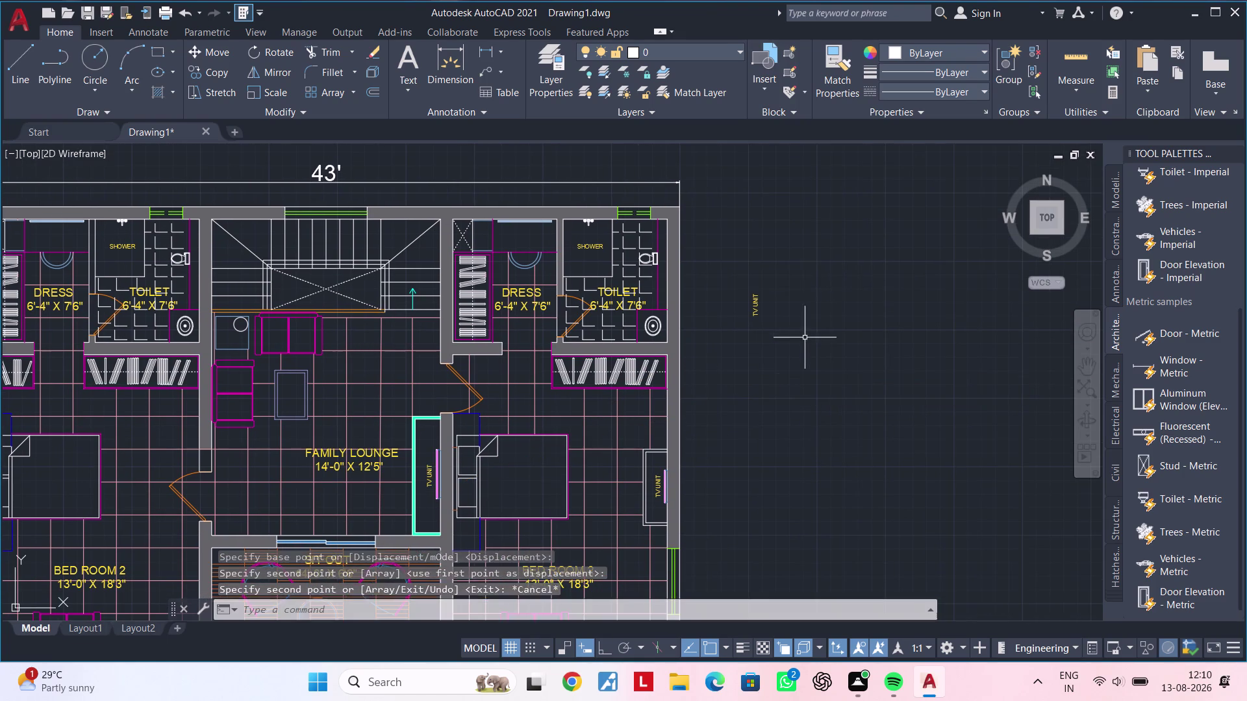
key(Escape)
Rotate the copied TV UNIT label 90° with Ortho on so it reads horizontally.
drag(810, 271, 777, 303)
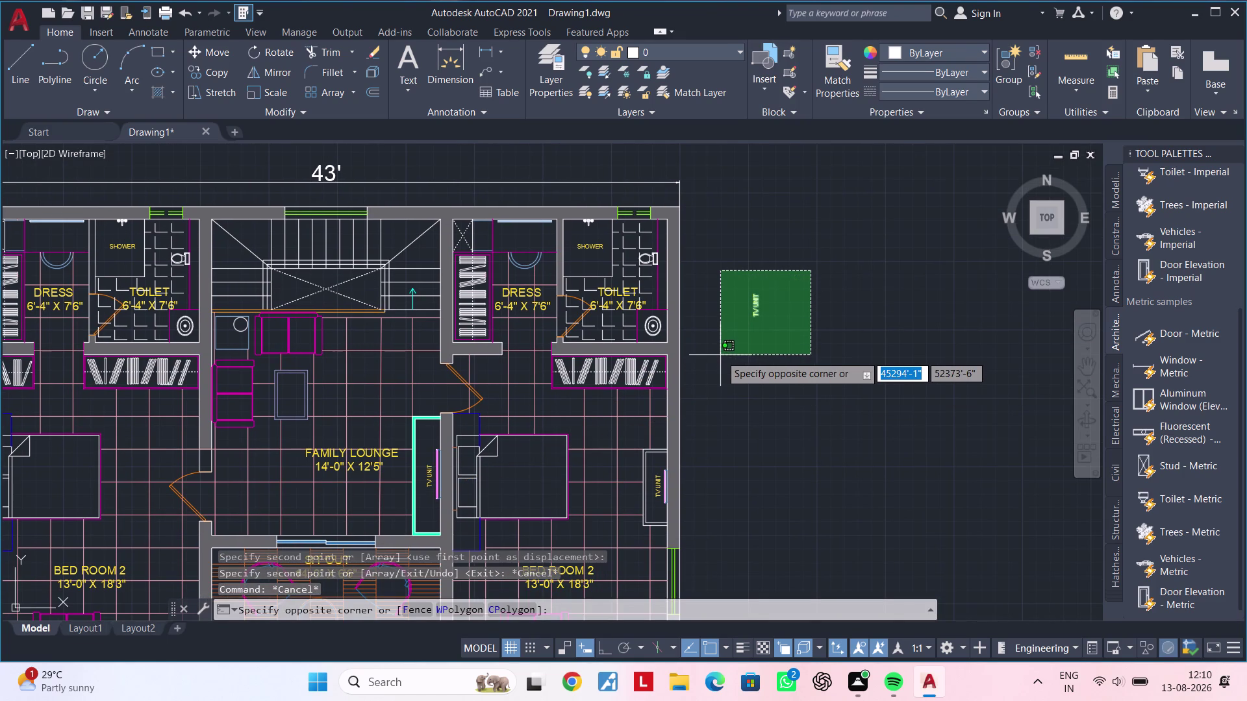
click(720, 356)
key(r)
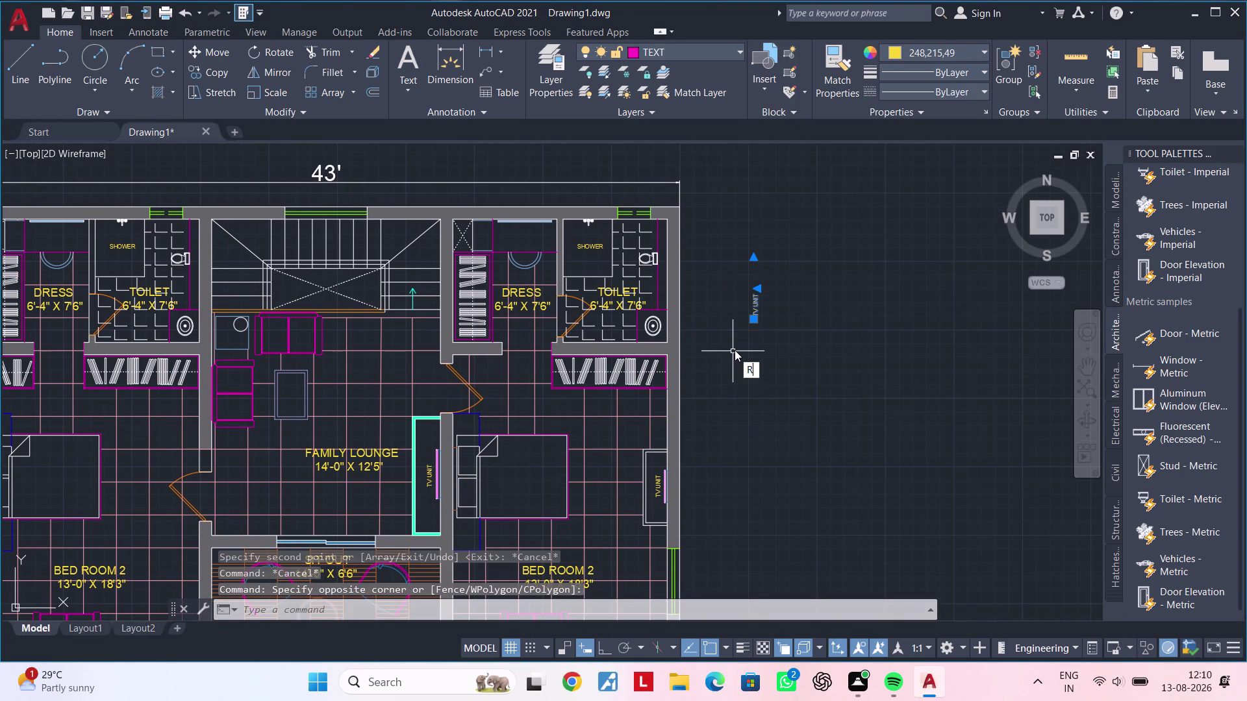
key(o)
key(space)
click(785, 356)
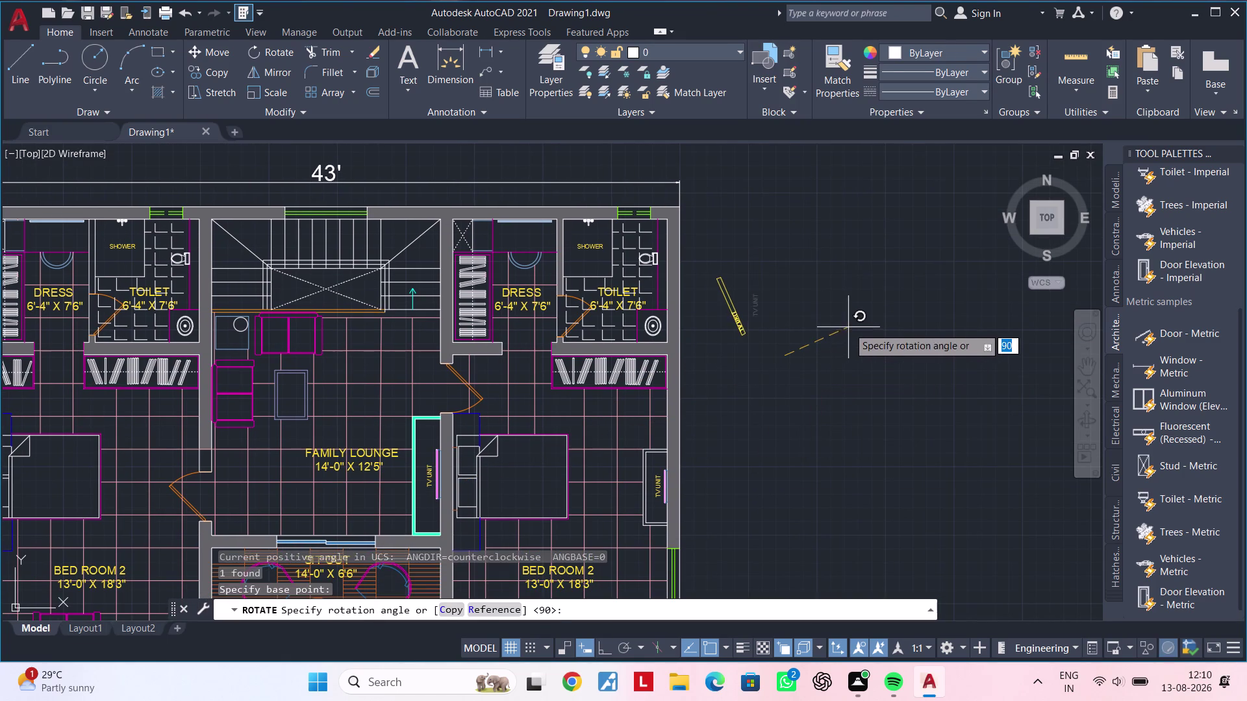
key(F8)
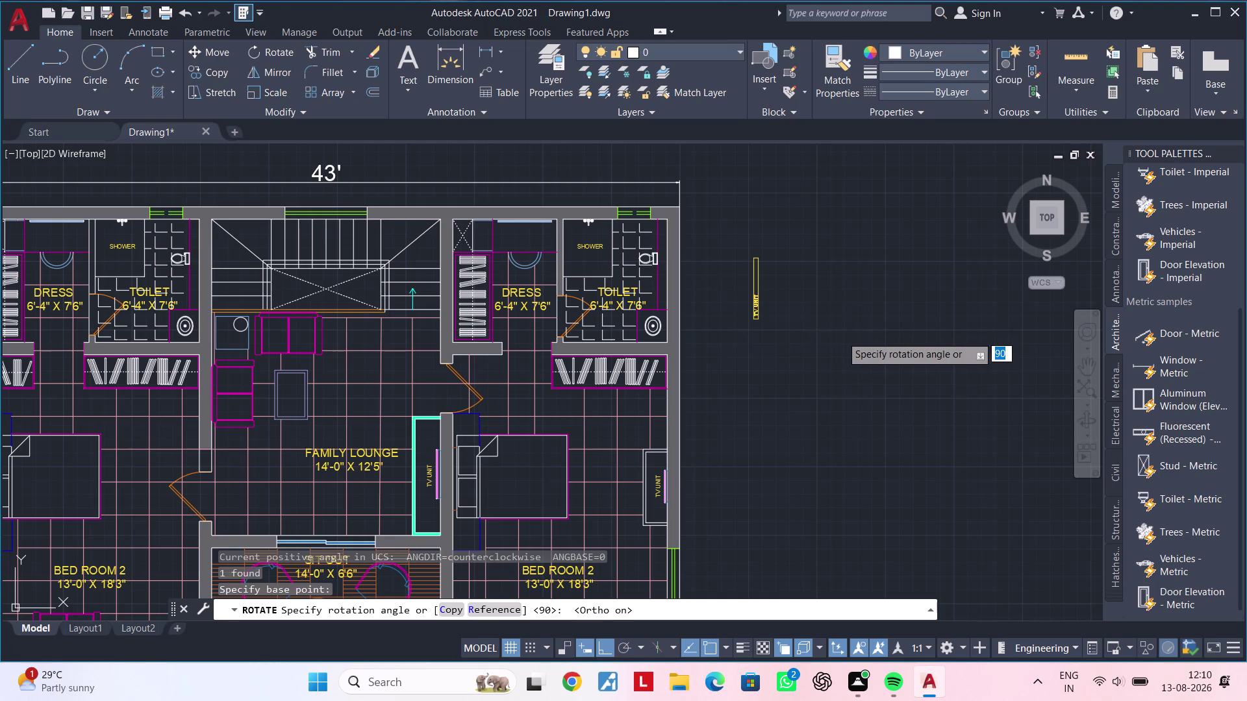
click(798, 371)
scroll(up, 3)
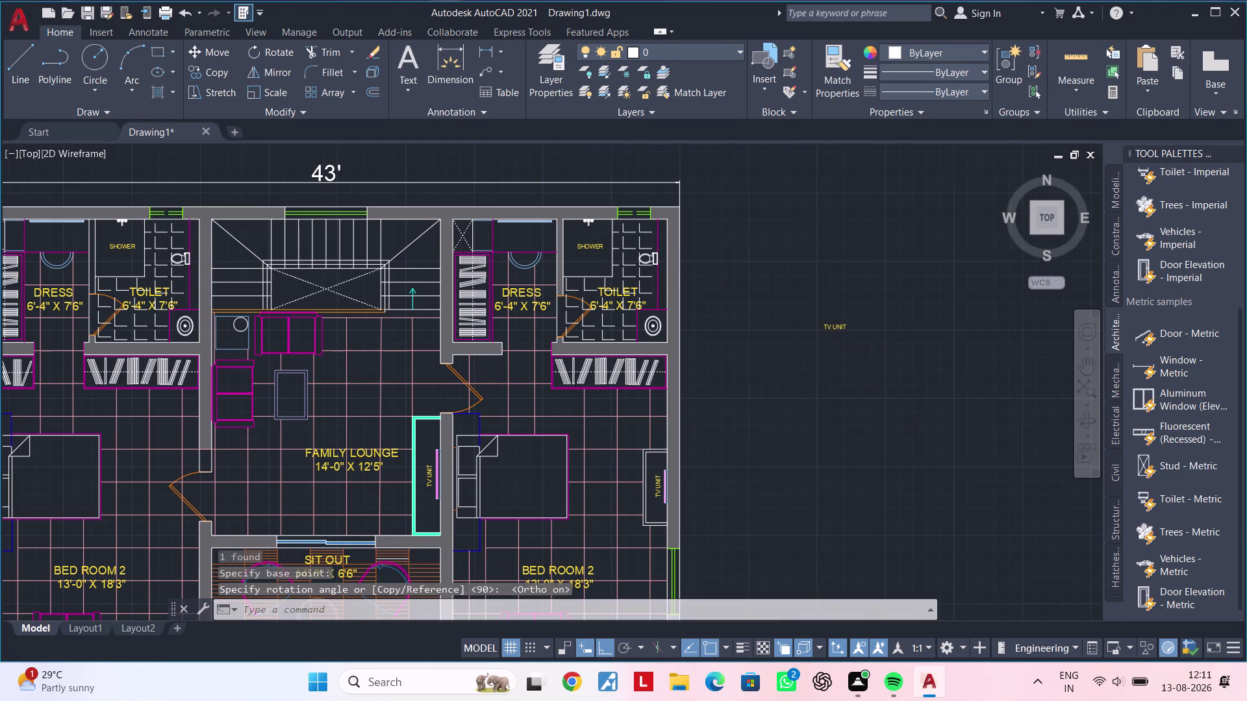
middle_drag(839, 350, 720, 377)
click(734, 328)
click(638, 399)
key(Escape)
key(Escape)
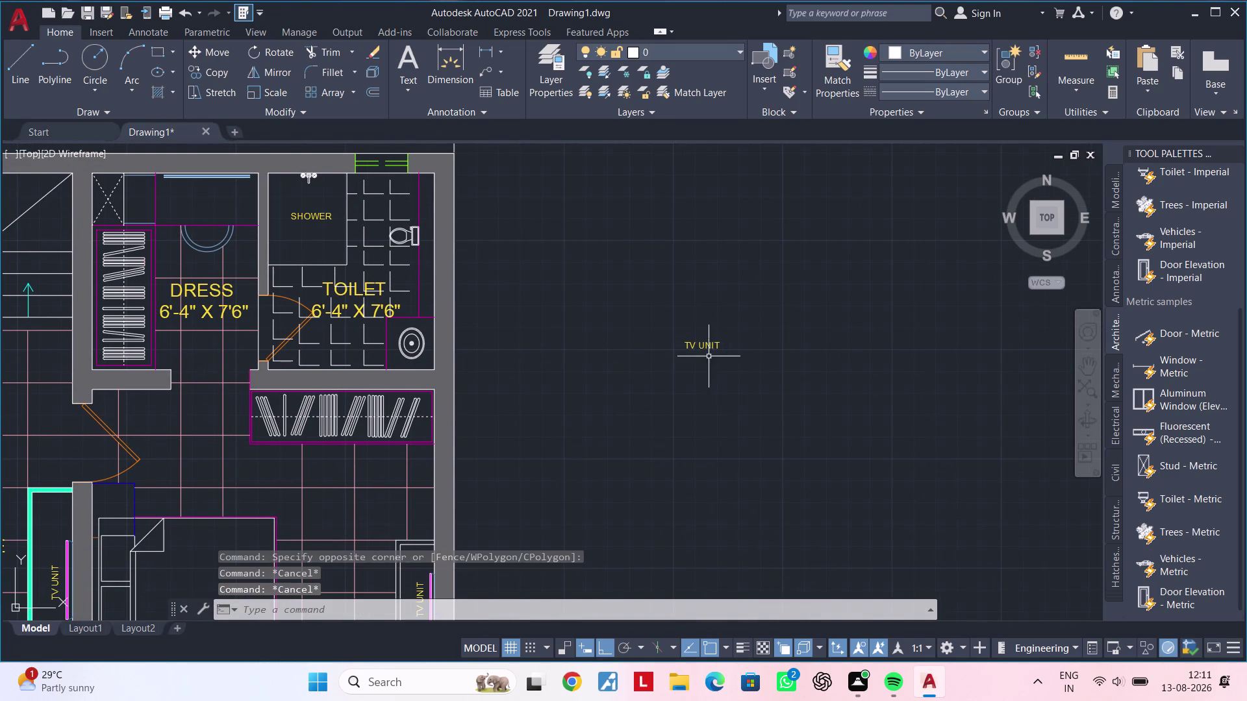
Rewrite the copied label's text to read DN.
double_click(711, 345)
click(727, 344)
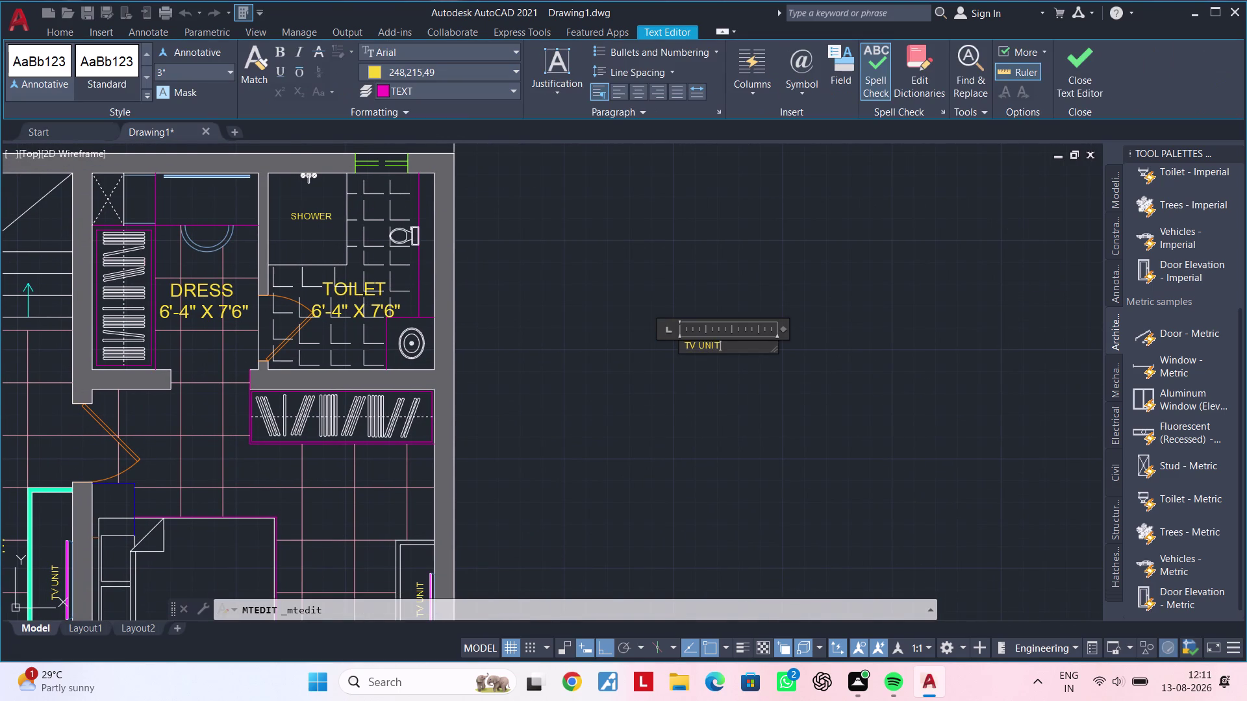
key(BackSpace)
key(BackSpace)
key(BackSpace)
key(BackSpace)
key(BackSpace)
key(BackSpace)
key(BackSpace)
text(D)
text(N)
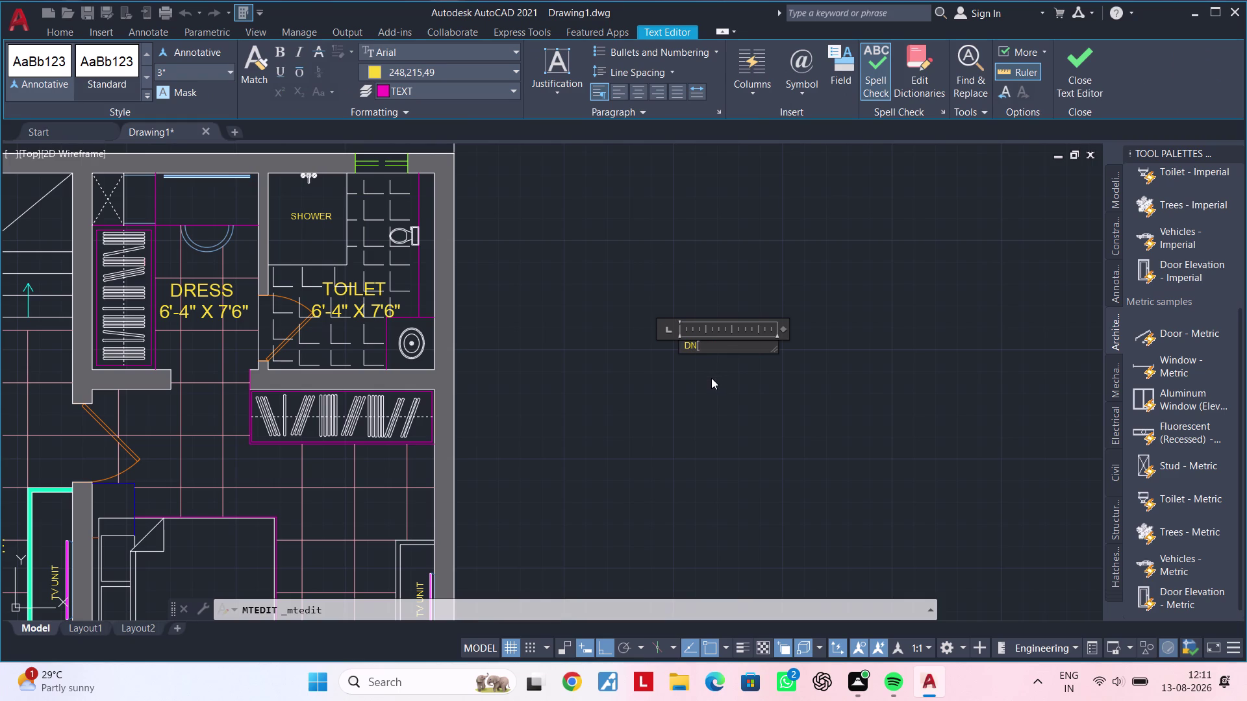
key(Escape)
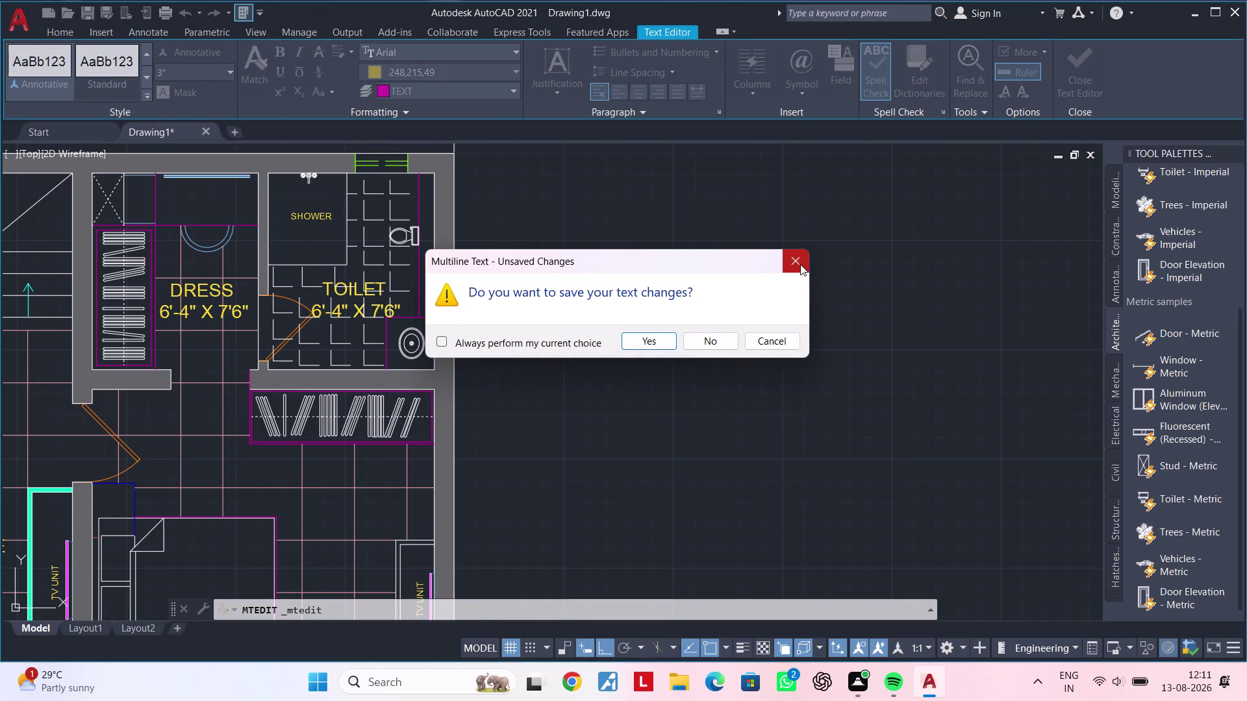
click(800, 261)
Set the DN label's text height to 6" in Properties.
click(716, 392)
right_click(718, 282)
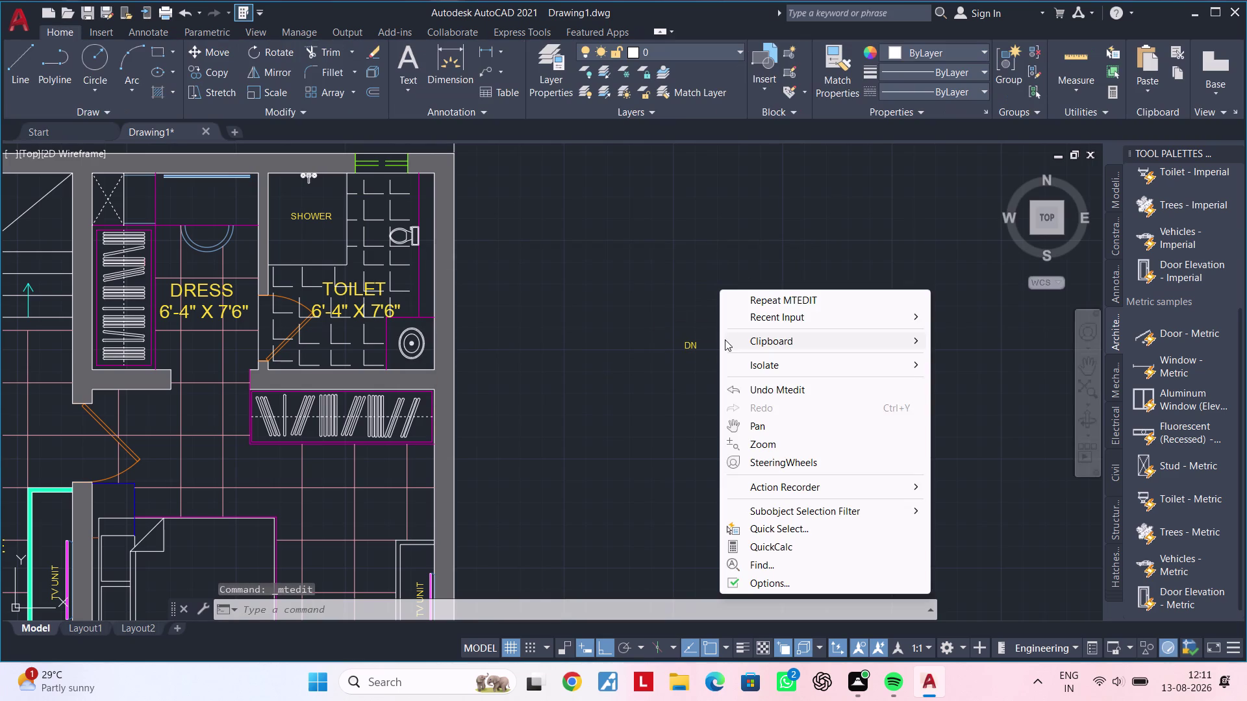
key(Escape)
click(718, 334)
click(663, 372)
right_click(662, 373)
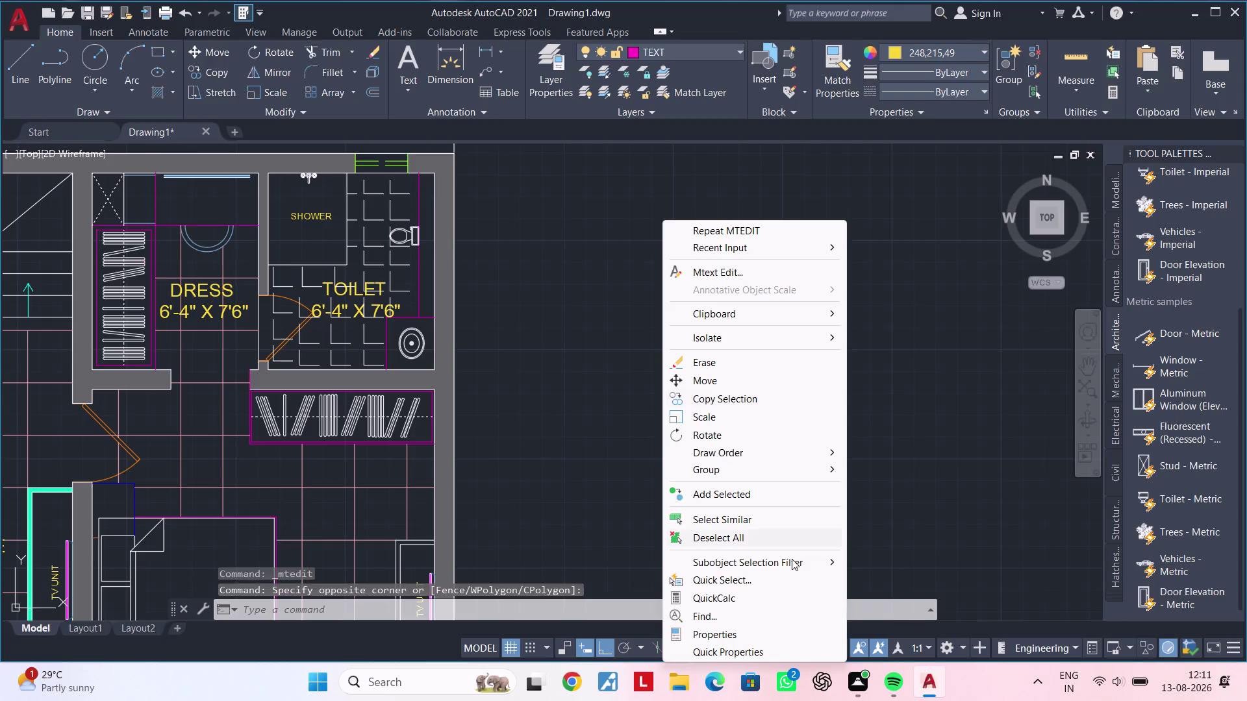
click(735, 639)
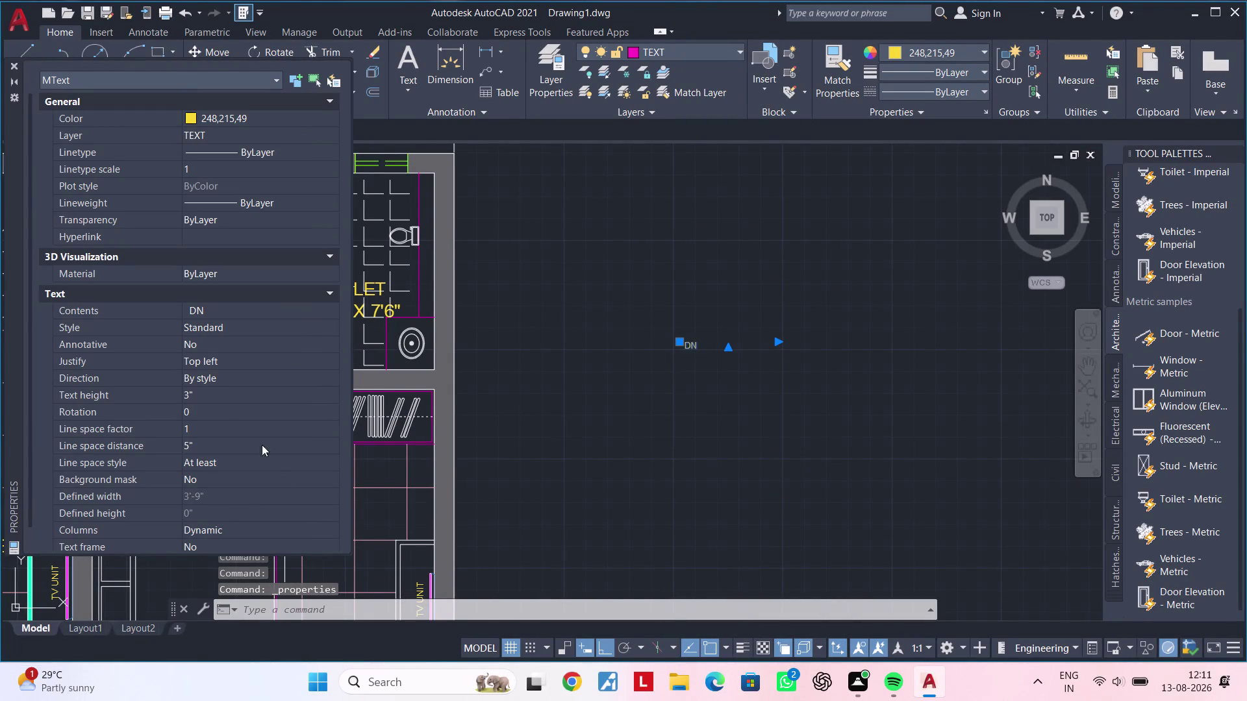
click(215, 394)
key(BackSpace)
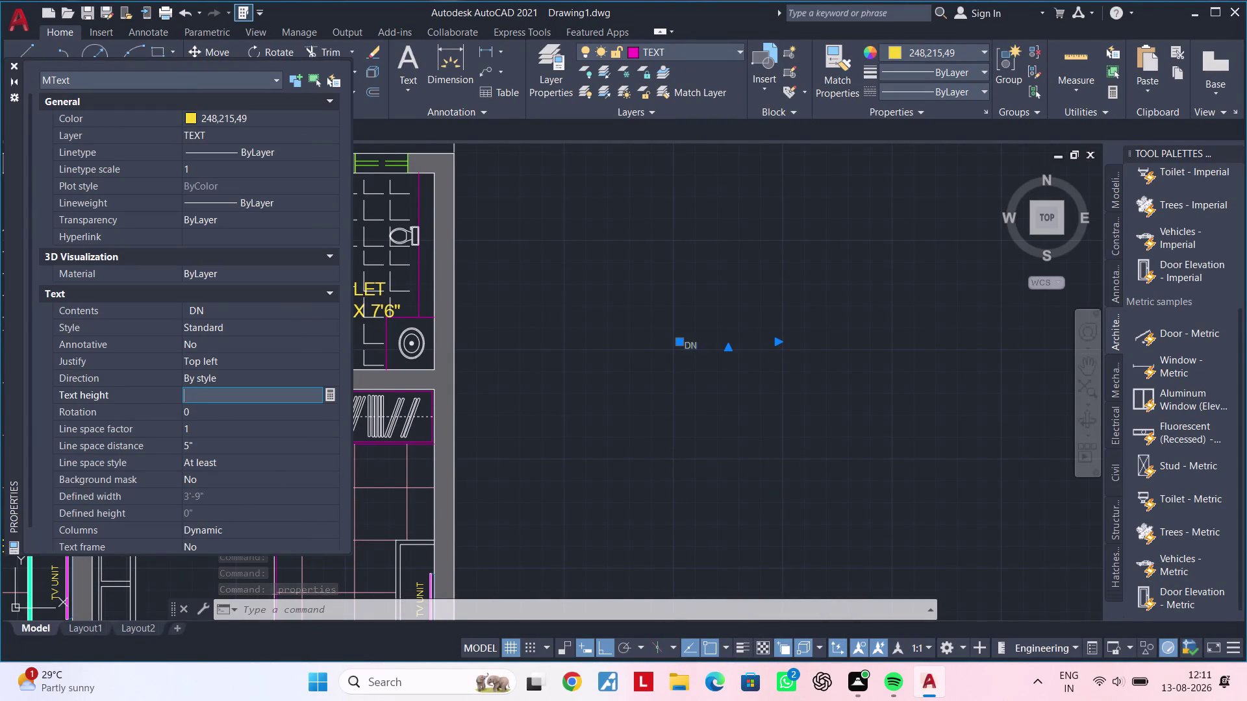
text(6")
key(Return)
key(Escape)
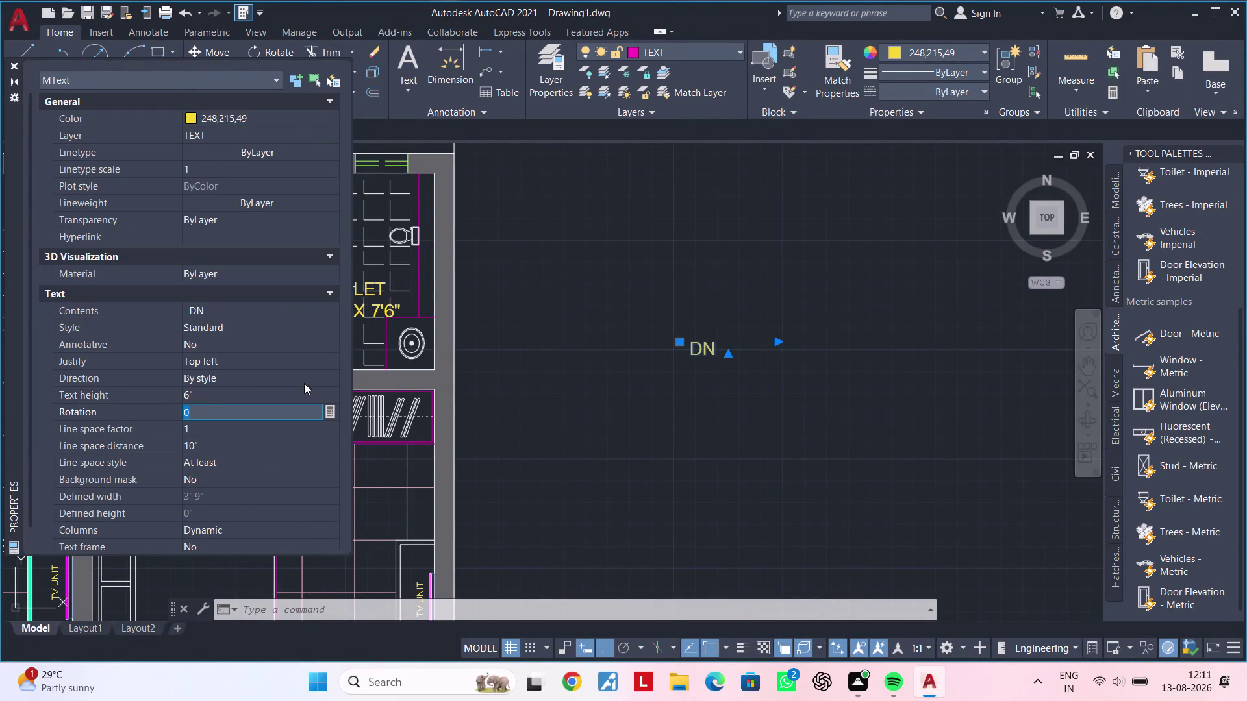
key(Escape)
click(10, 64)
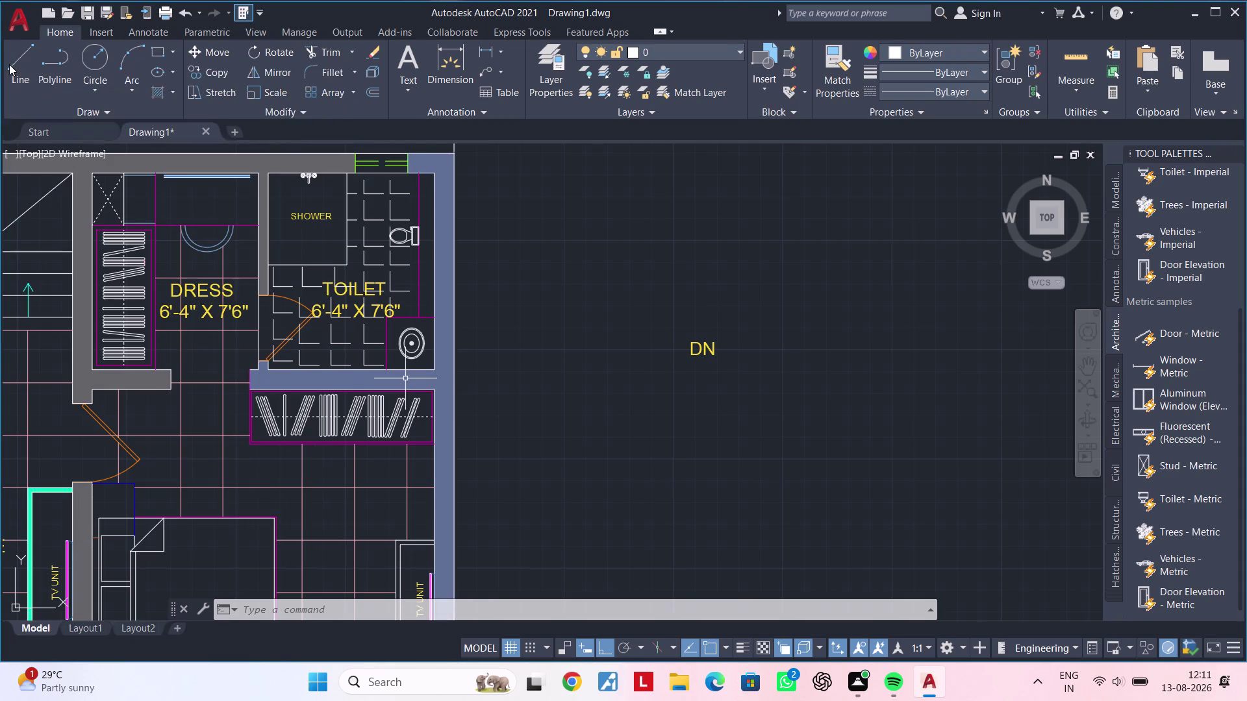
Move the DN label over to the staircase beside the arrow.
drag(783, 287, 772, 299)
click(643, 405)
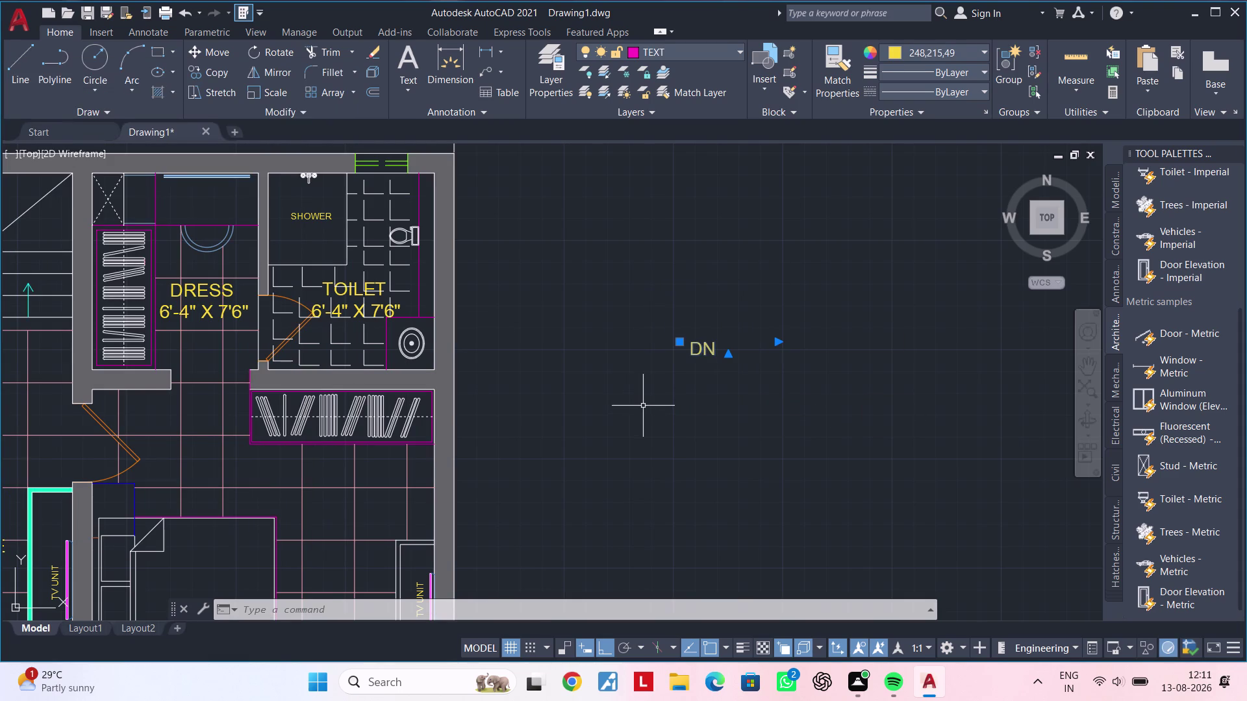
key(m)
key(space)
click(697, 353)
scroll(down, 3)
middle_drag(481, 419, 702, 385)
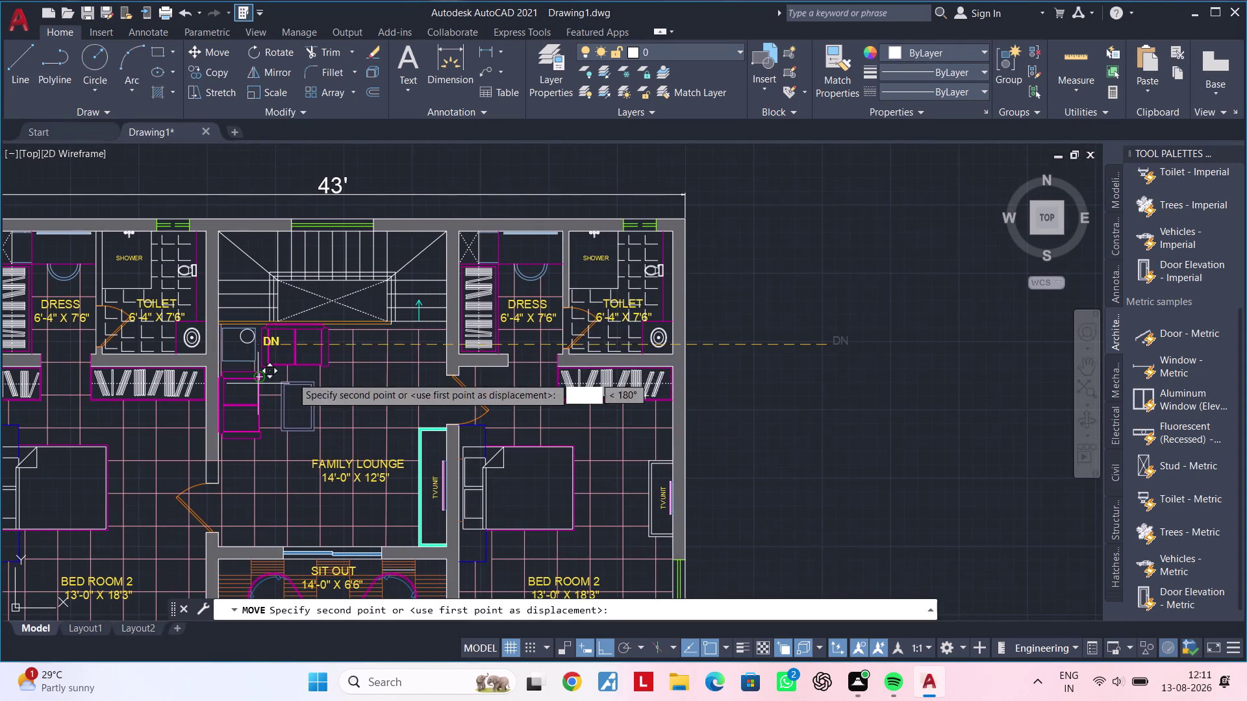
scroll(up, 3)
scroll(up, 3)
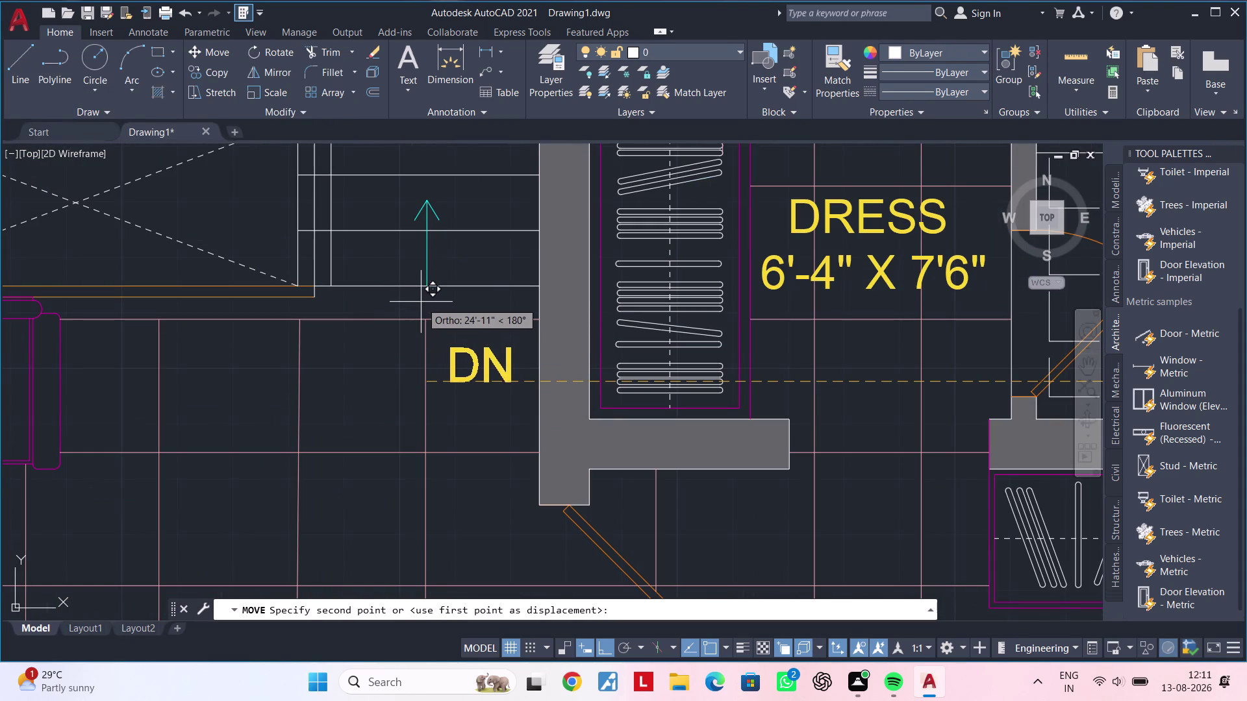
click(421, 302)
key(Escape)
Nudge the DN label into place beside the stair arrow with Ortho toggled.
click(484, 372)
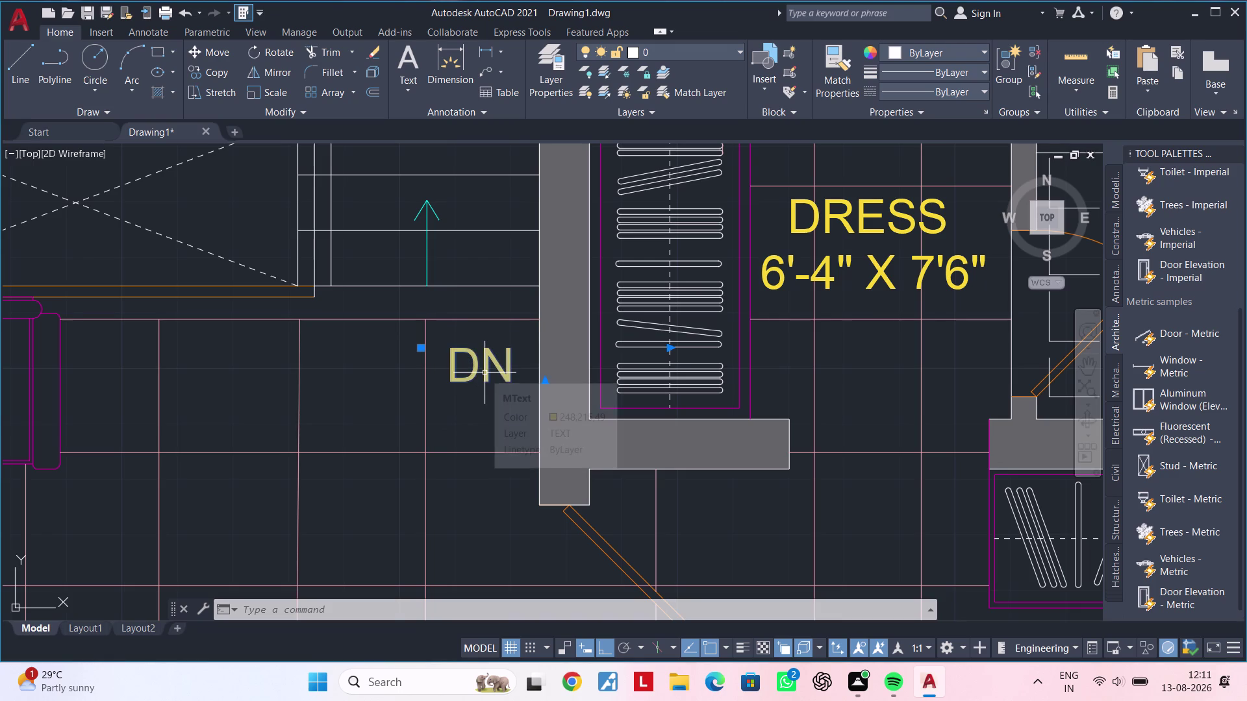
key(F8)
key(m)
key(space)
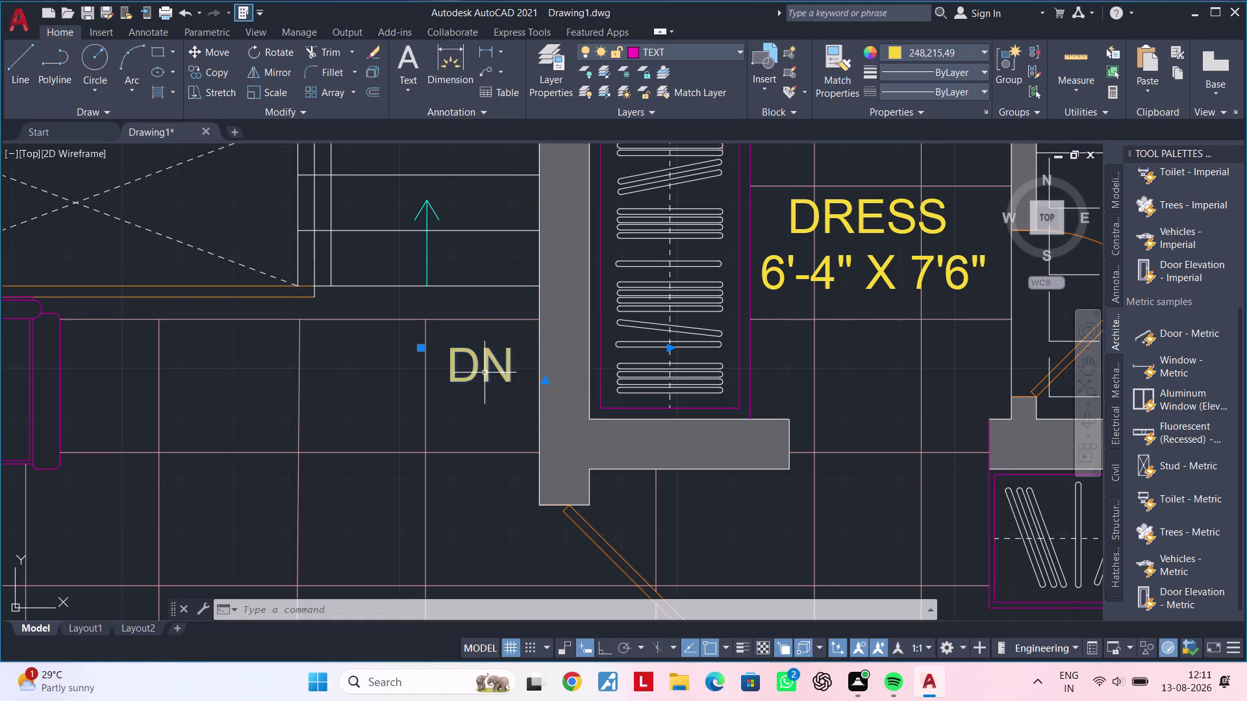
click(484, 370)
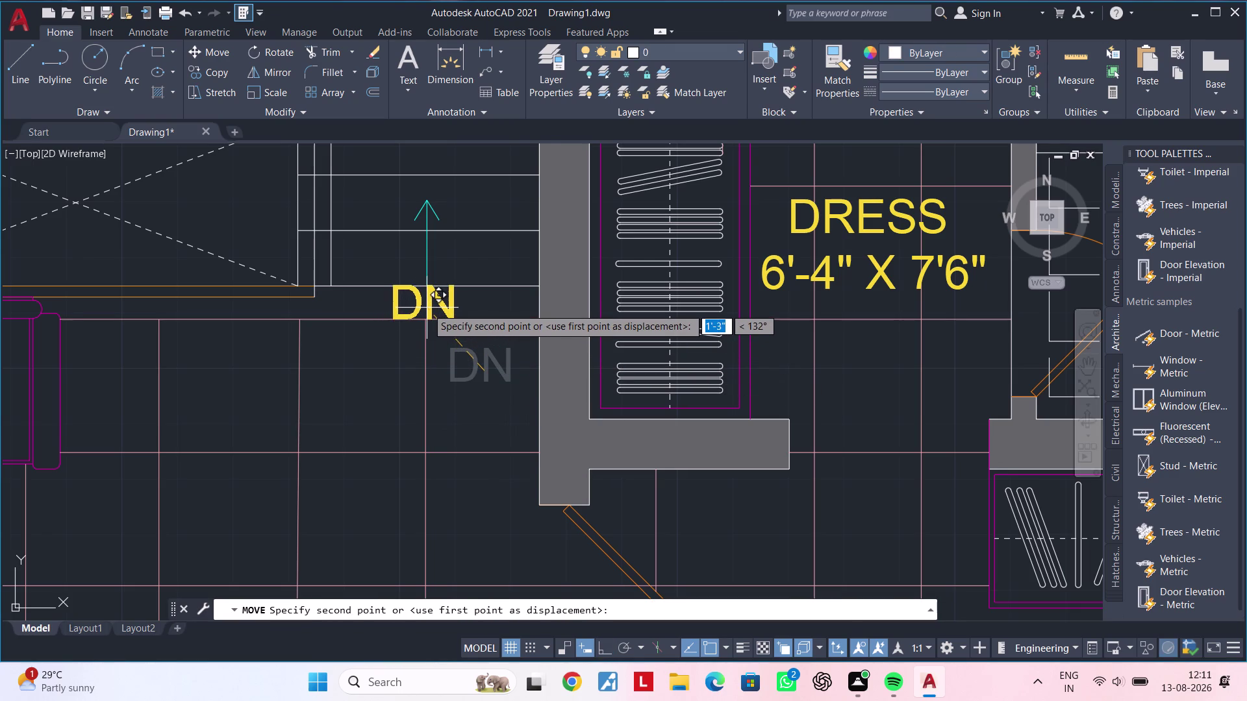
click(432, 309)
Zoom out and clear selections to show the whole floor plan.
scroll(down, 3)
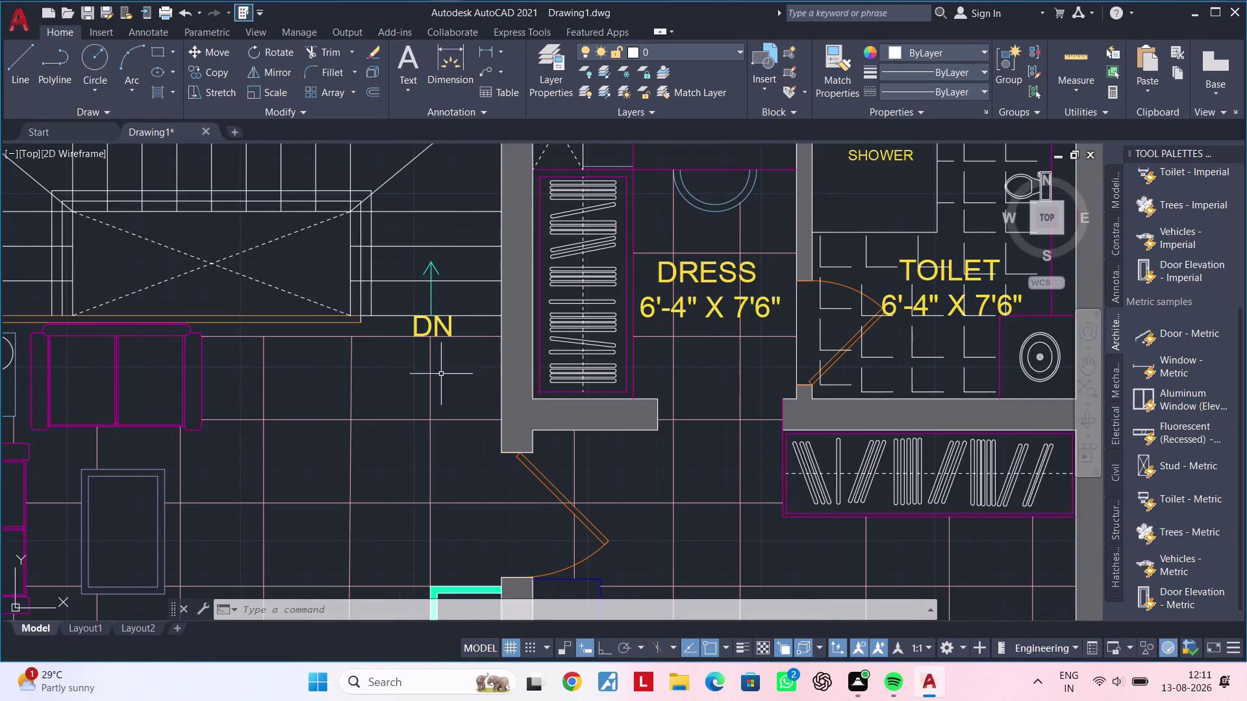
scroll(down, 3)
scroll(down, 3)
middle_drag(452, 395, 450, 332)
key(Escape)
key(Escape)
key(Escape)
key(Escape)
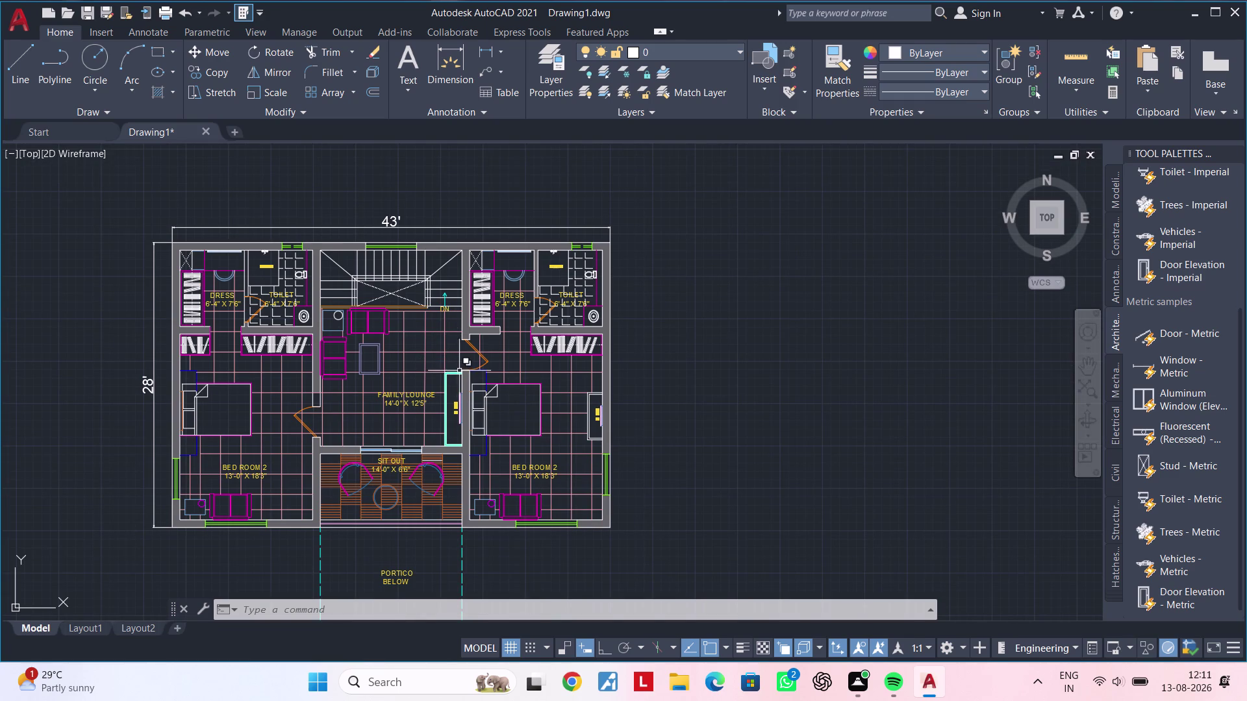
key(Escape)
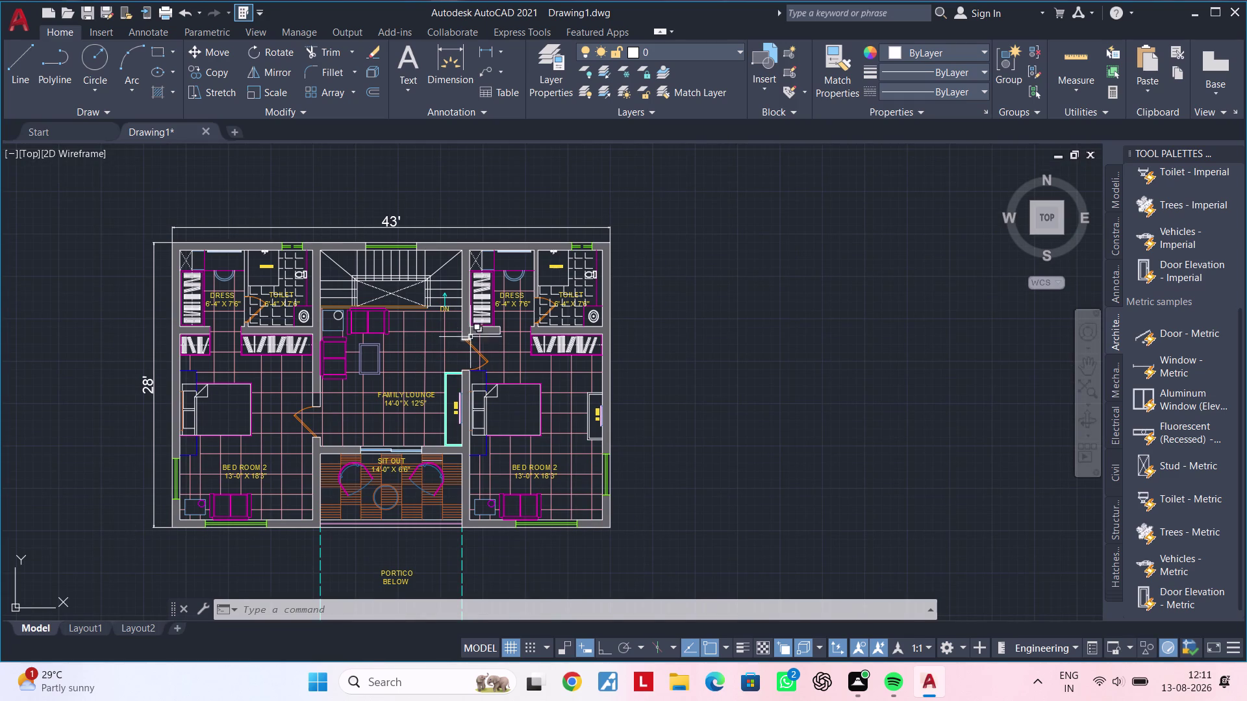
Edit the stair label, replacing N with W so it reads DW.
scroll(up, 3)
scroll(up, 3)
double_click(473, 332)
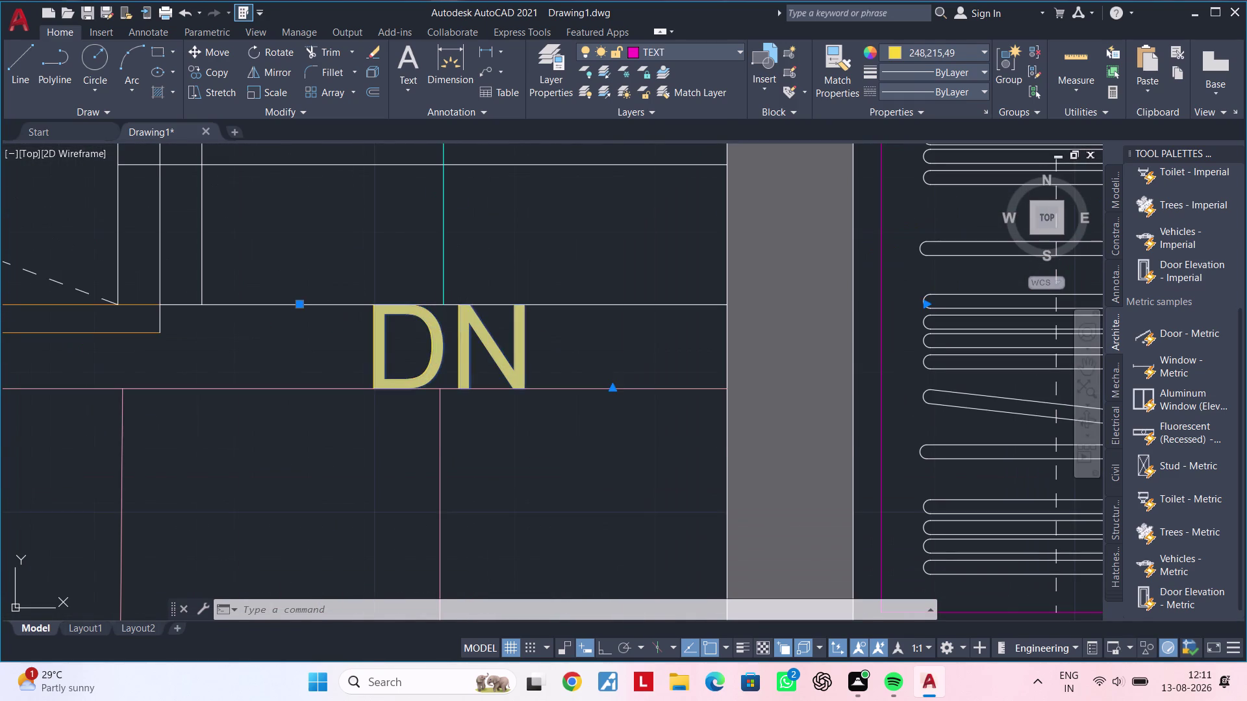
click(570, 336)
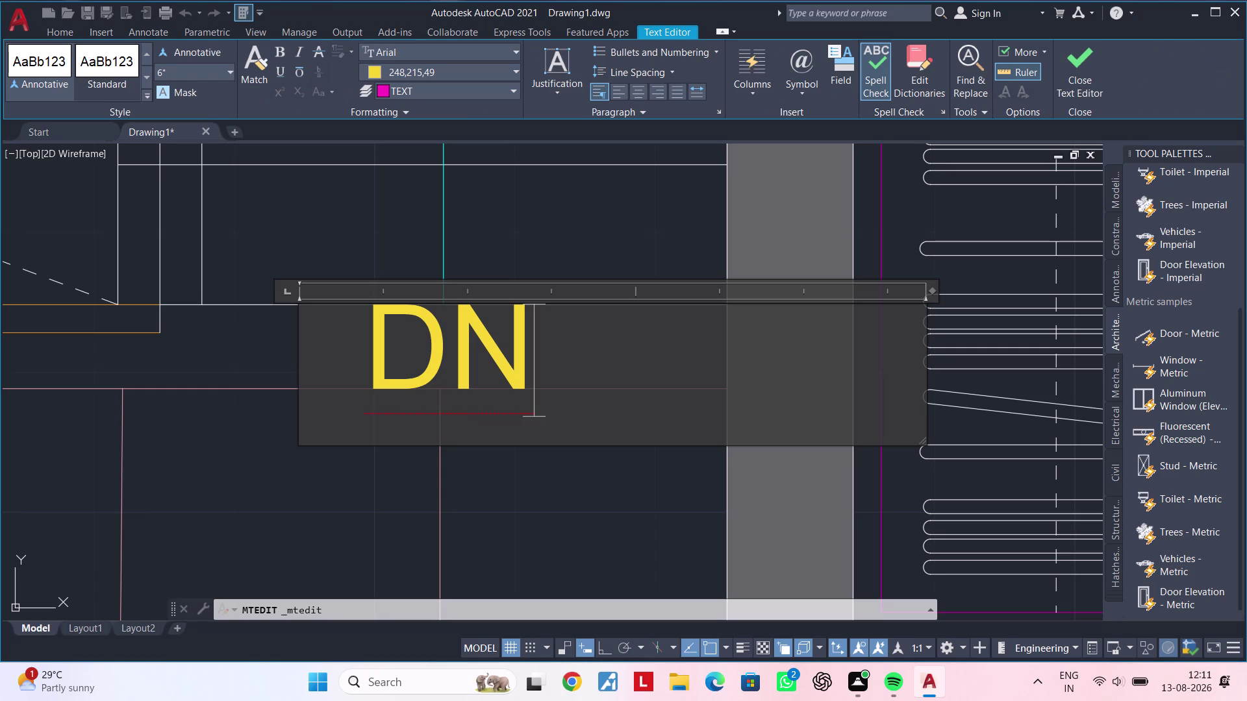
key(BackSpace)
key(w)
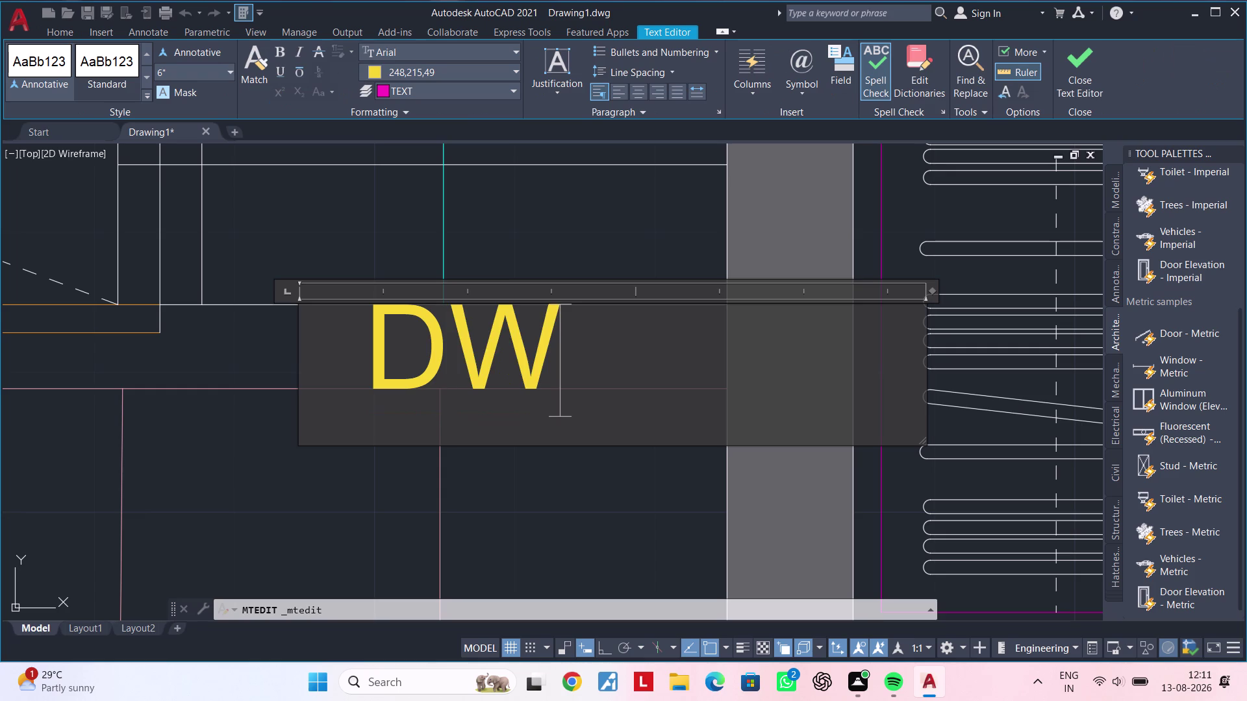
click(532, 489)
Clear selections and pan the view over to the dress room wardrobe.
scroll(down, 3)
scroll(down, 3)
middle_drag(619, 472, 545, 411)
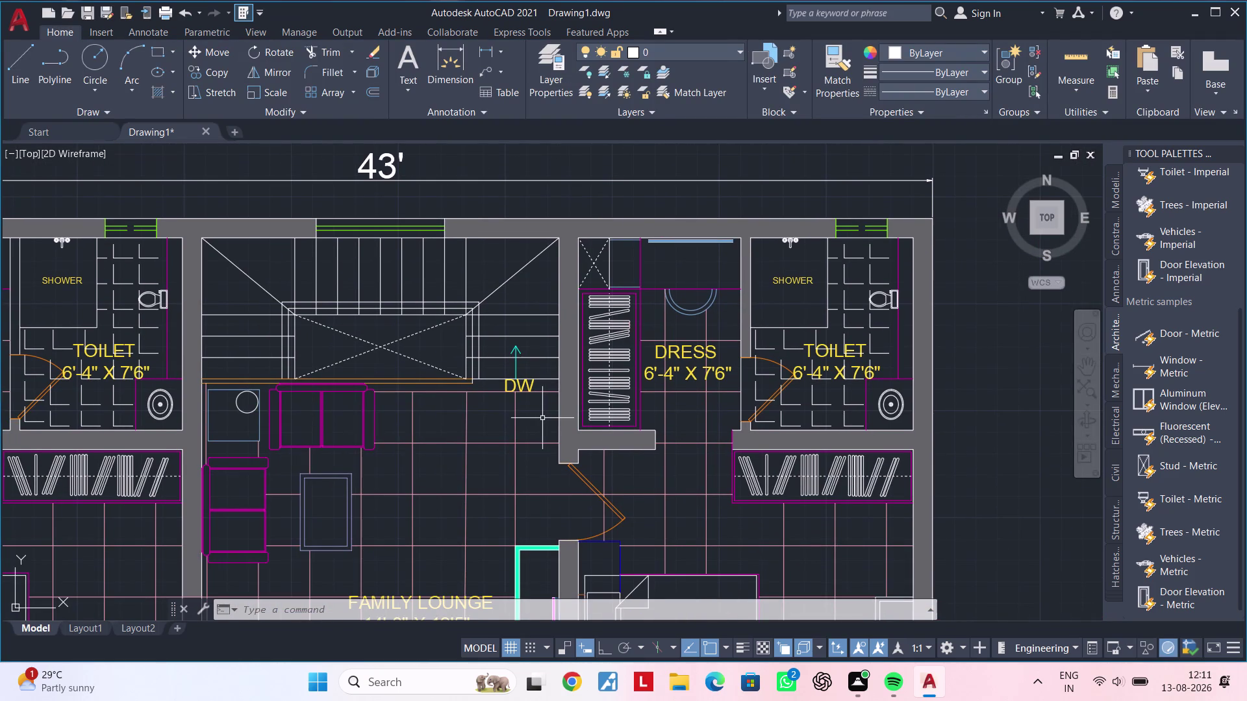
key(Escape)
key(Escape)
key(Escape)
key(Escape)
key(Escape)
middle_drag(521, 469, 430, 455)
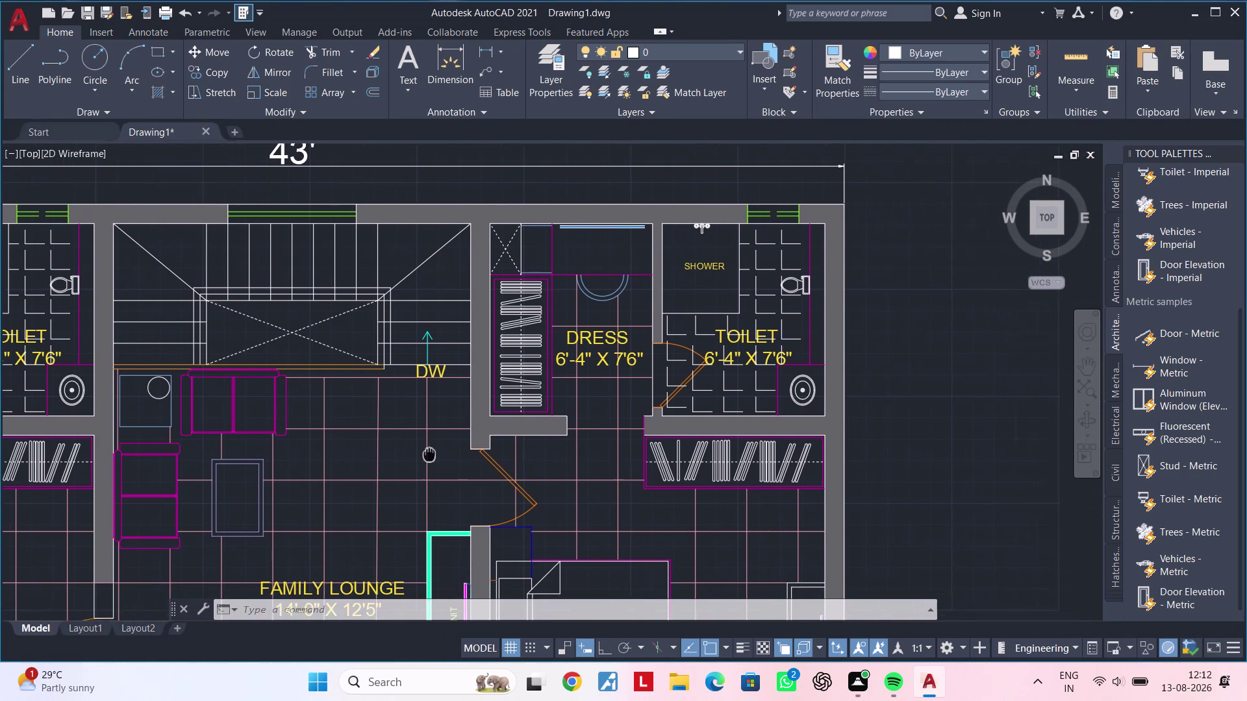
middle_drag(430, 455, 429, 454)
scroll(up, 3)
middle_drag(547, 368, 561, 442)
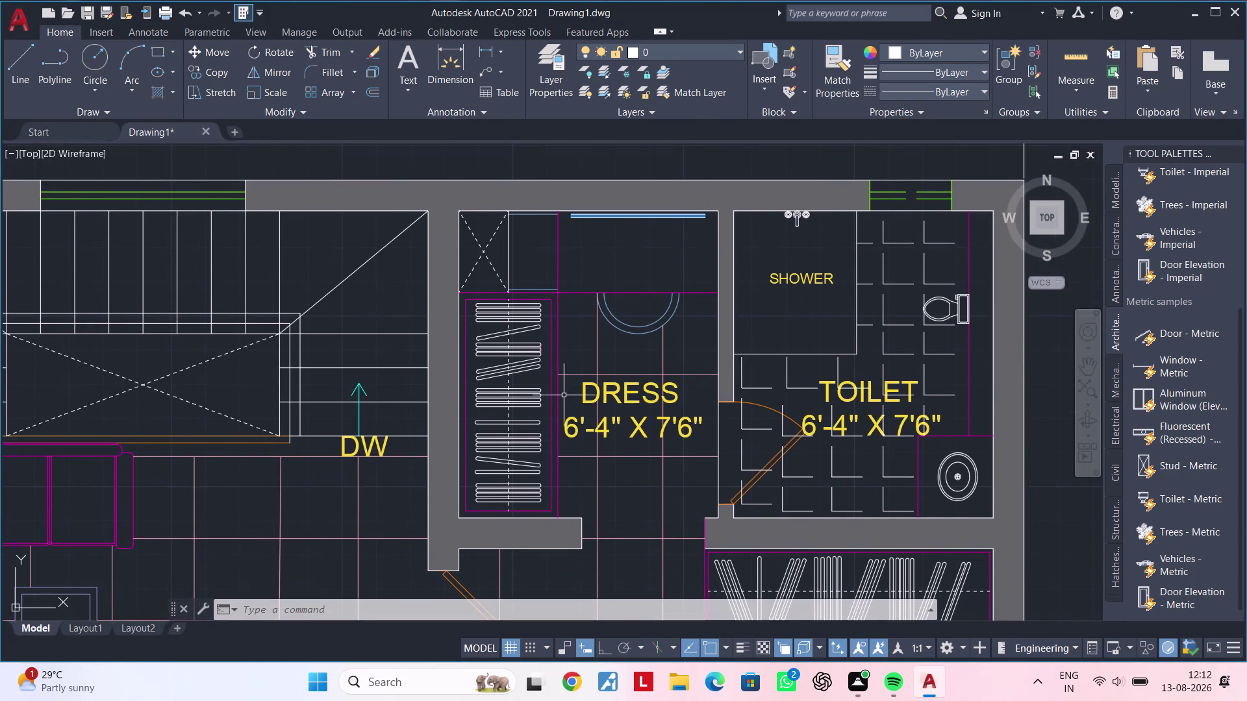
Start a magenta hatch (H) and fill the right dress room wardrobe border.
middle_drag(564, 395, 612, 367)
key(Escape)
key(Escape)
key(Escape)
key(h)
key(space)
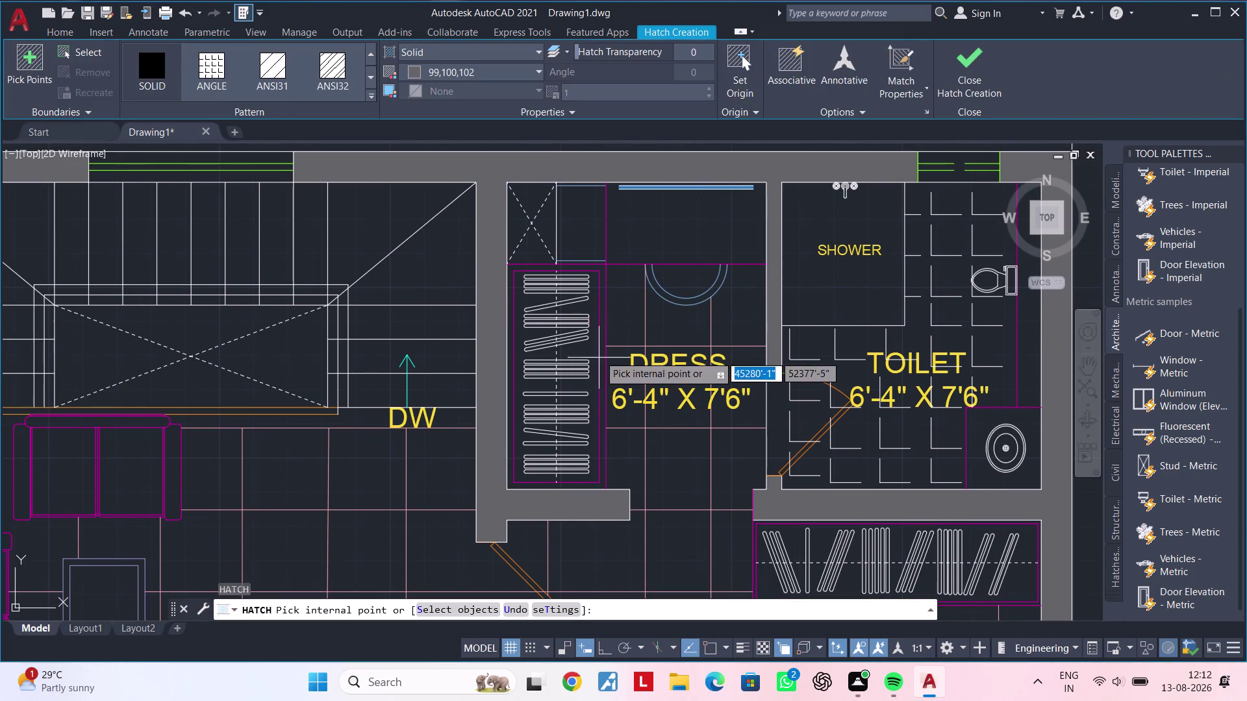
click(495, 76)
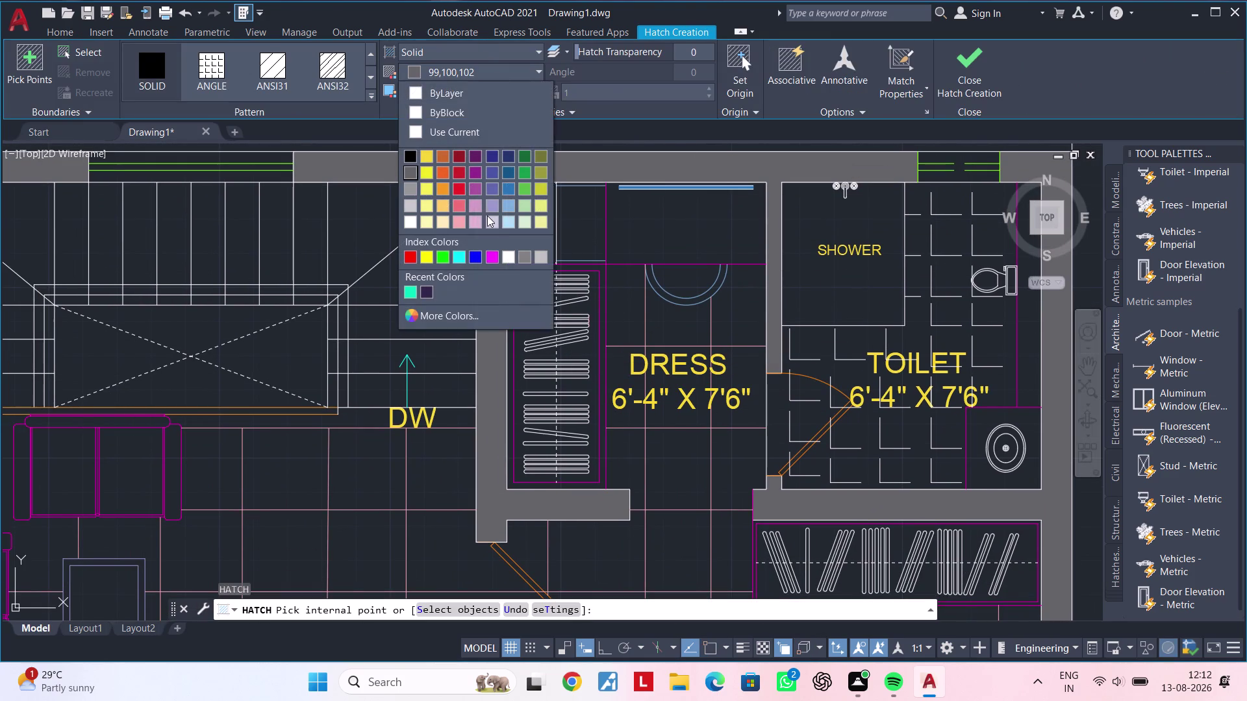
click(489, 256)
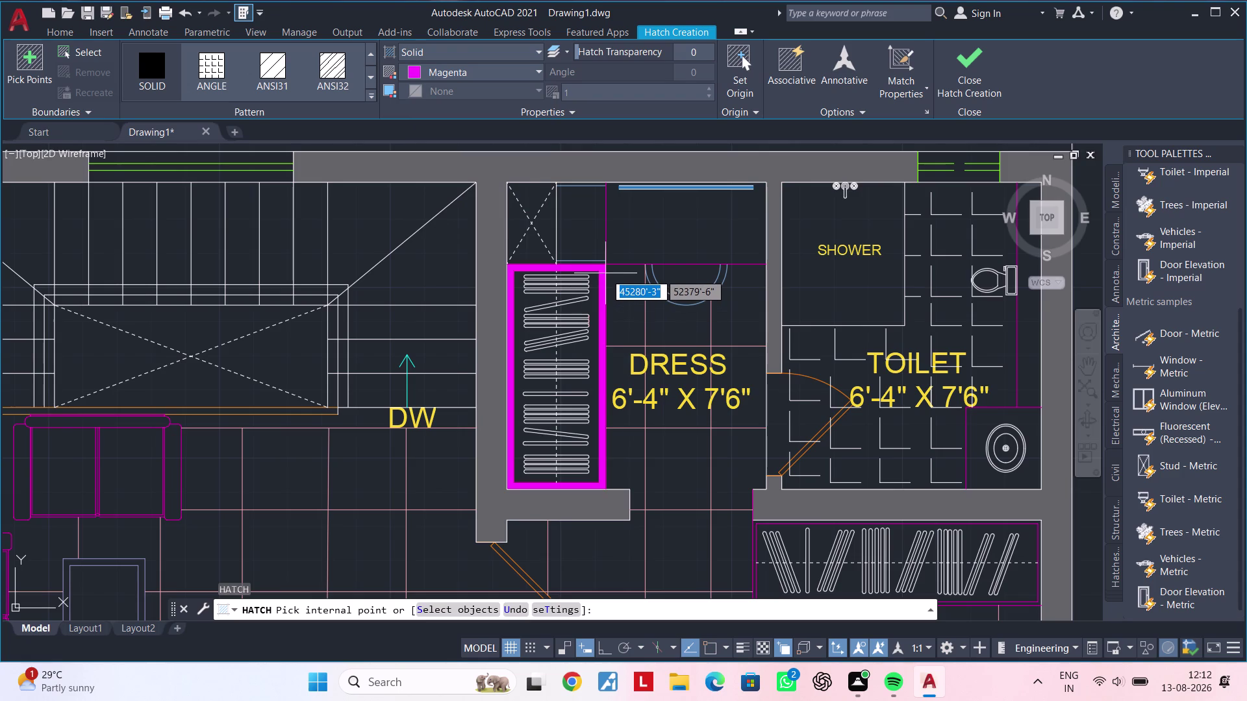
click(605, 273)
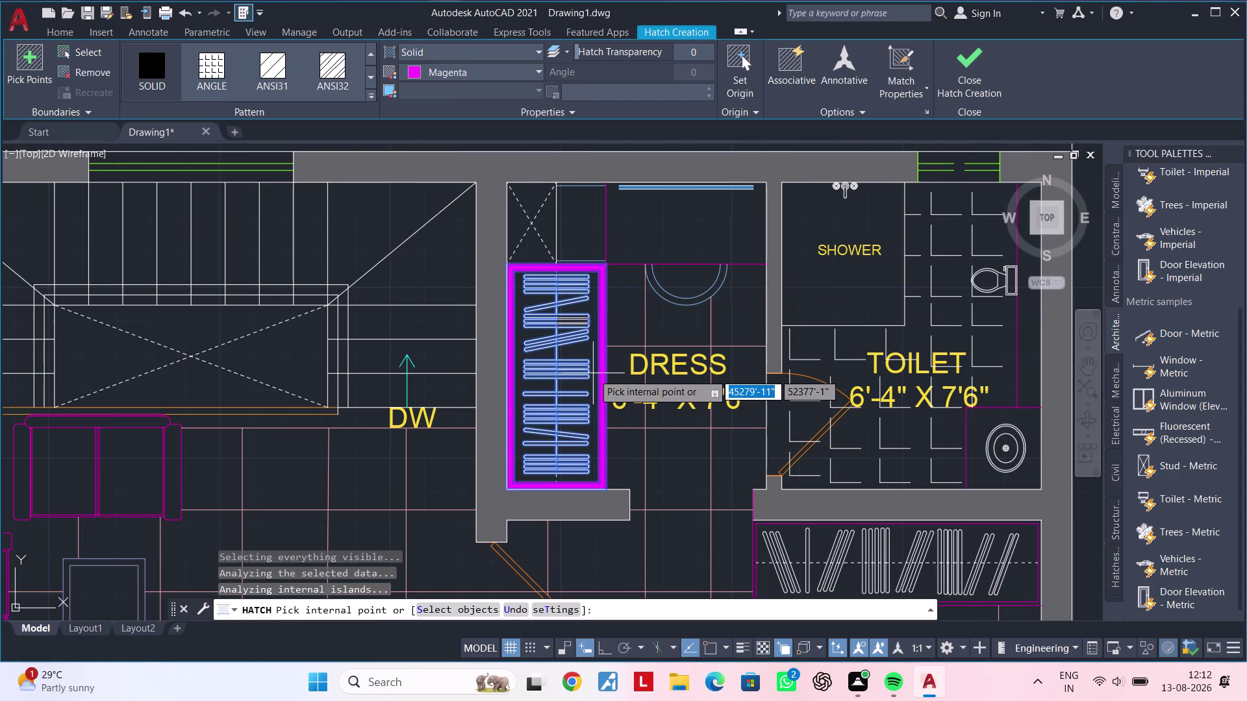
key(Escape)
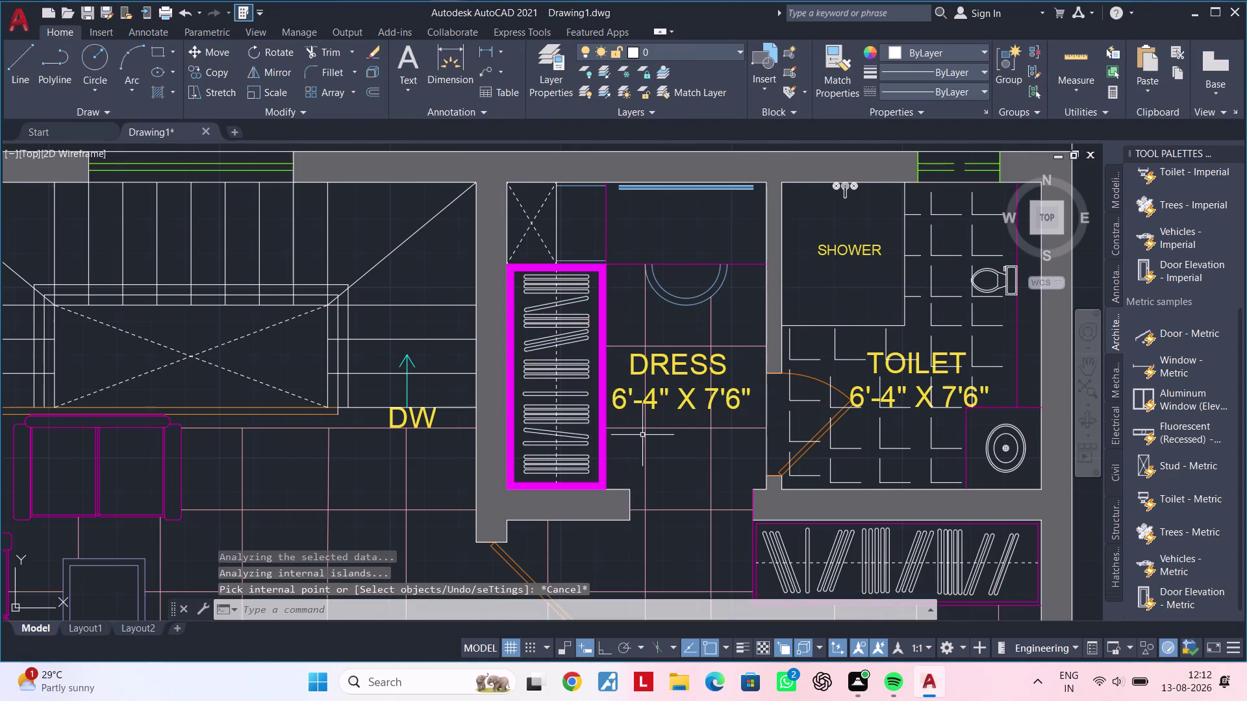
Fill the right bedroom wardrobe border with magenta hatch.
scroll(down, 3)
middle_drag(611, 404, 574, 298)
scroll(down, 3)
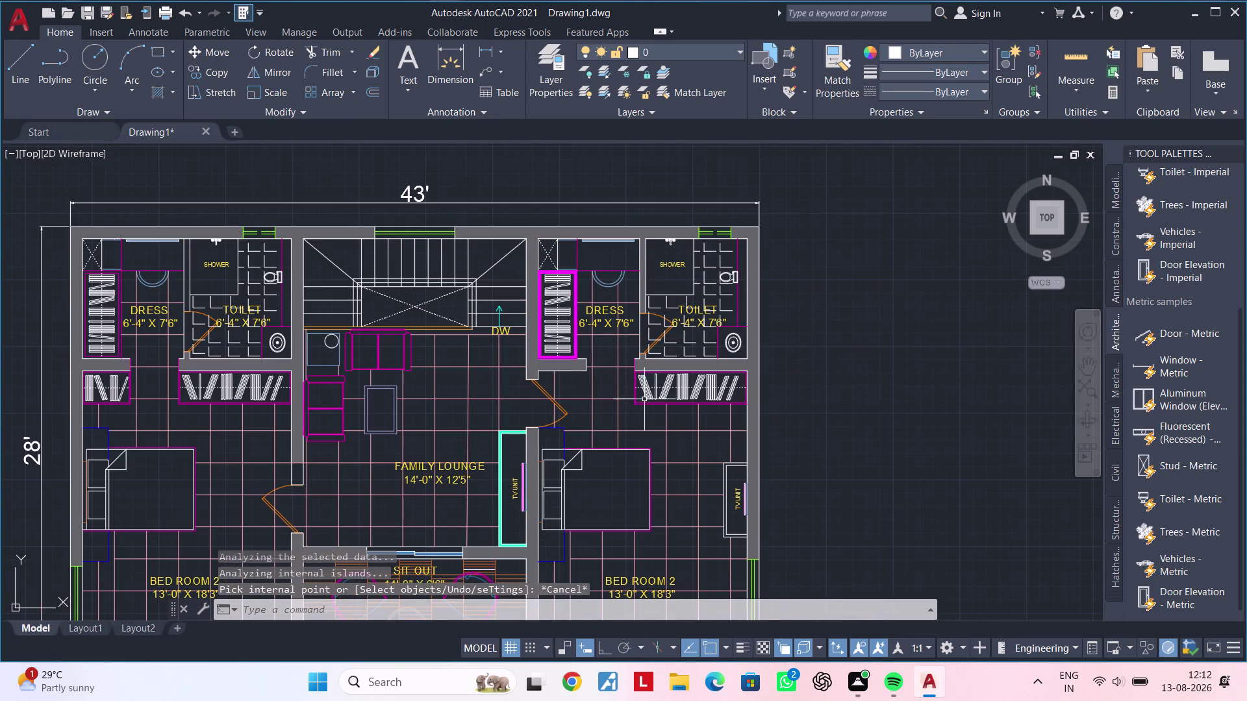
scroll(up, 3)
key(space)
scroll(up, 3)
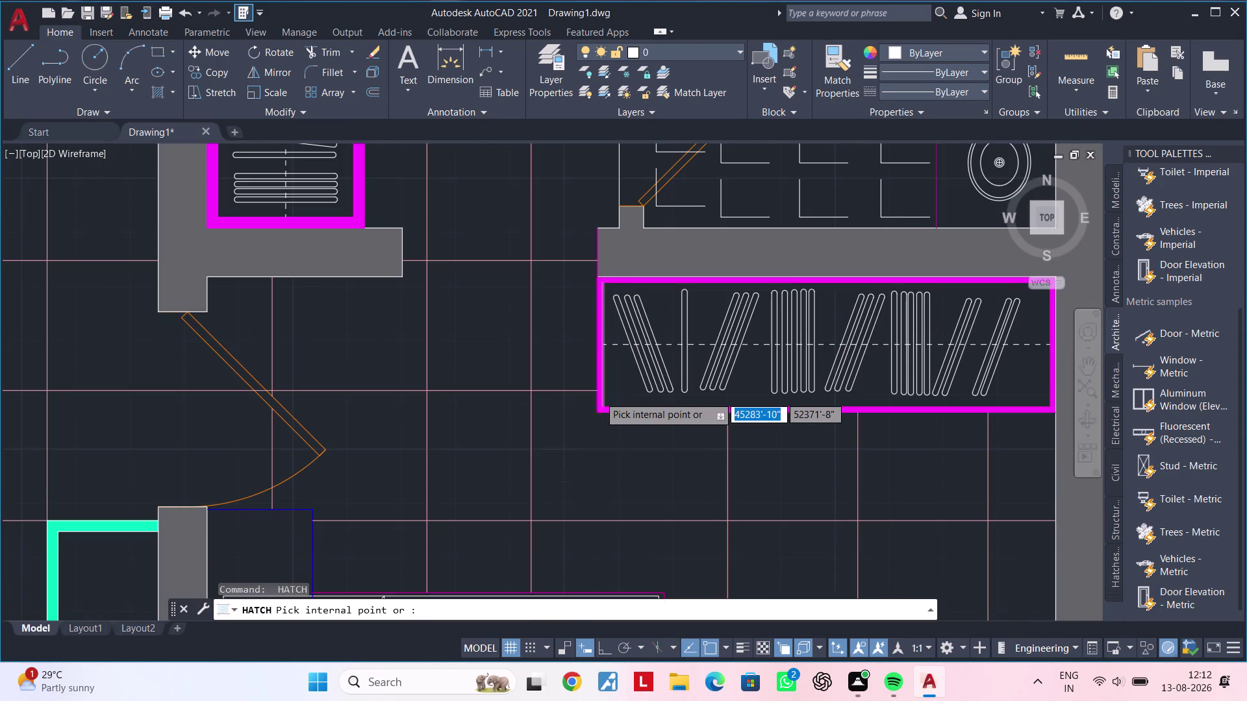
click(599, 396)
scroll(down, 3)
key(Escape)
scroll(down, 3)
middle_drag(560, 447, 689, 354)
scroll(down, 3)
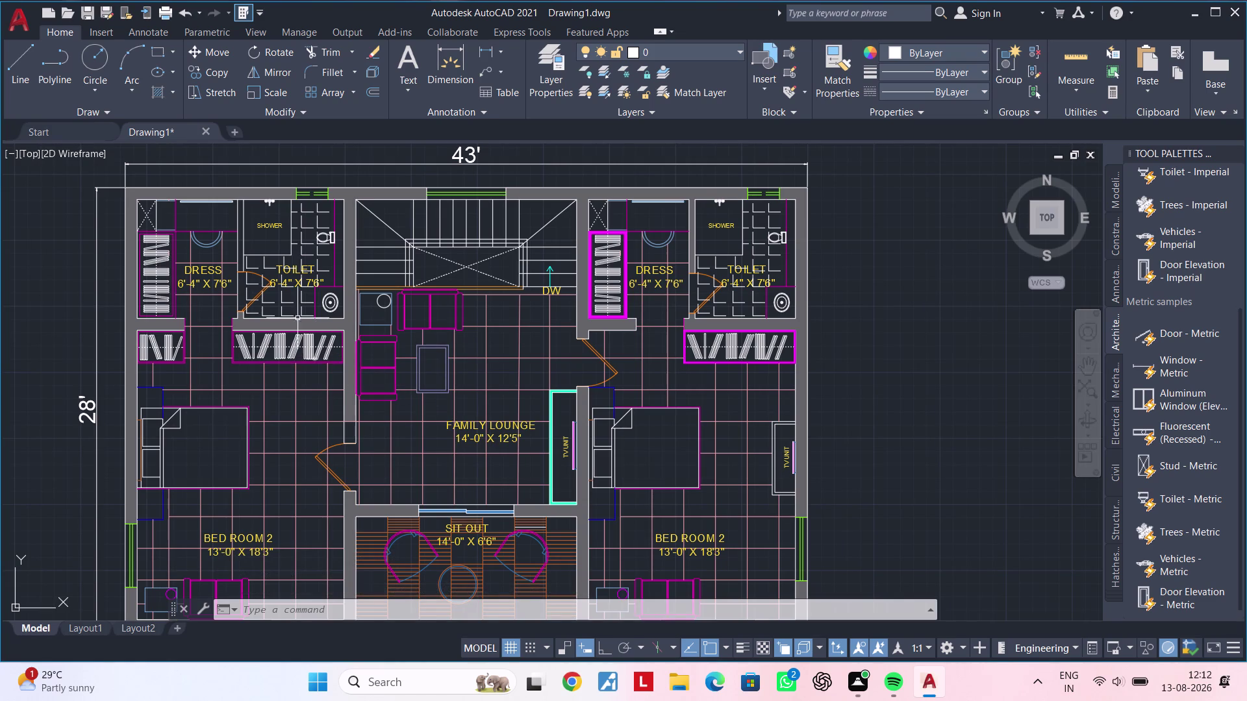
Hatch the left dress room wardrobe and the small bedroom wardrobe magenta.
middle_drag(222, 320, 341, 308)
scroll(up, 3)
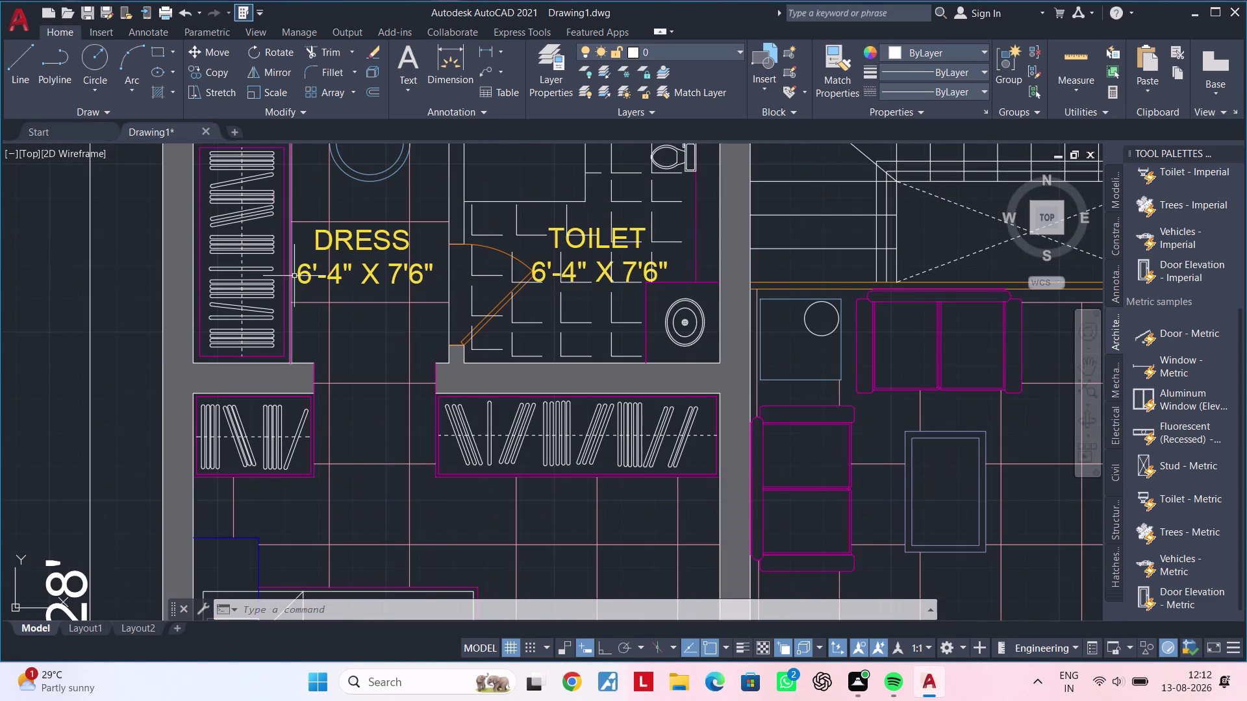
scroll(up, 3)
key(space)
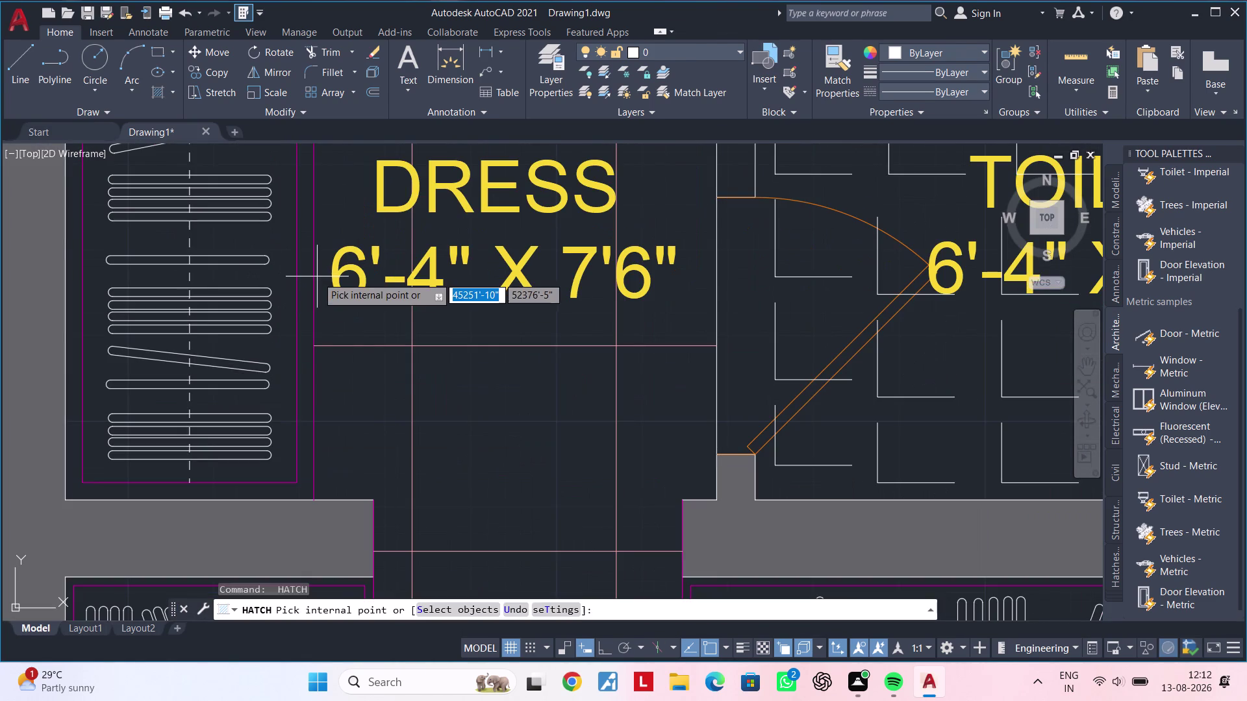
click(307, 281)
scroll(down, 3)
middle_drag(307, 300, 307, 188)
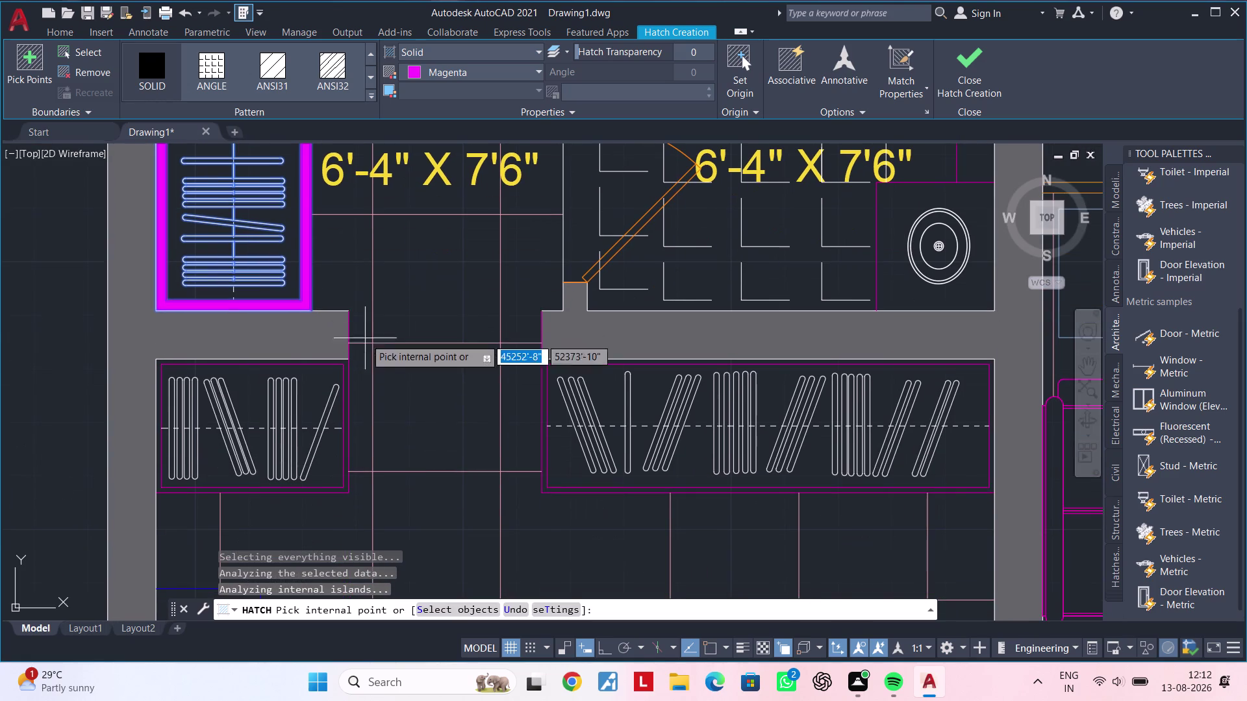
scroll(up, 3)
click(333, 412)
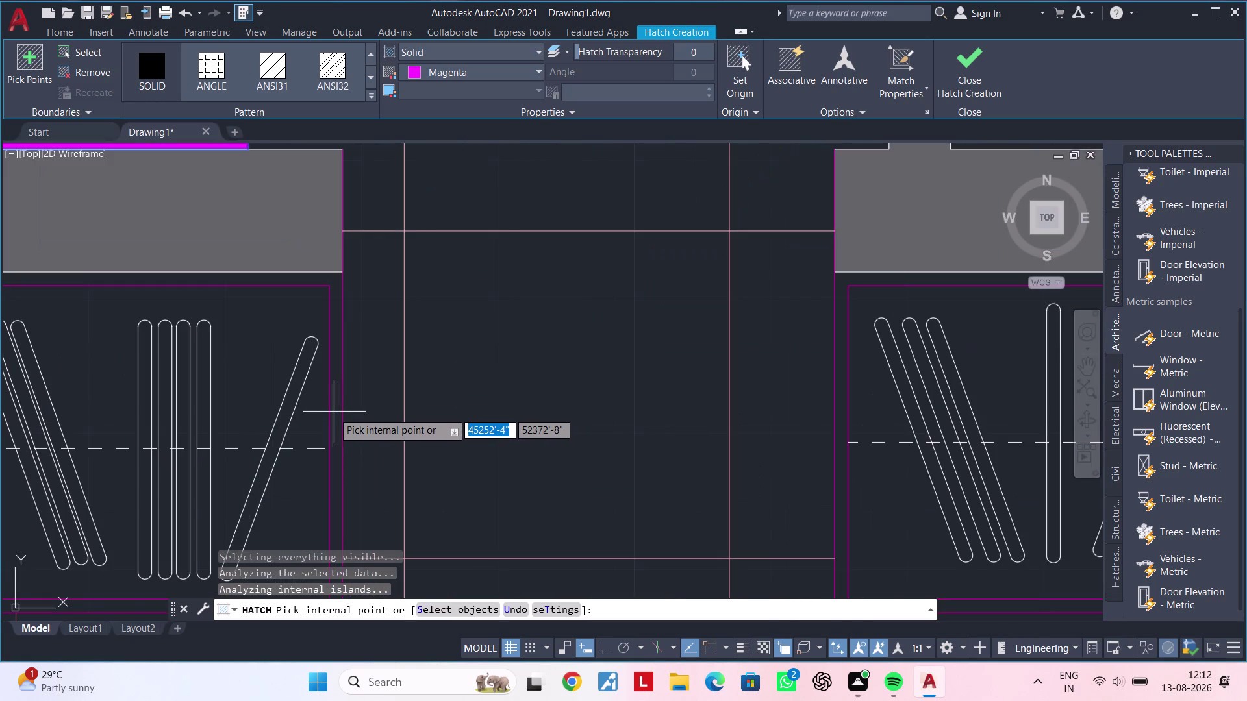
Fill the long wardrobe border magenta, ending the hatch command.
scroll(down, 3)
scroll(up, 3)
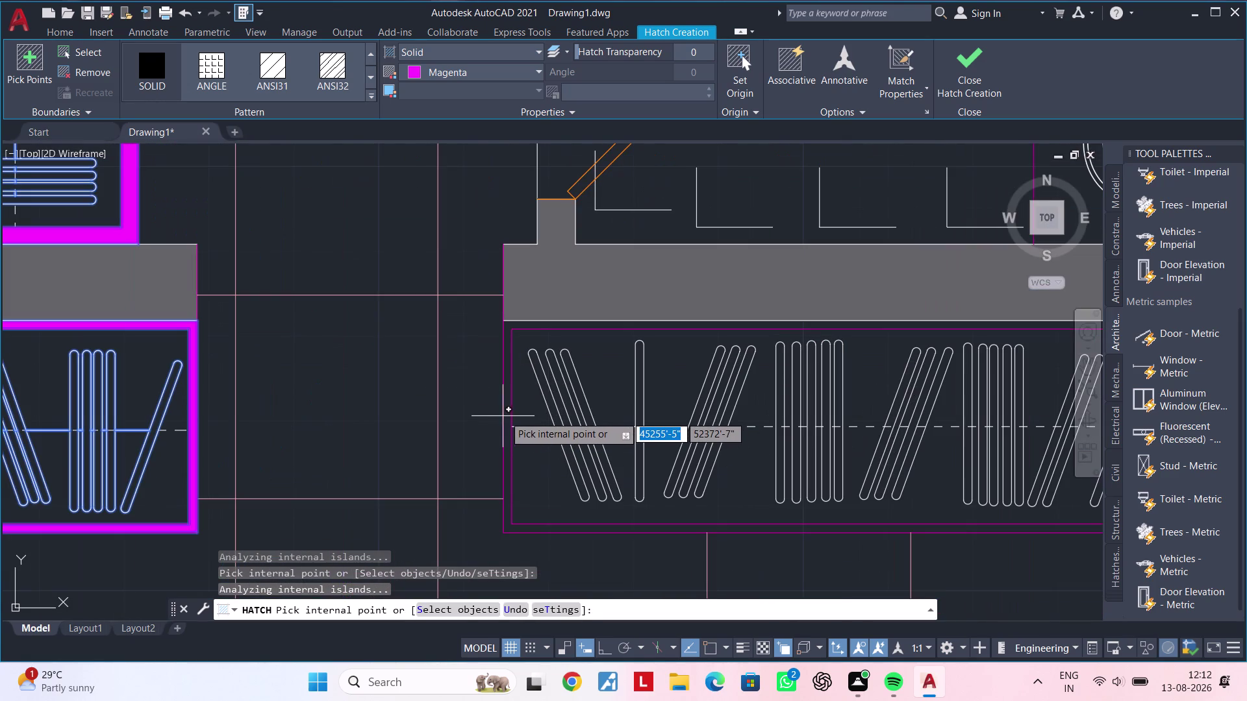
click(506, 414)
scroll(down, 3)
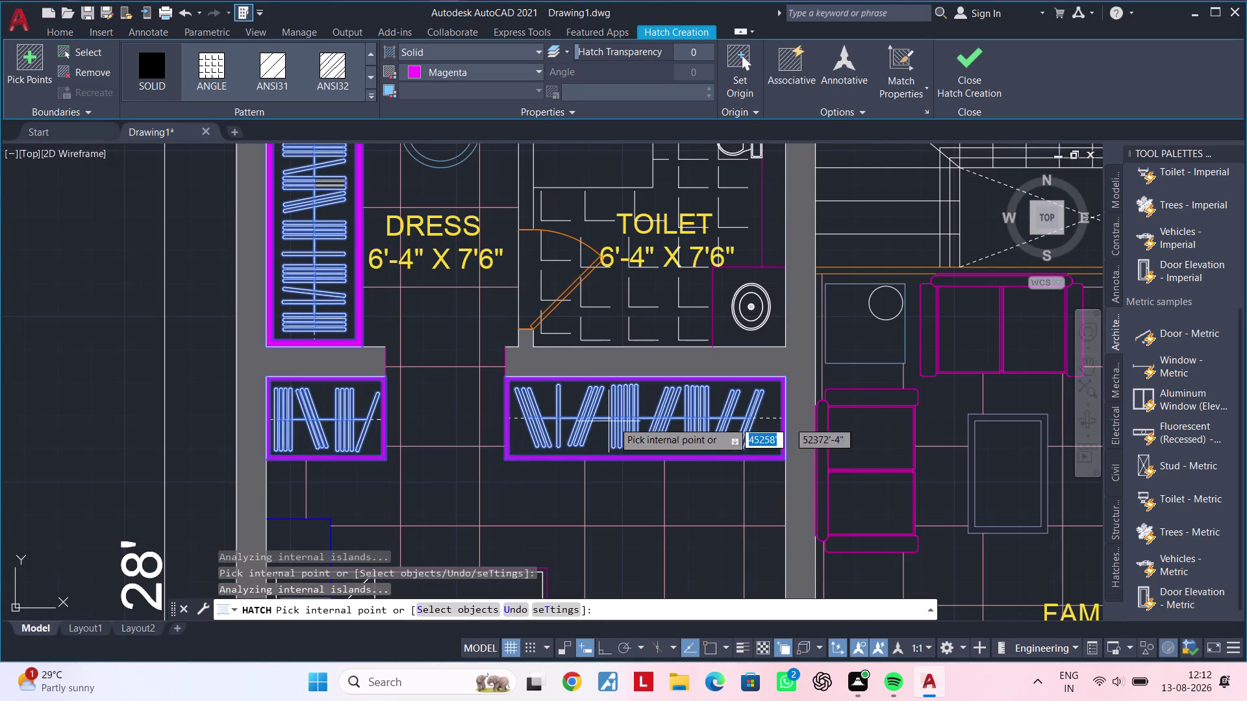
middle_drag(652, 423, 430, 425)
key(Escape)
key(Escape)
scroll(down, 3)
middle_drag(481, 423, 413, 391)
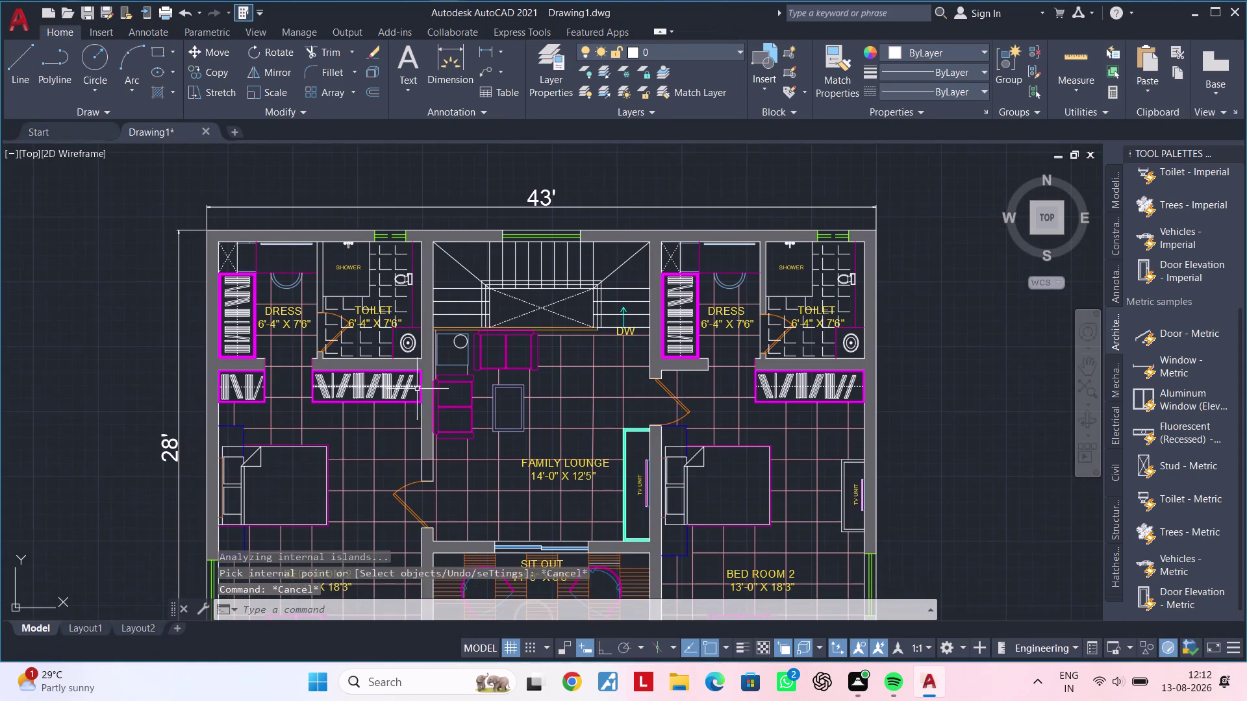
middle_drag(478, 430, 348, 400)
middle_drag(570, 439, 520, 384)
scroll(up, 3)
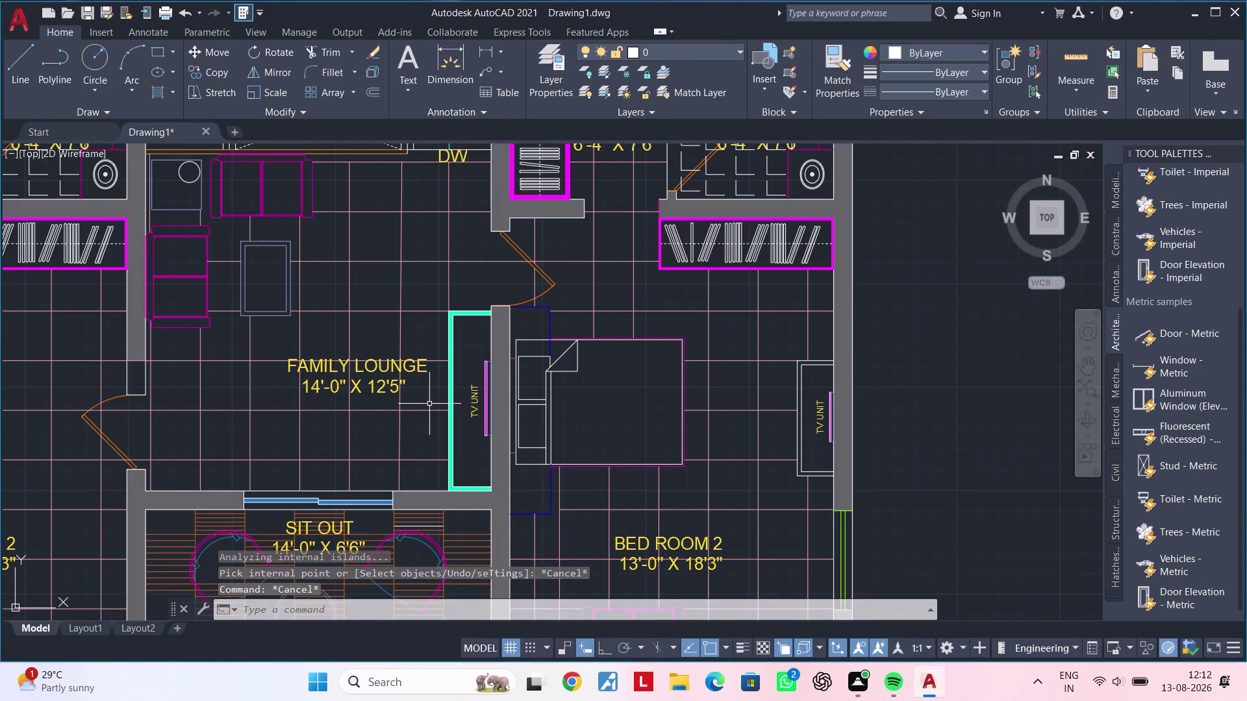
Start Match Properties (MA) using the lounge's cyan TV unit hatch as source.
key(m)
text(A)
key(space)
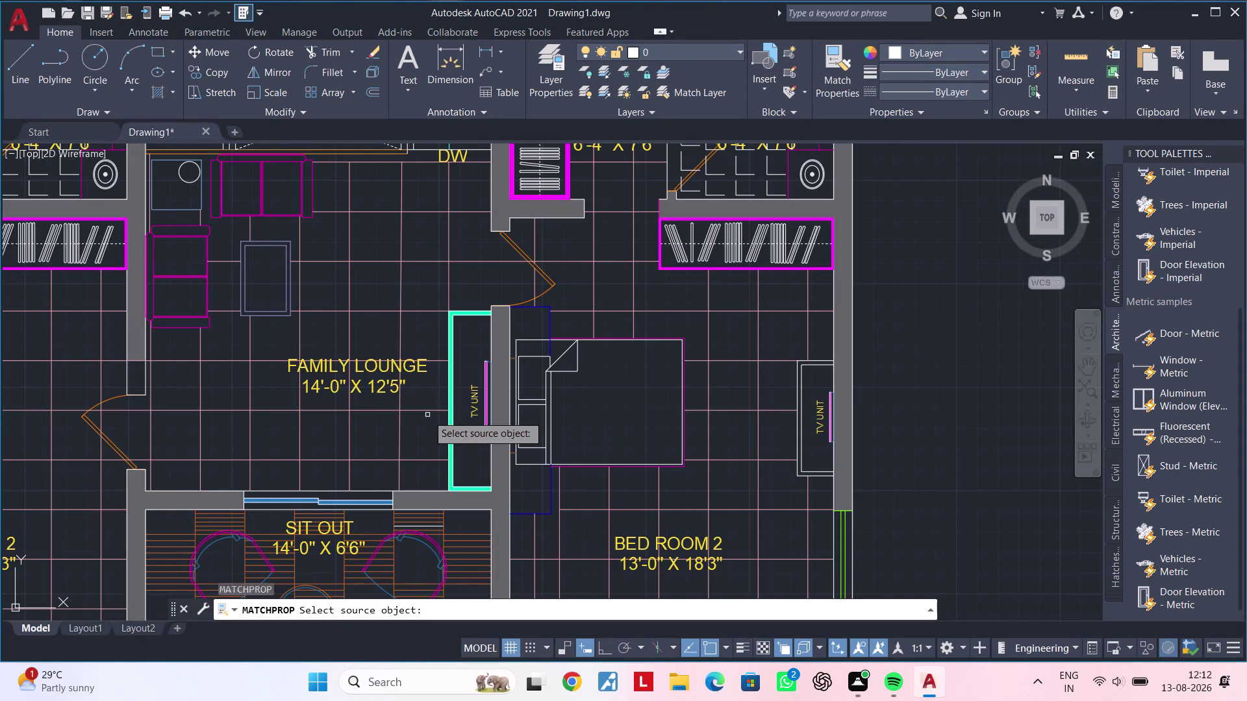
click(449, 402)
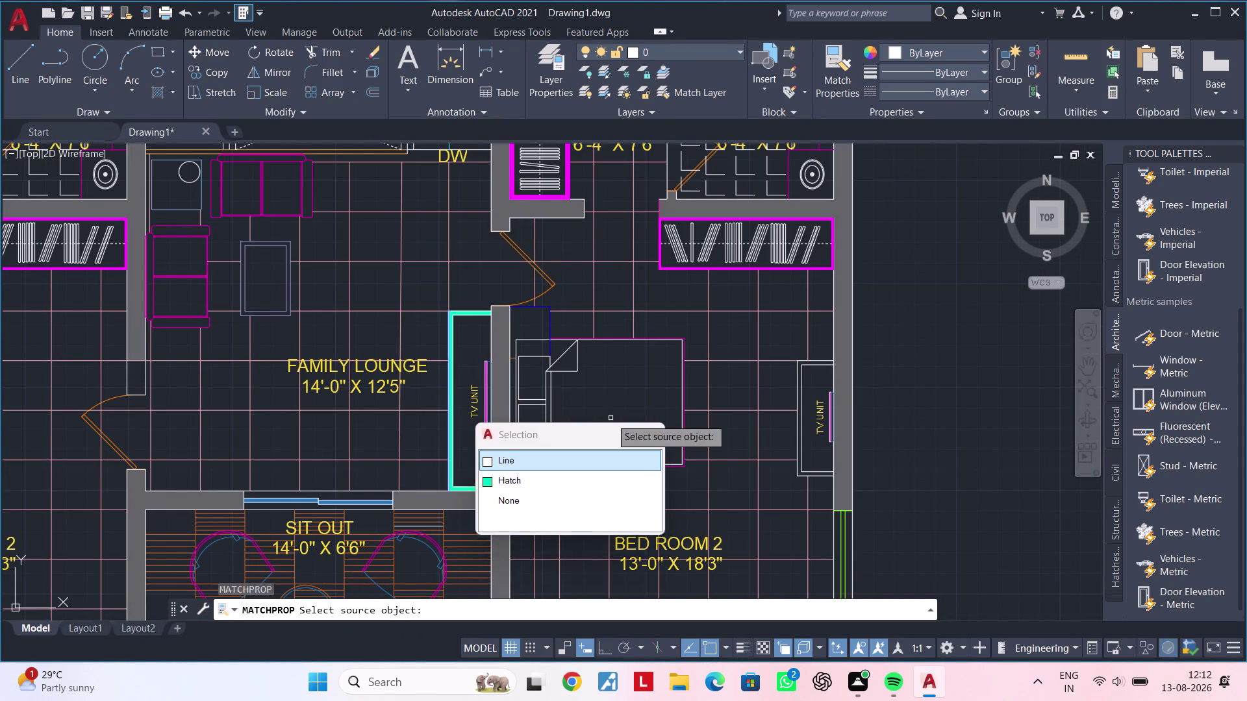
middle_drag(610, 419, 519, 393)
click(359, 394)
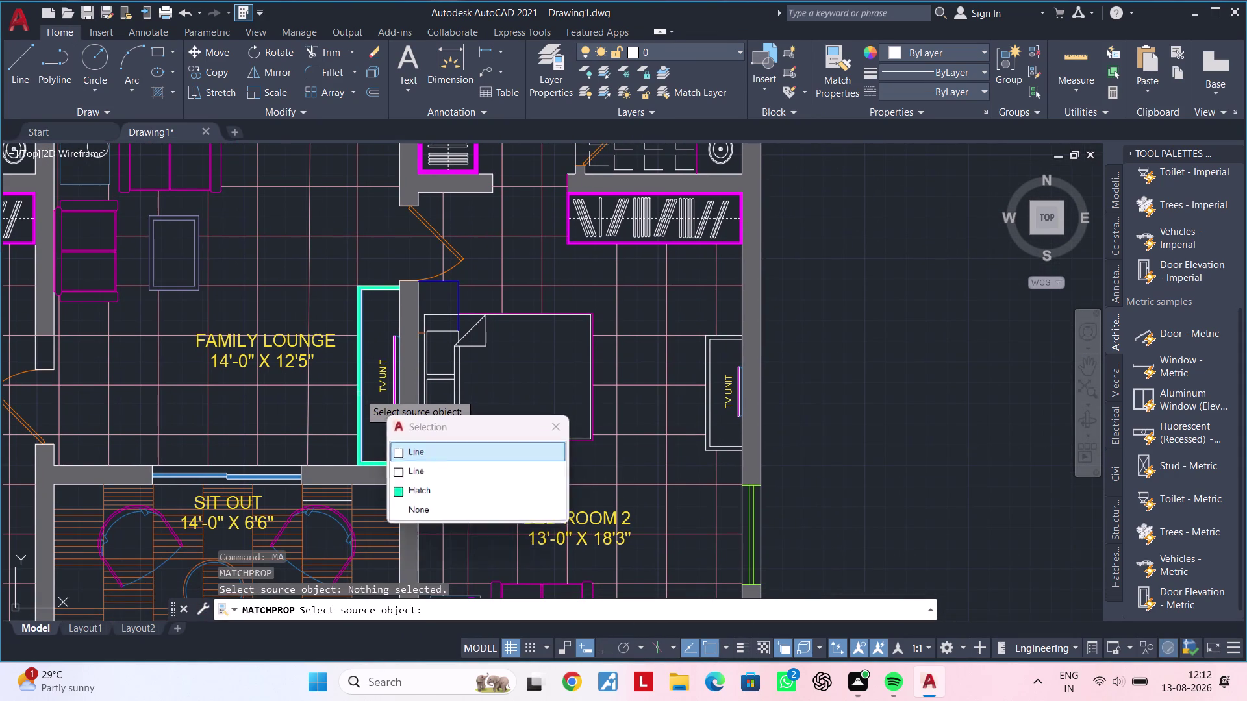
click(440, 485)
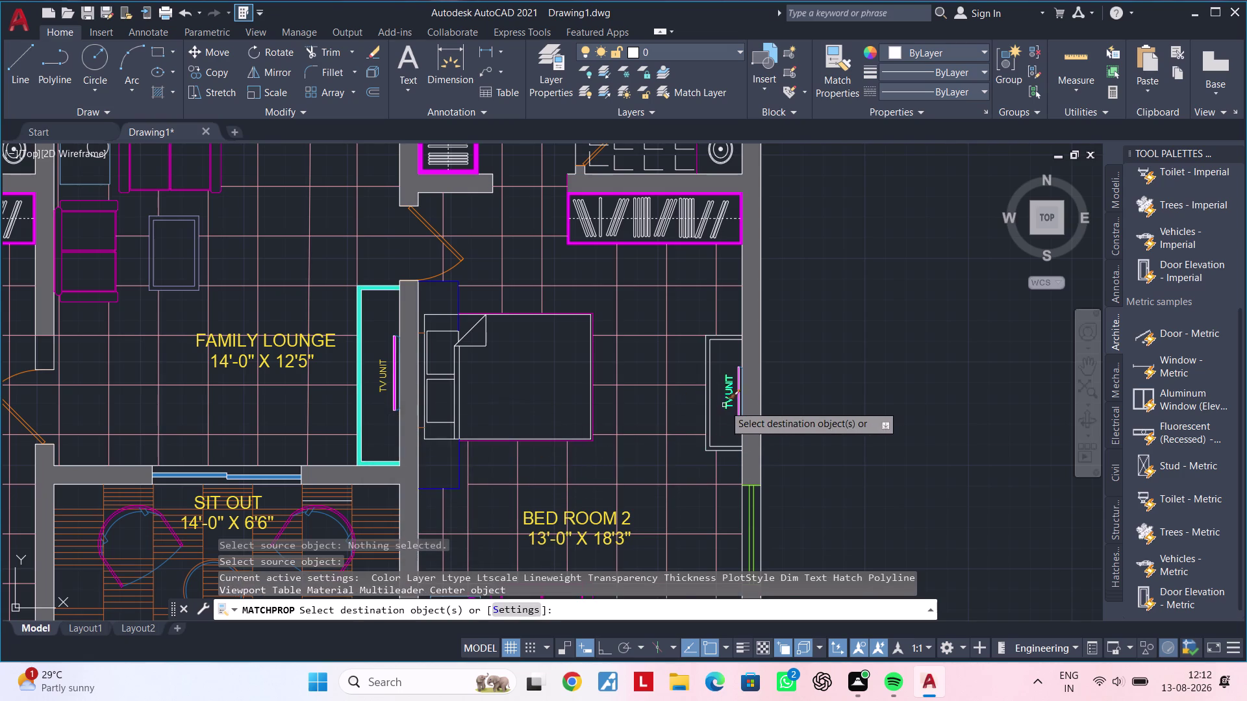
Pick the bedroom TV unit as the match target, then cancel the command.
scroll(up, 3)
click(690, 401)
click(690, 401)
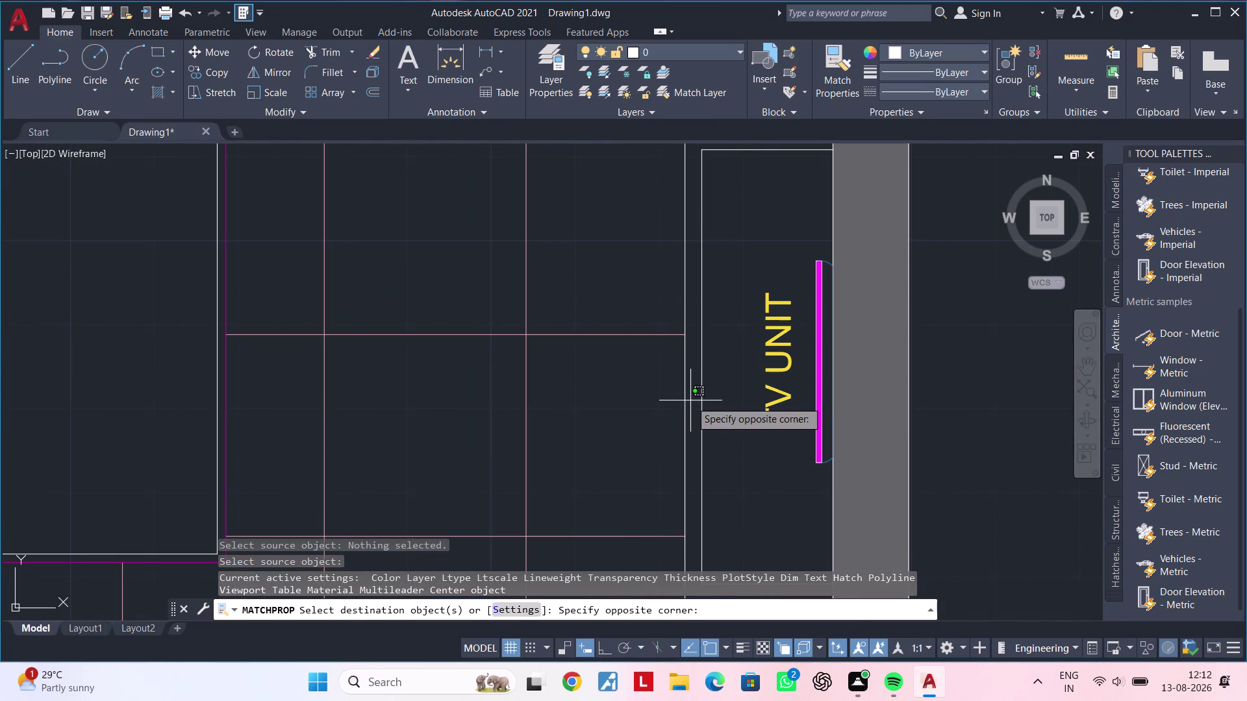
click(691, 400)
scroll(down, 3)
middle_drag(693, 398, 656, 406)
key(Escape)
key(Escape)
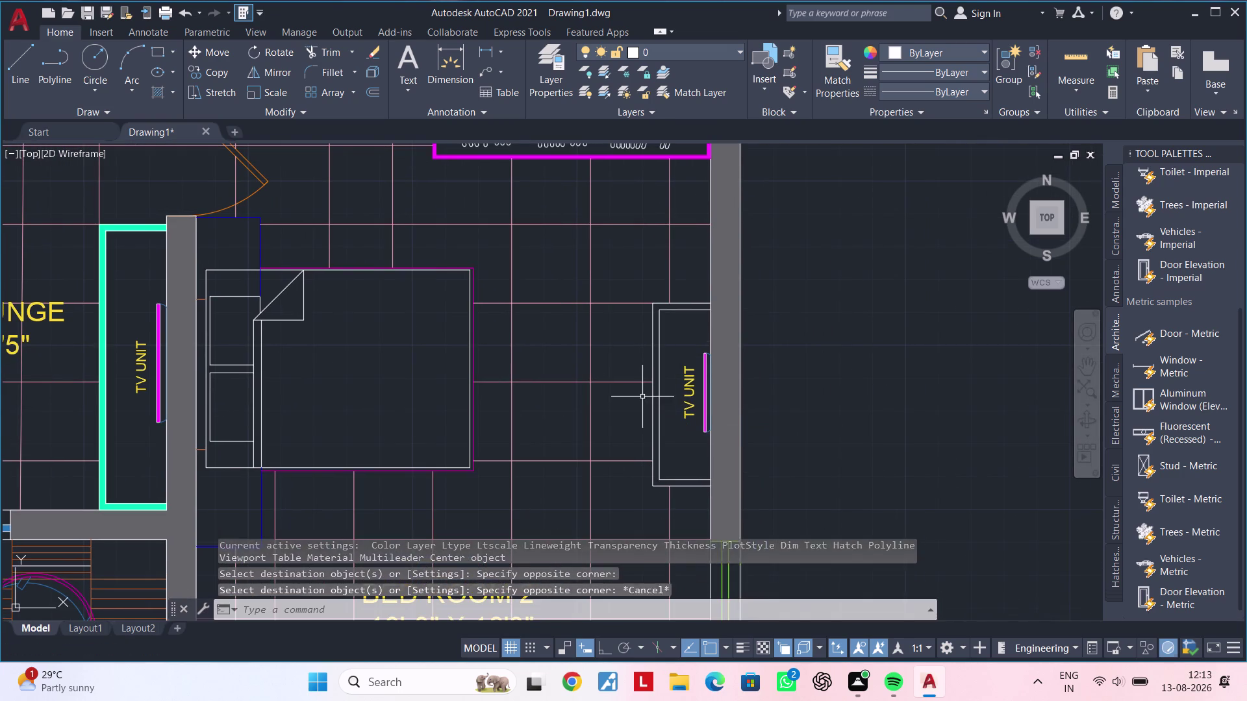
key(Escape)
Hatch inside the bedroom TV unit with colour 120, then cancel it.
text(H)
key(space)
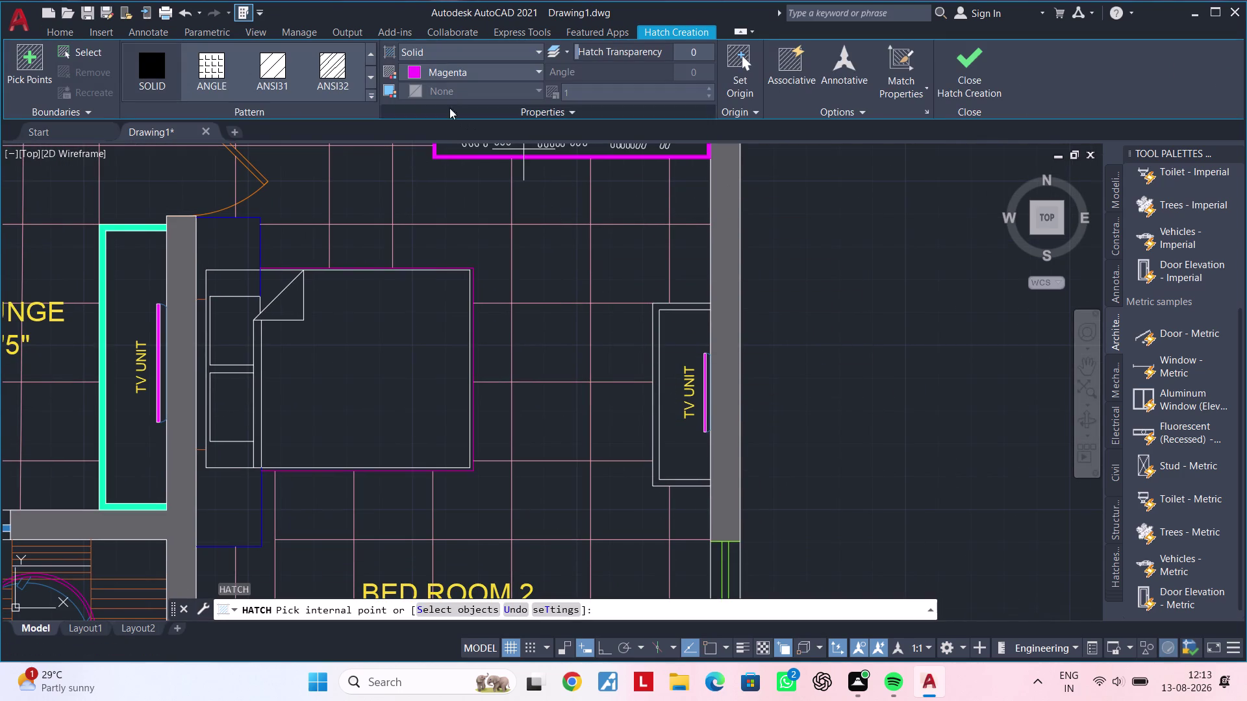
click(415, 68)
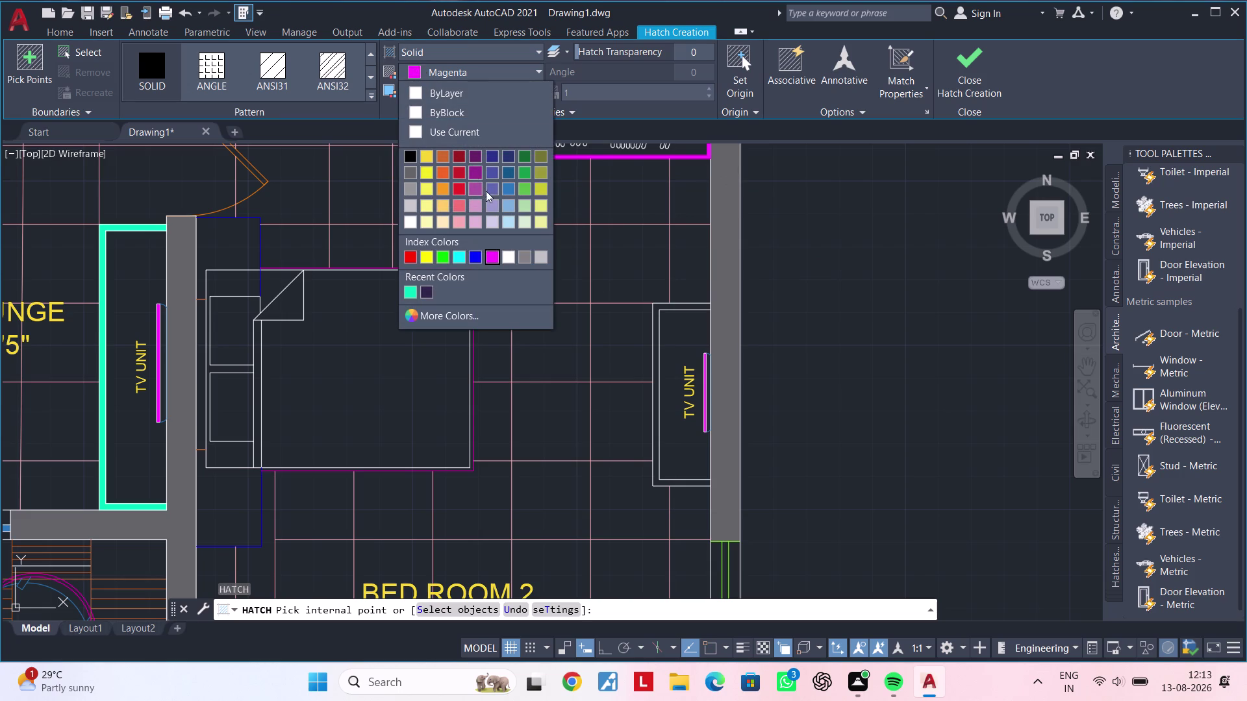
click(408, 291)
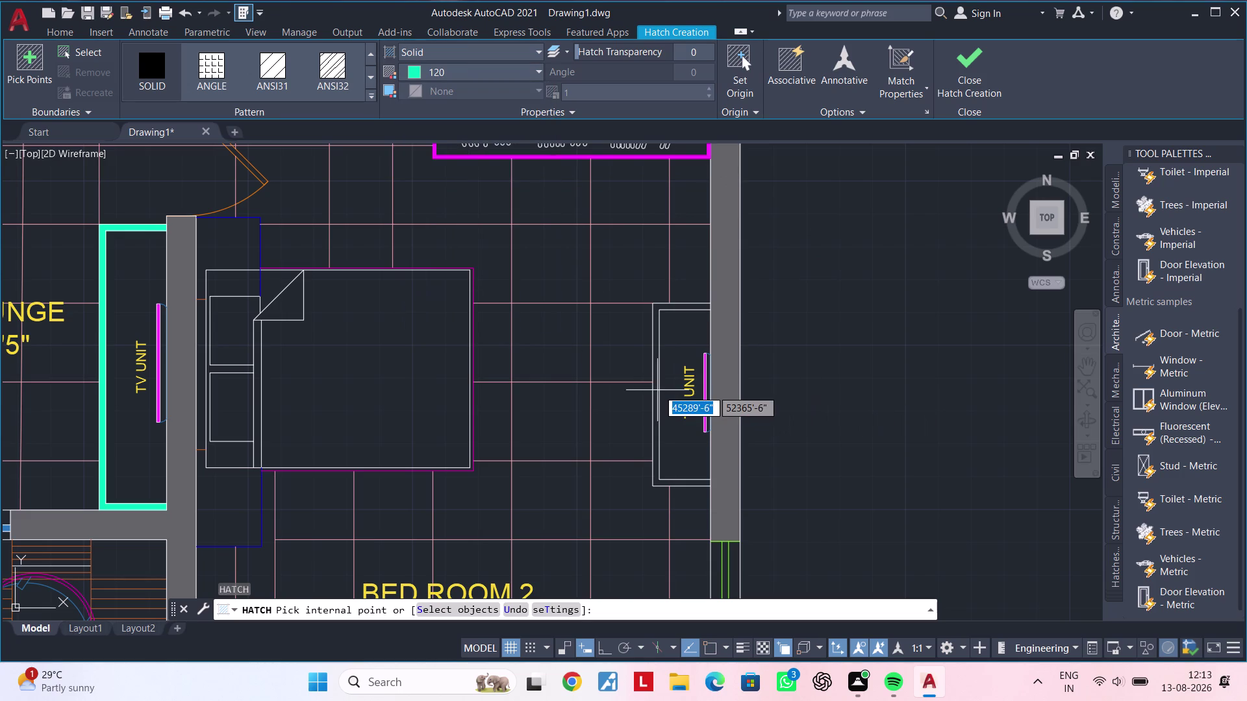
click(658, 389)
key(Escape)
key(Escape)
key(Escape)
scroll(down, 3)
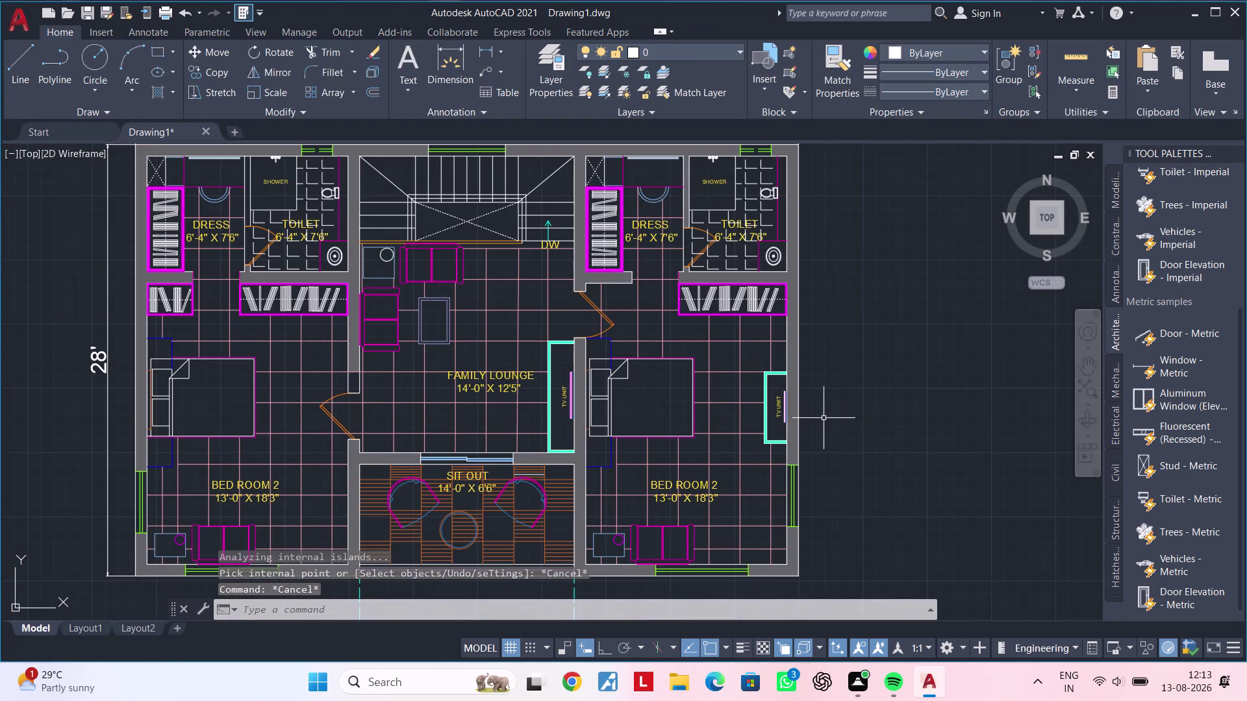
key(Escape)
key(Escape)
Try trimming the line at the lounge wall end, then cancel TRIM.
scroll(down, 3)
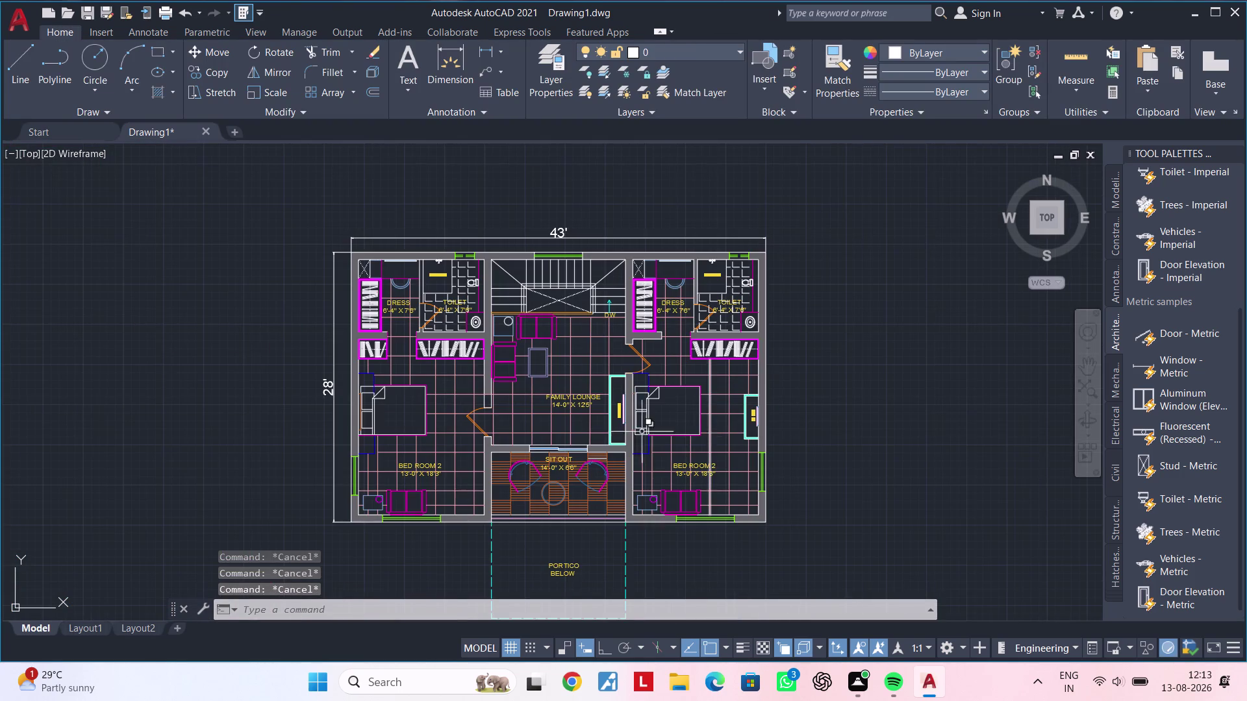
scroll(up, 3)
scroll(up, 3)
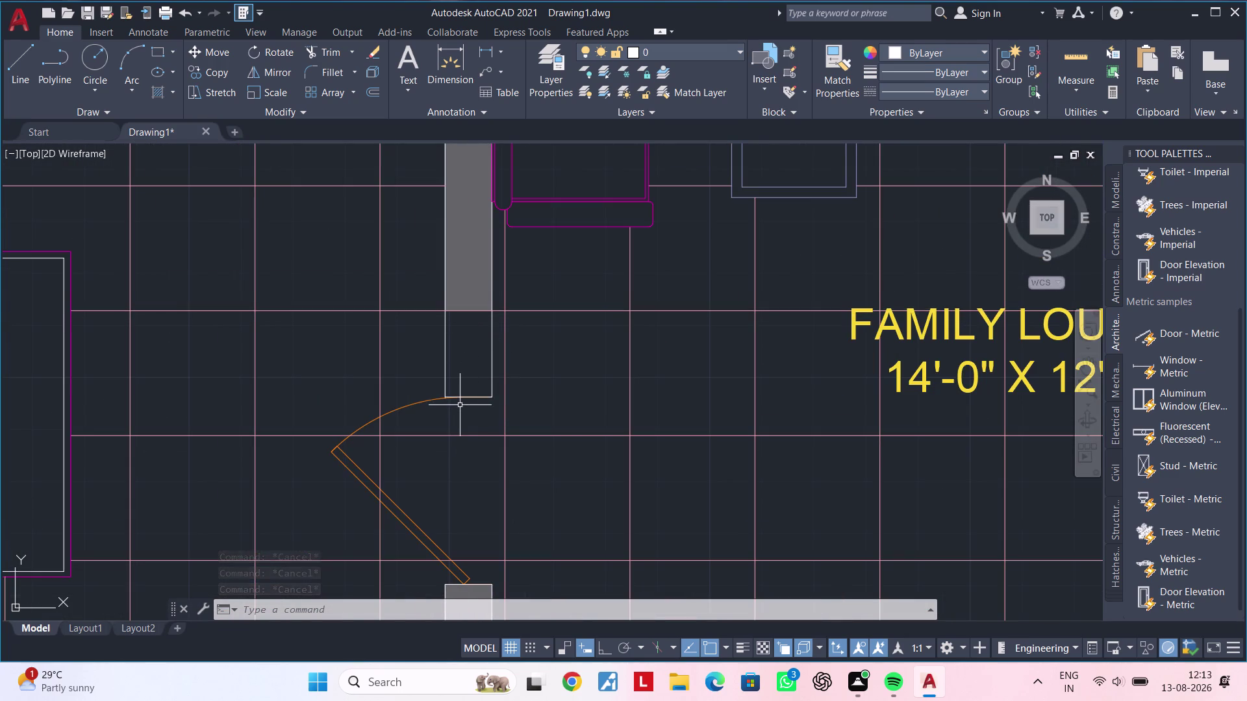
key(t)
key(r)
key(space)
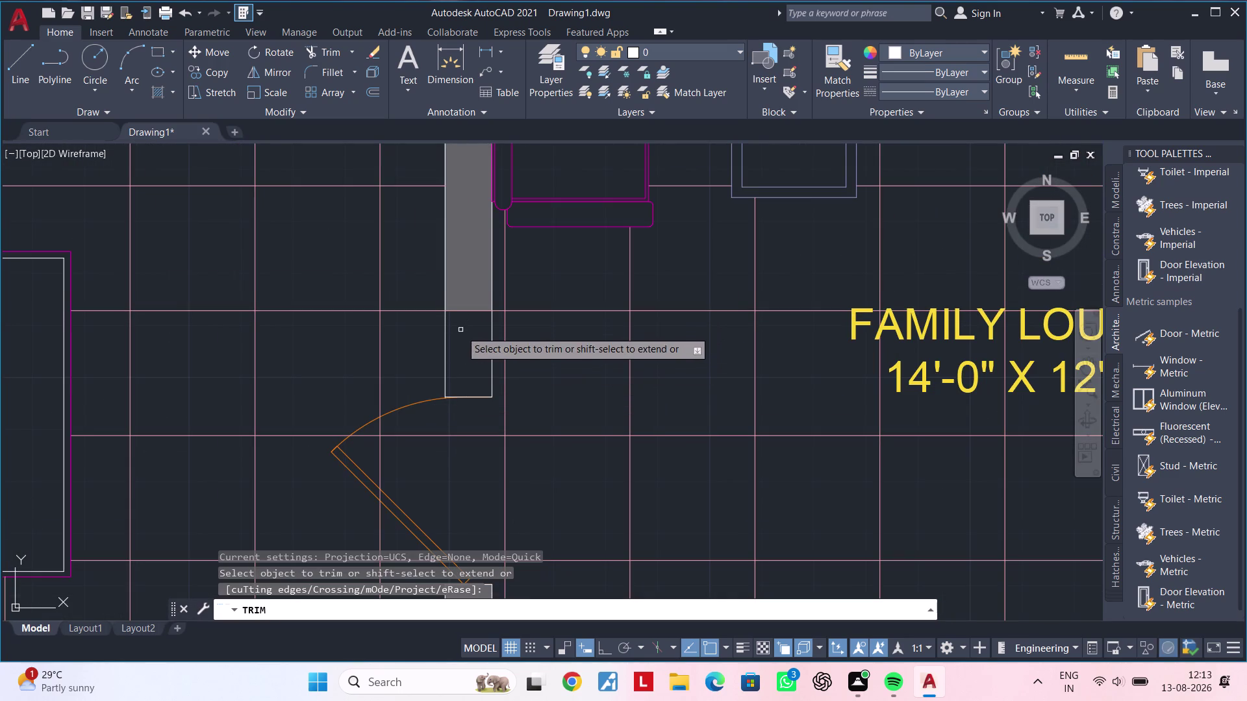
click(469, 312)
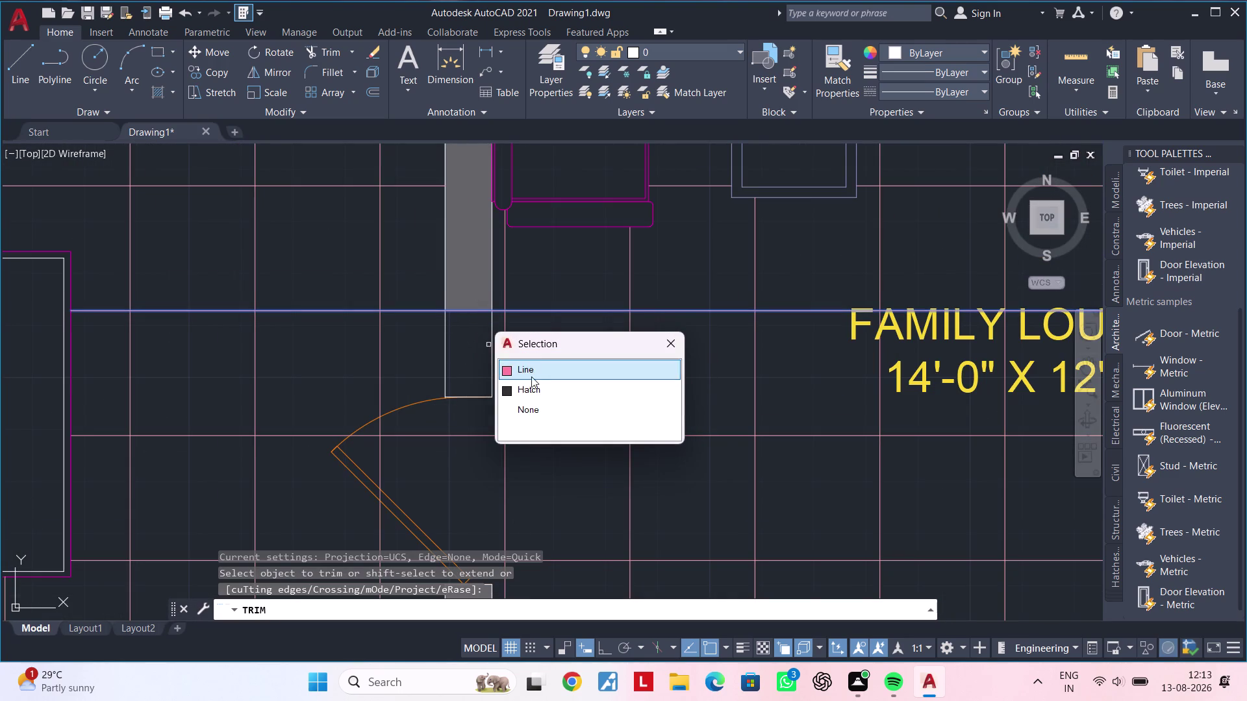
click(529, 368)
key(Escape)
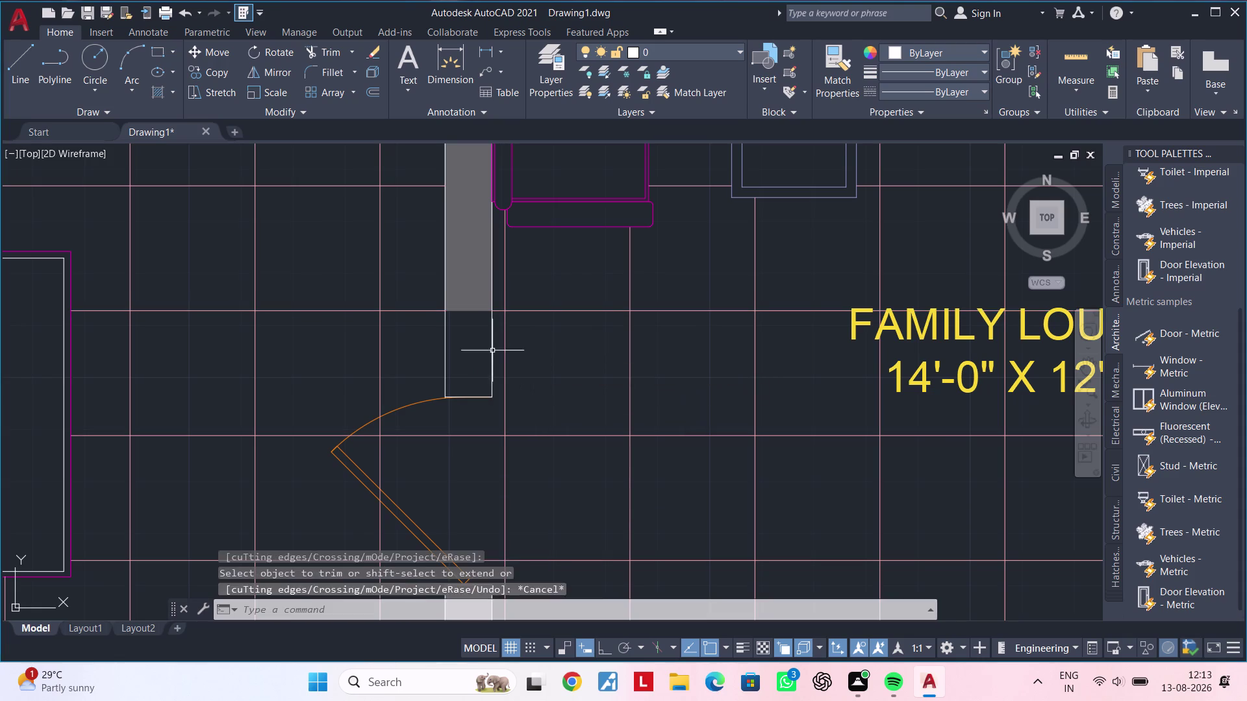
key(Escape)
Drag the grey wall hatch's bottom grip down to the door arc endpoint.
click(472, 310)
click(472, 313)
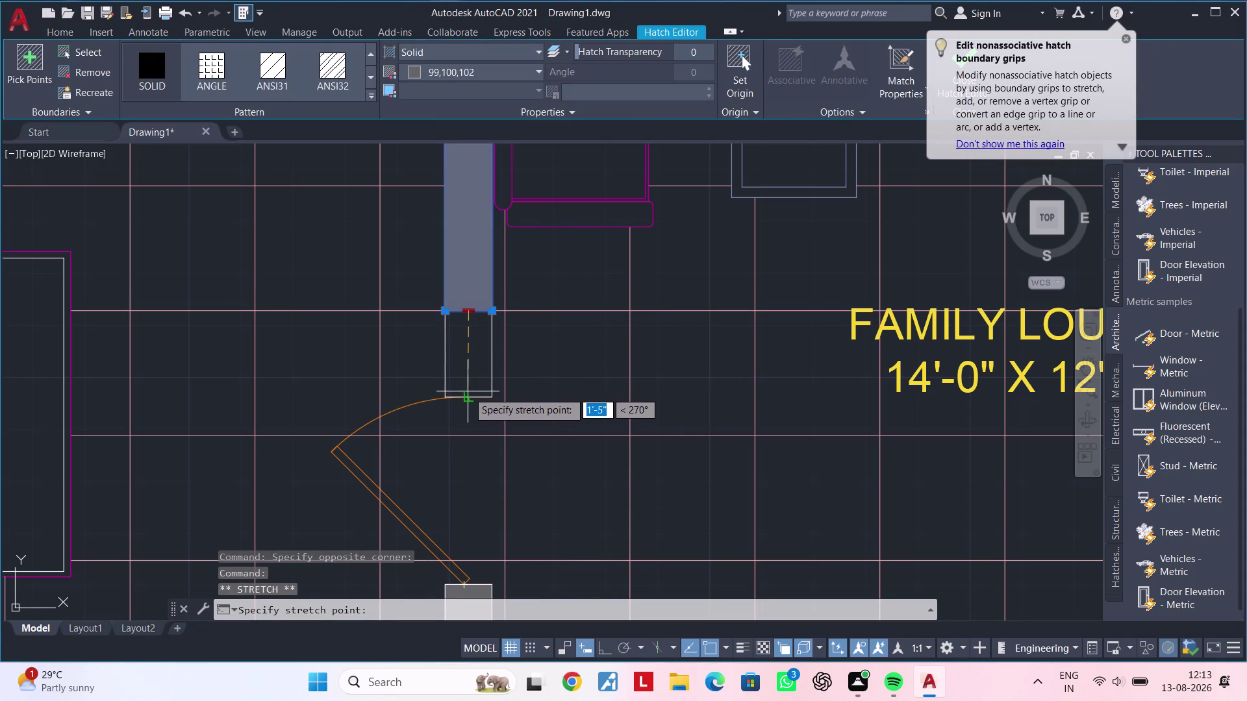
click(469, 396)
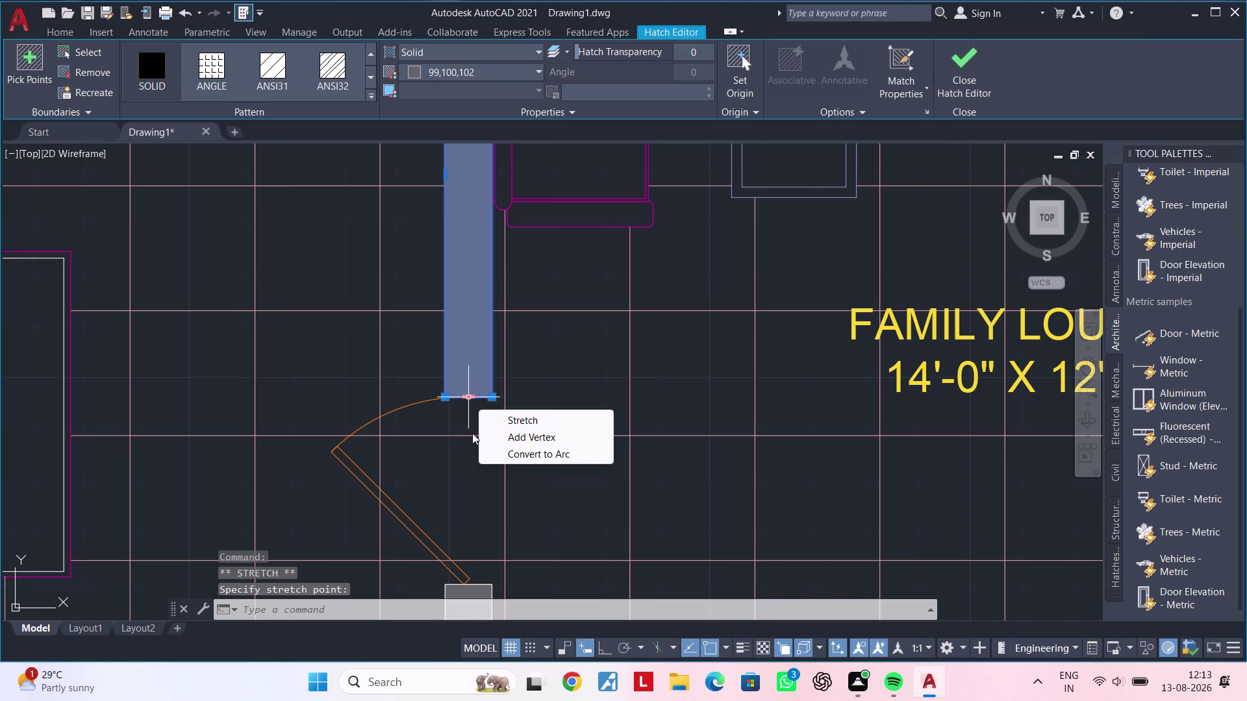
key(Escape)
scroll(up, 3)
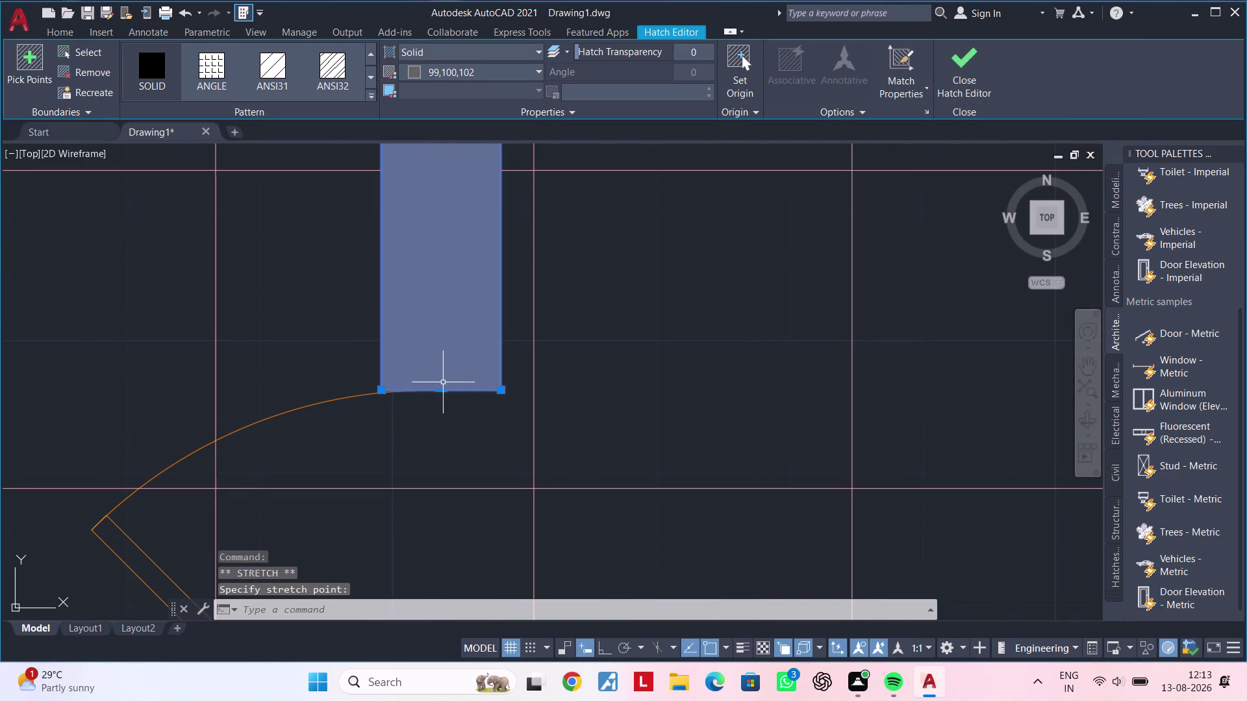
key(Escape)
scroll(up, 3)
scroll(up, 3)
middle_drag(340, 406, 404, 424)
scroll(up, 3)
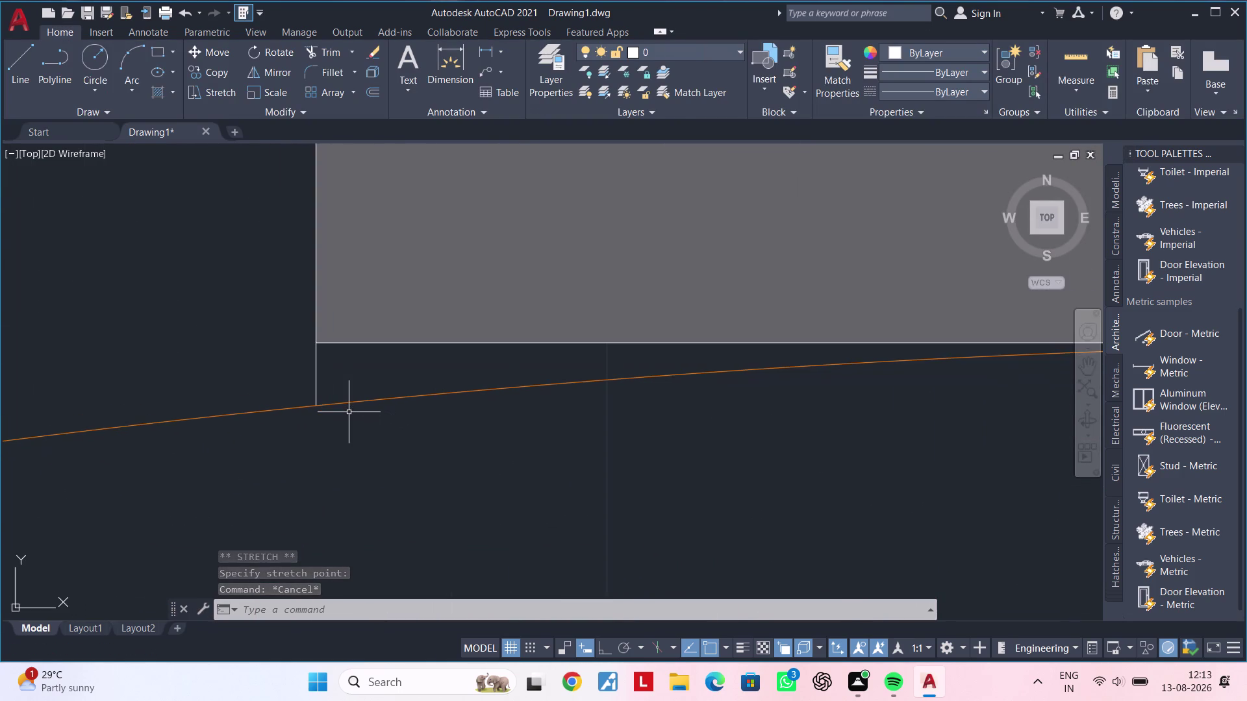
scroll(down, 3)
text(TR)
key(space)
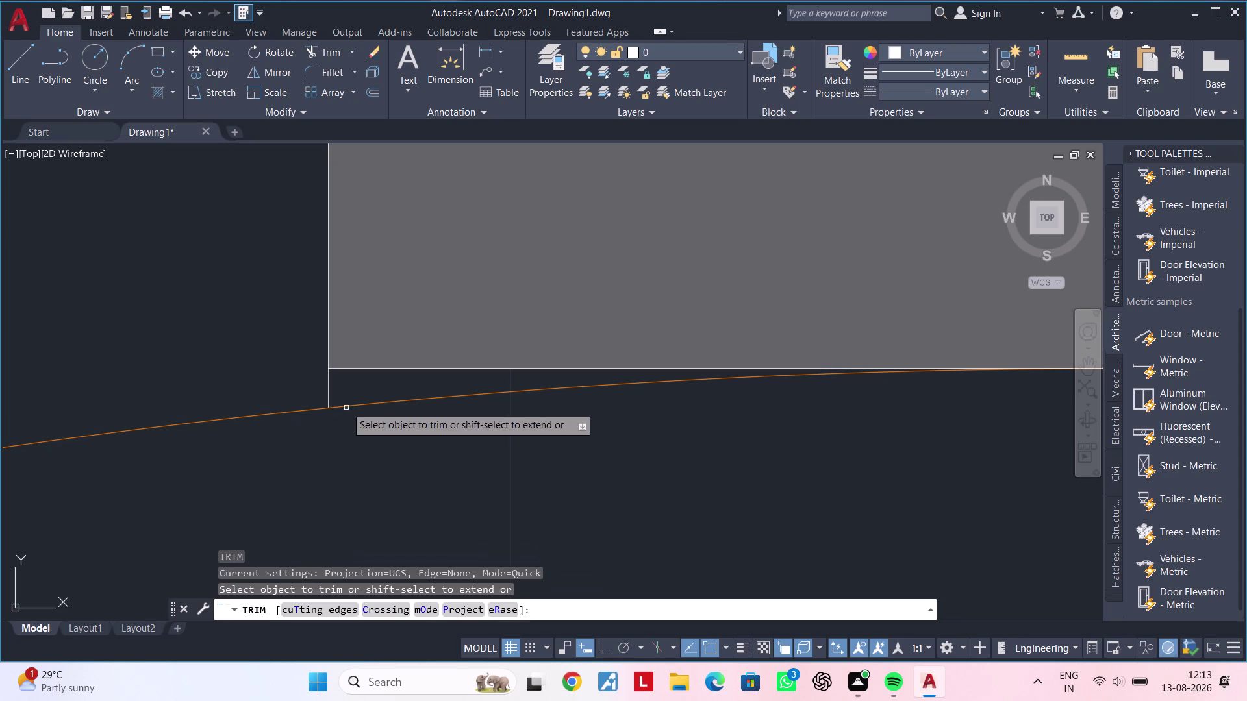
click(328, 395)
scroll(down, 3)
scroll(down, 3)
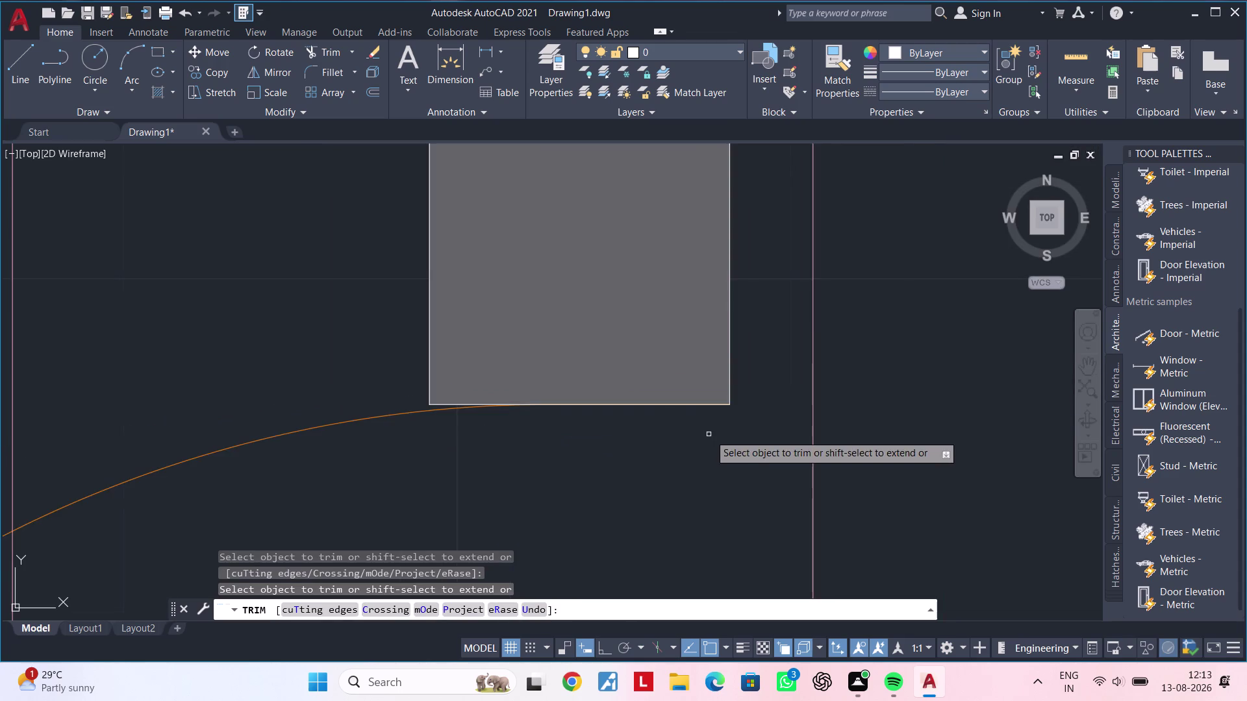
scroll(down, 3)
middle_drag(654, 484, 531, 175)
scroll(down, 3)
scroll(up, 3)
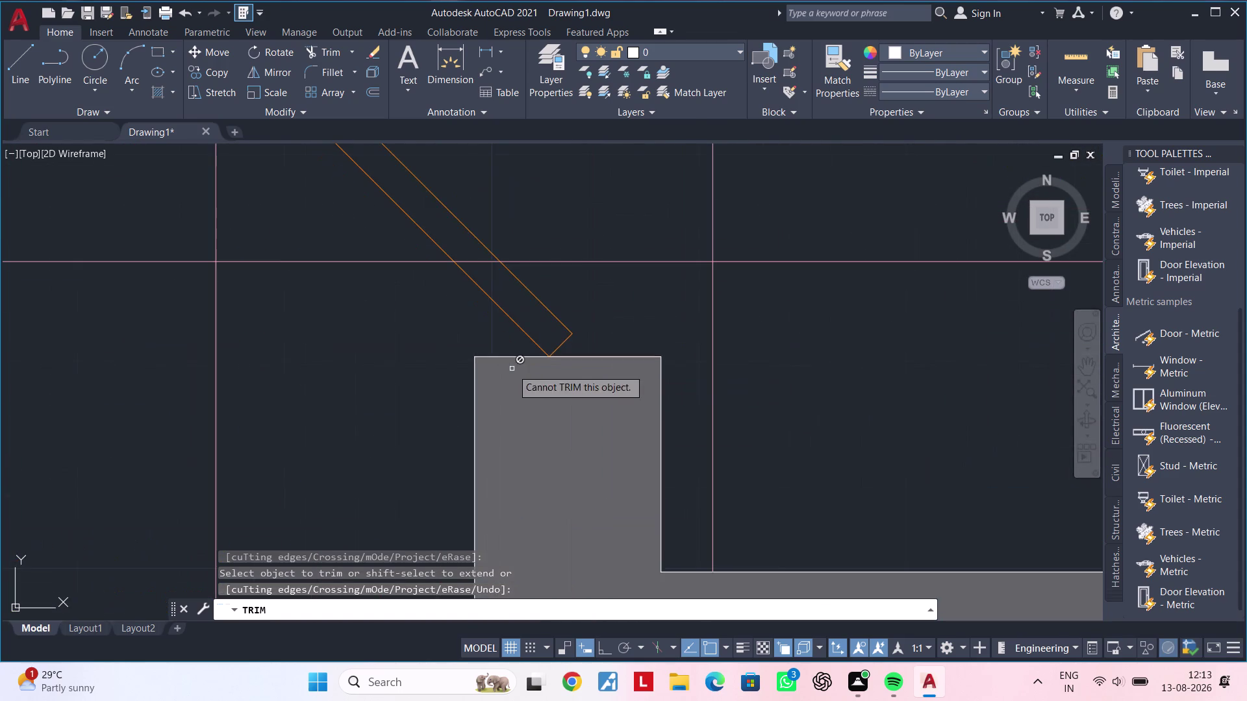
scroll(down, 3)
scroll(down, 3)
middle_drag(728, 367, 327, 384)
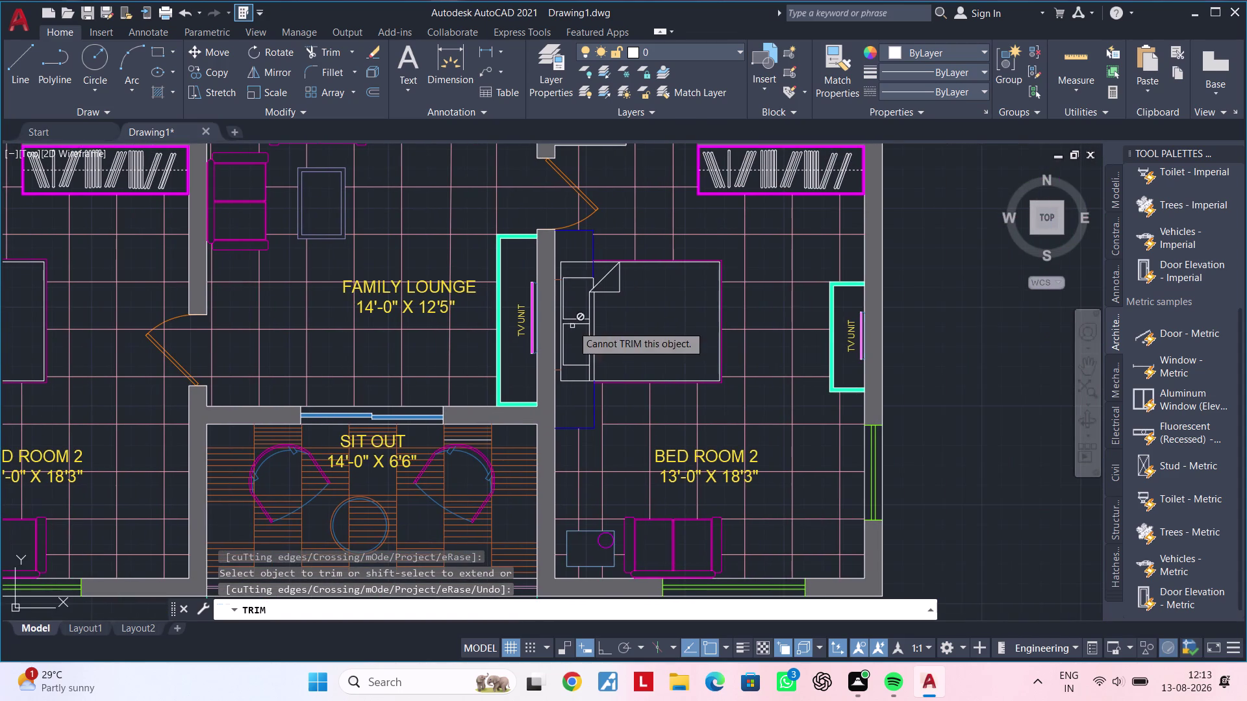
scroll(up, 3)
middle_drag(553, 206, 514, 448)
scroll(up, 3)
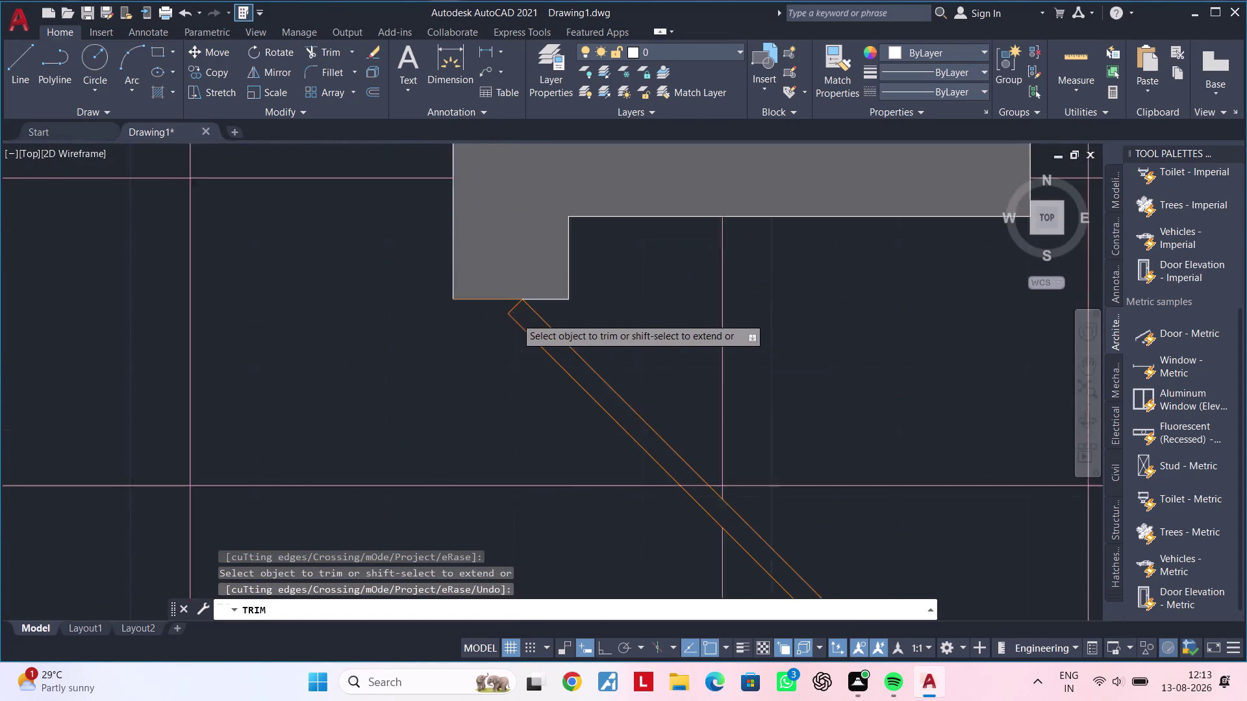
scroll(up, 3)
scroll(down, 3)
middle_drag(578, 472, 554, 216)
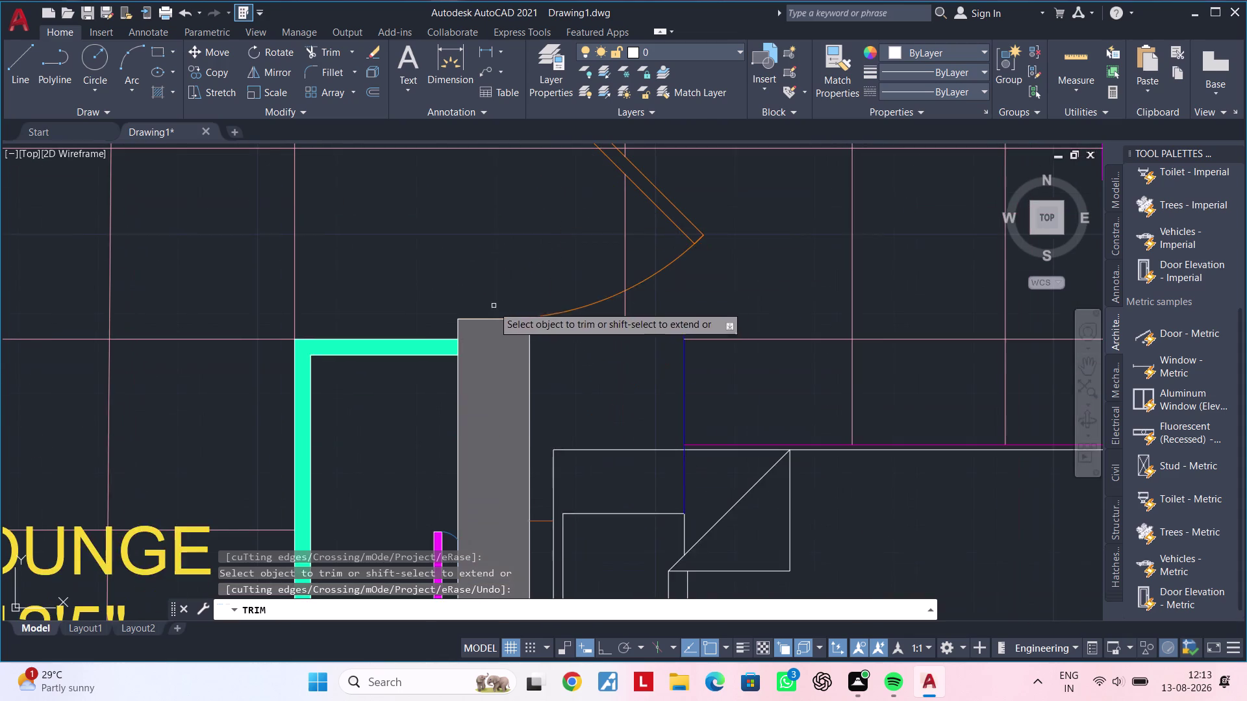
scroll(up, 3)
scroll(up, 3)
scroll(down, 3)
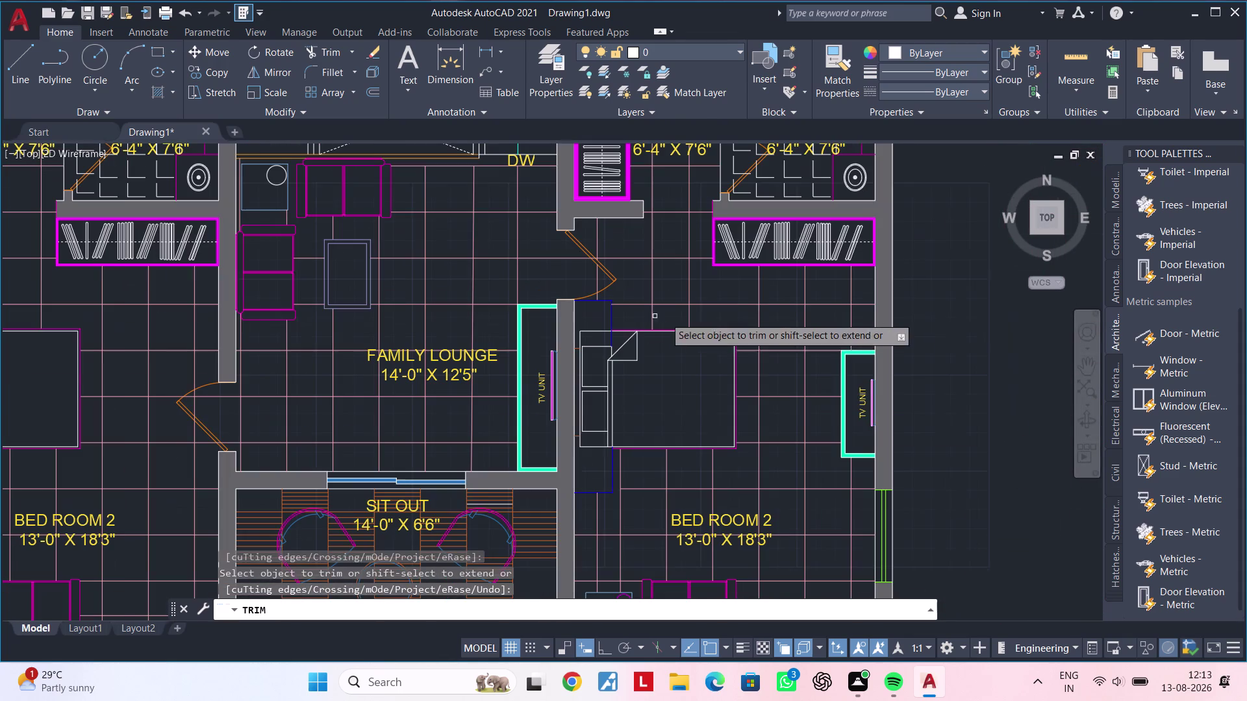
middle_drag(628, 230, 534, 279)
scroll(up, 3)
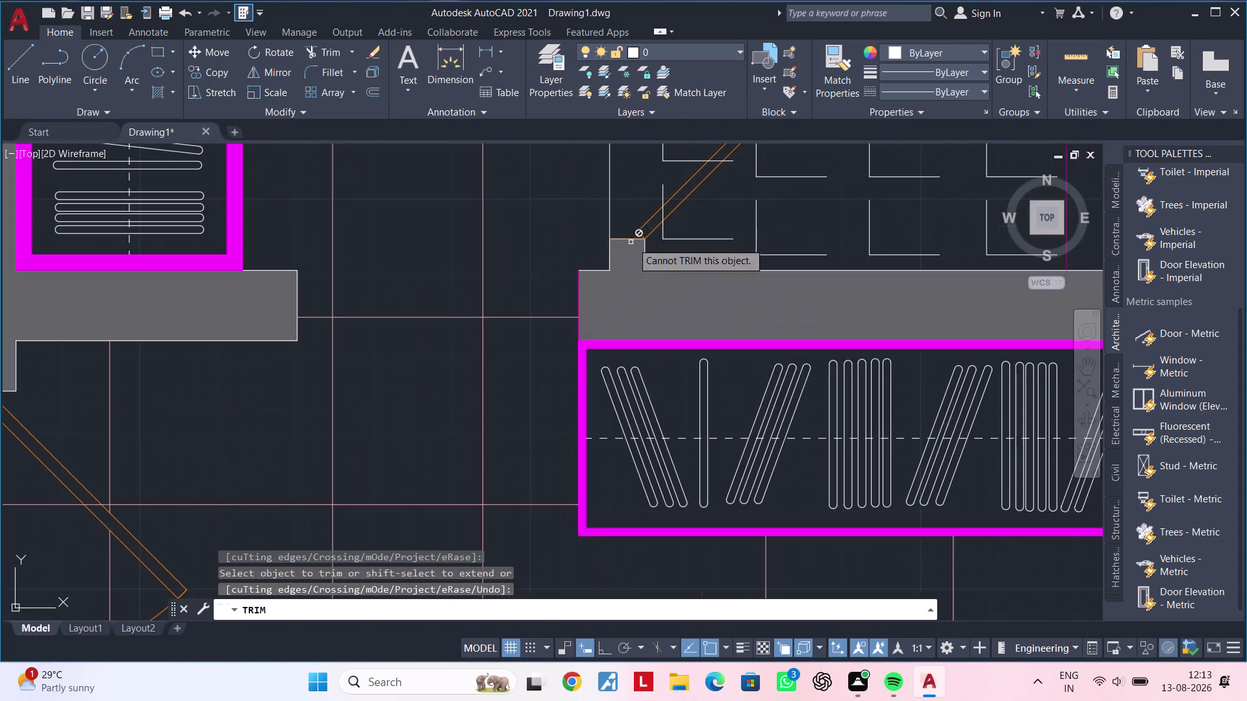
middle_drag(633, 237, 592, 441)
scroll(up, 3)
scroll(up, 3)
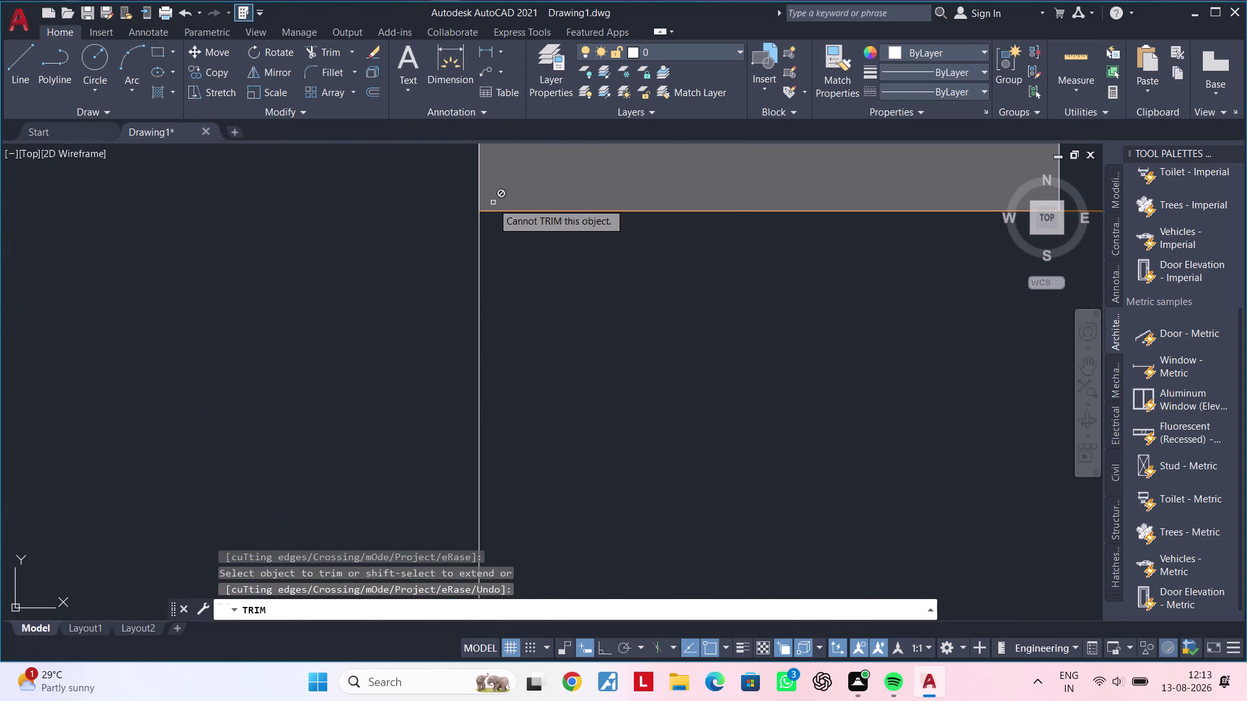
scroll(up, 3)
scroll(down, 3)
middle_drag(581, 358, 623, 152)
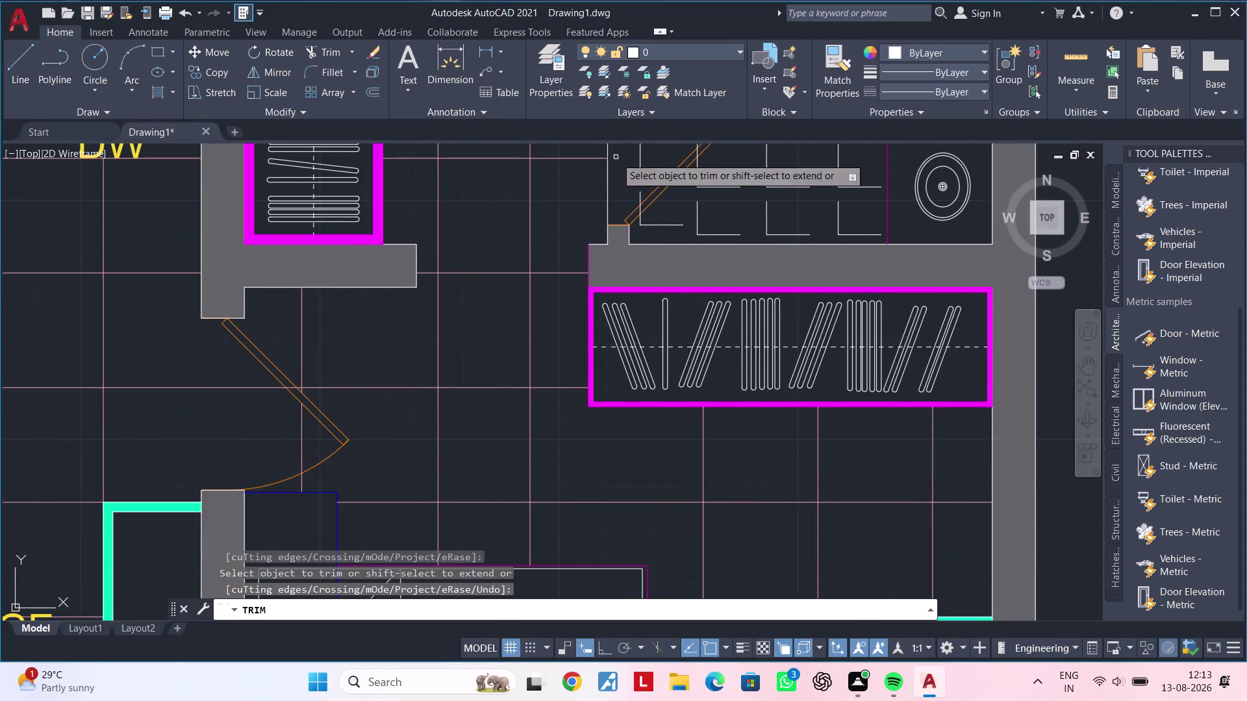
middle_drag(533, 398, 643, 269)
scroll(down, 3)
scroll(up, 3)
scroll(up, 3)
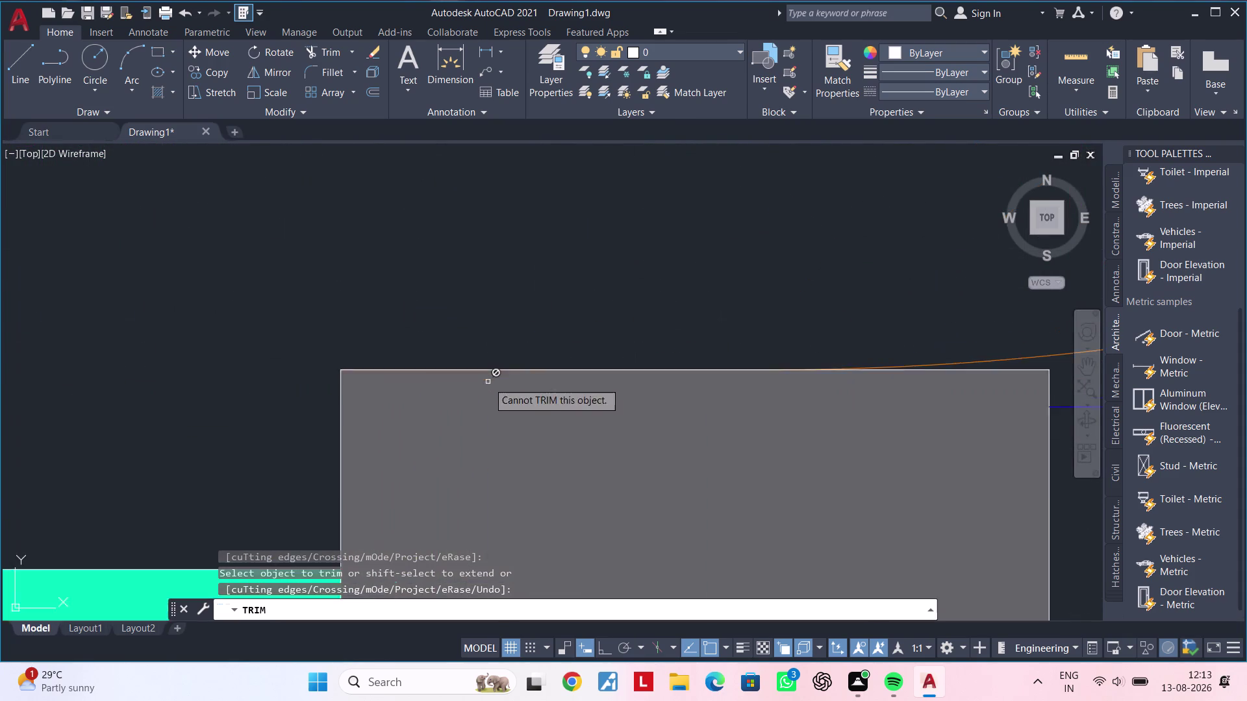
scroll(down, 3)
scroll(down, 3)
scroll(up, 3)
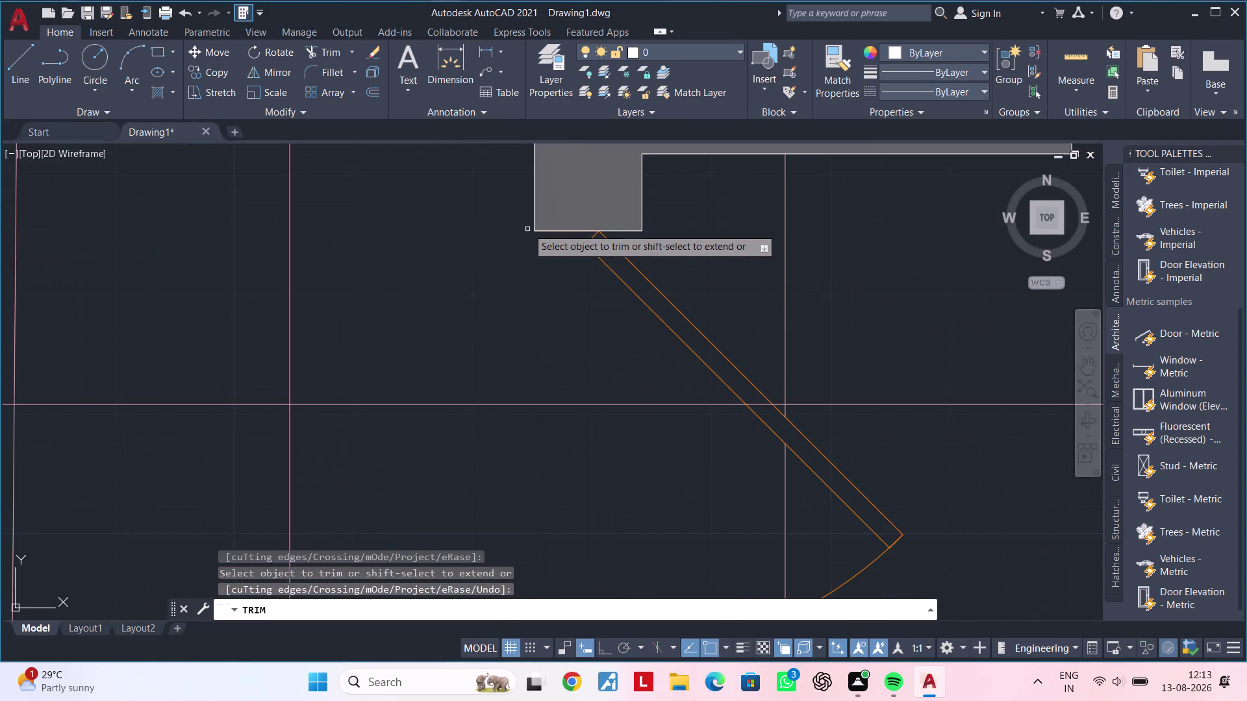
scroll(down, 3)
scroll(up, 3)
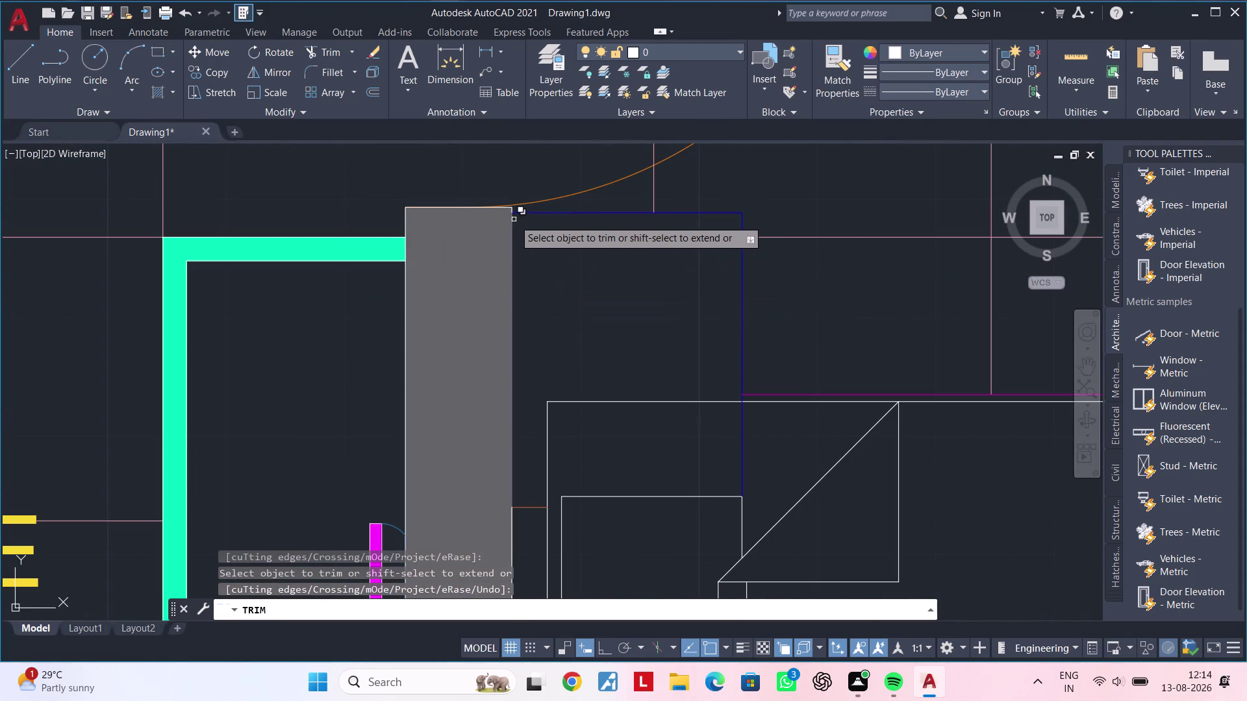
middle_drag(495, 364, 470, 438)
scroll(up, 3)
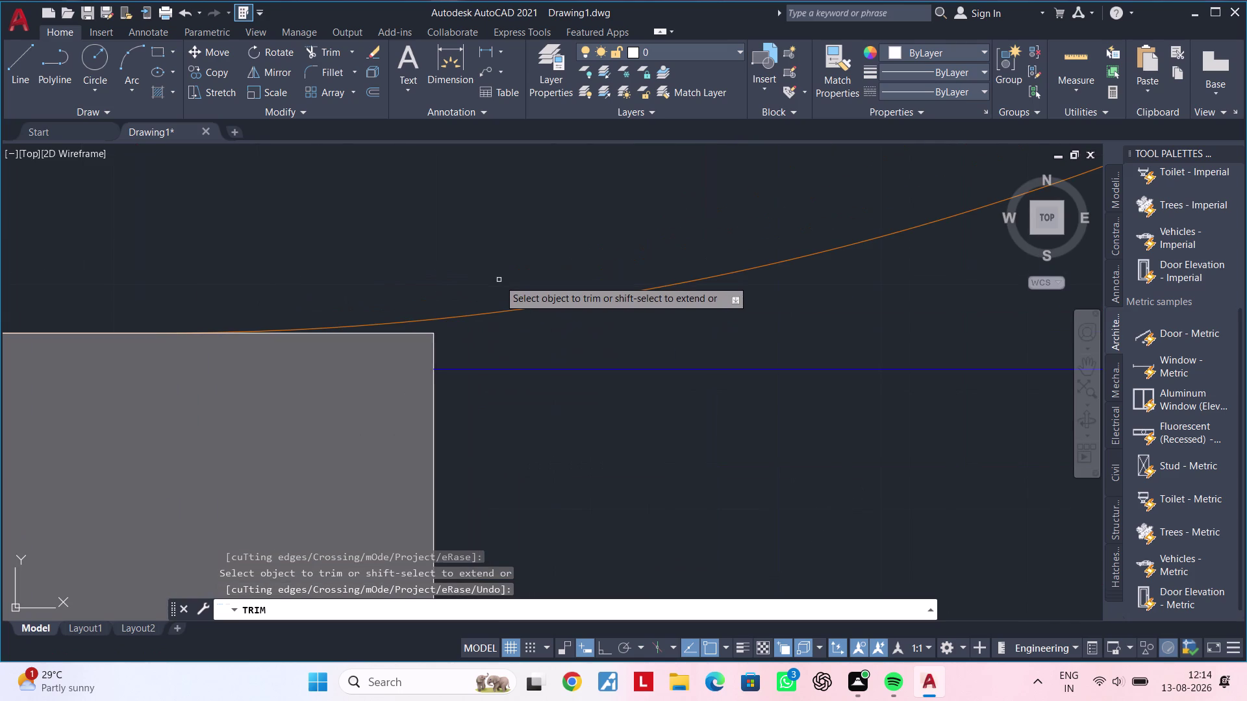
scroll(down, 3)
scroll(down, 3)
middle_drag(674, 241, 575, 521)
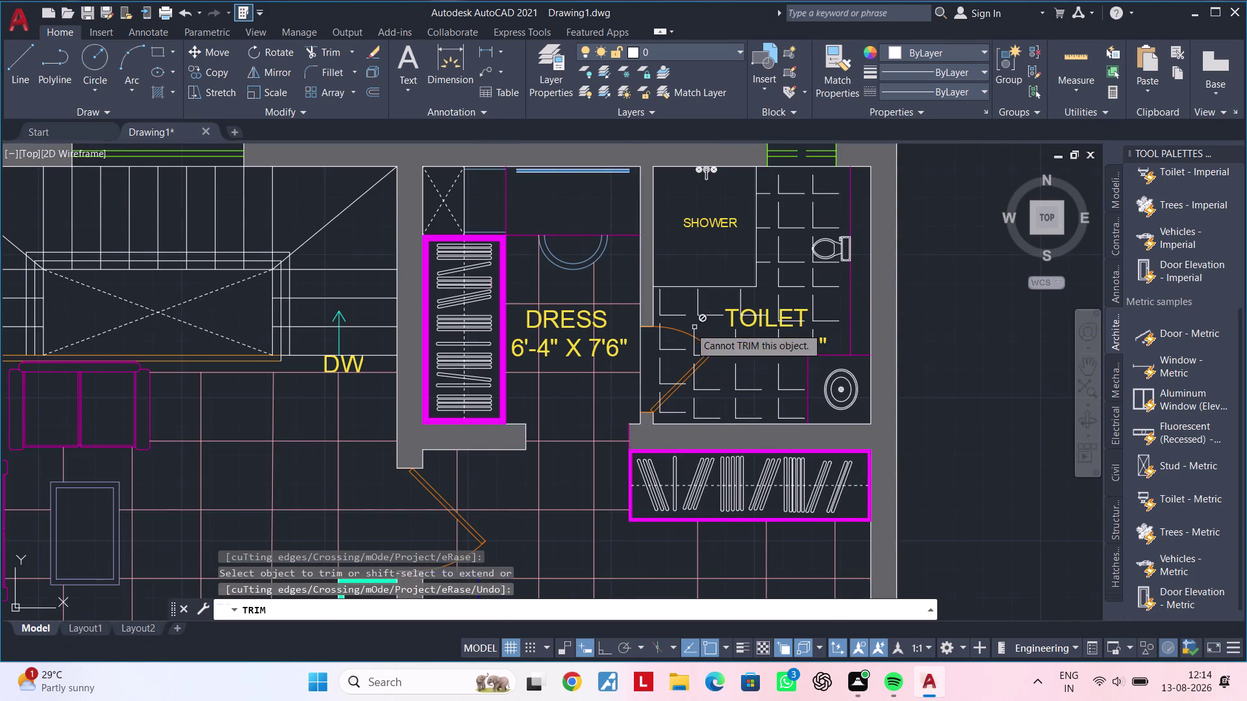
scroll(up, 3)
scroll(up, 3)
scroll(up, 3)
scroll(up, 3)
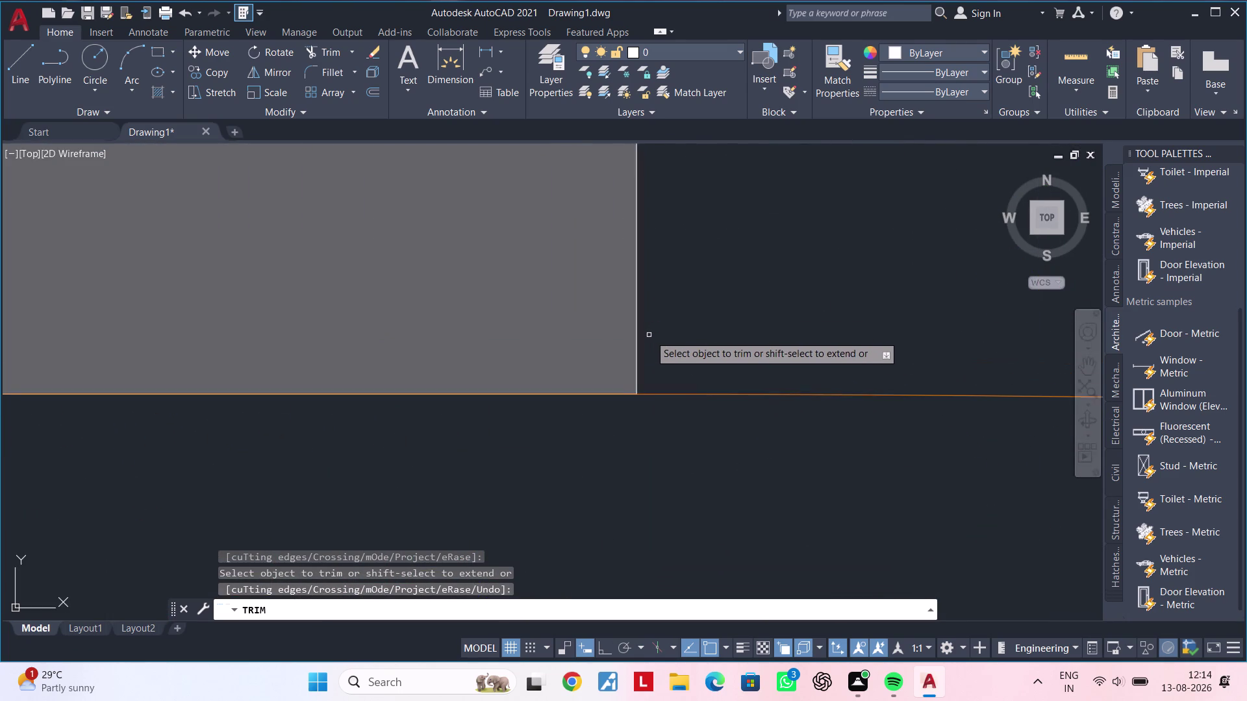
scroll(down, 3)
middle_drag(641, 437, 638, 306)
key(Escape)
key(Escape)
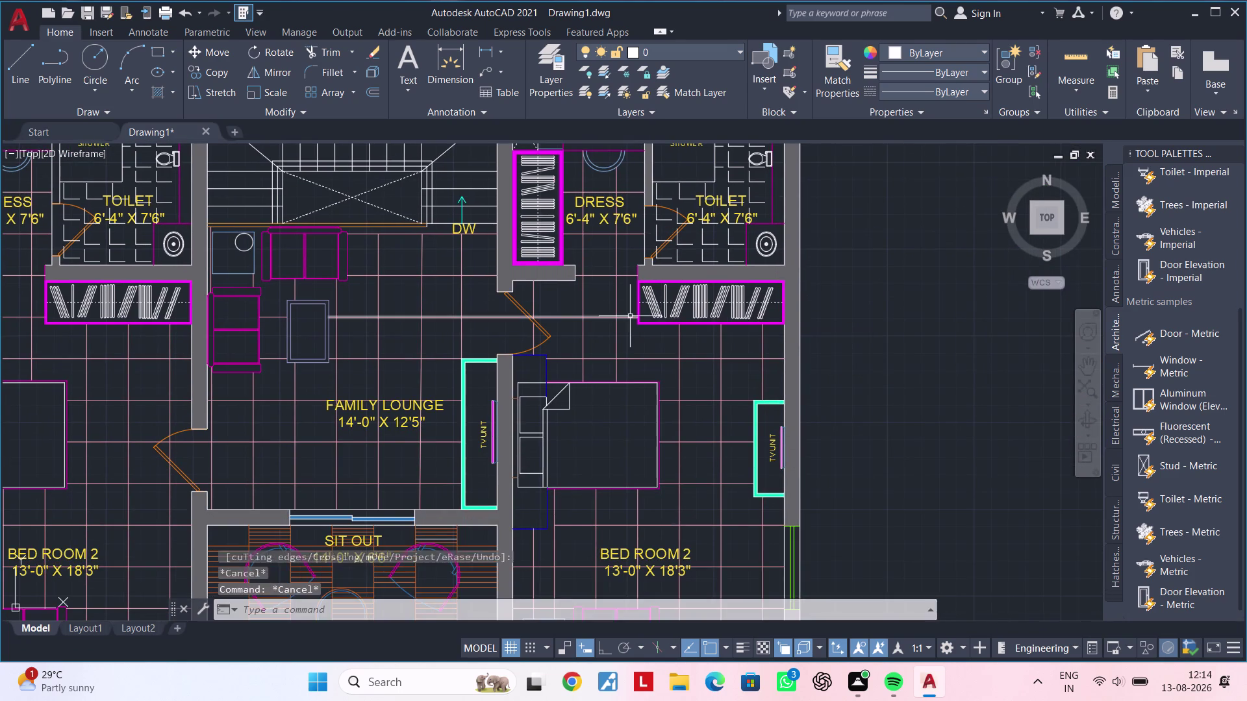
key(Escape)
key(Escape)
scroll(down, 3)
middle_drag(588, 389, 585, 343)
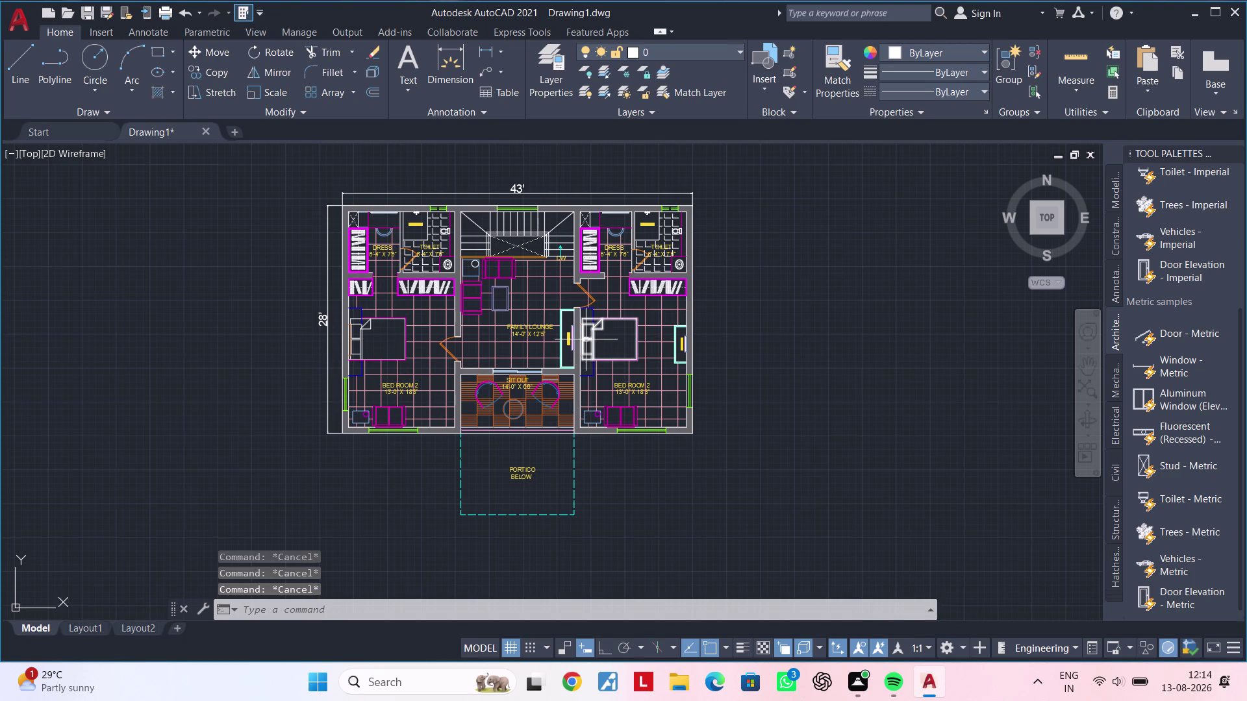